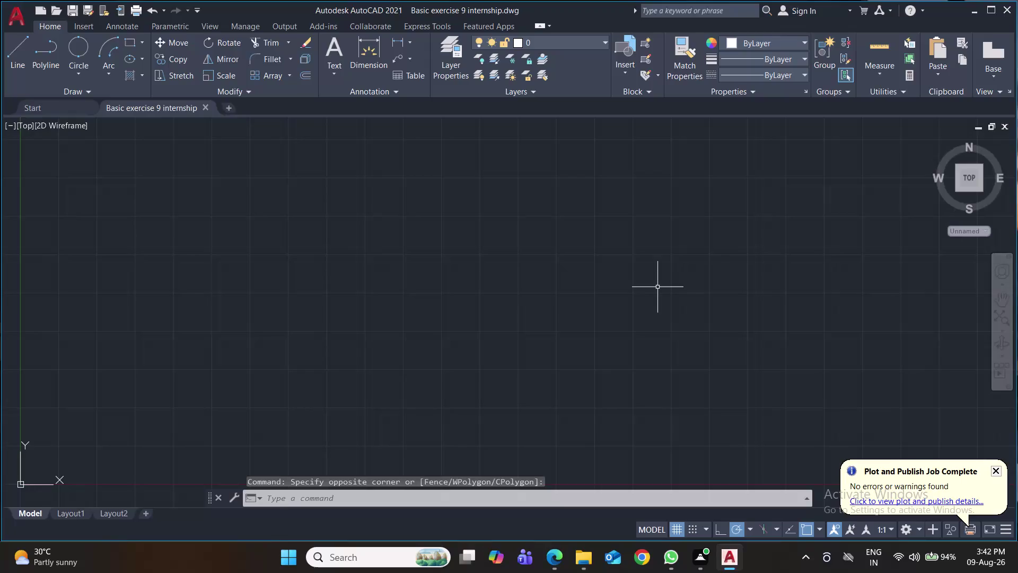
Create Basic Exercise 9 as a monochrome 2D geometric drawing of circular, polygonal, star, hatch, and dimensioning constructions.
Clear any pending command and save the drawing.
key(ctrl+s)
key(ctrl+s)
key(ctrl+s)
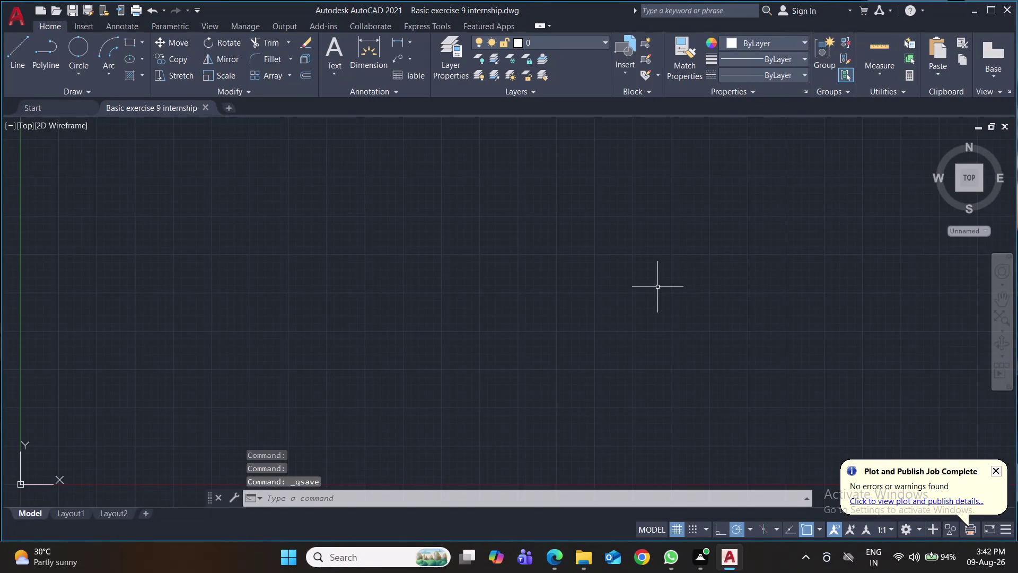
Set drawing units to 0.0 length precision and millimetre insertion scale.
text(un)
key(Return)
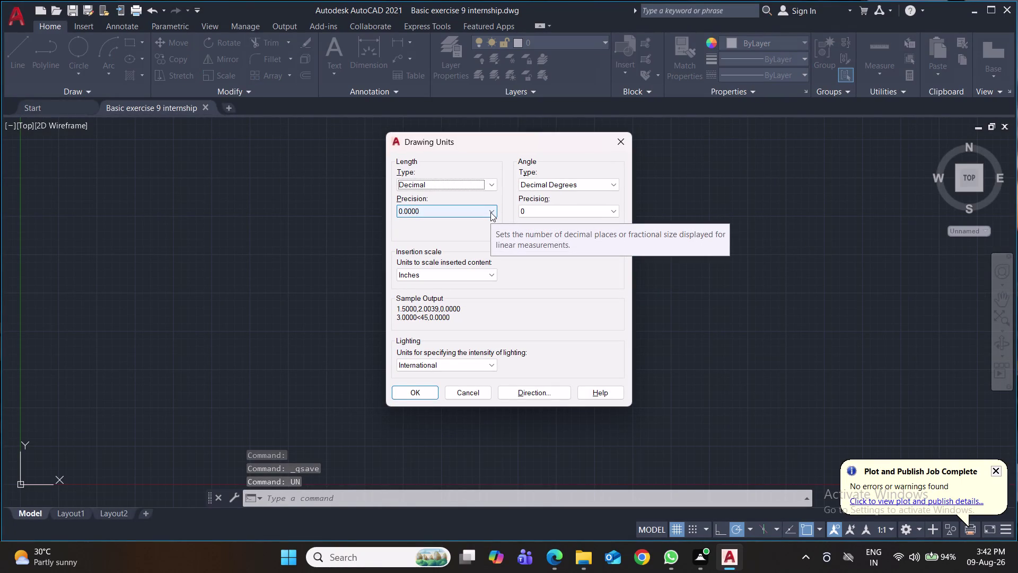
click(491, 212)
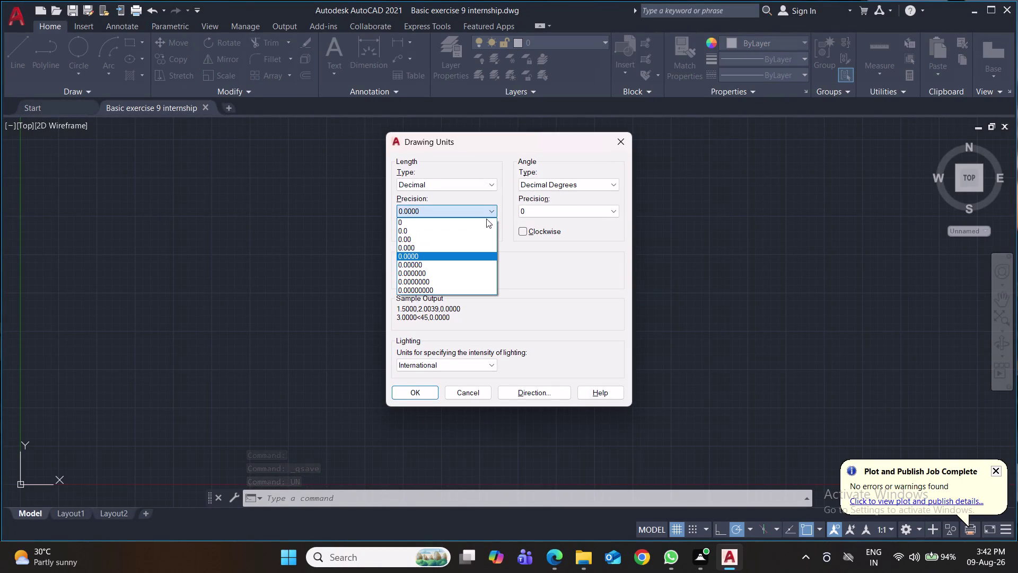
click(479, 235)
click(469, 276)
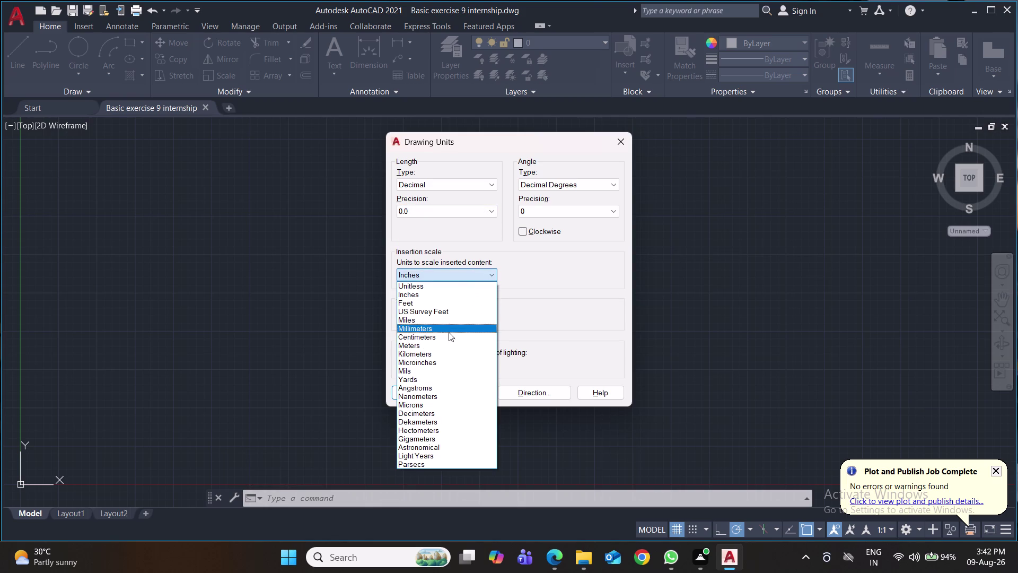
click(455, 329)
click(431, 392)
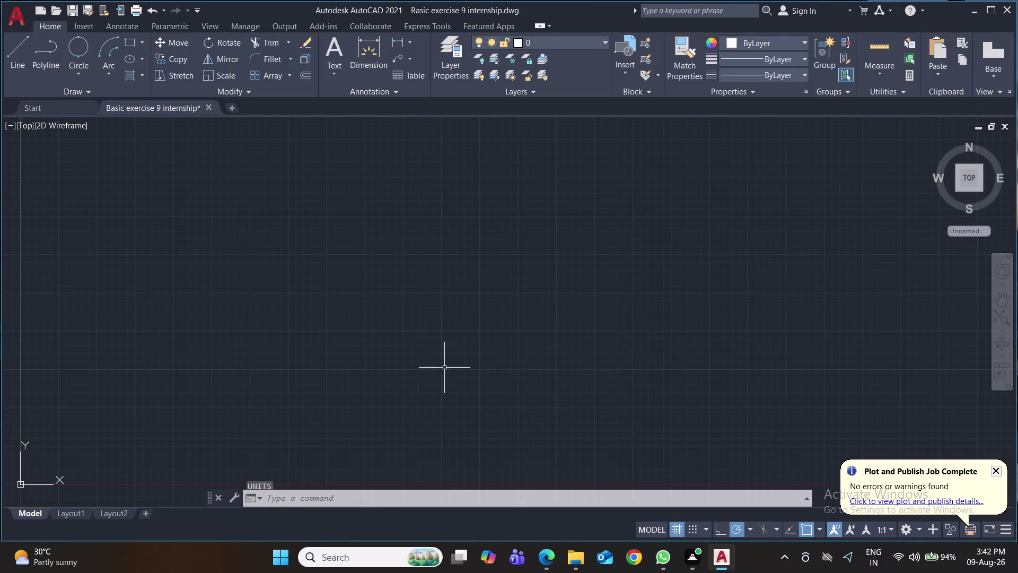
Give the Standard dimension style 0.0 precision and arrow size 2.
key(d)
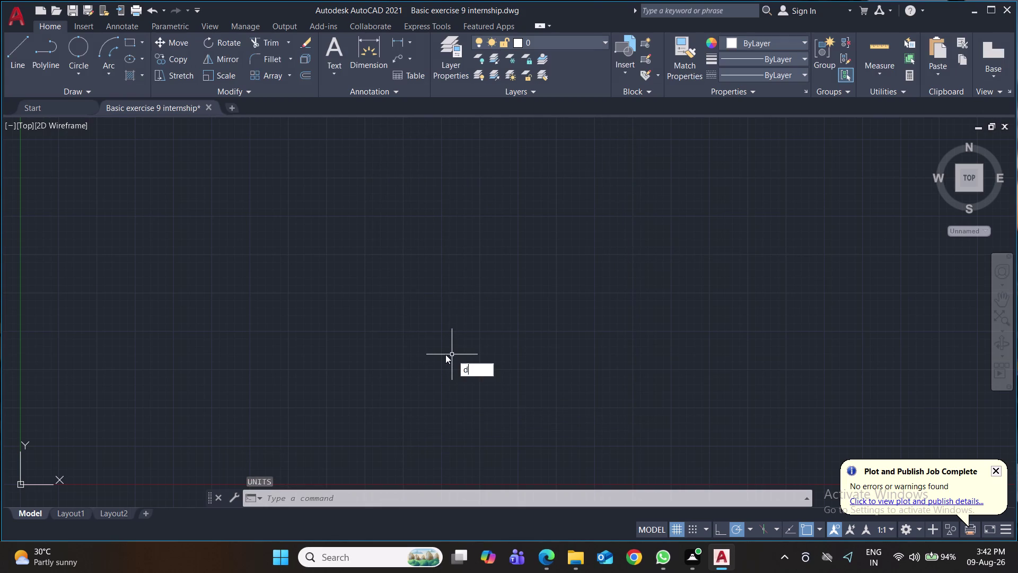
key(Return)
click(654, 251)
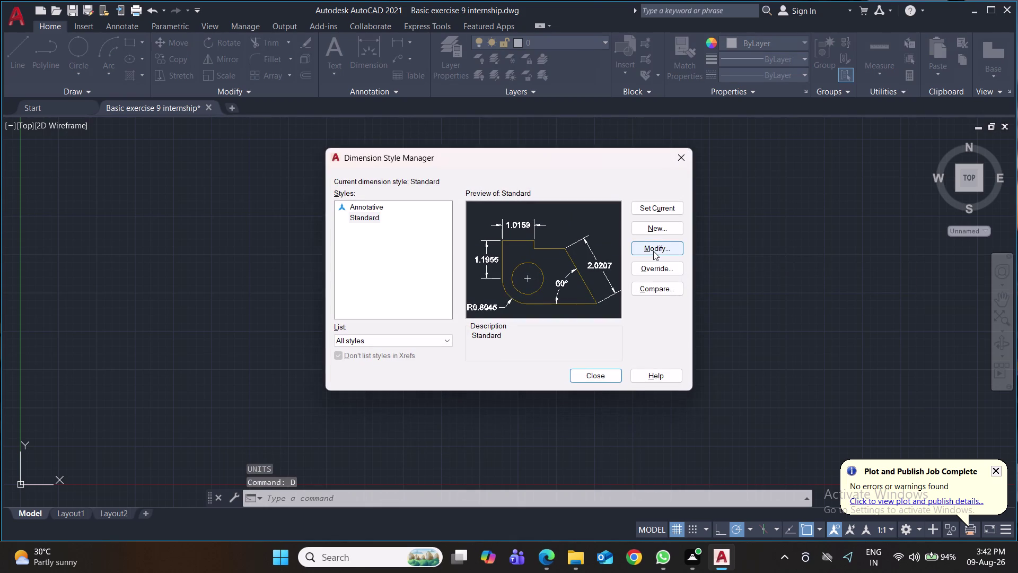
click(490, 179)
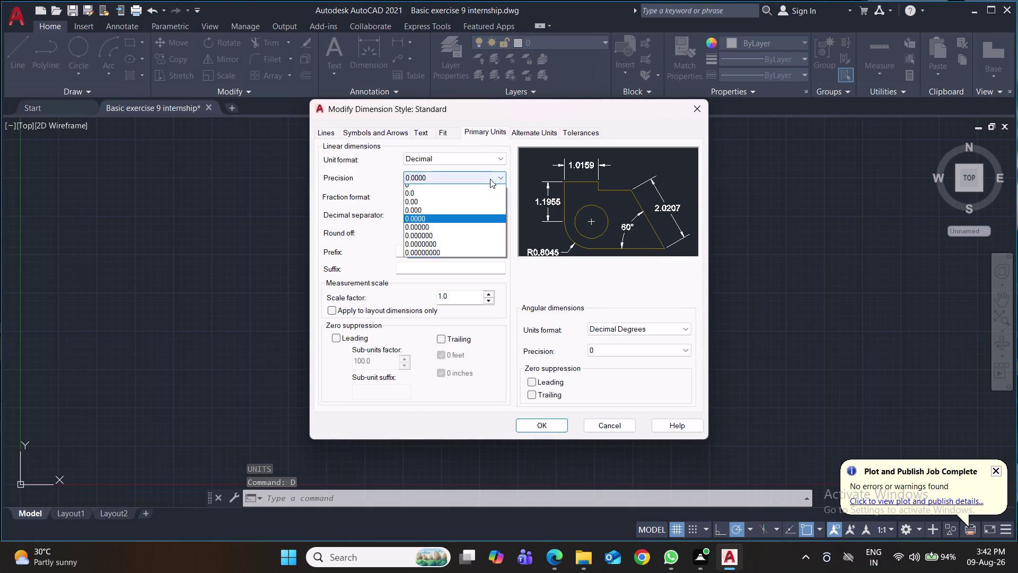
click(484, 200)
click(394, 135)
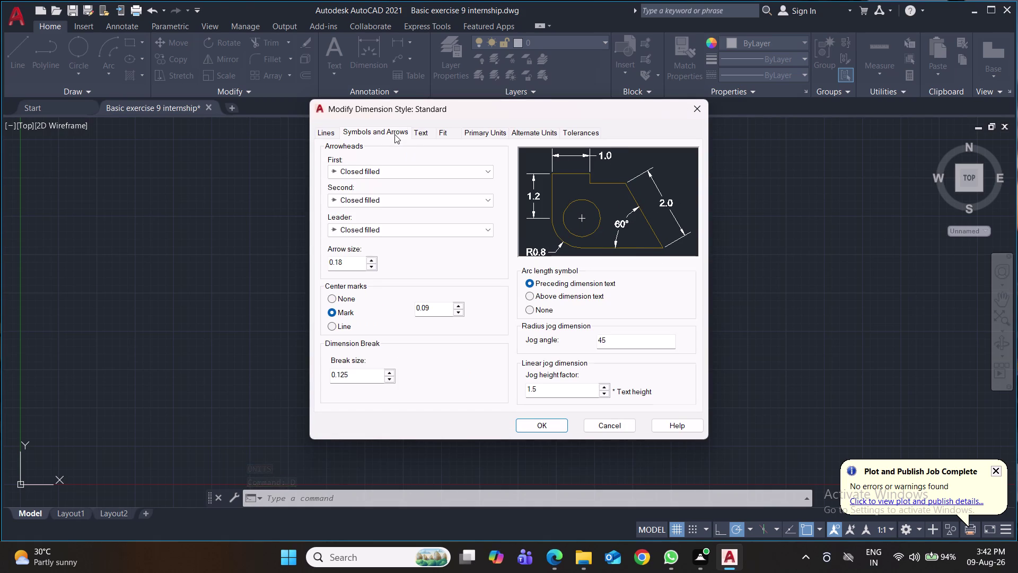
drag(355, 267, 283, 267)
key(2)
Set dimension text height to 4, make Standard current, and save.
click(428, 135)
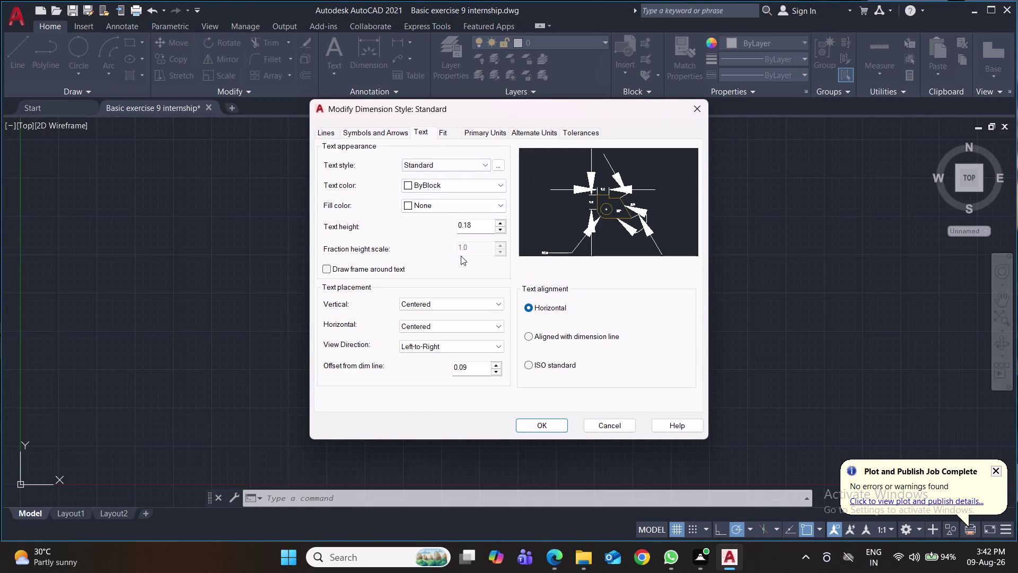
drag(481, 228, 451, 227)
key(4)
click(496, 134)
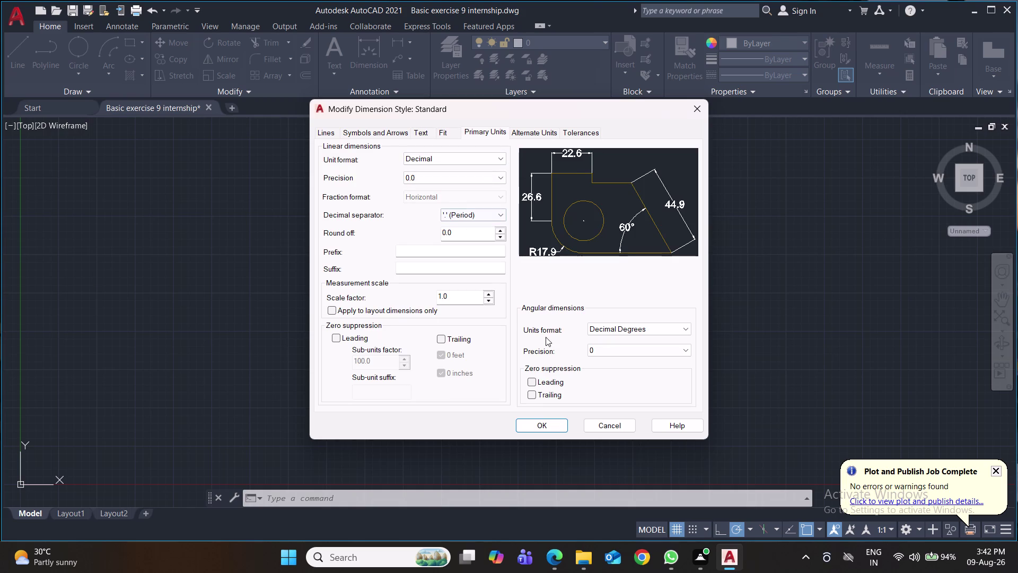
click(546, 425)
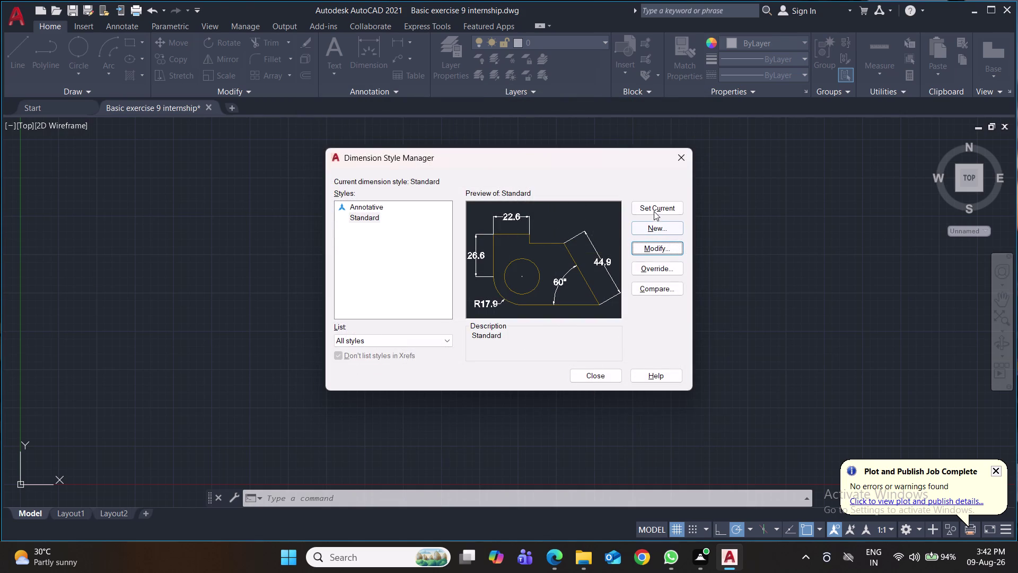
click(654, 212)
click(588, 376)
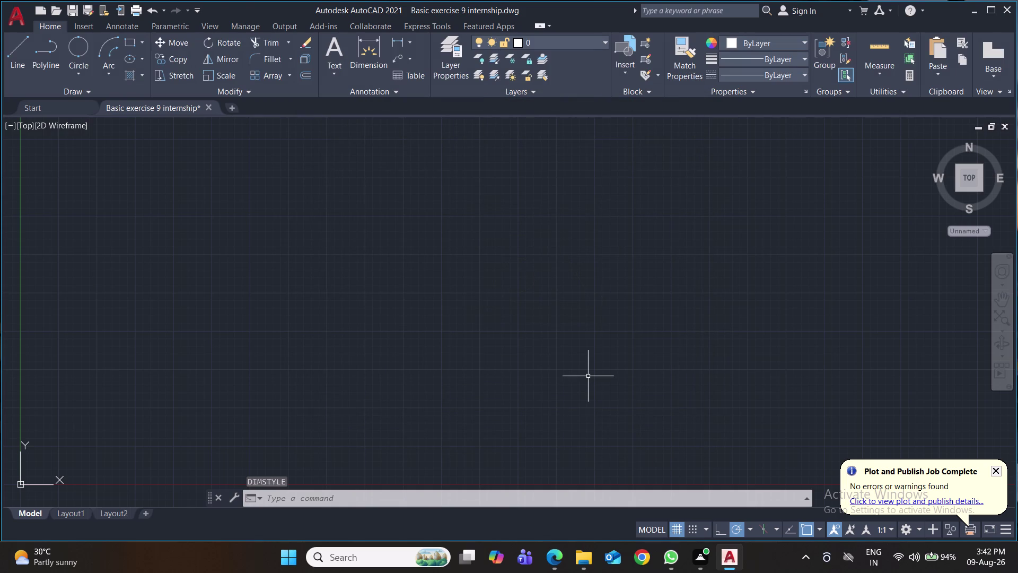
key(ctrl+s)
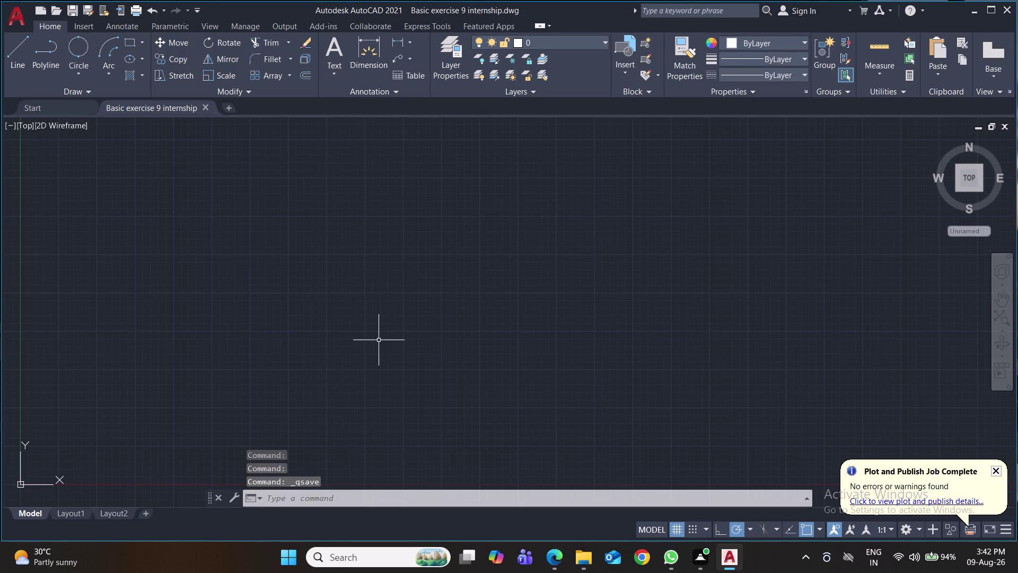
Draw a circle with diameter 120.
key(c)
key(Return)
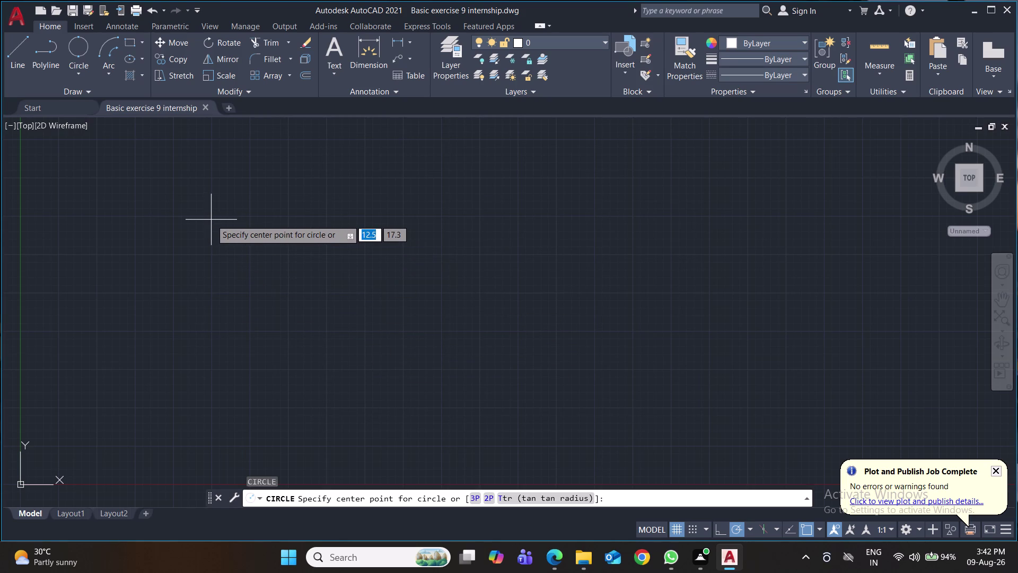
click(216, 234)
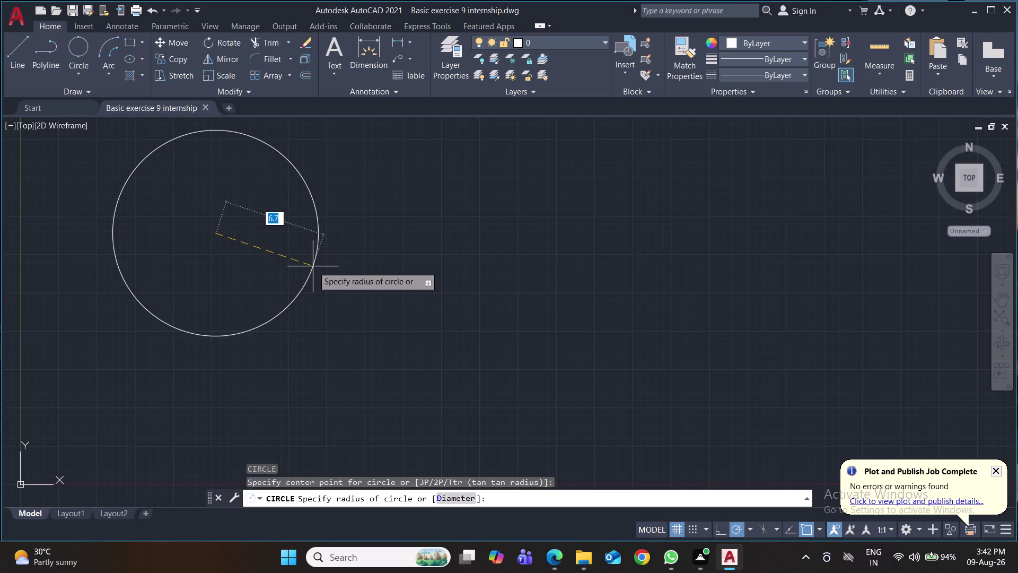
key(d)
key(Return)
text(120)
key(Return)
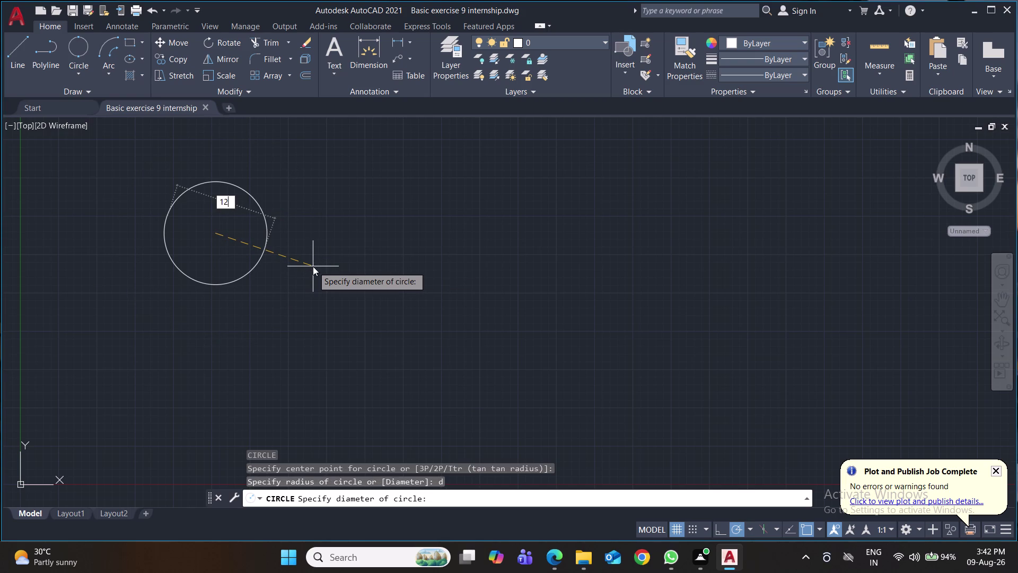
Reframe the view around the circle and adjust the coordinate system origin.
scroll(down, 3)
scroll(down, 3)
scroll(down, 3)
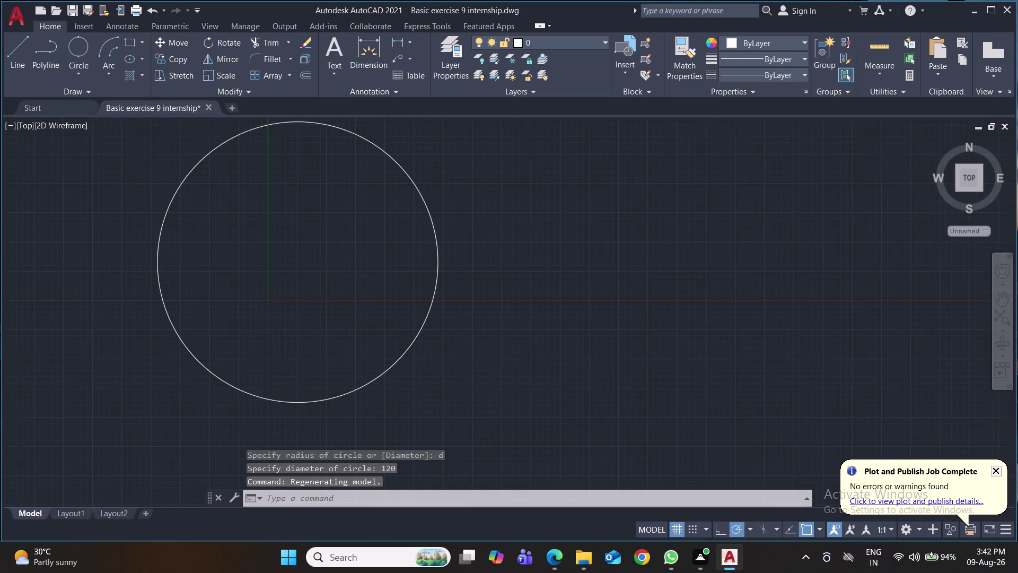
middle_drag(370, 276, 396, 226)
click(333, 239)
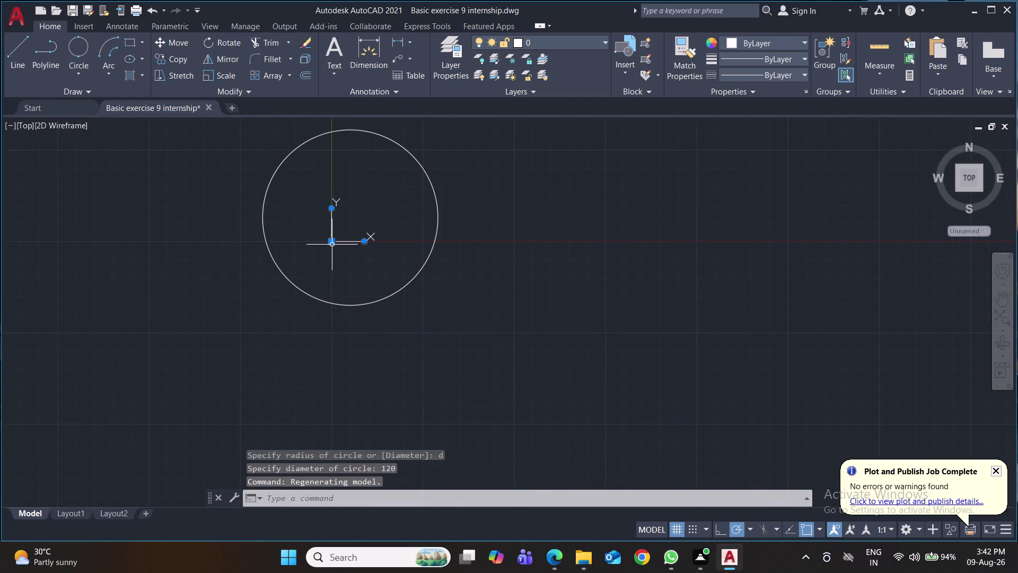
click(332, 239)
click(25, 493)
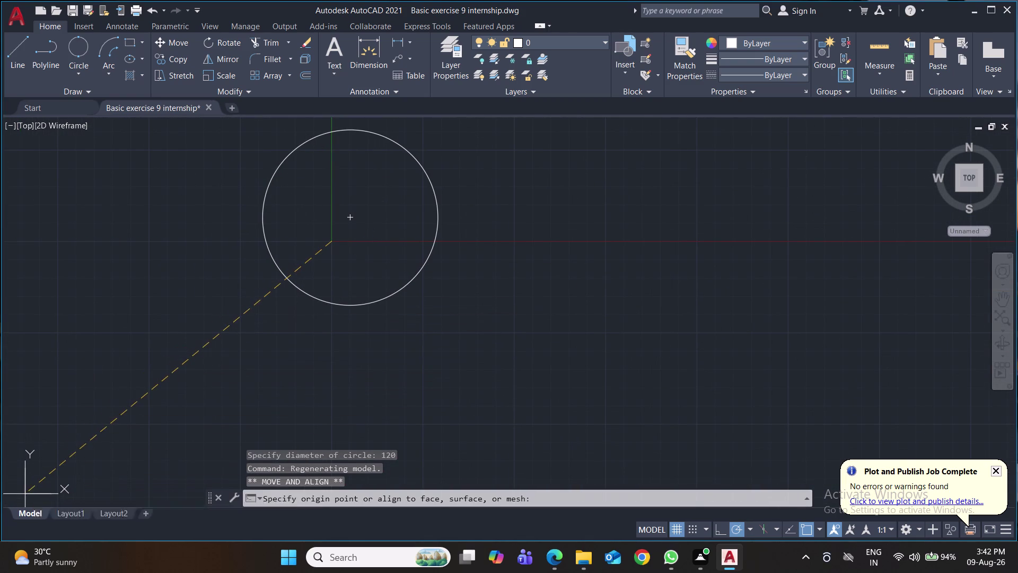
middle_drag(584, 302, 515, 335)
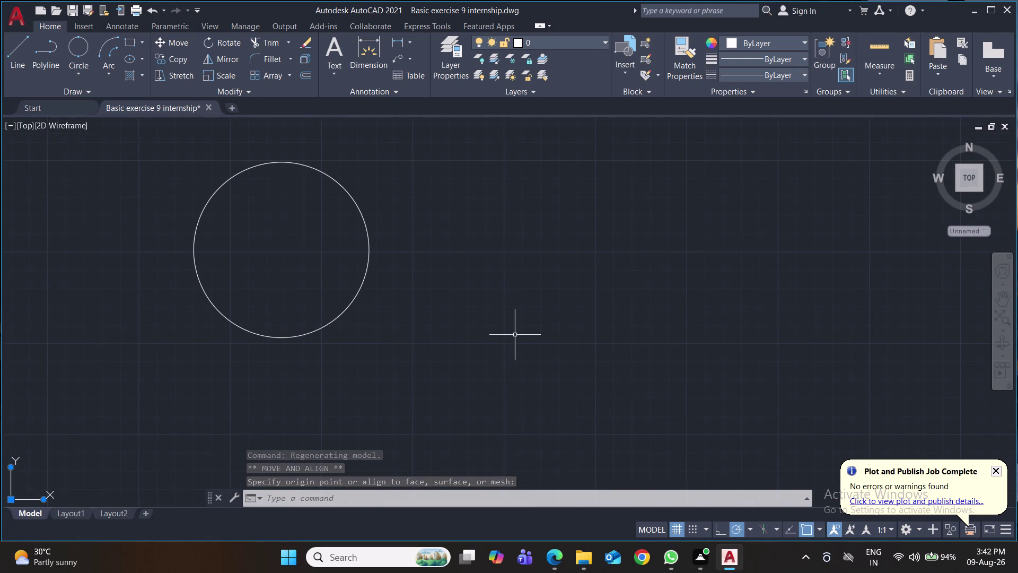
Draw a six-sided polygon inscribed at radius 60, centred on the circle.
text(pol)
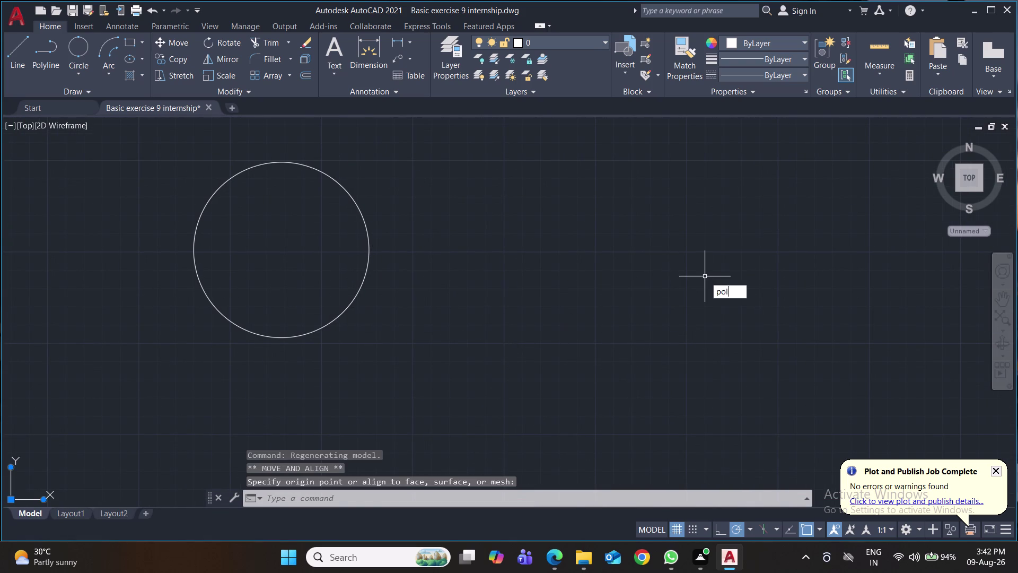
key(Return)
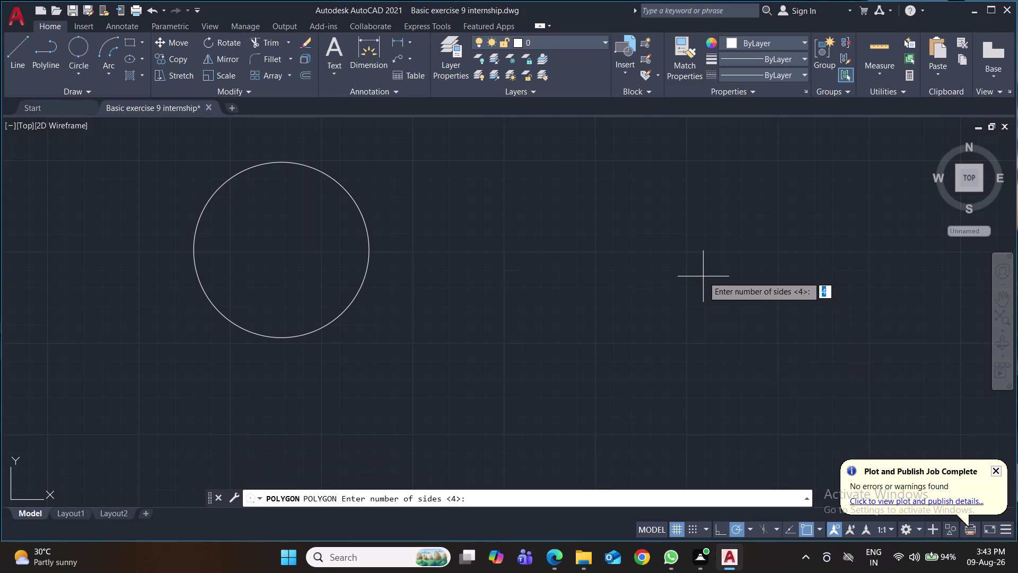
key(6)
key(Return)
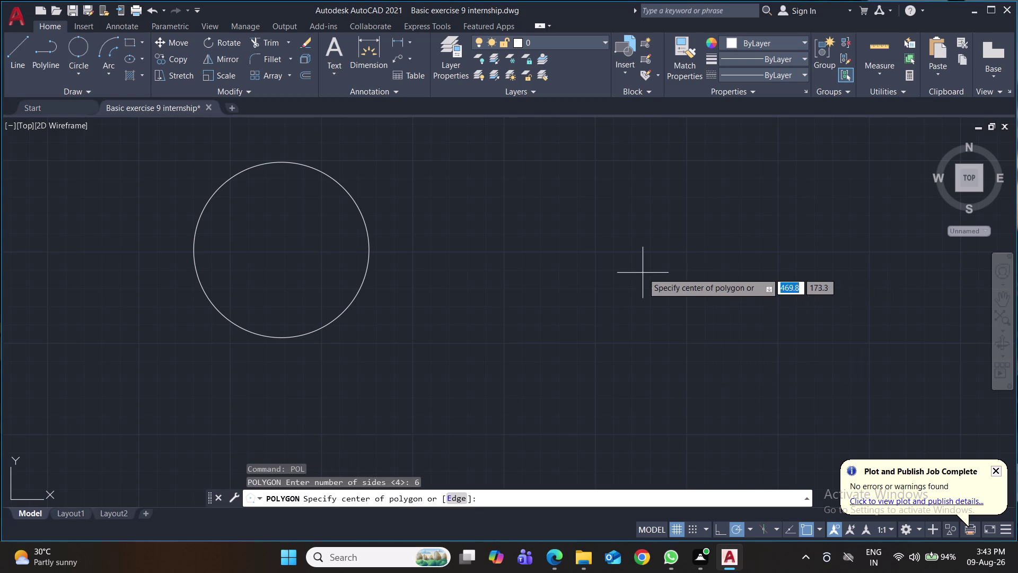
click(282, 248)
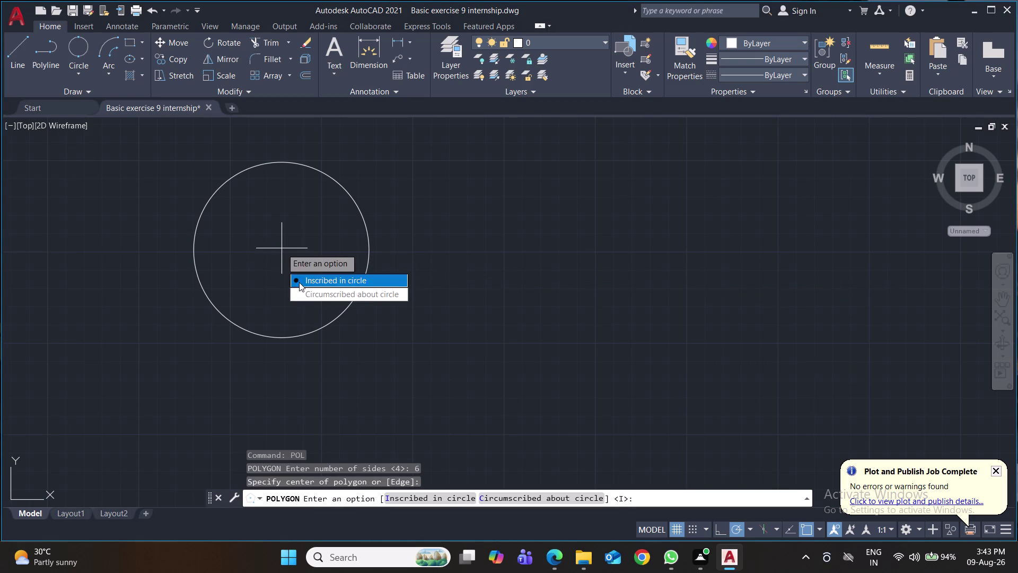
drag(307, 282, 282, 248)
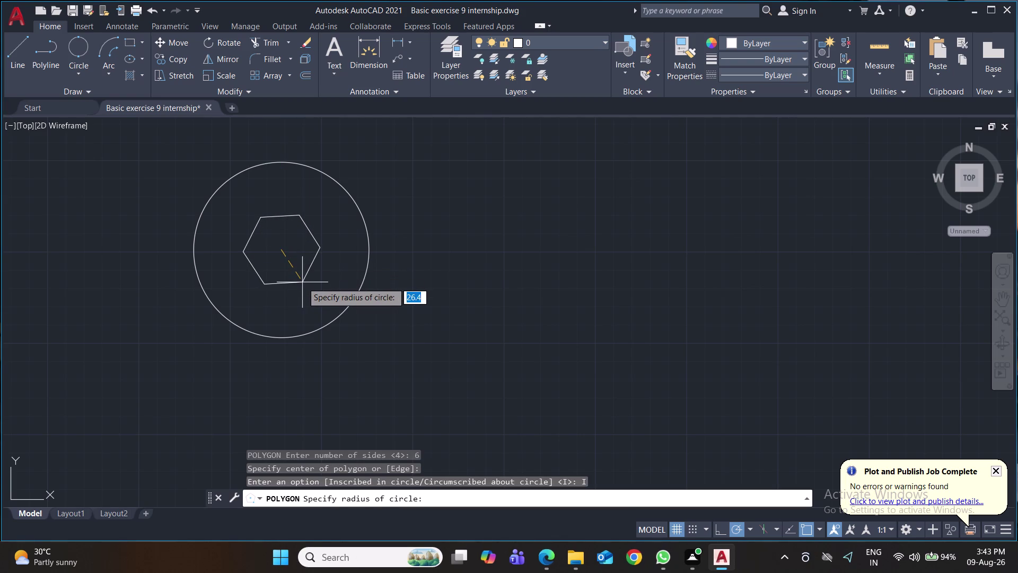
text(60)
key(Return)
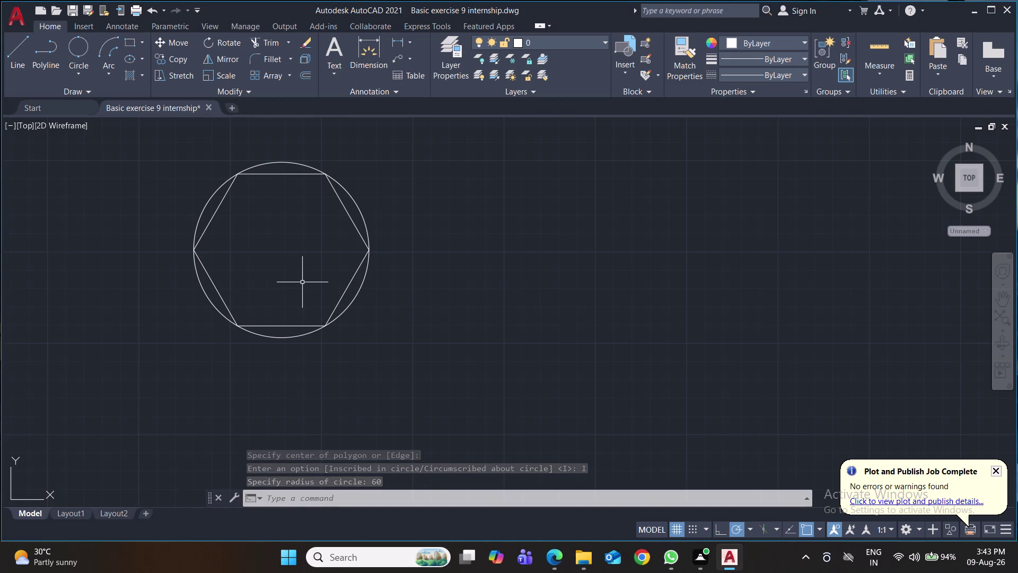
Draw a three-sided polygon centred on the circle, inscribed to its edge.
text(pol)
key(Return)
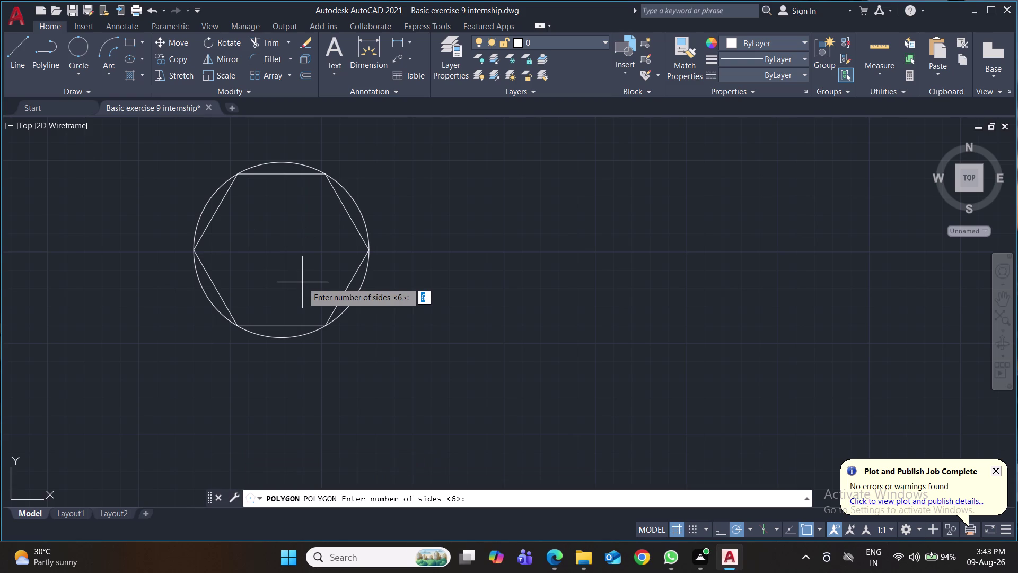
key(3)
key(Return)
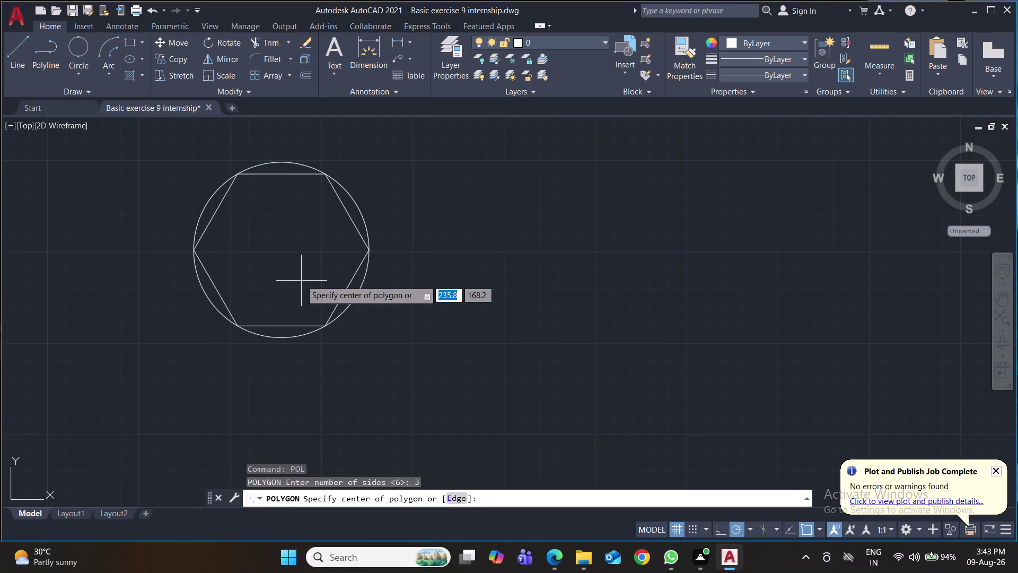
click(283, 252)
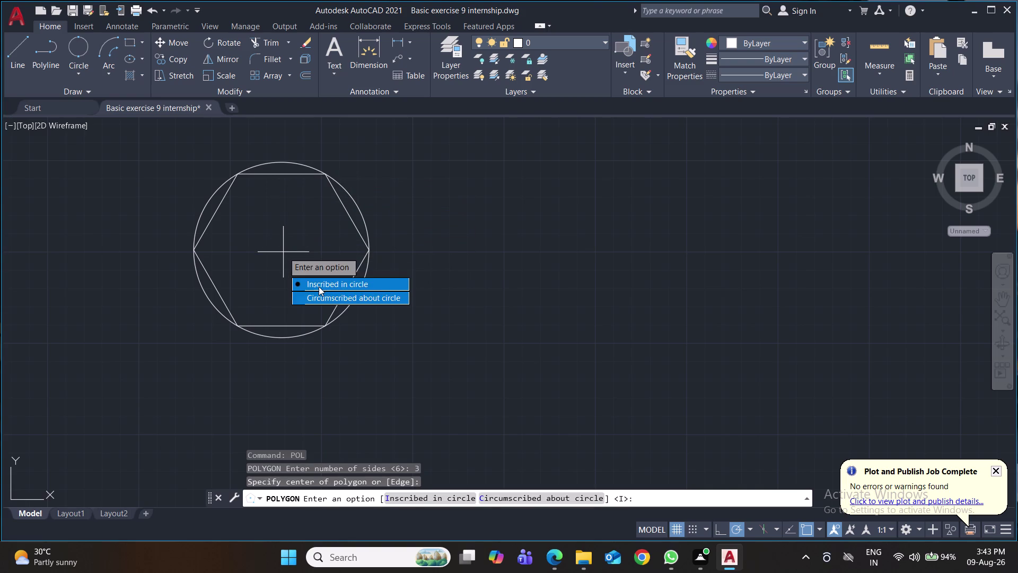
drag(319, 286, 284, 252)
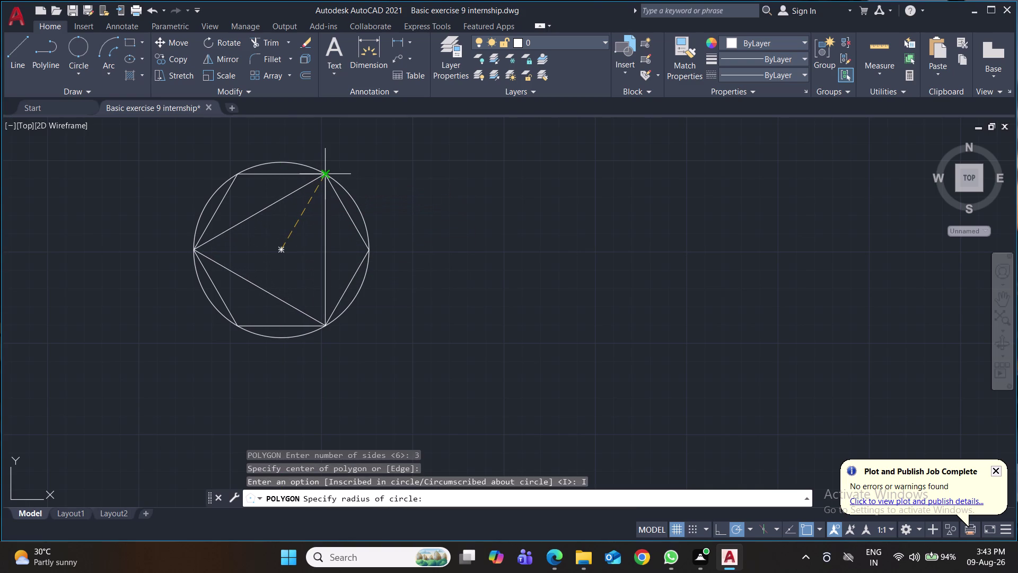
click(324, 176)
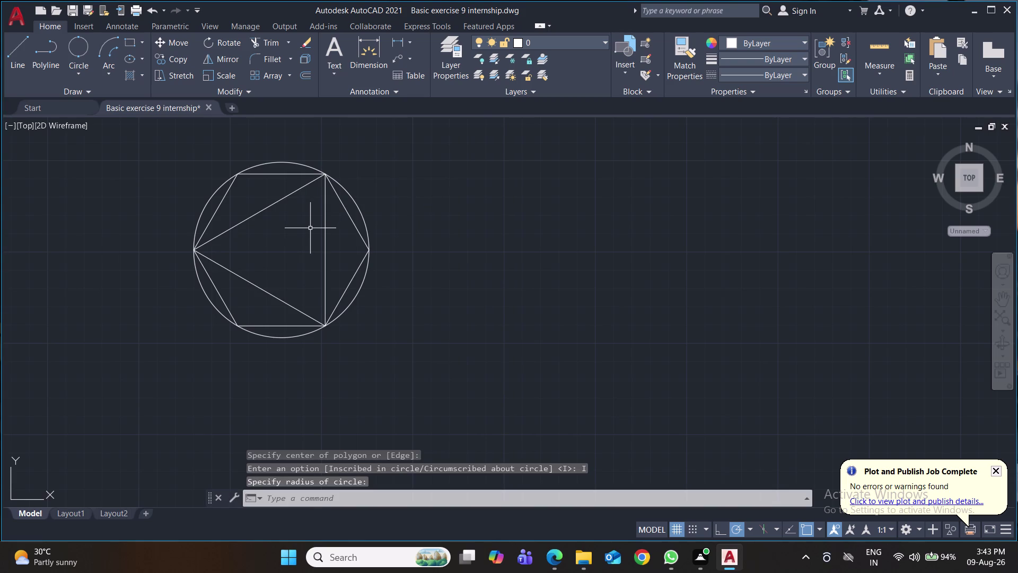
Start another three-sided polygon with POL.
text(pol)
key(Return)
key(Return)
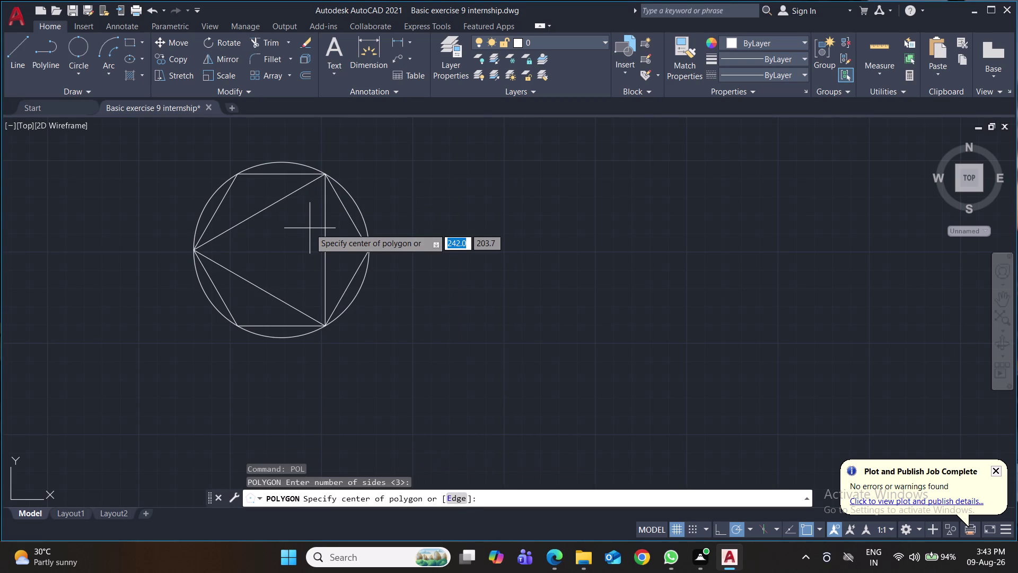
Inscribe the second triangle in the circle, centred on its centre.
click(283, 250)
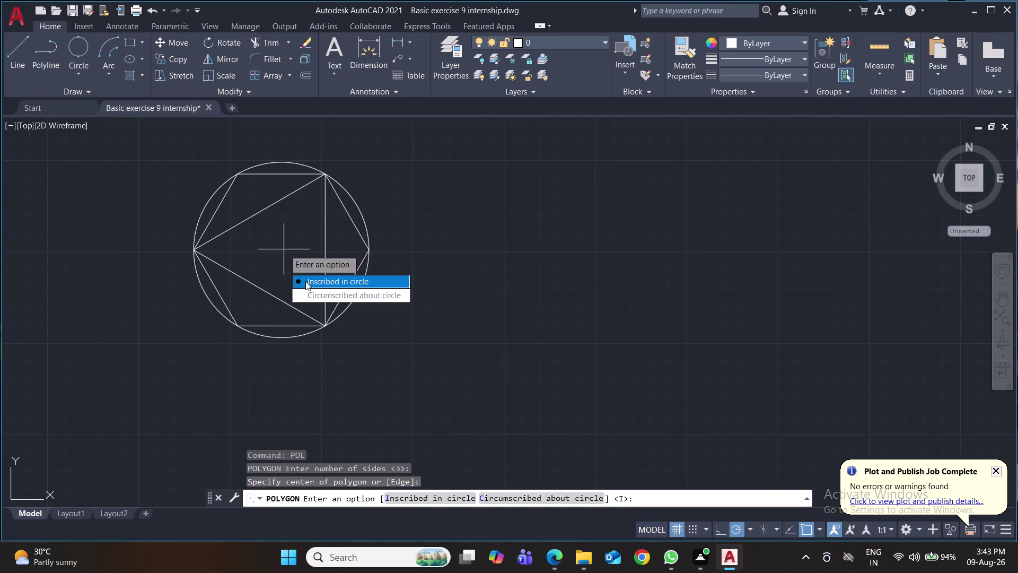
drag(305, 281, 283, 249)
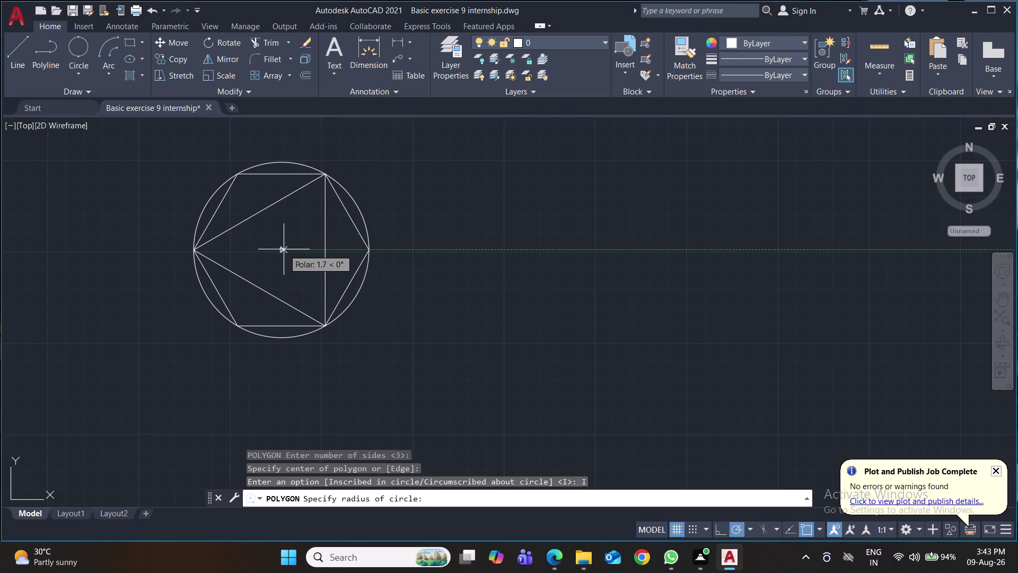
click(240, 174)
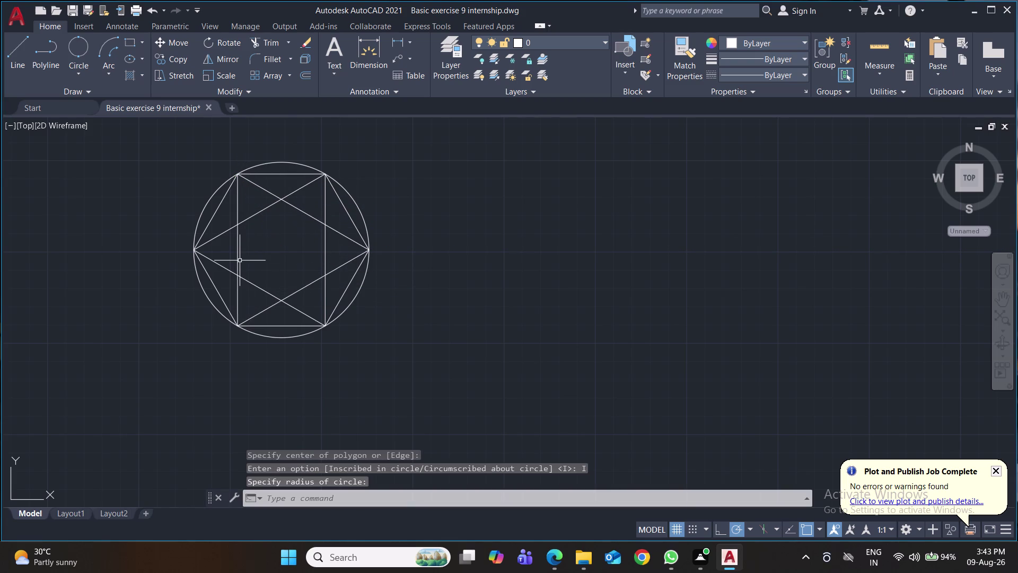
Save the drawing.
key(ctrl+s)
key(ctrl+s)
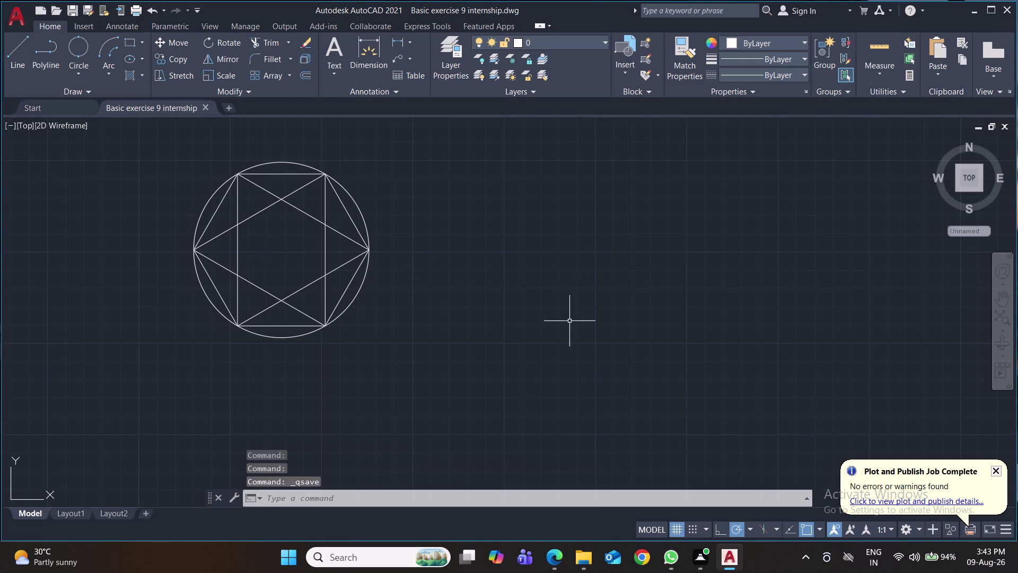
middle_drag(600, 322, 508, 331)
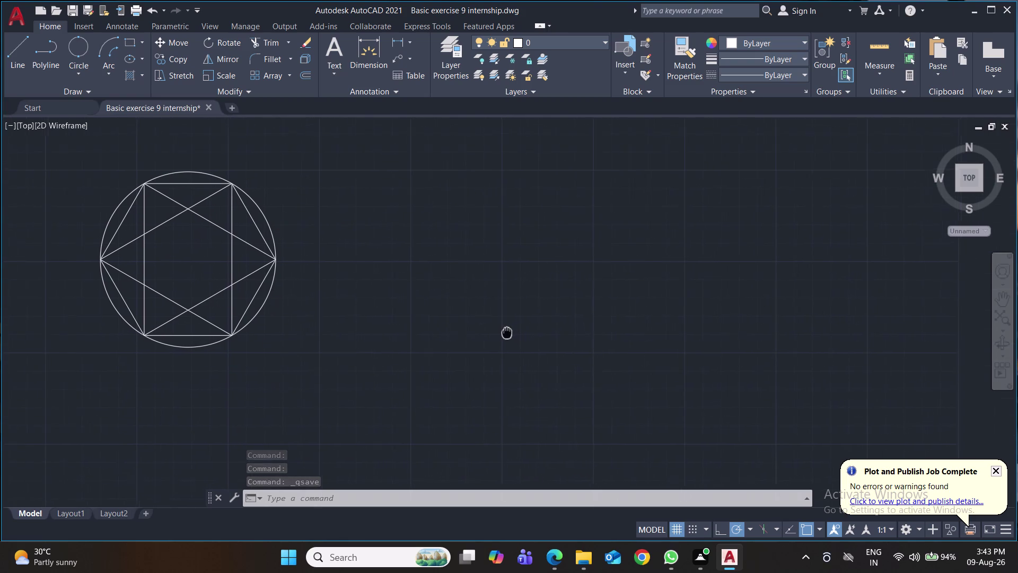
middle_drag(508, 331, 503, 333)
key(c)
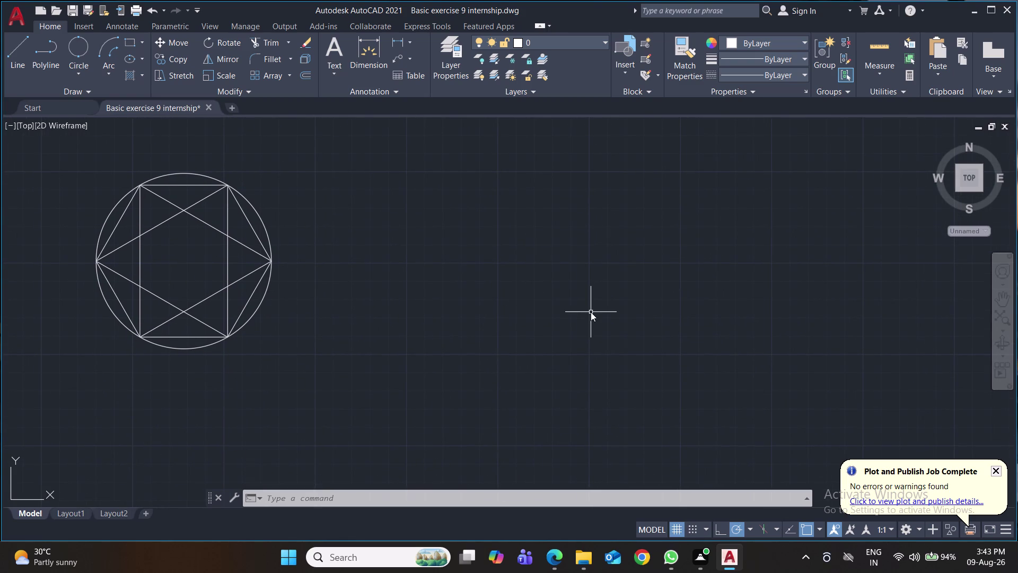
key(Return)
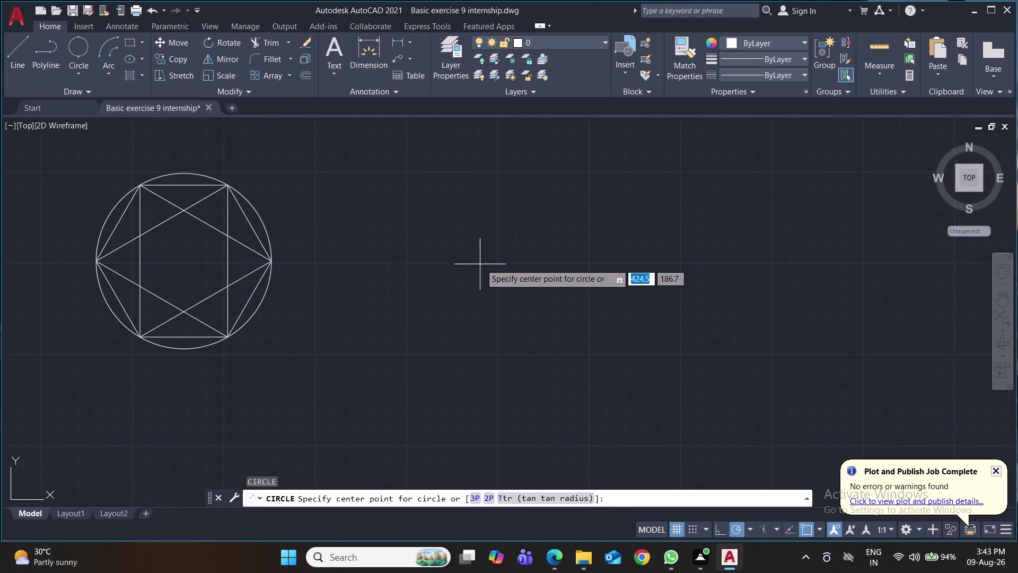
click(498, 265)
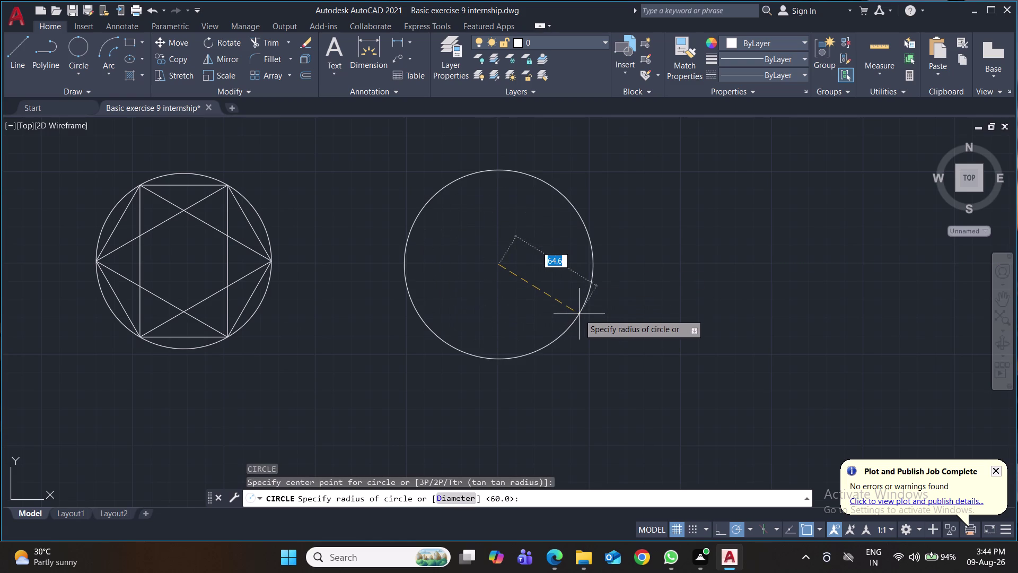
key(d)
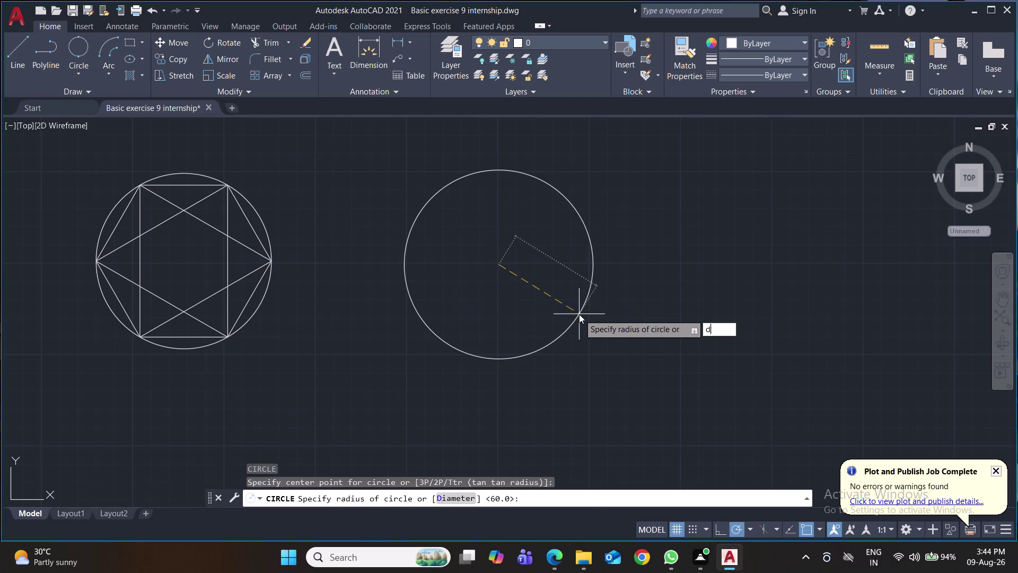
key(Return)
text(120)
key(Return)
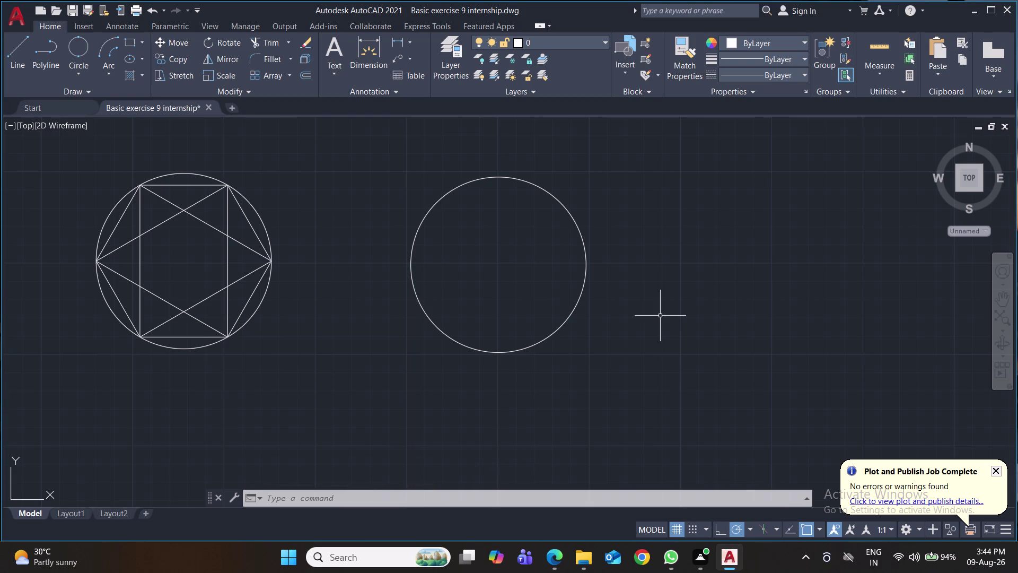
text(pol)
key(Return)
key(Return)
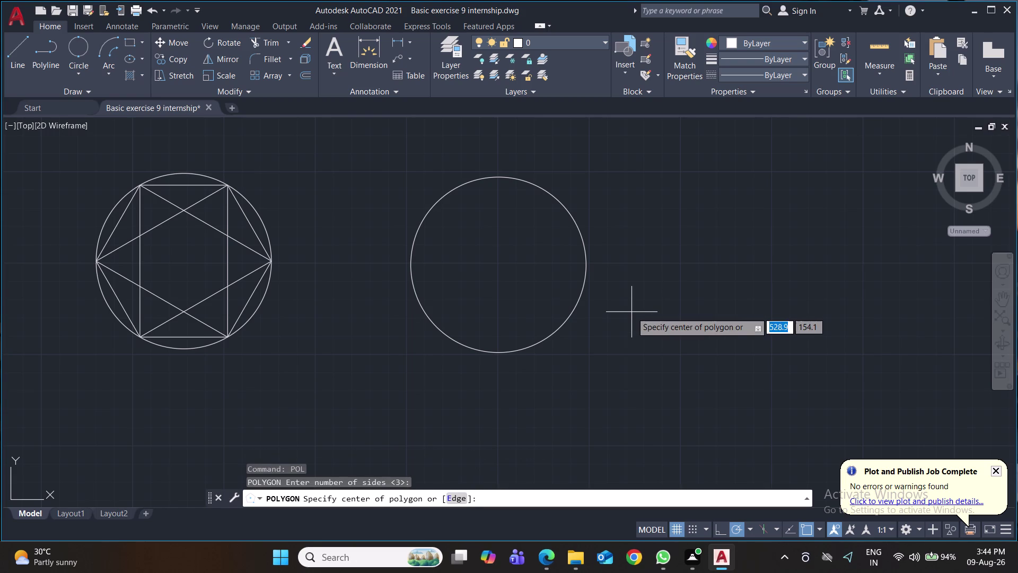
click(498, 267)
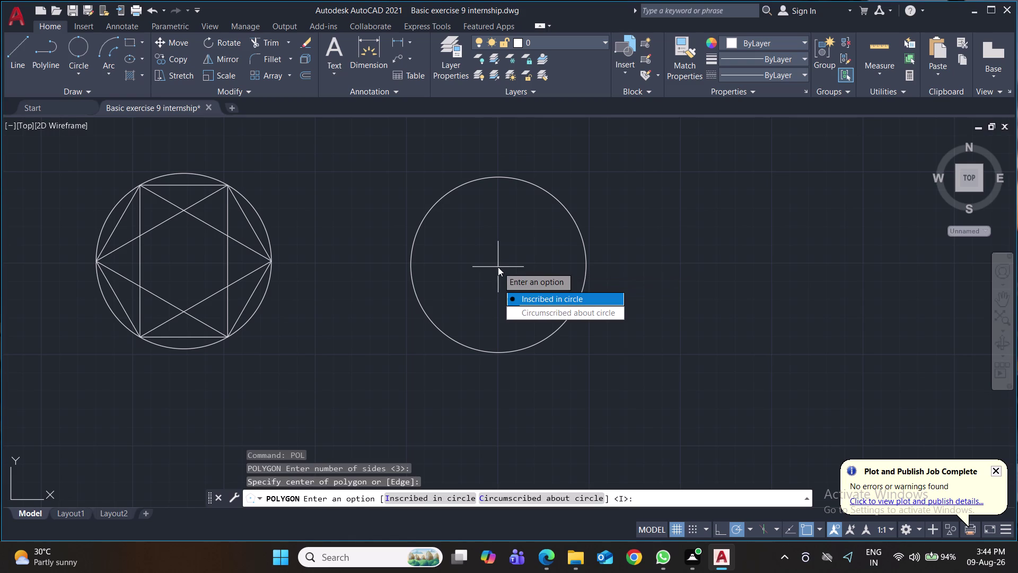
drag(534, 297, 498, 266)
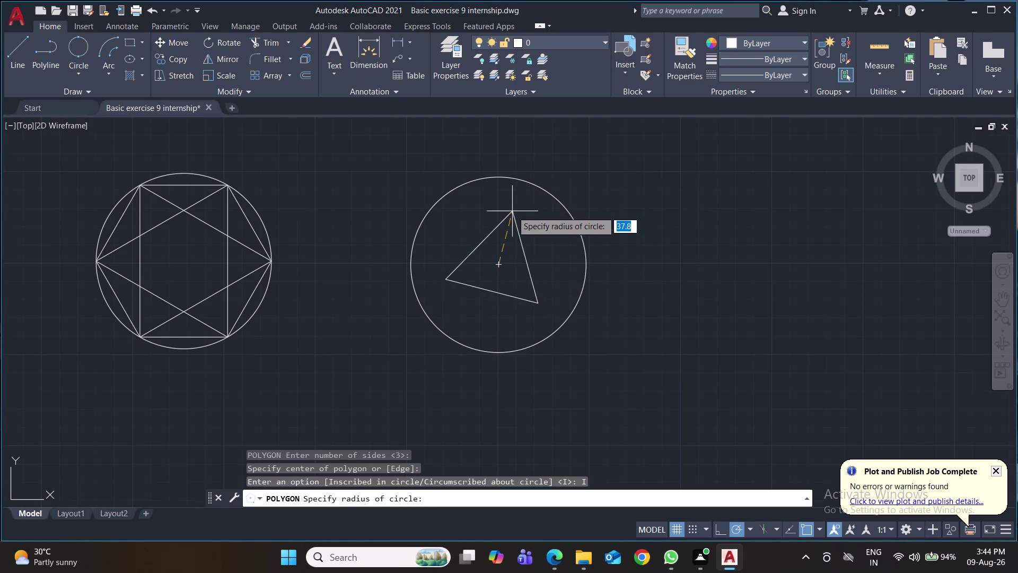
key(Escape)
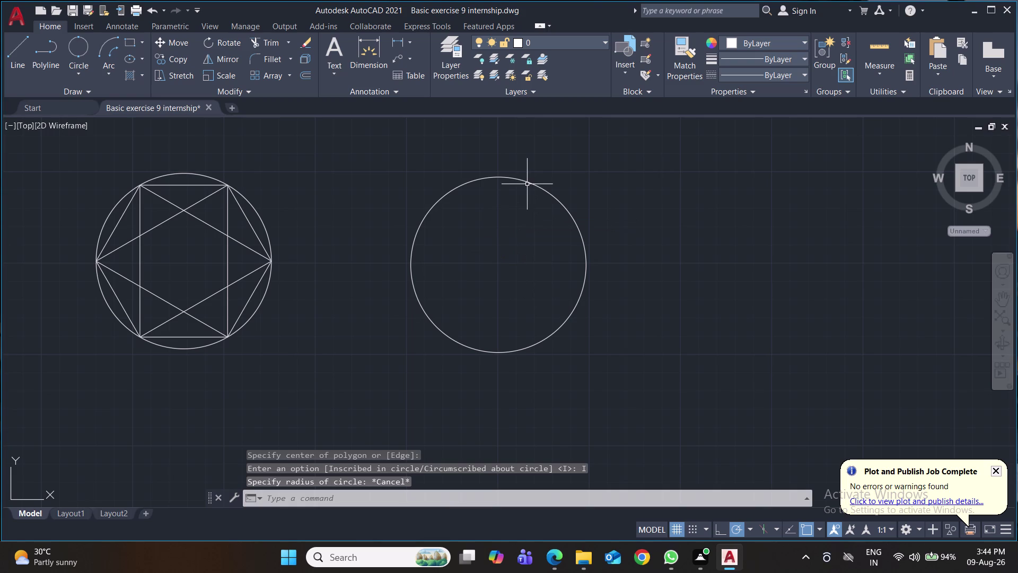
click(528, 180)
Delete the empty circle and window-select the star-in-circle drawing.
key(Delete)
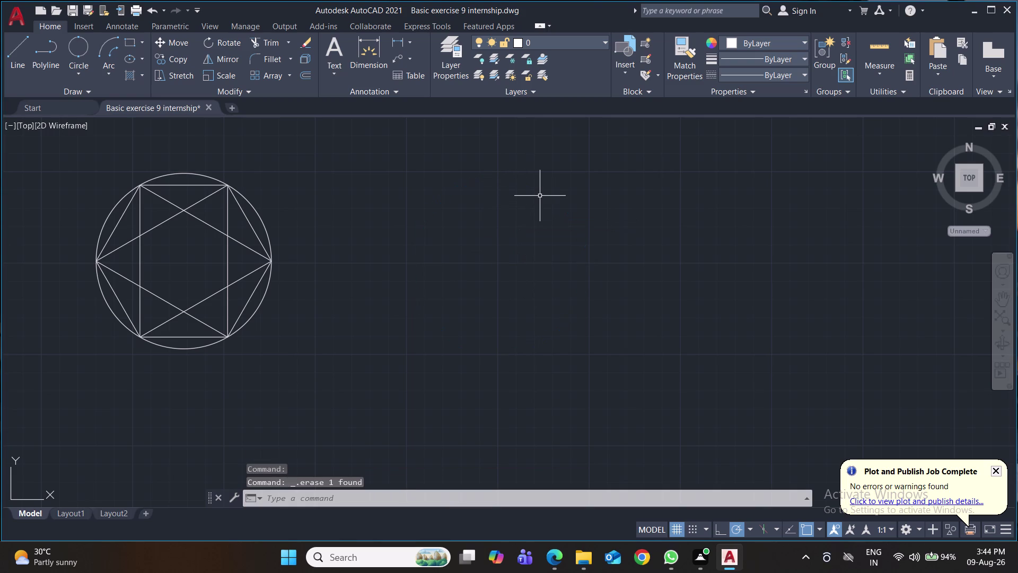
click(324, 175)
click(75, 357)
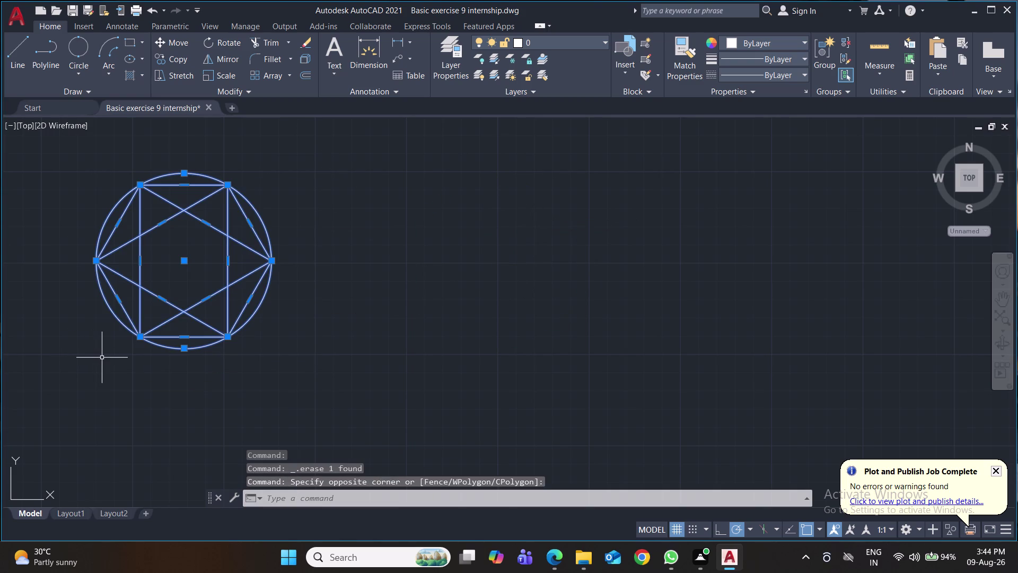
Copy the drawing to two positions on its right and save.
key(ctrl+c)
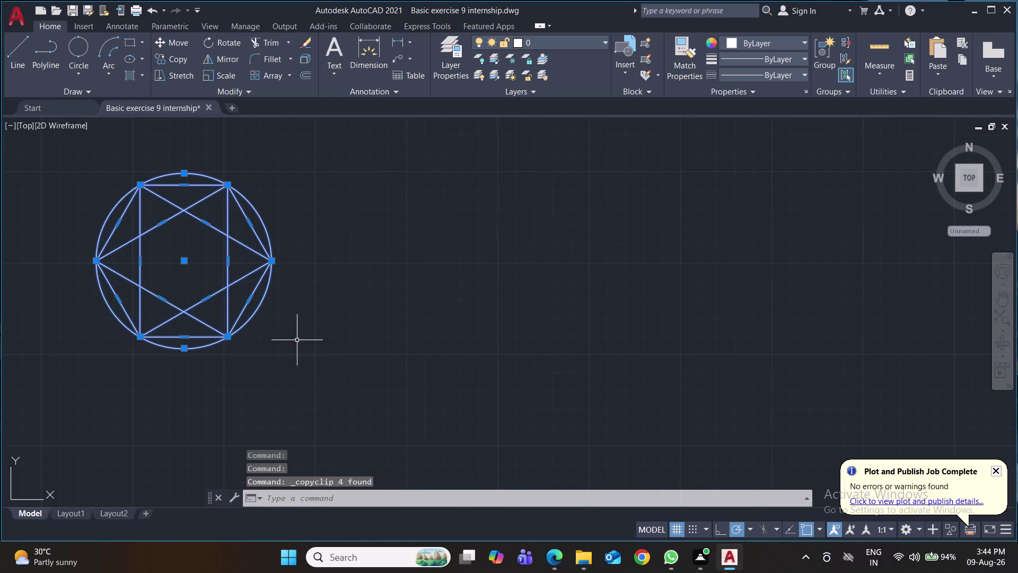
text(c)
text(o)
key(Return)
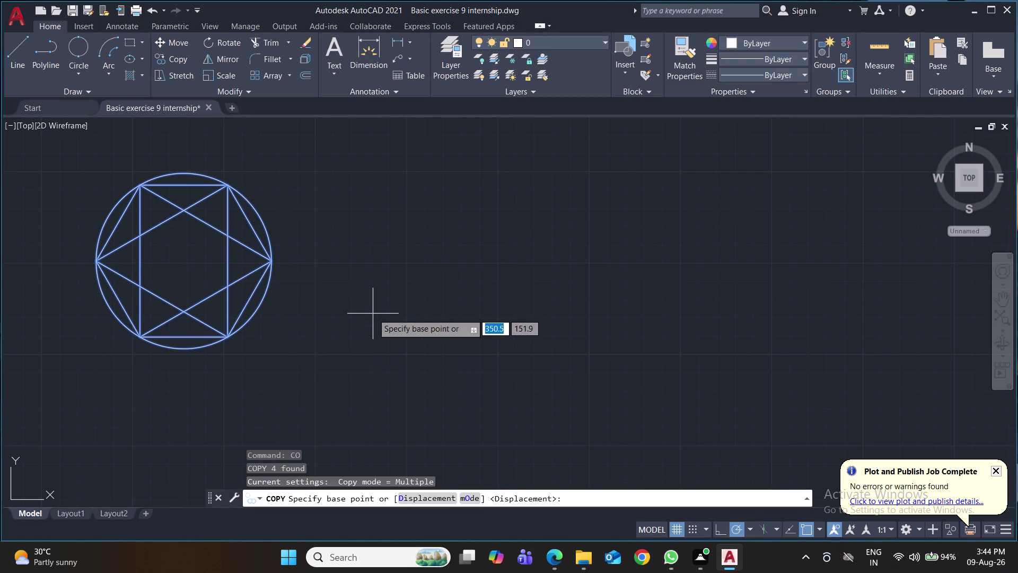
click(378, 275)
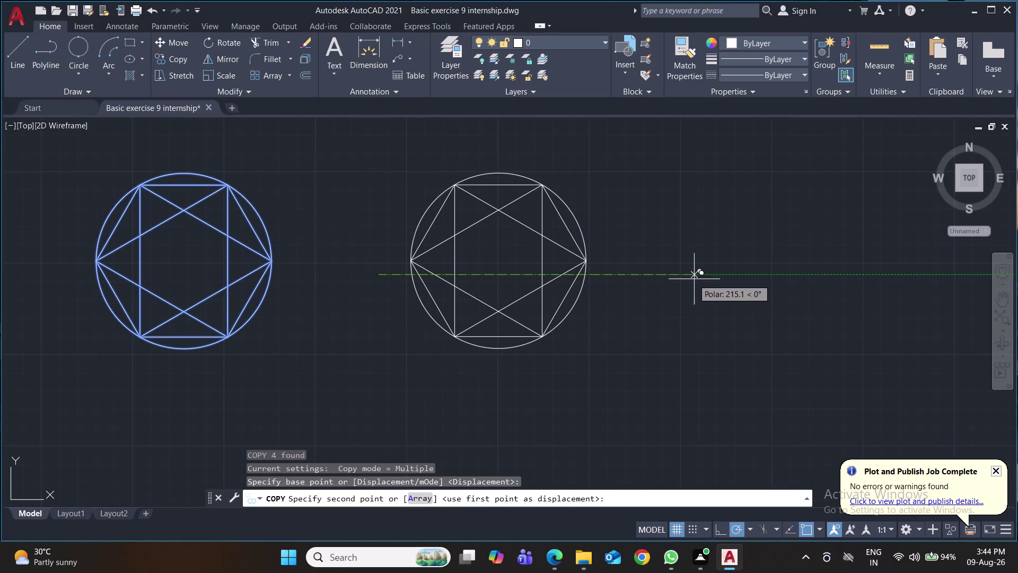
click(696, 280)
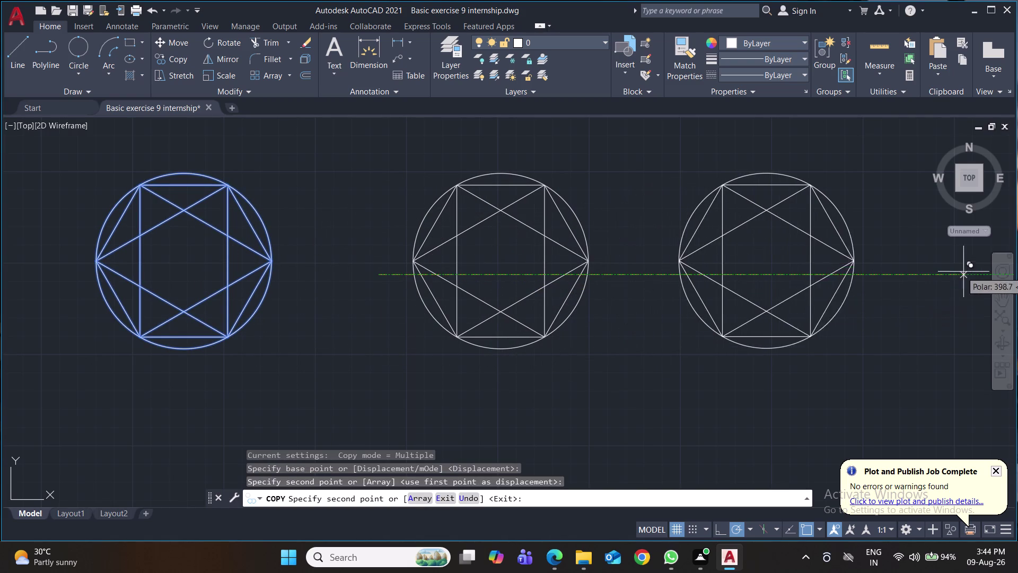
click(985, 276)
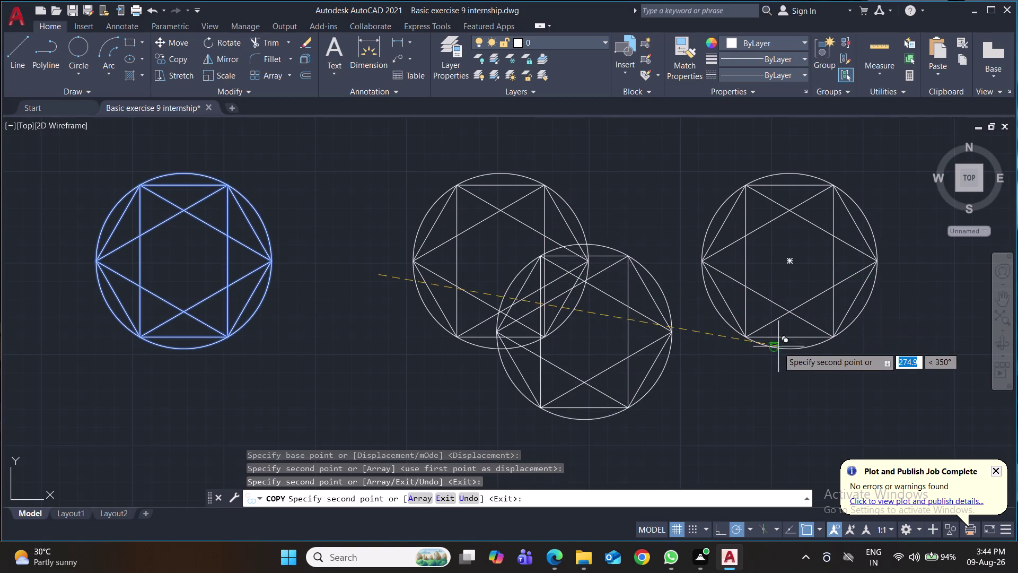
key(Return)
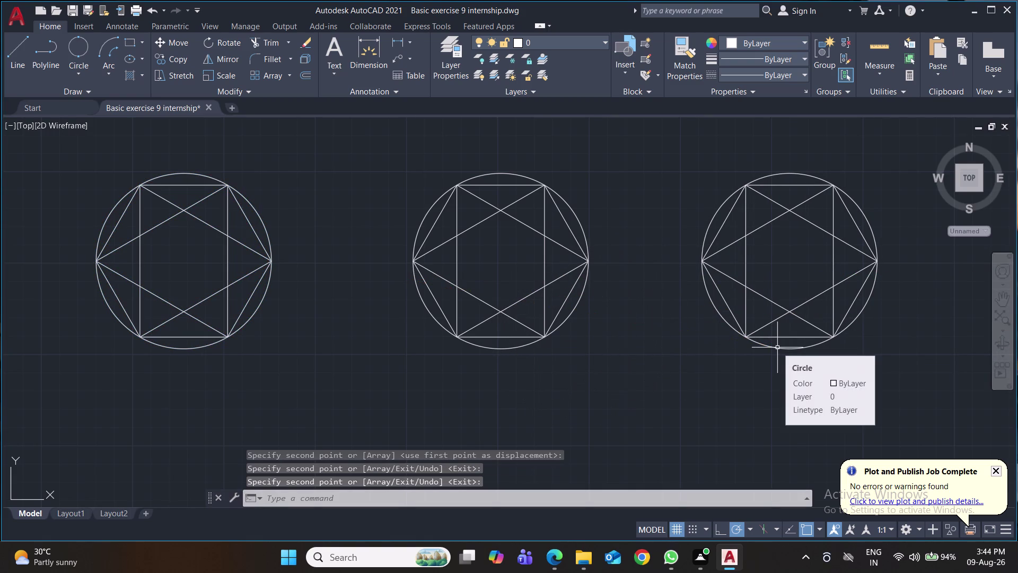
key(ctrl+s)
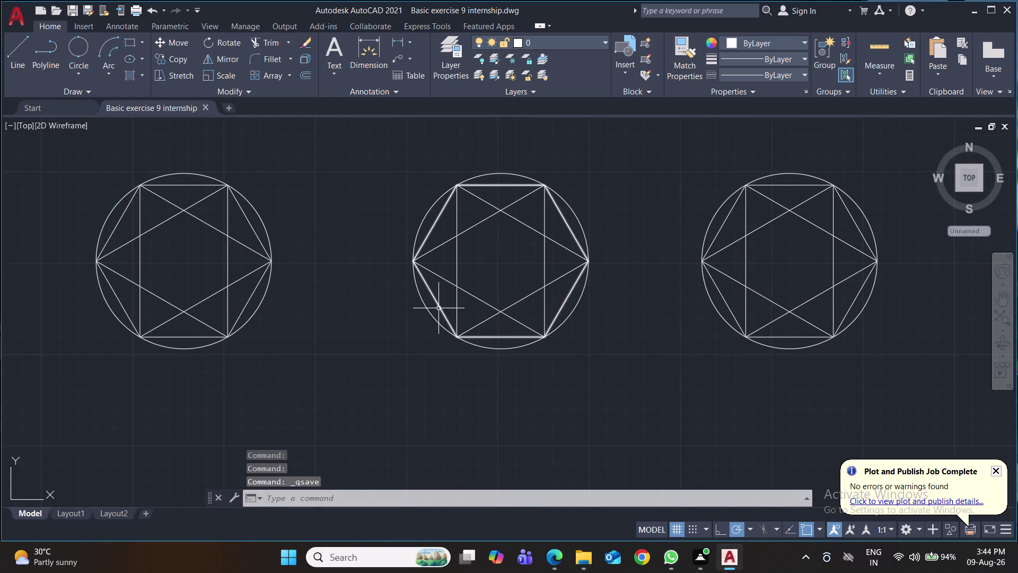
click(438, 308)
Erase the middle copy's hexagon and the right copy's circle and hexagon.
key(Delete)
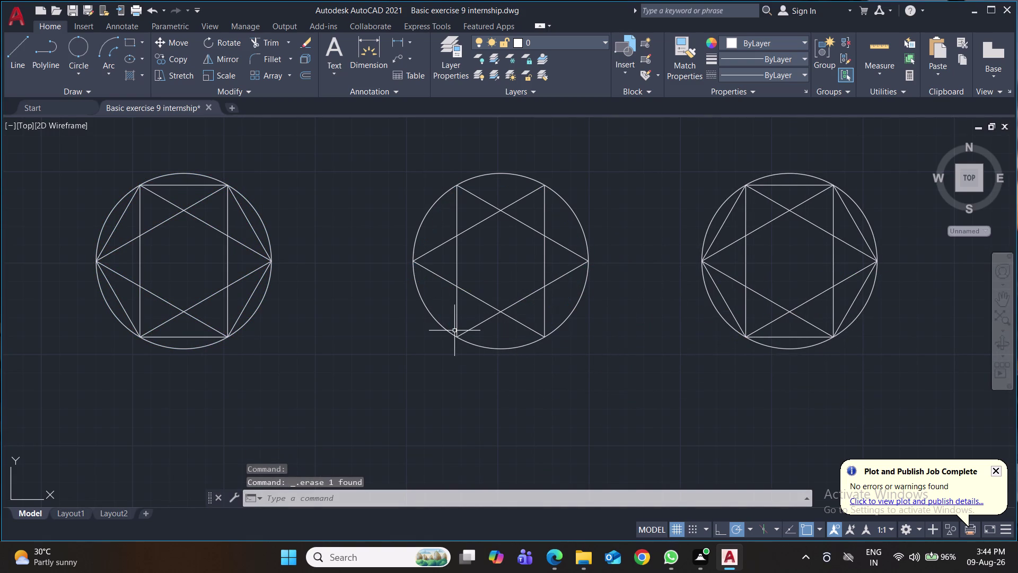
click(713, 305)
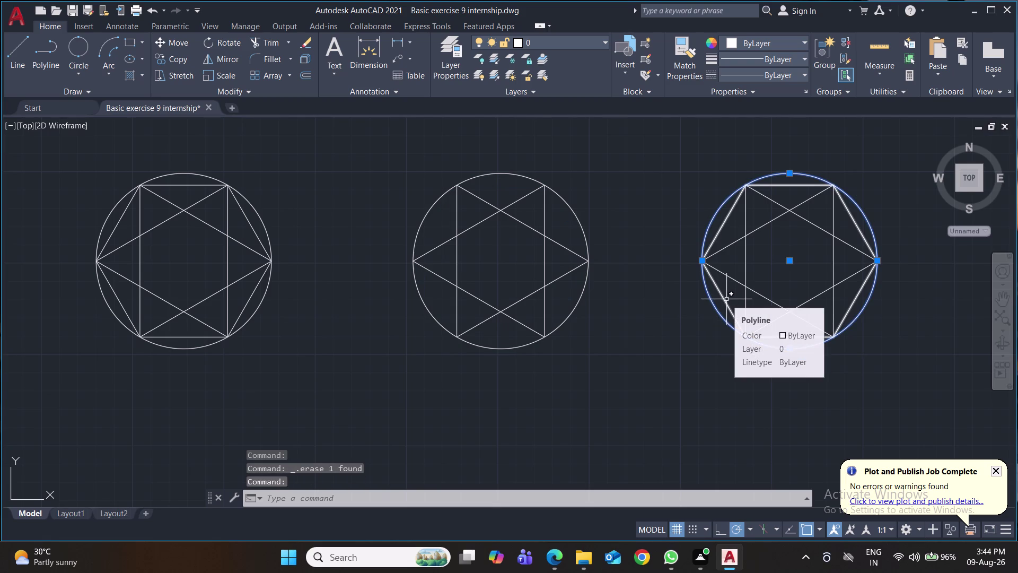
click(726, 299)
key(Delete)
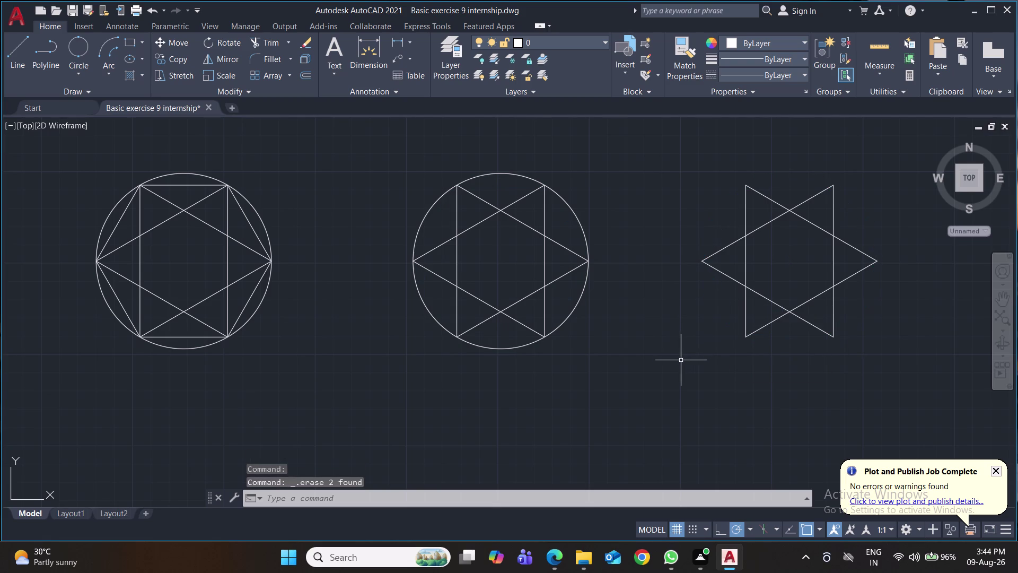
text(tr)
key(Return)
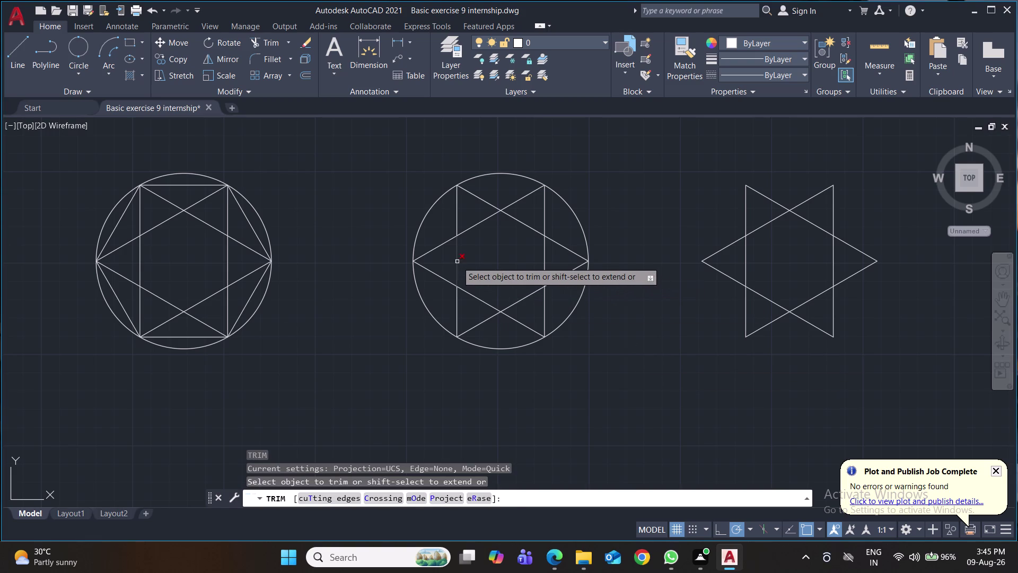
Trim the six inner line segments of the middle star.
click(458, 262)
click(482, 222)
click(522, 222)
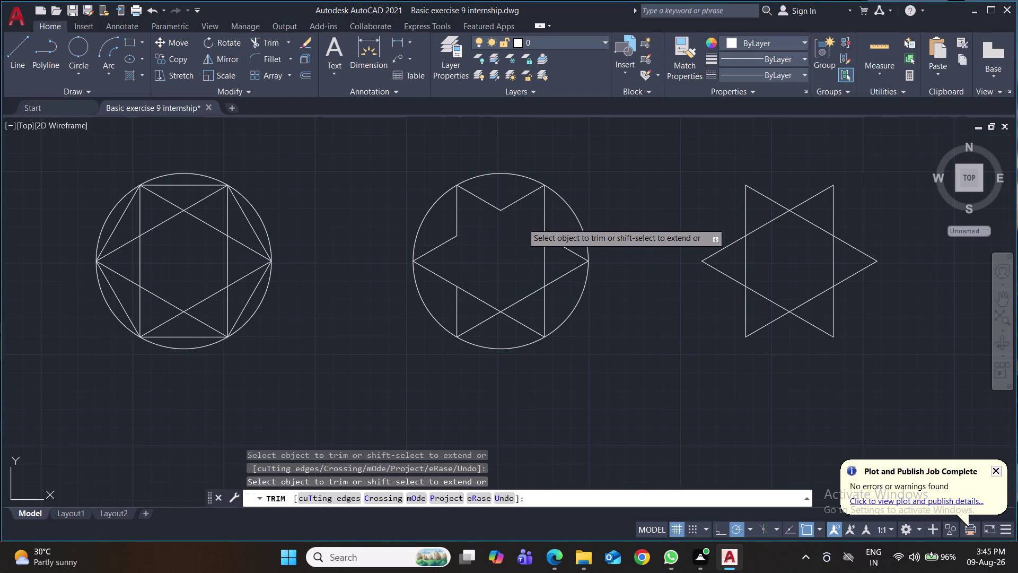
click(544, 253)
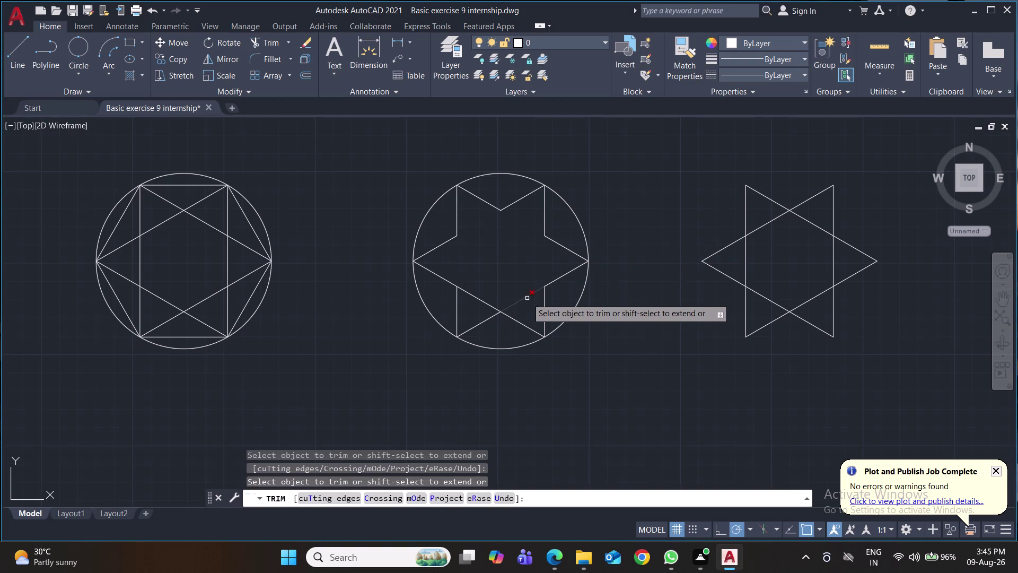
click(527, 298)
click(486, 304)
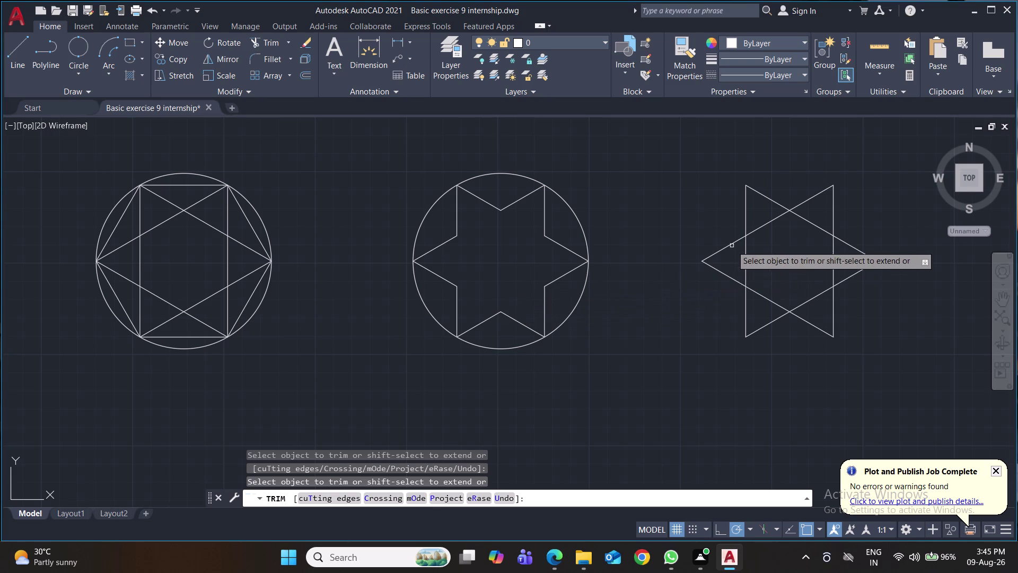
Trim the six leftover inner segments of the right star.
click(746, 256)
click(759, 225)
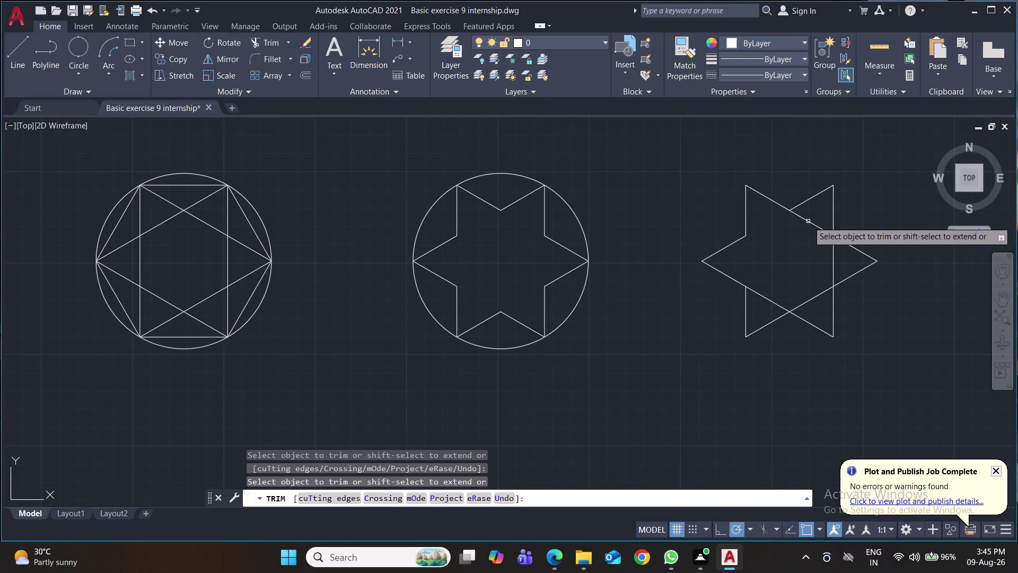
click(810, 219)
click(835, 255)
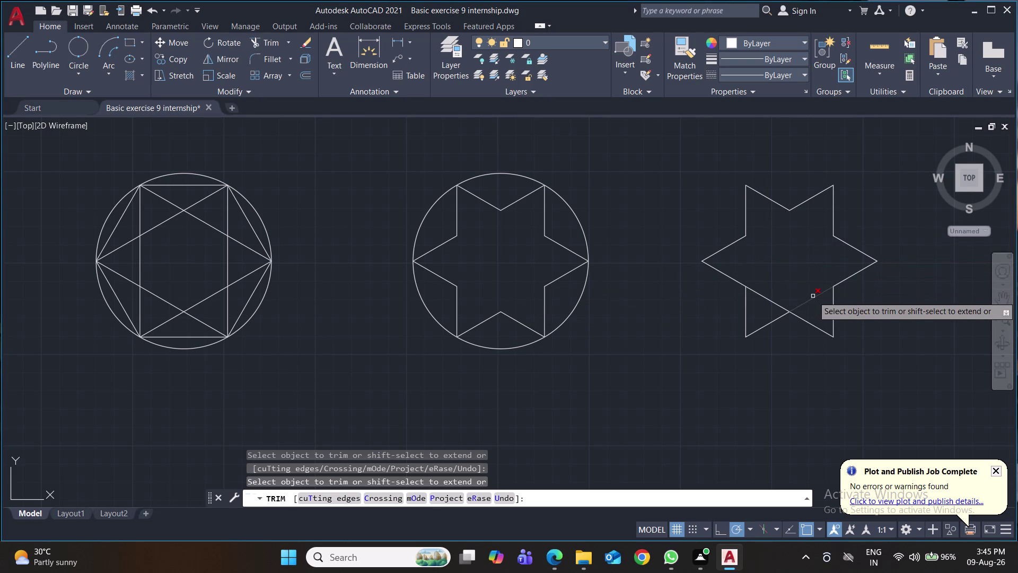
click(813, 296)
click(779, 307)
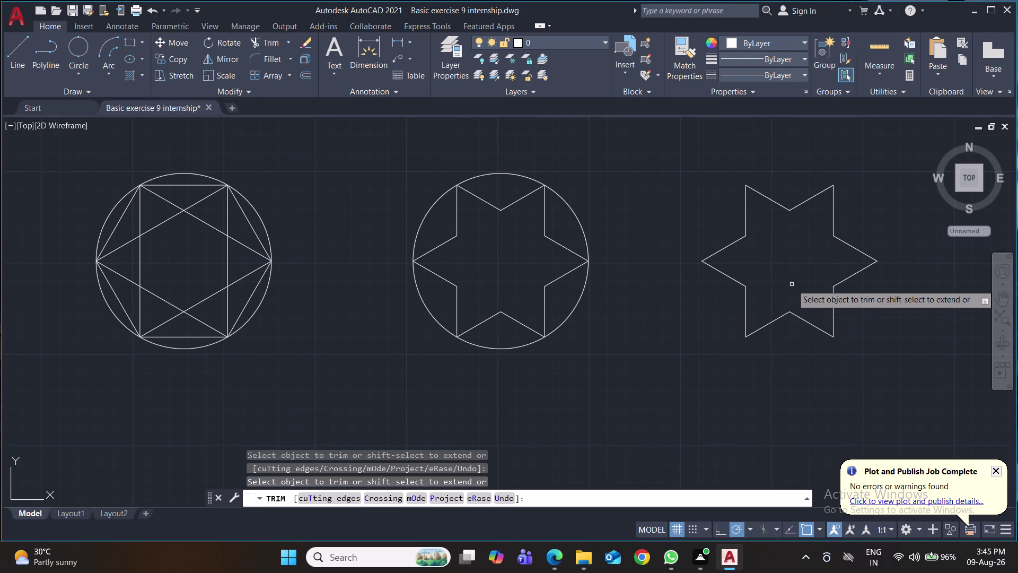
End trimming and save the drawing.
key(ctrl+s)
key(ctrl+s)
key(ctrl+s)
key(ctrl+s)
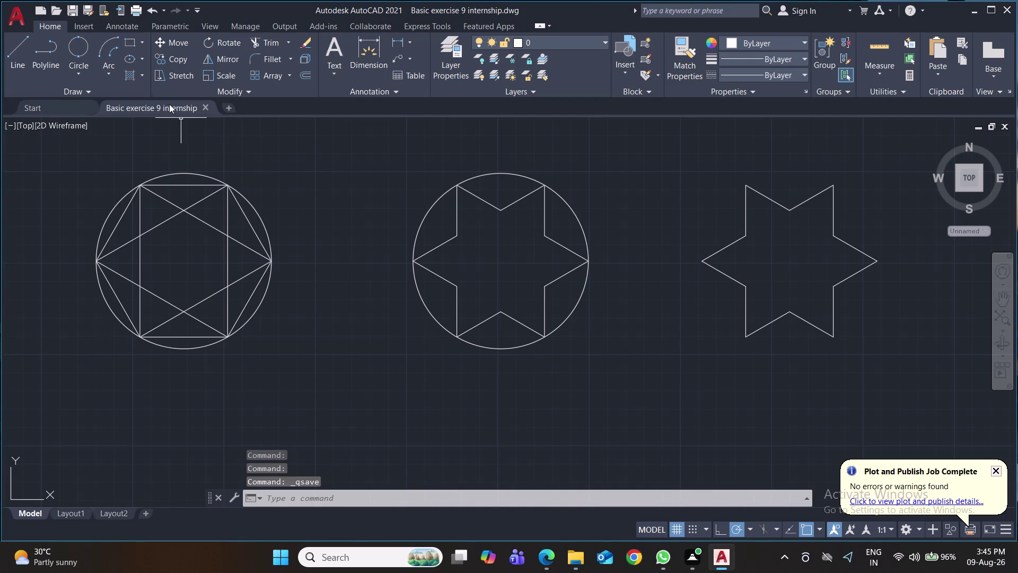
click(140, 73)
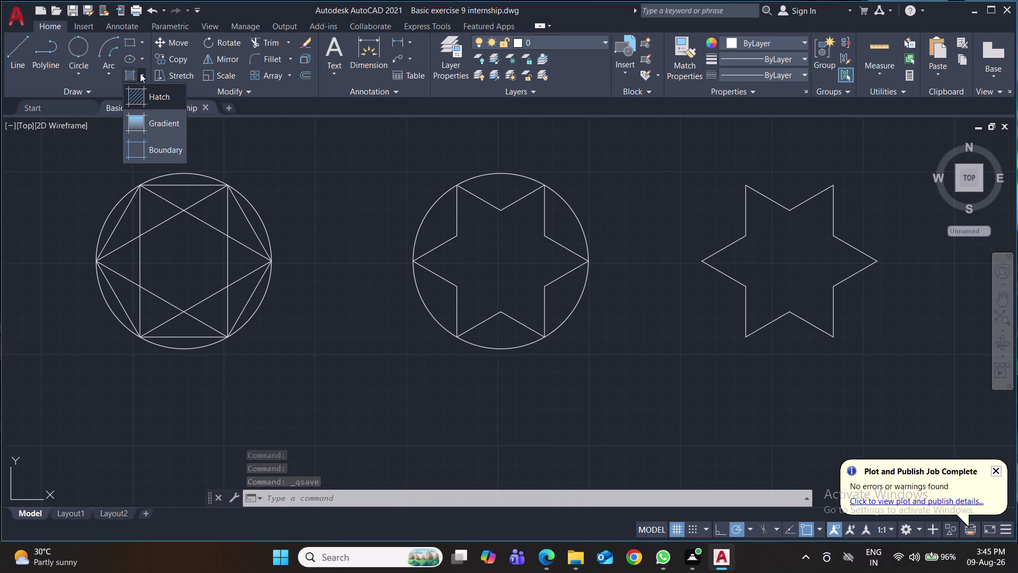
click(150, 92)
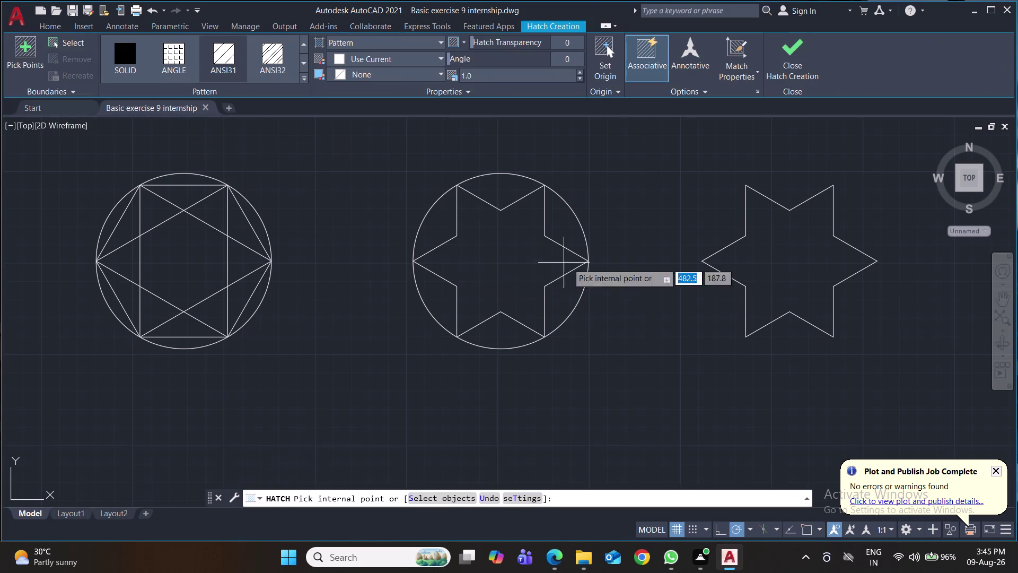
click(440, 222)
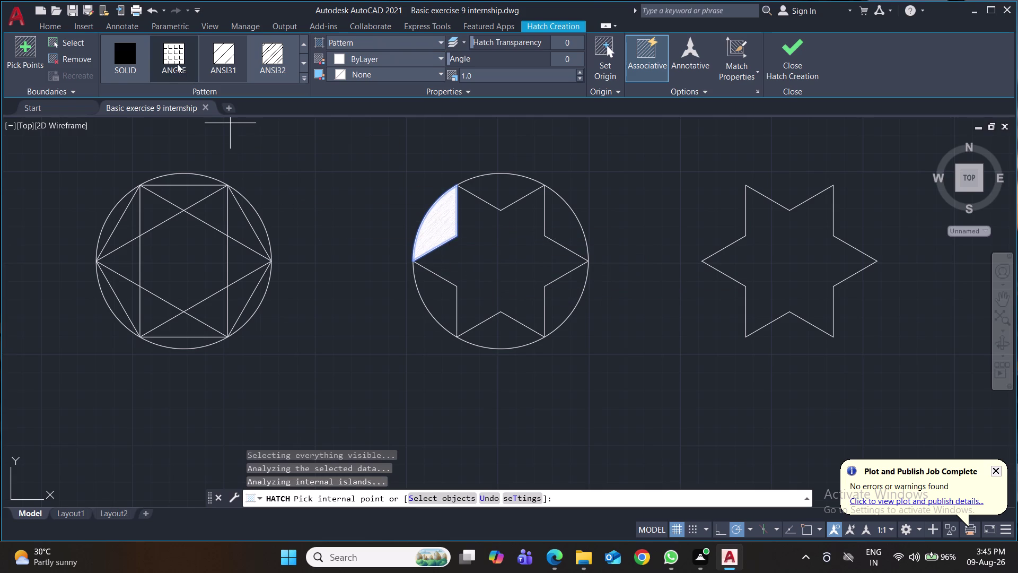
click(210, 92)
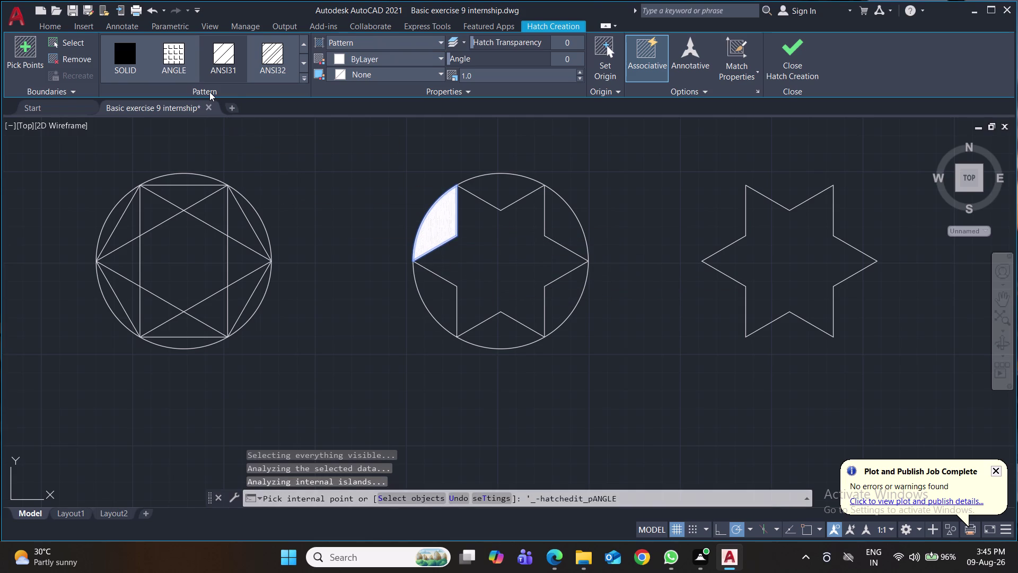
click(281, 90)
click(302, 79)
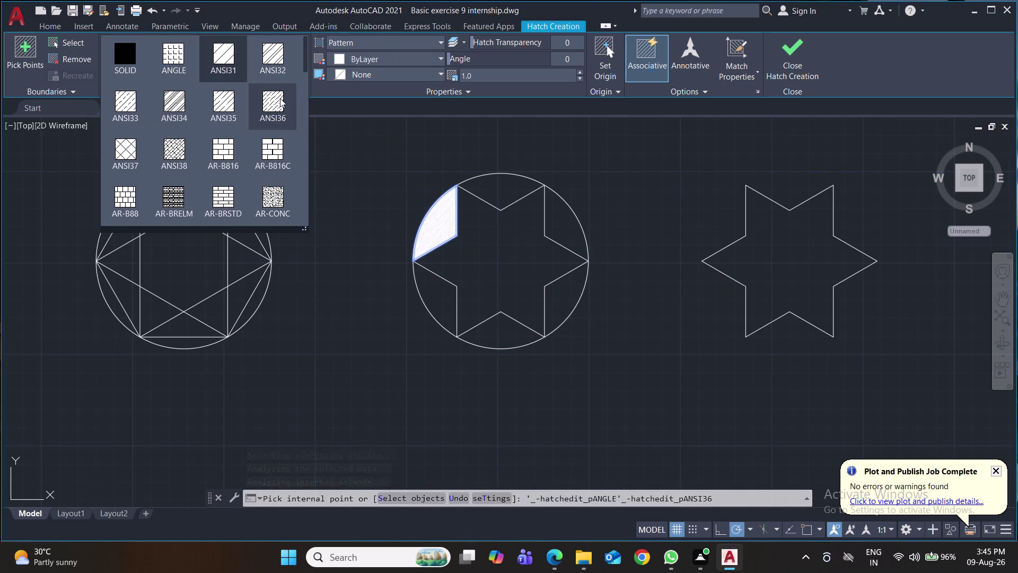
click(269, 55)
click(438, 231)
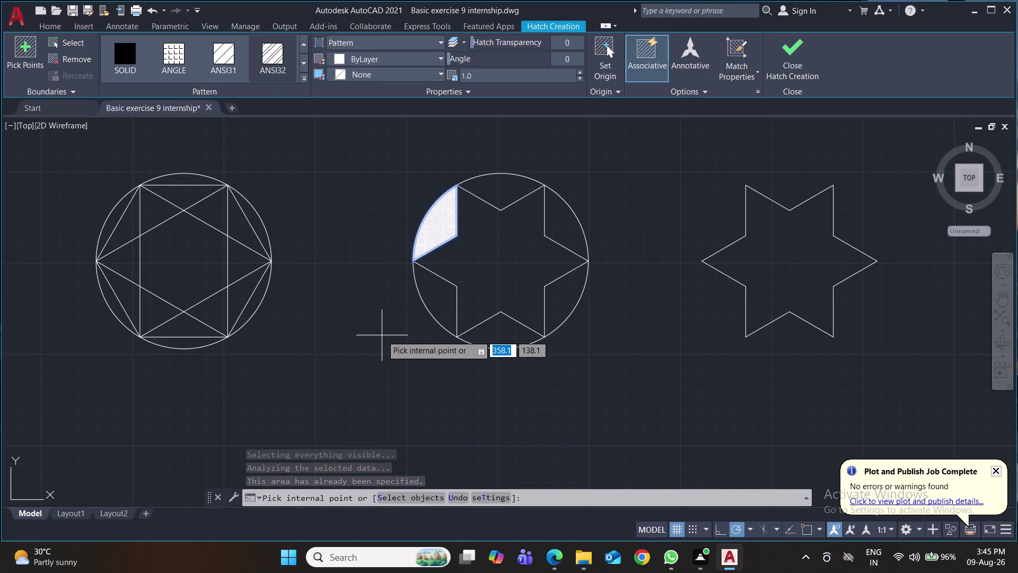
key(ctrl+s)
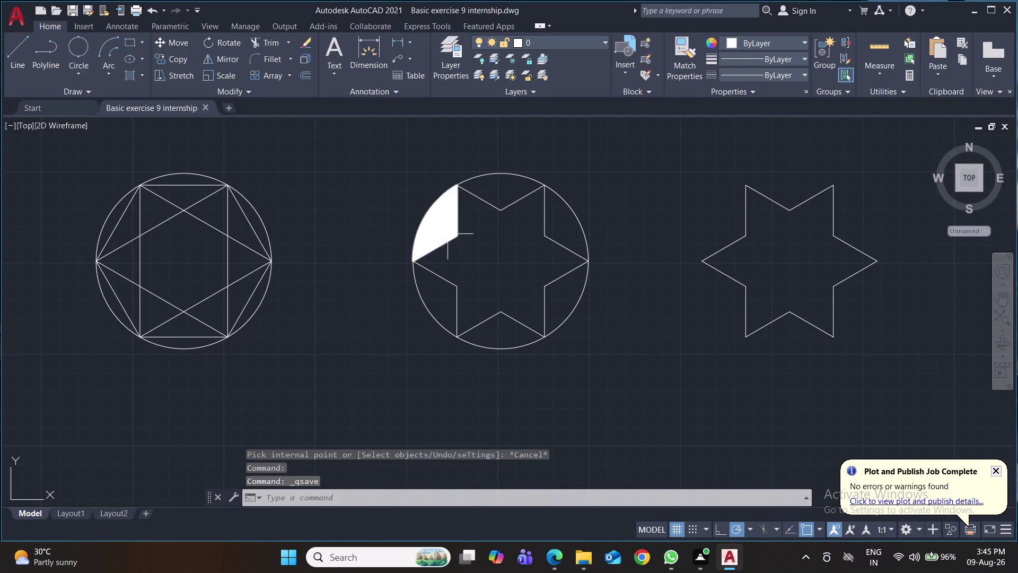
click(442, 222)
key(Delete)
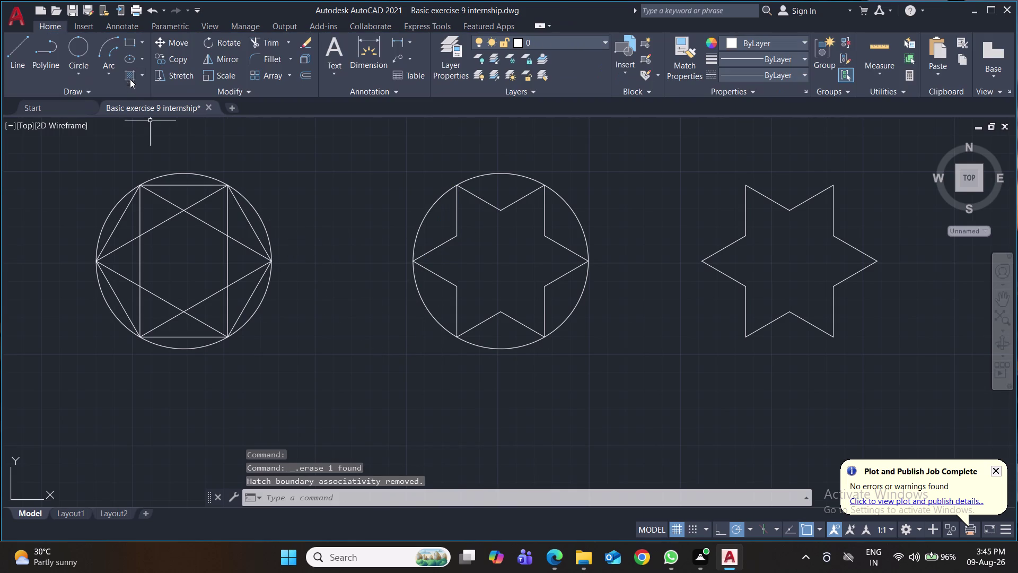
Start a new hatch fill, try the solid fill, and toggle interface display options.
click(132, 75)
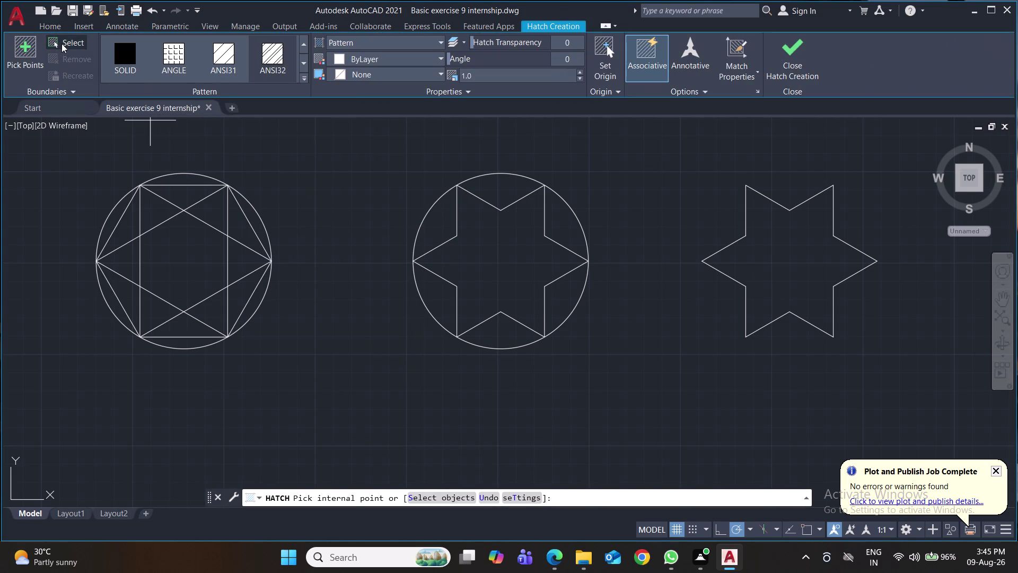
click(137, 69)
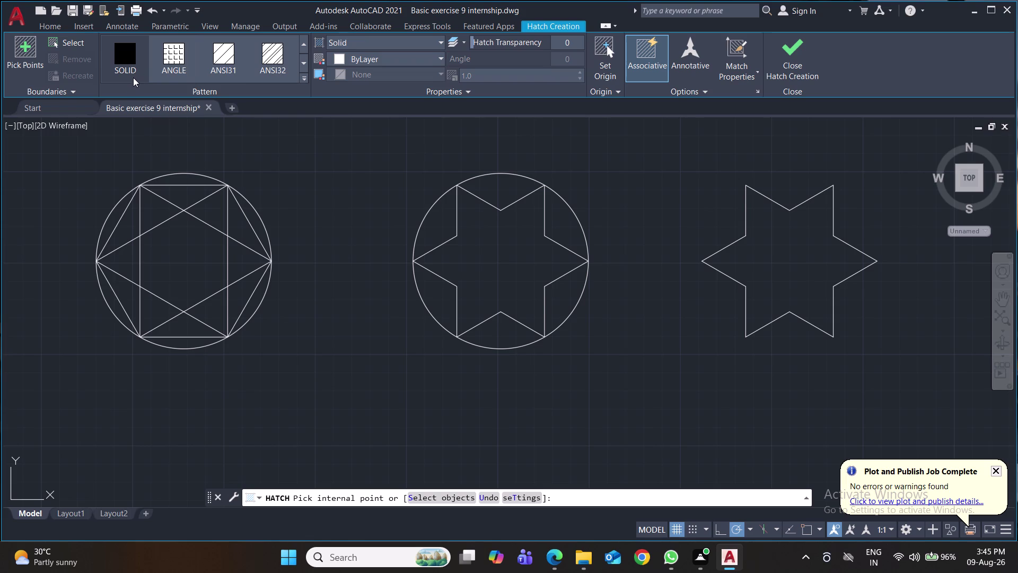
click(130, 82)
right_click(130, 76)
click(130, 75)
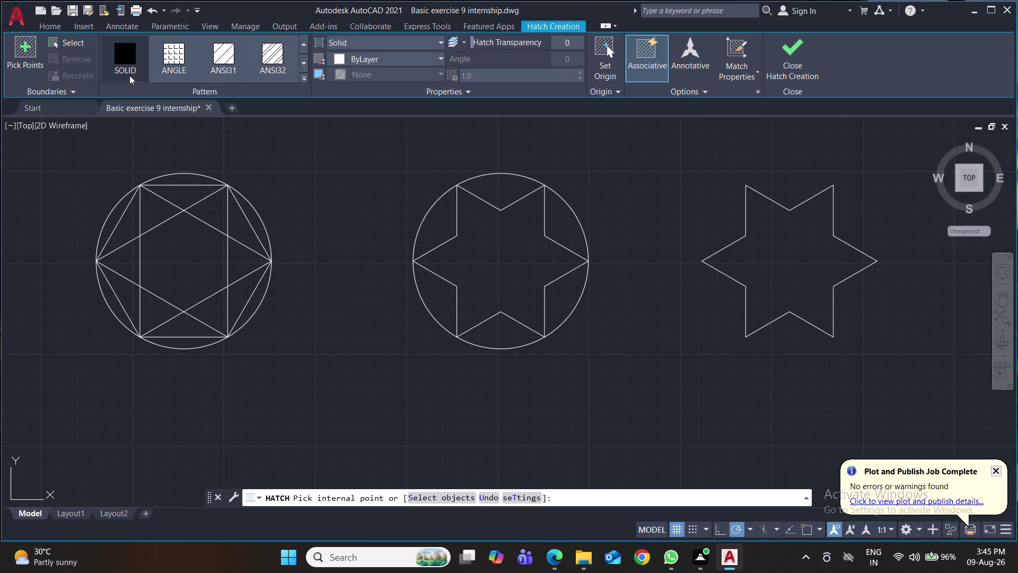
right_click(129, 76)
click(141, 88)
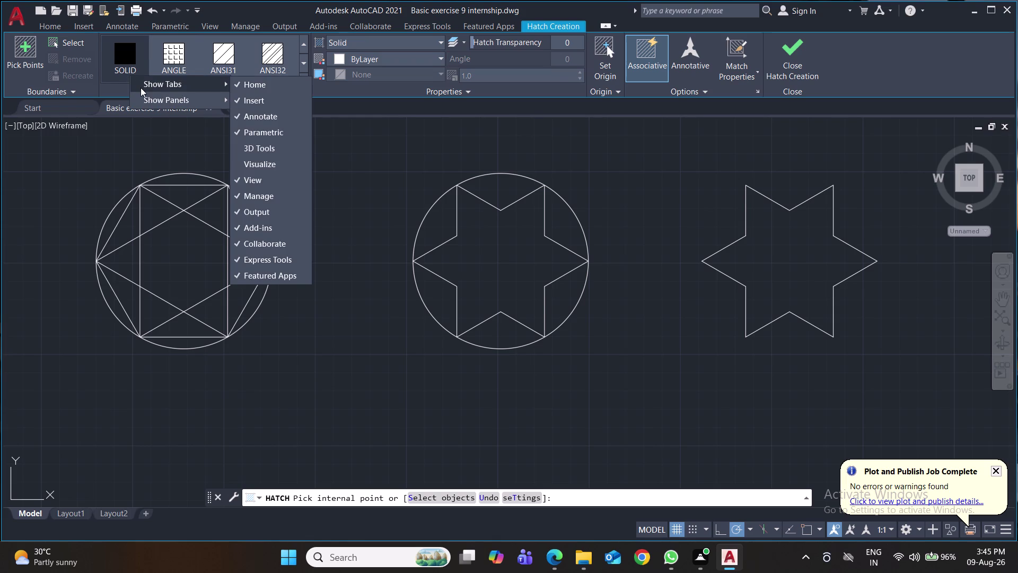
click(144, 98)
click(108, 86)
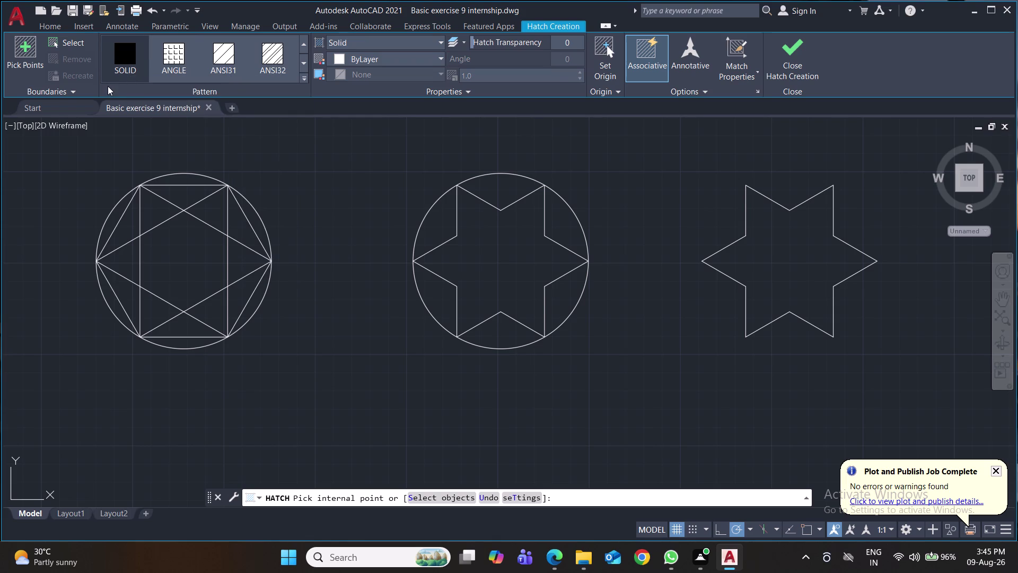
click(191, 90)
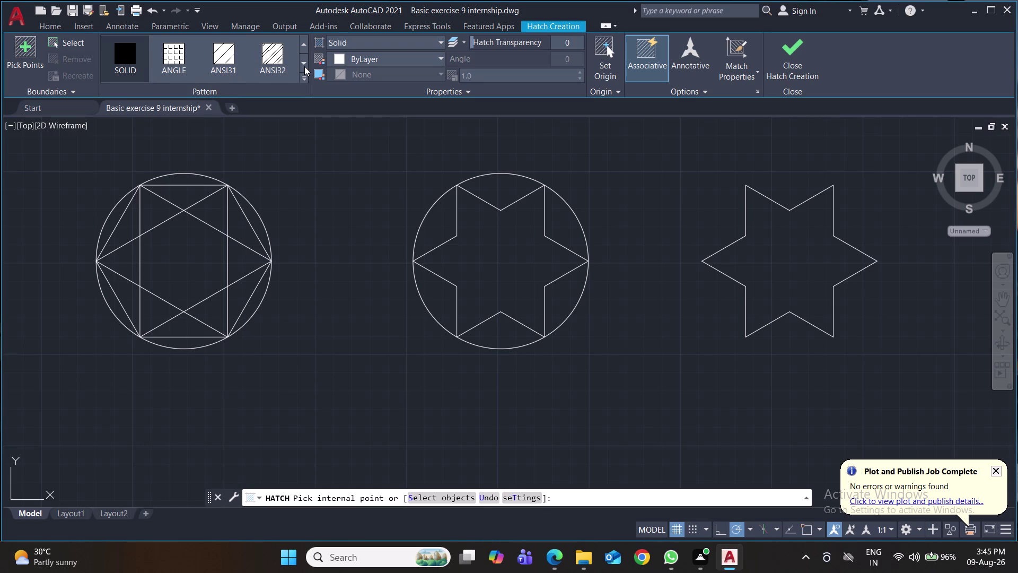
Page forward and back through the hatch pattern gallery.
click(304, 67)
click(305, 66)
click(305, 66)
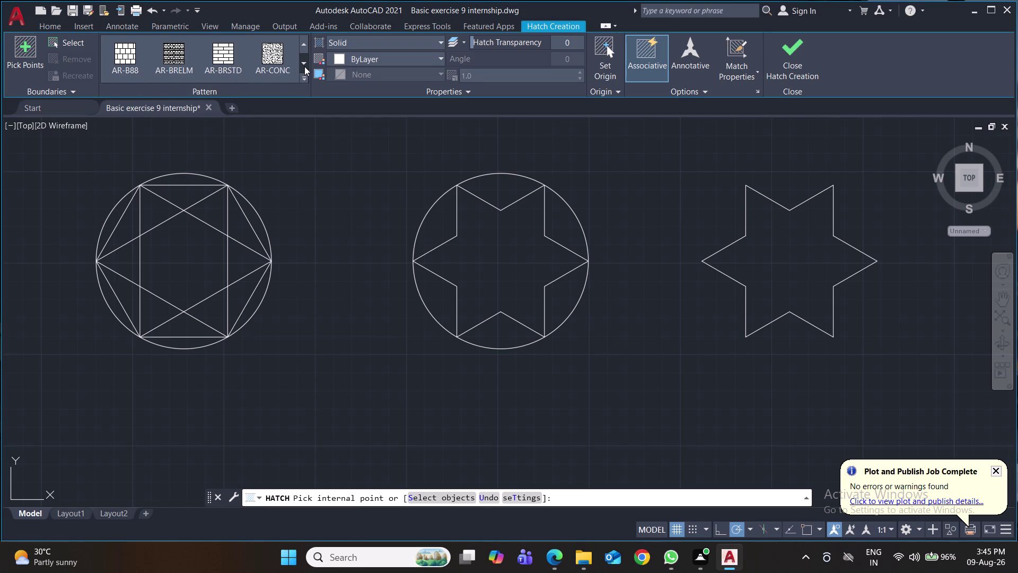
click(304, 66)
click(305, 67)
click(305, 66)
click(304, 66)
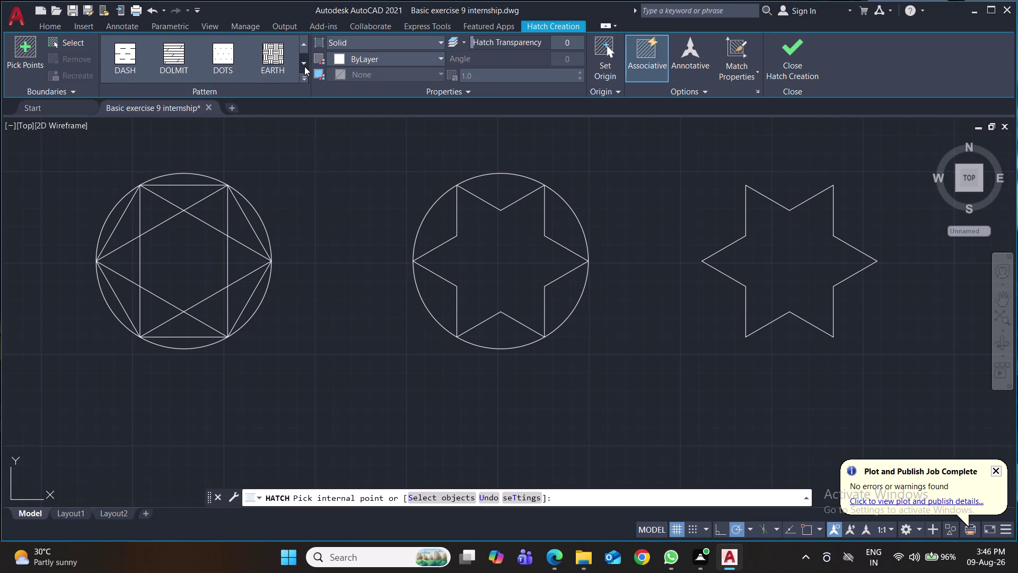
click(305, 66)
triple_click(305, 66)
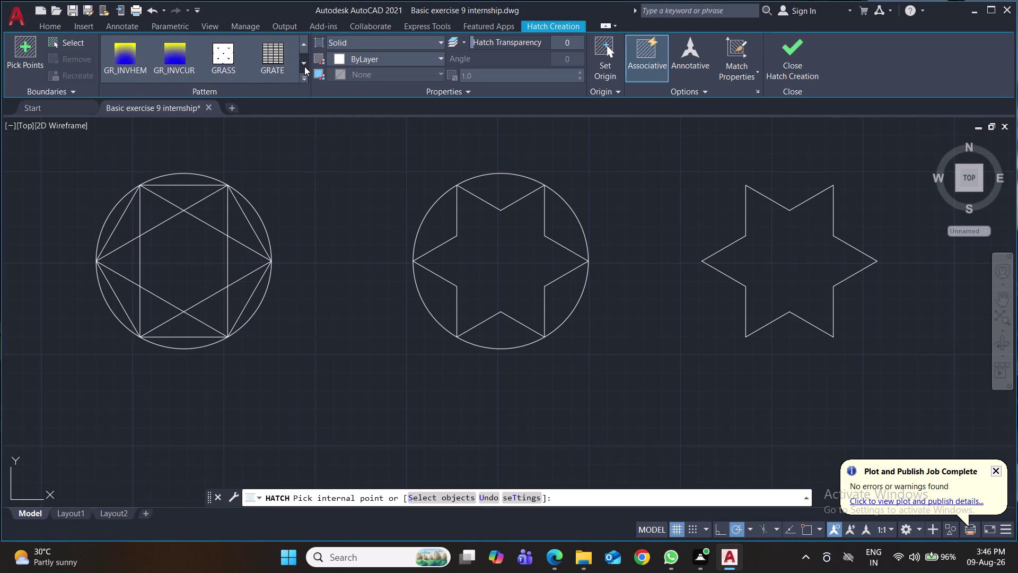
double_click(304, 66)
click(301, 47)
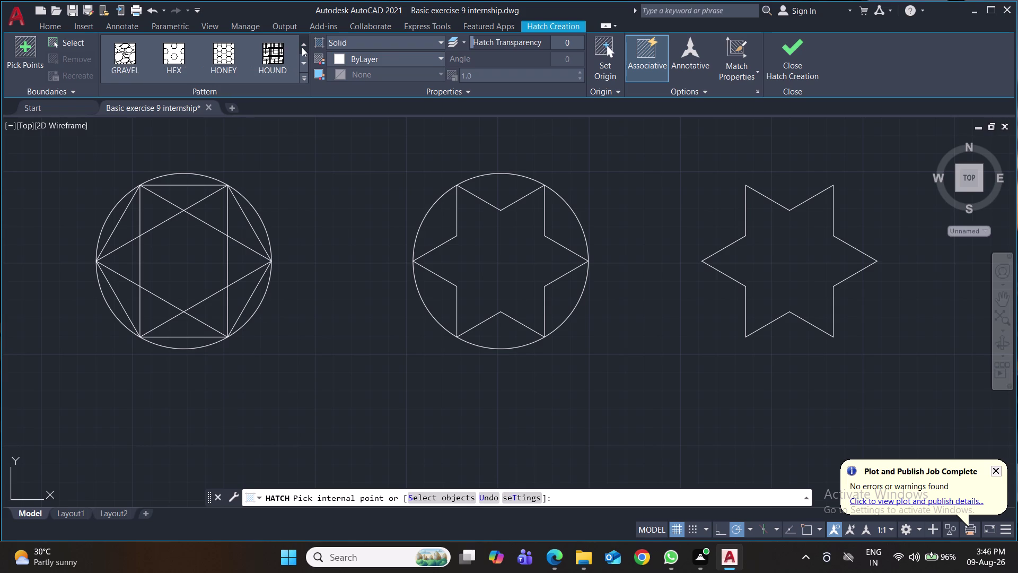
click(302, 47)
click(303, 61)
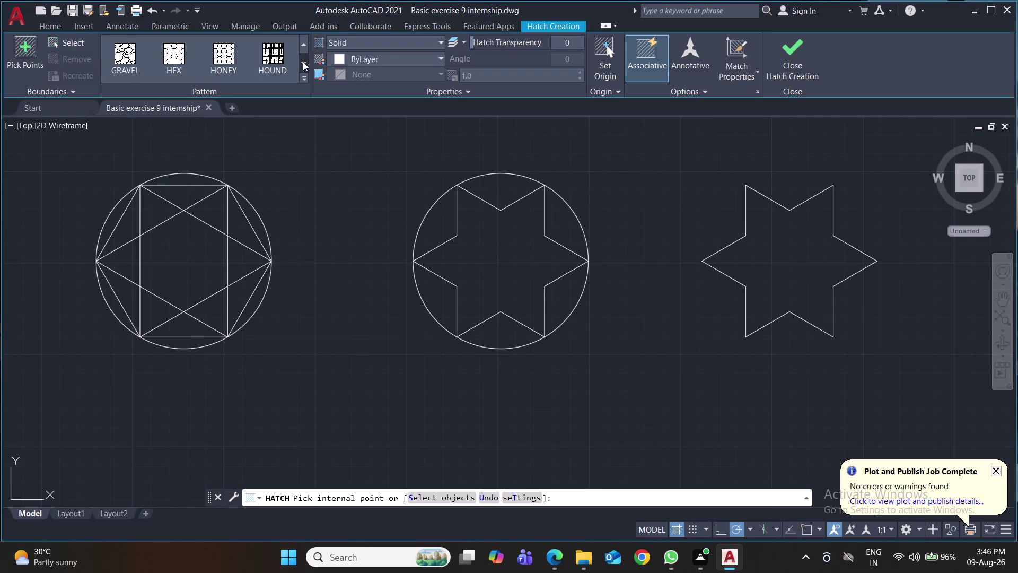
click(303, 62)
click(303, 61)
triple_click(303, 62)
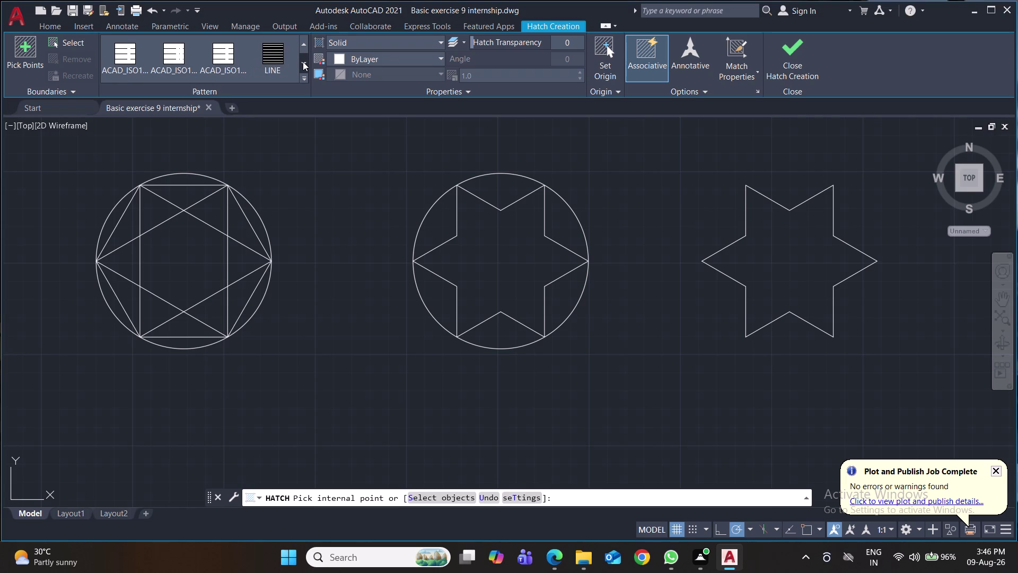
click(303, 61)
click(303, 62)
click(303, 61)
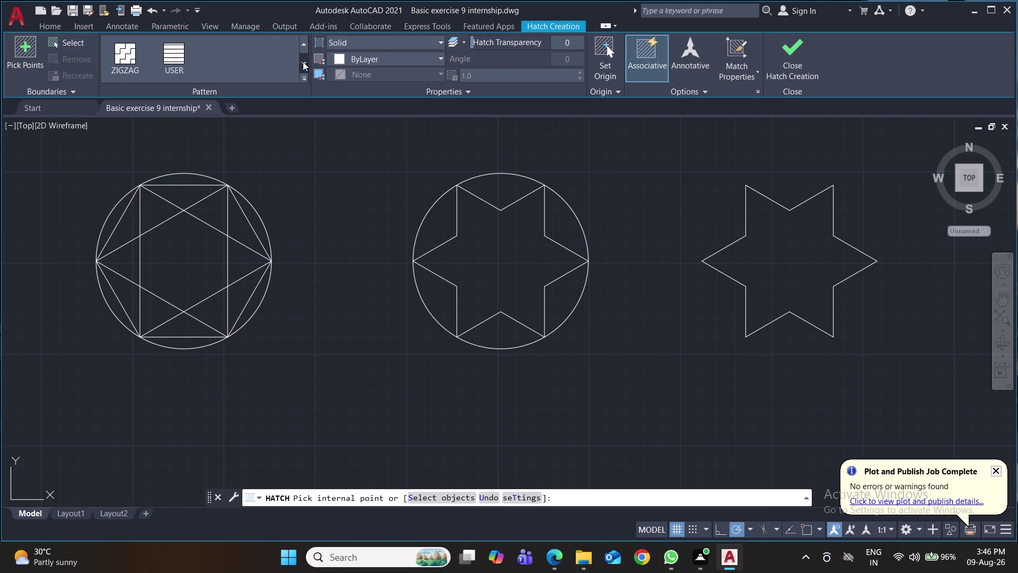
click(303, 48)
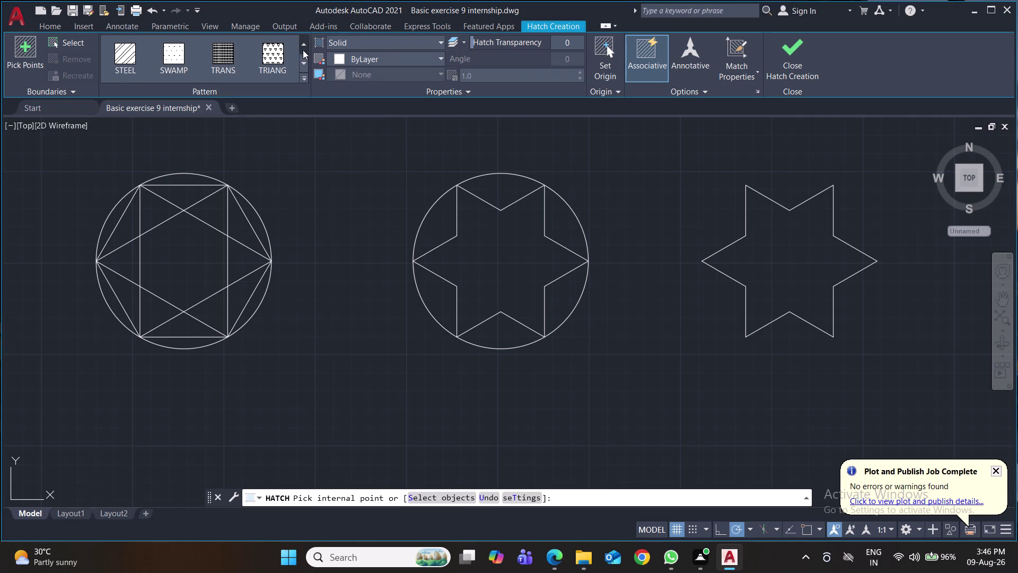
Expand the full hatch pattern list, scroll down and back up, then collapse it.
click(306, 74)
scroll(down, 3)
scroll(down, 3)
scroll(down, 3)
scroll(down, 3)
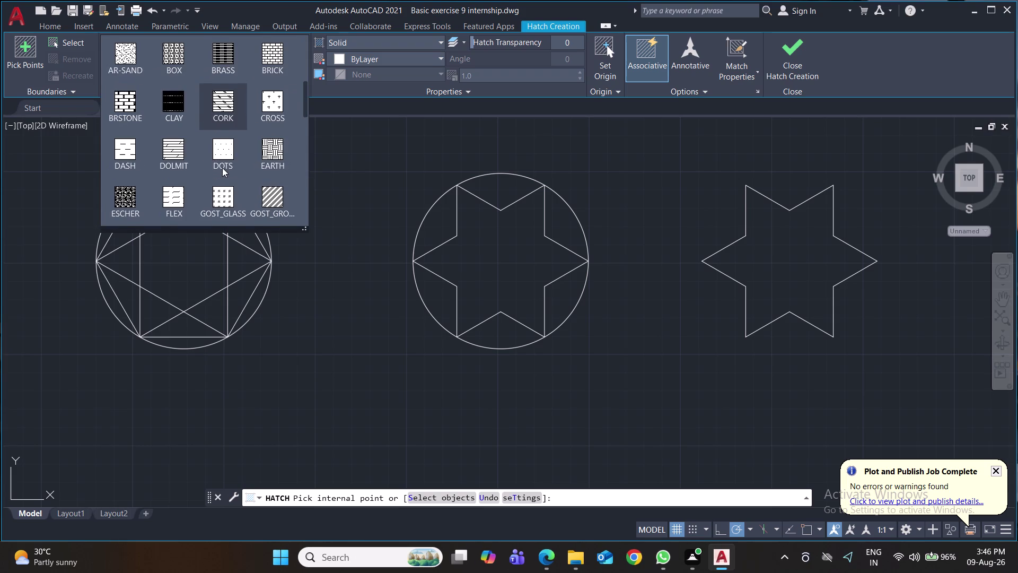
scroll(down, 3)
scroll(down, 3)
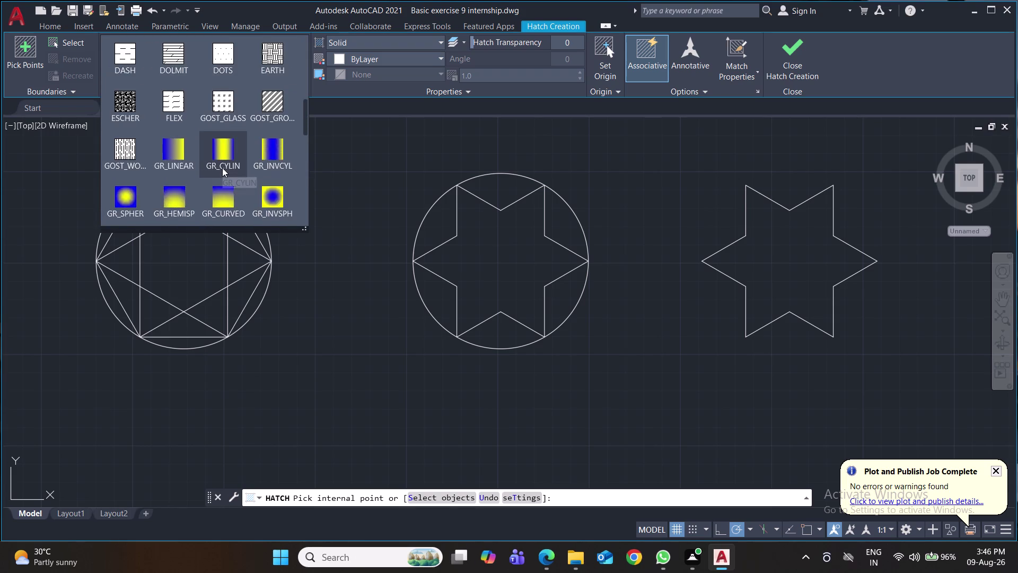
scroll(down, 3)
scroll(down, 3)
scroll(down, 3)
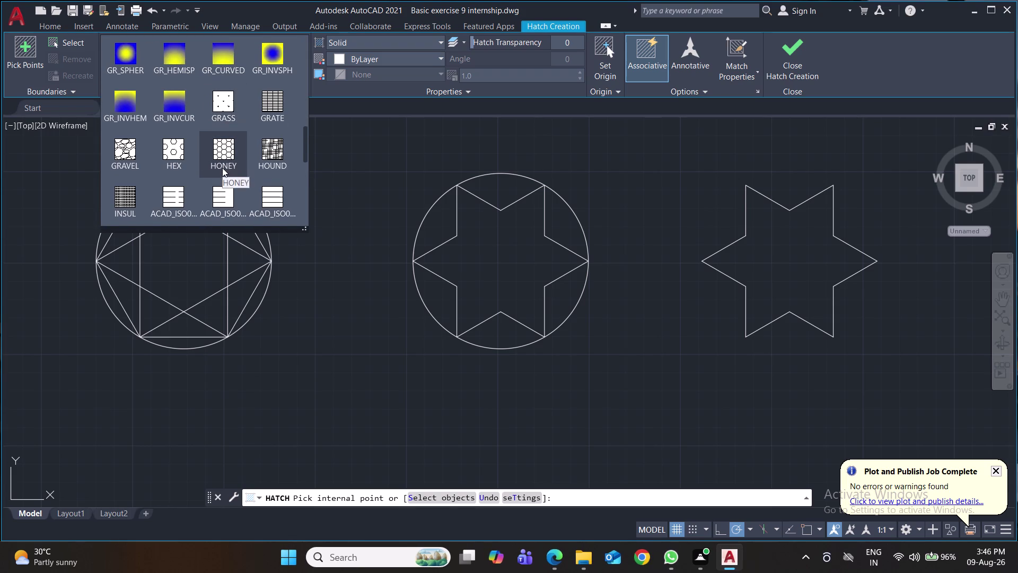
scroll(down, 3)
scroll(down, 3)
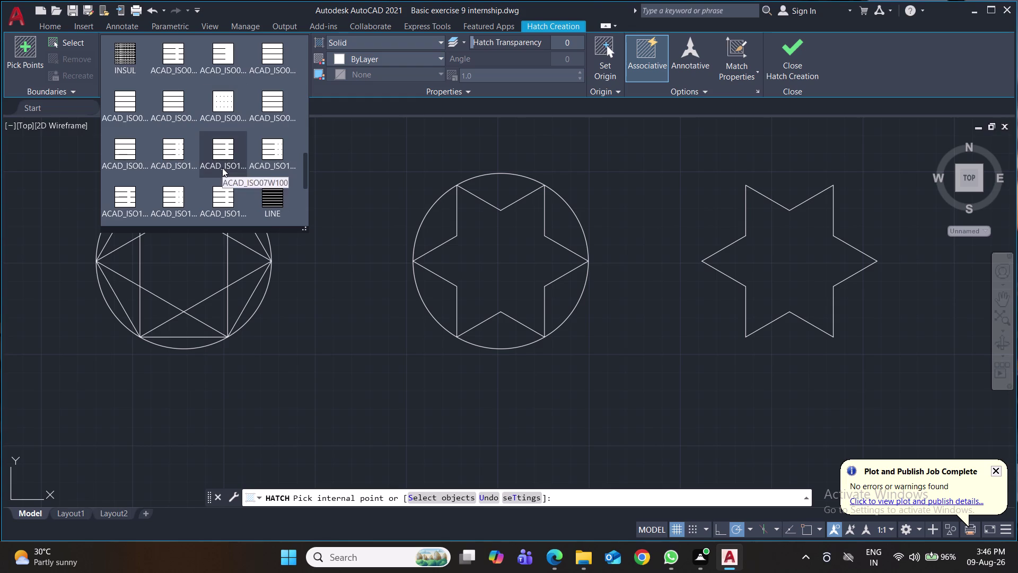
scroll(down, 3)
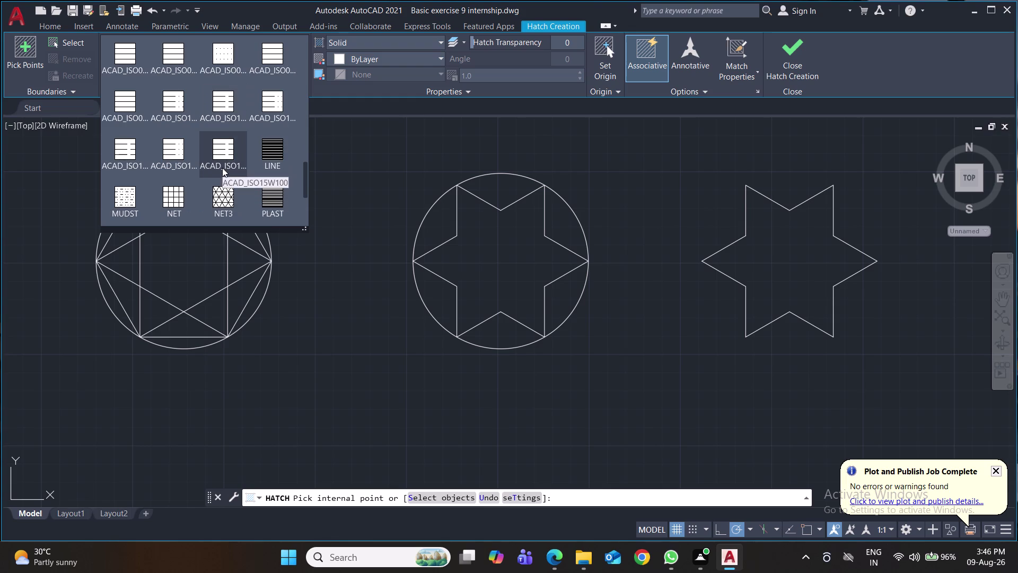
scroll(down, 3)
scroll(down, 3)
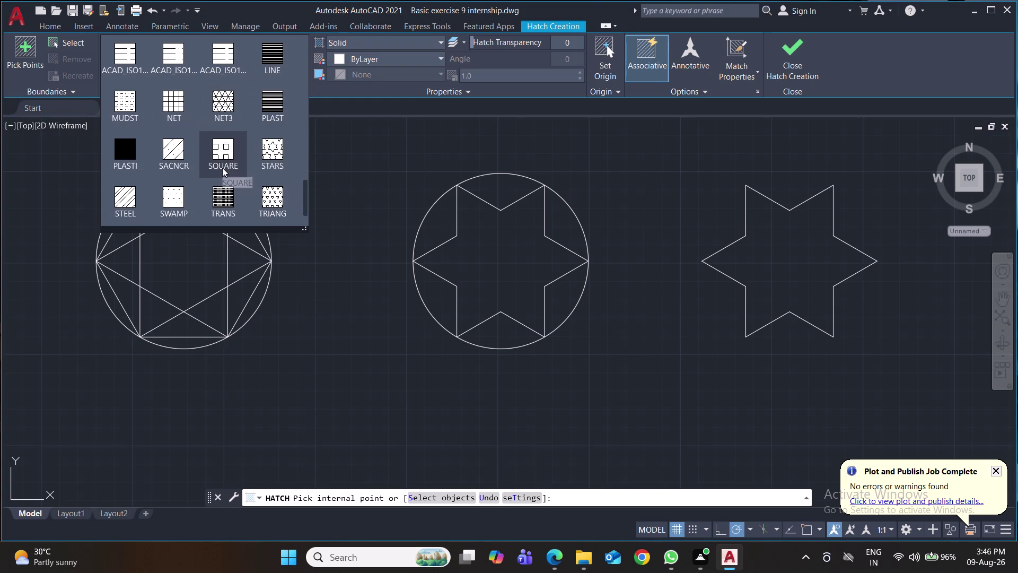
scroll(down, 3)
scroll(down, 3)
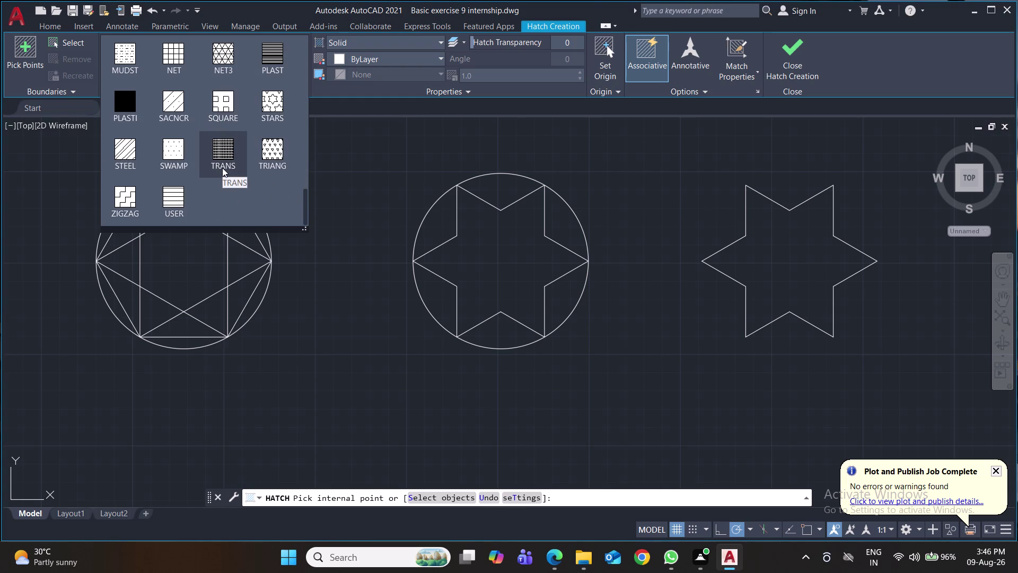
scroll(up, 3)
scroll(up, 3)
scroll(up, 3)
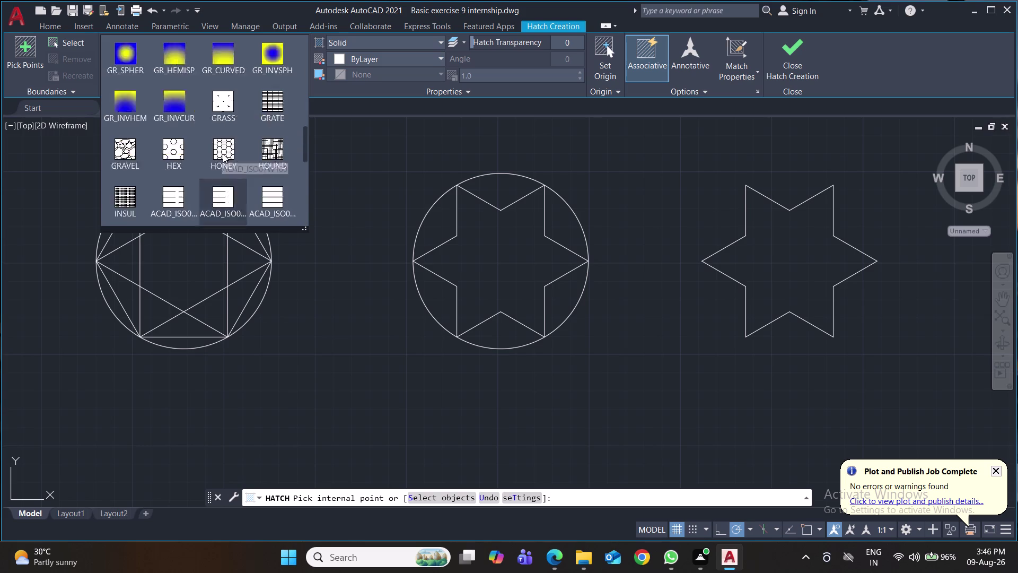
scroll(up, 3)
scroll(up, 3)
scroll(up, 3)
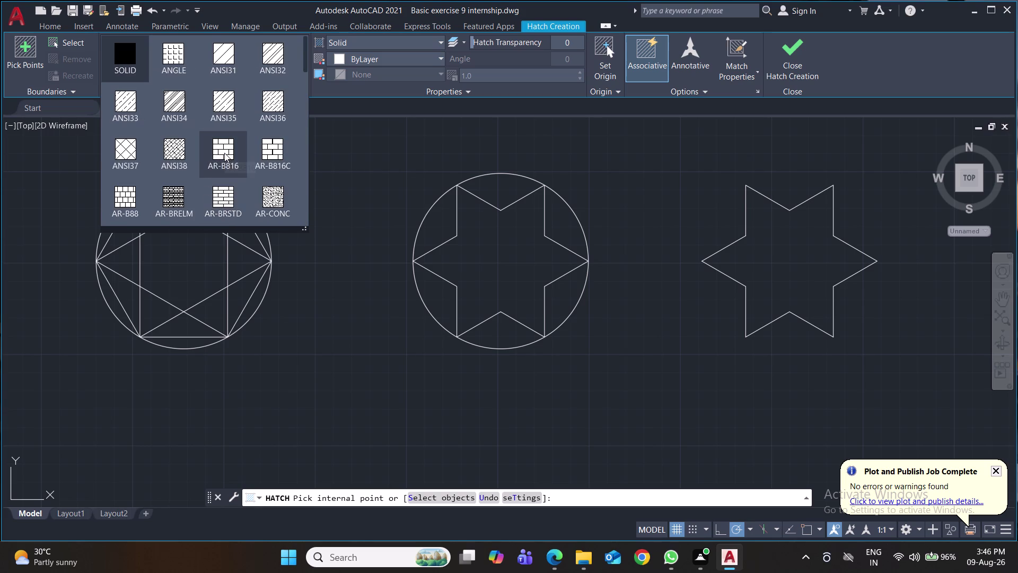
scroll(up, 3)
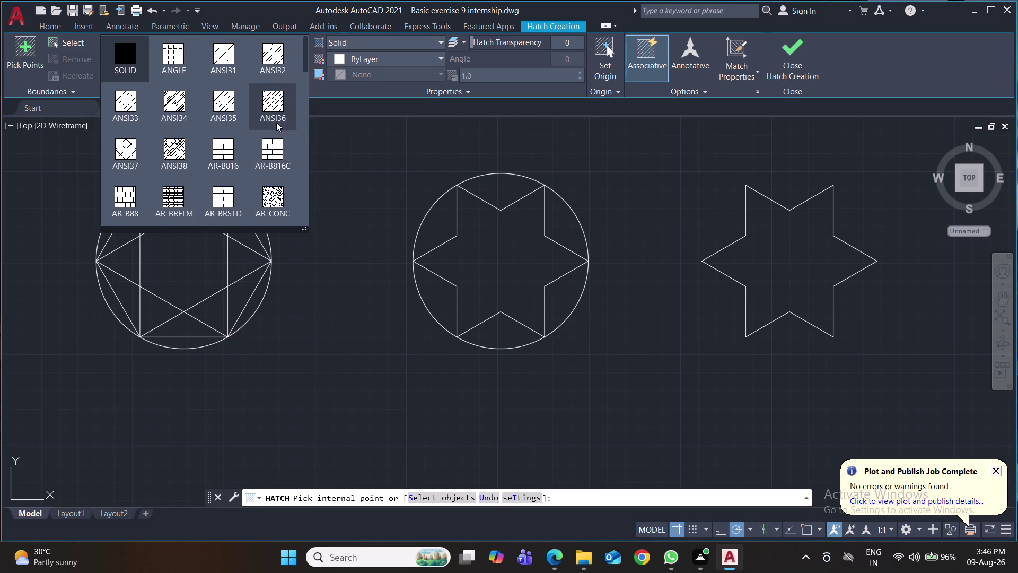
click(338, 155)
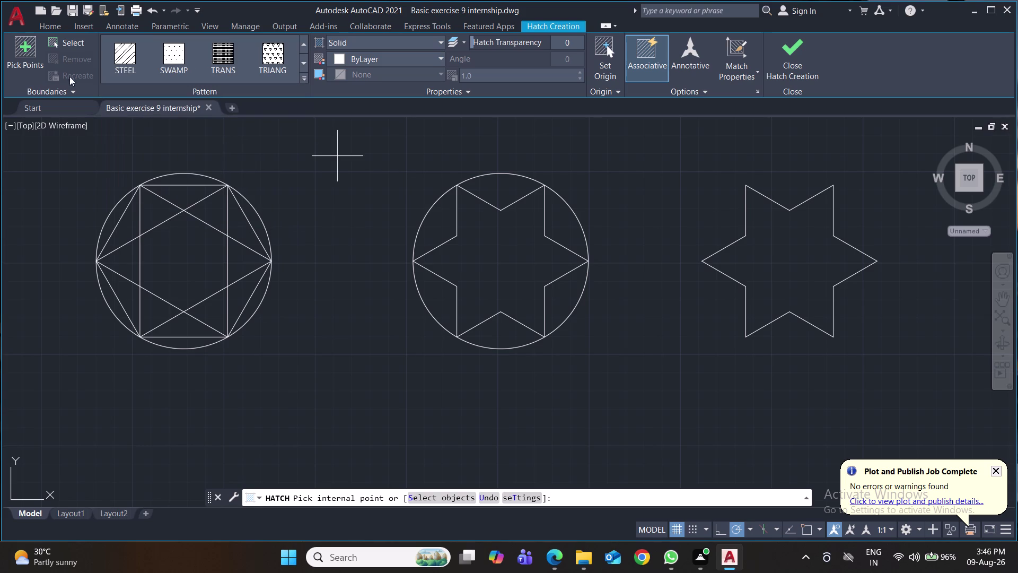
click(76, 45)
click(432, 233)
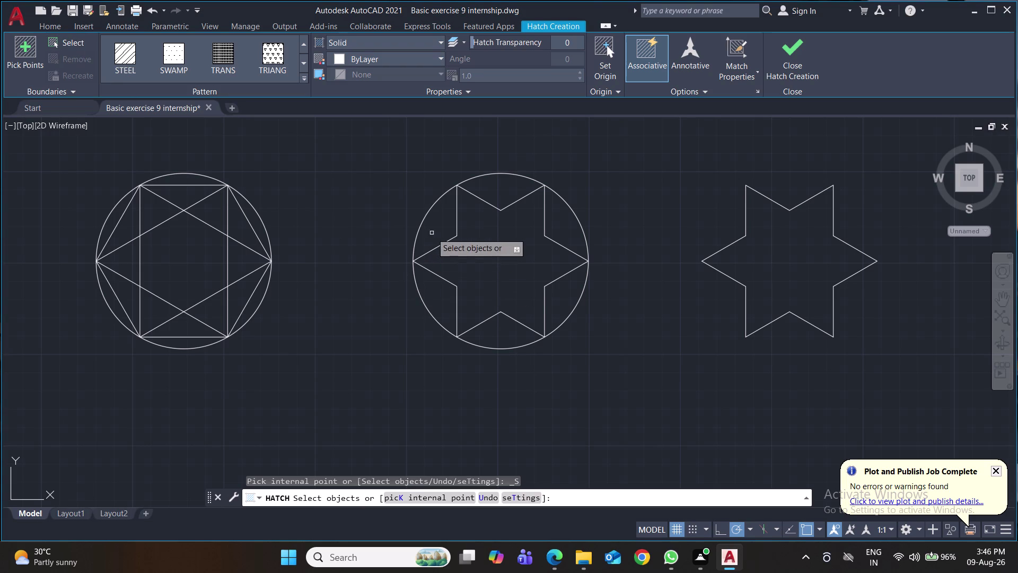
click(444, 224)
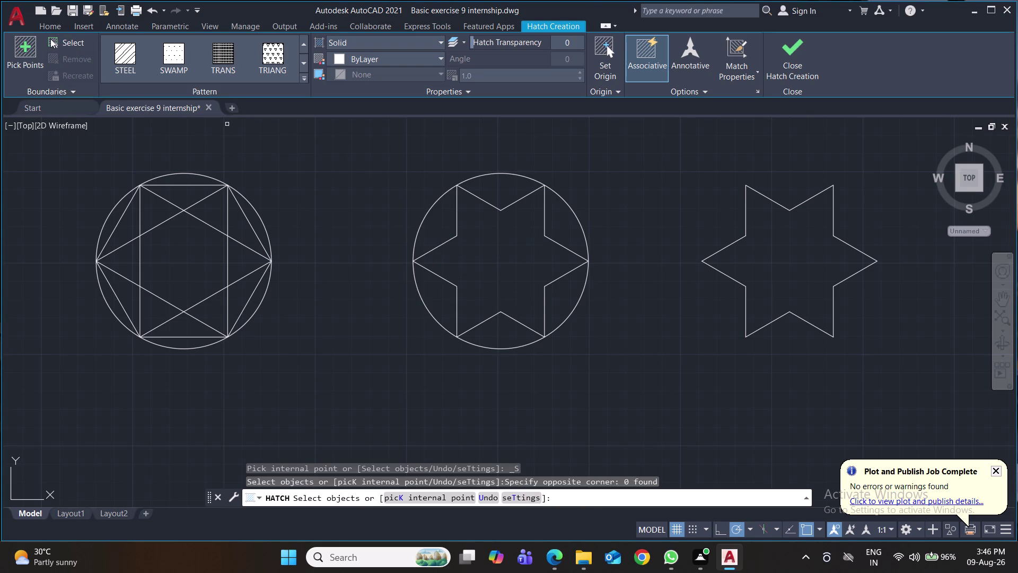
double_click(50, 38)
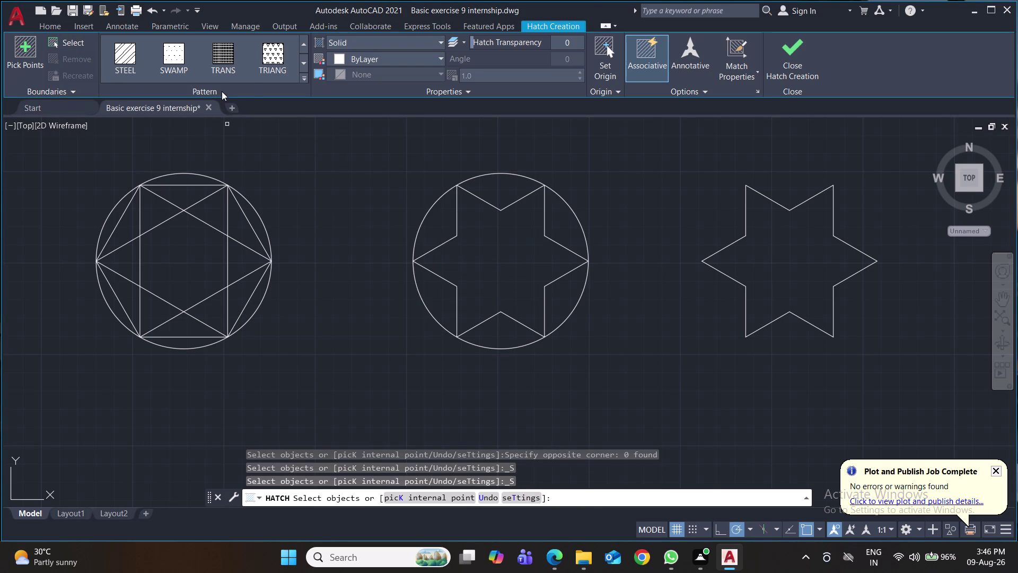
click(318, 56)
click(362, 57)
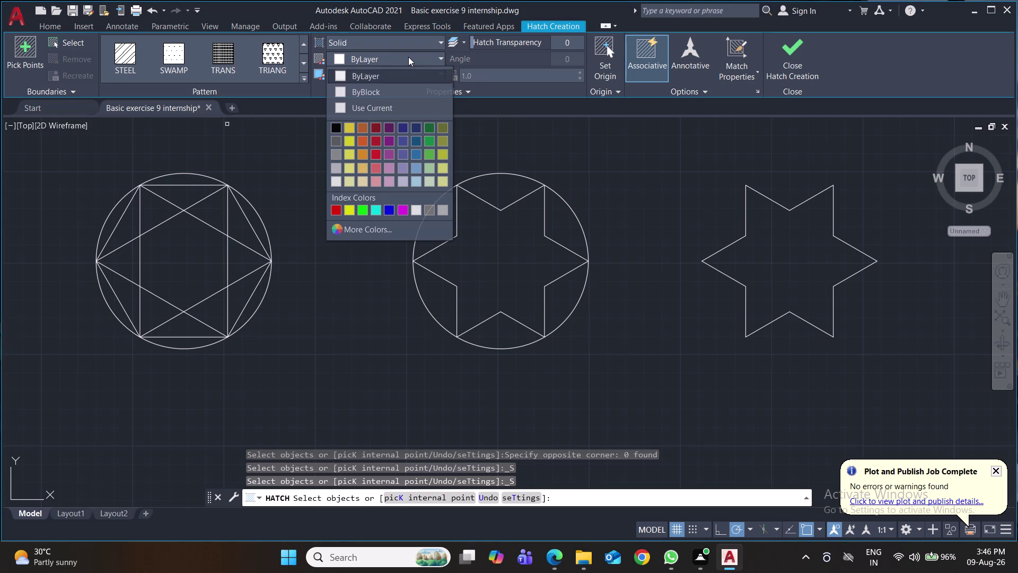
click(413, 43)
click(413, 43)
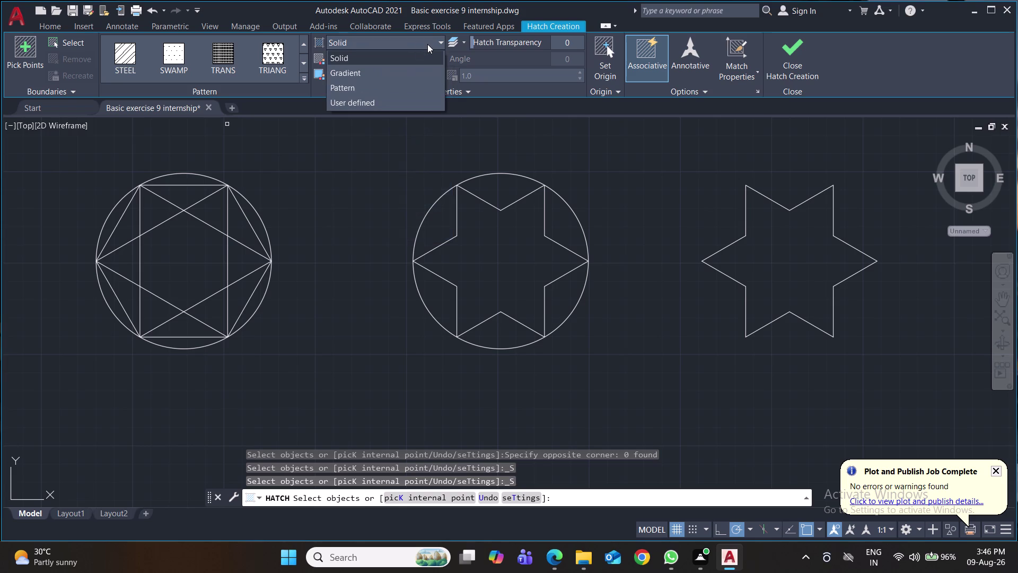
click(410, 77)
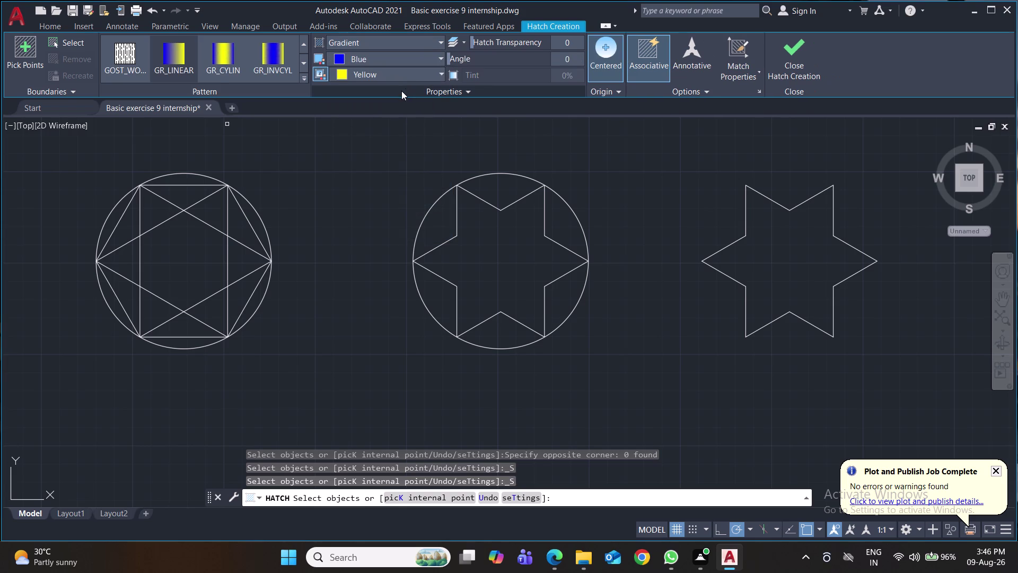
click(439, 41)
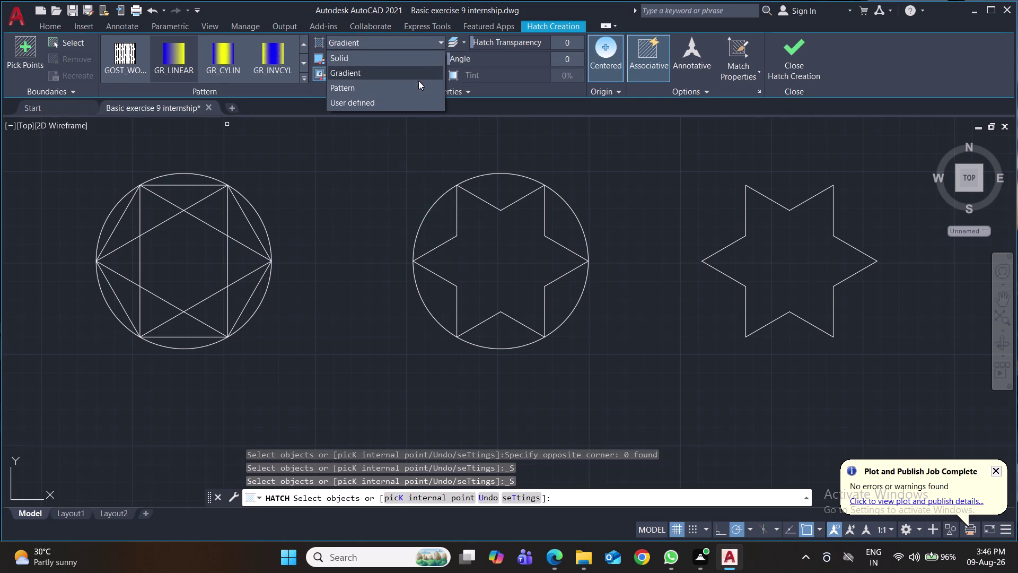
click(395, 89)
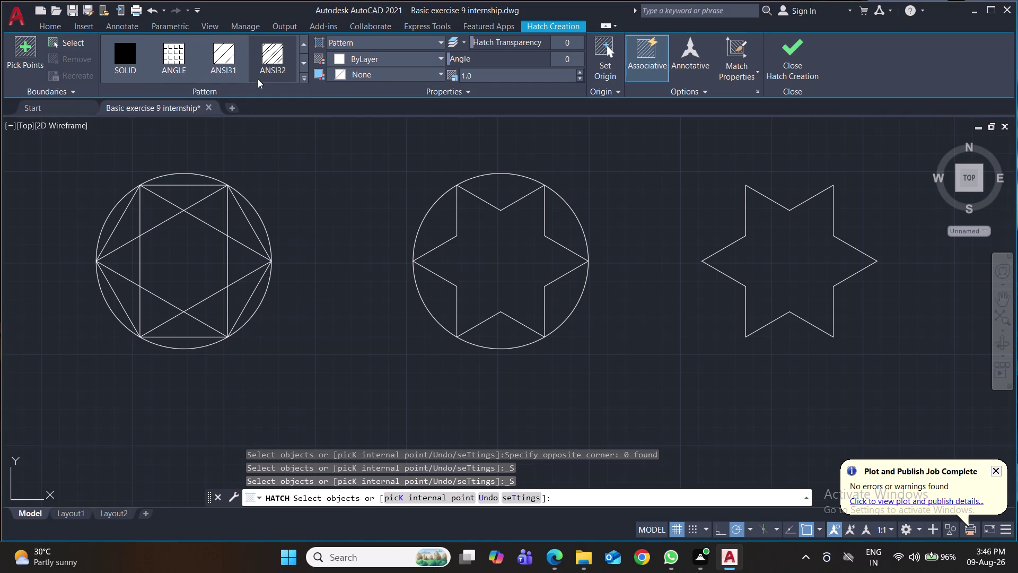
click(301, 76)
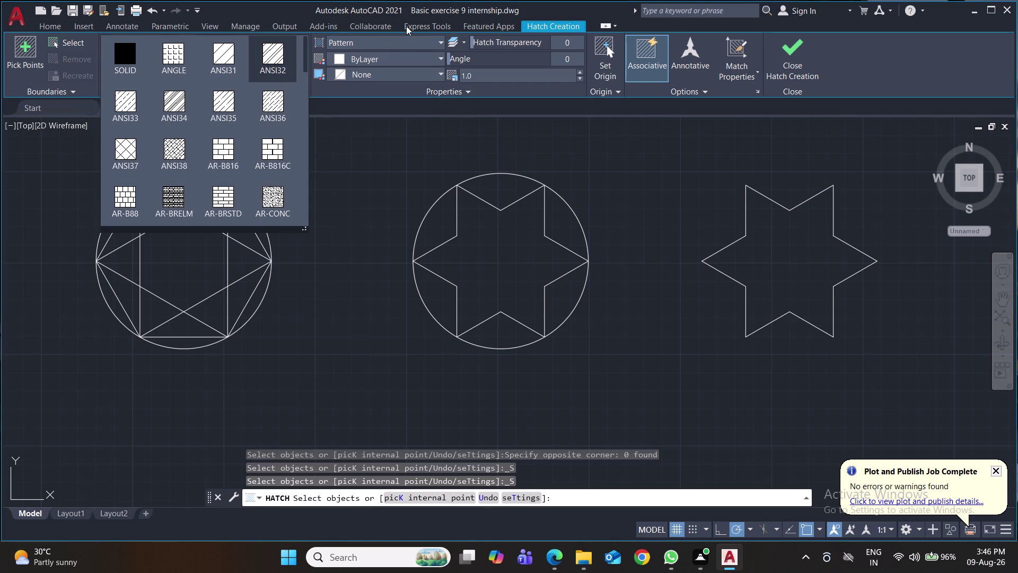
click(396, 41)
click(388, 62)
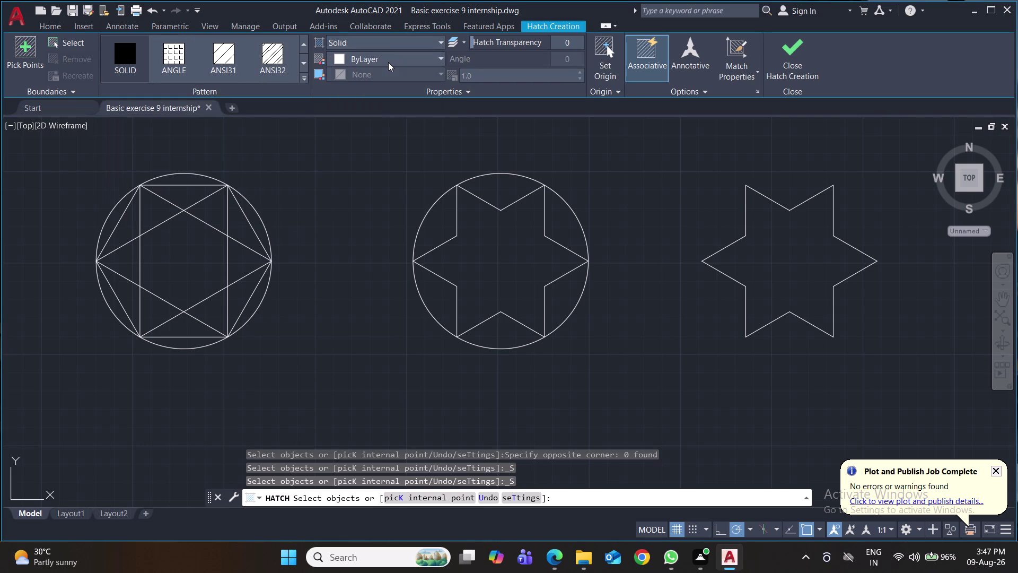
Try the User defined and Pattern fill types with empty selection windows on the circle.
click(389, 47)
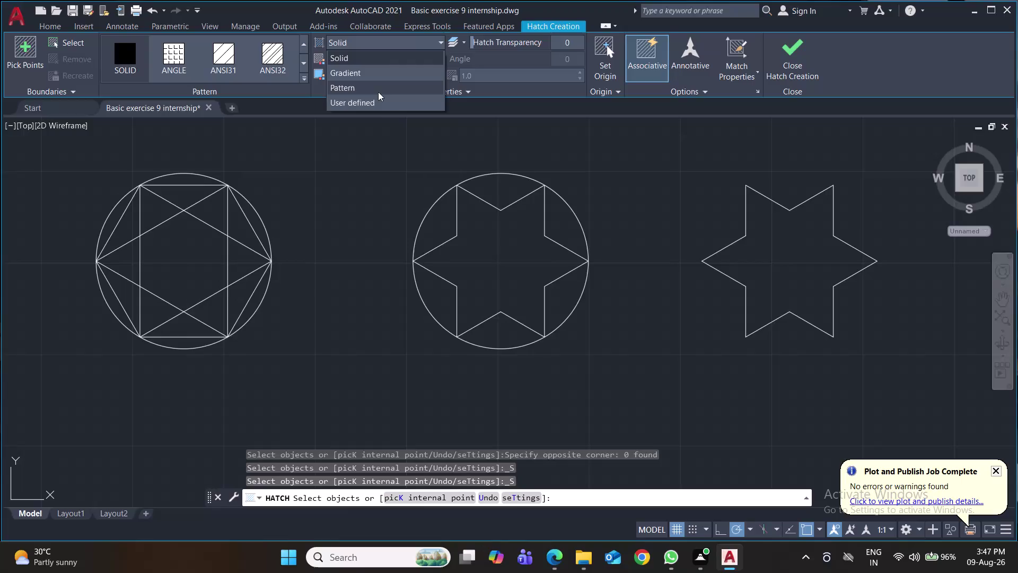
click(375, 105)
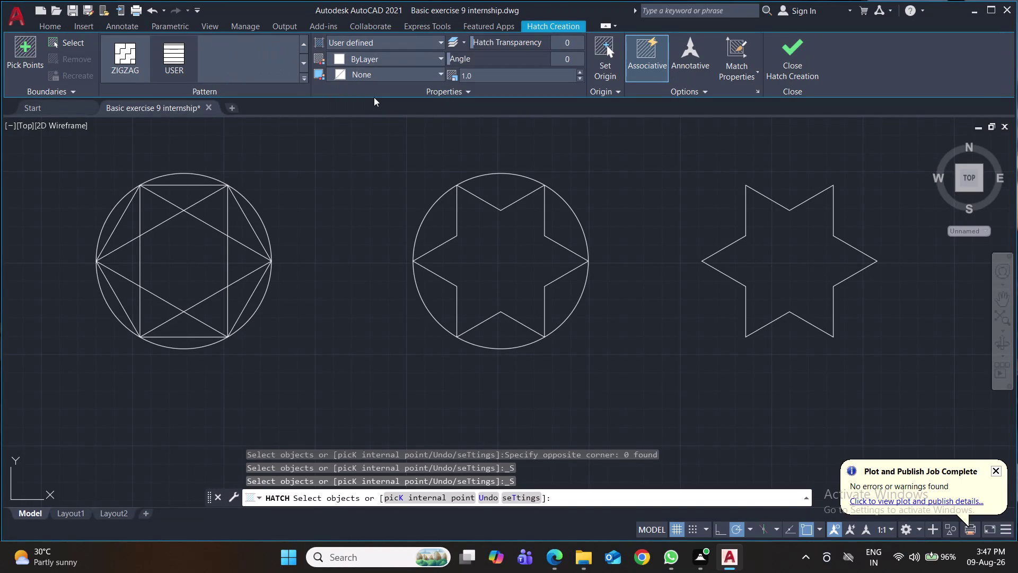
click(431, 226)
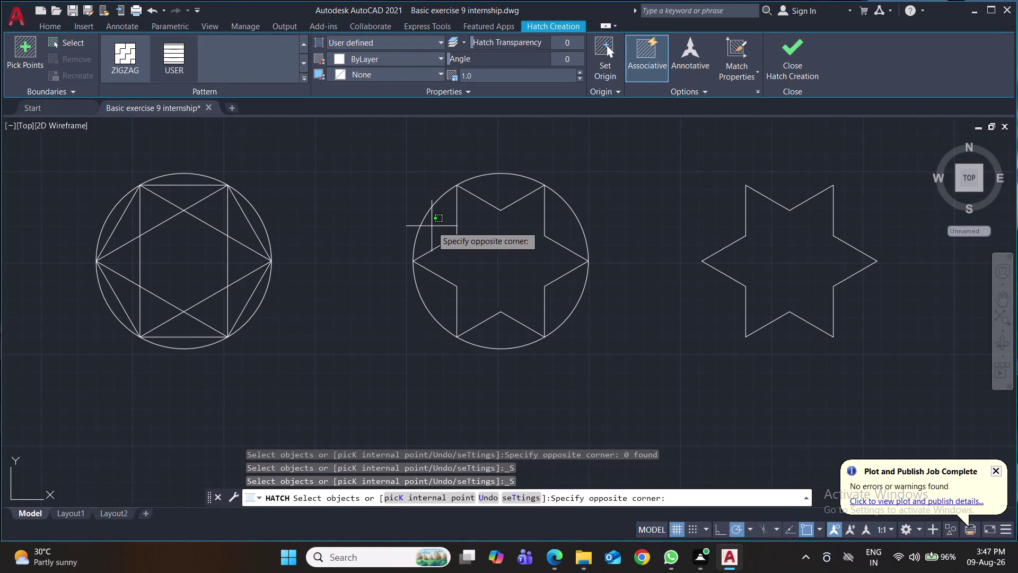
click(445, 228)
click(392, 45)
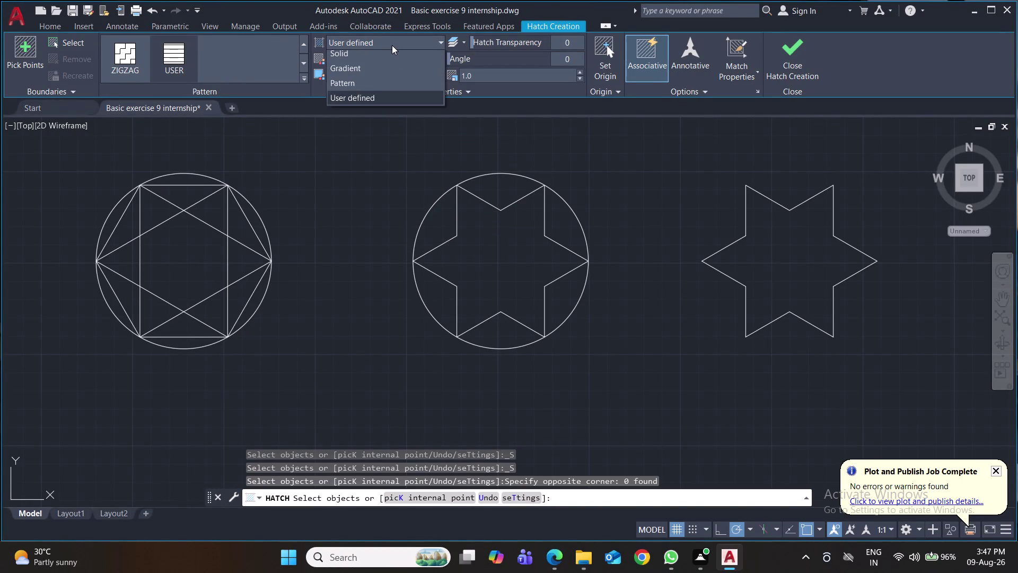
click(384, 83)
click(447, 229)
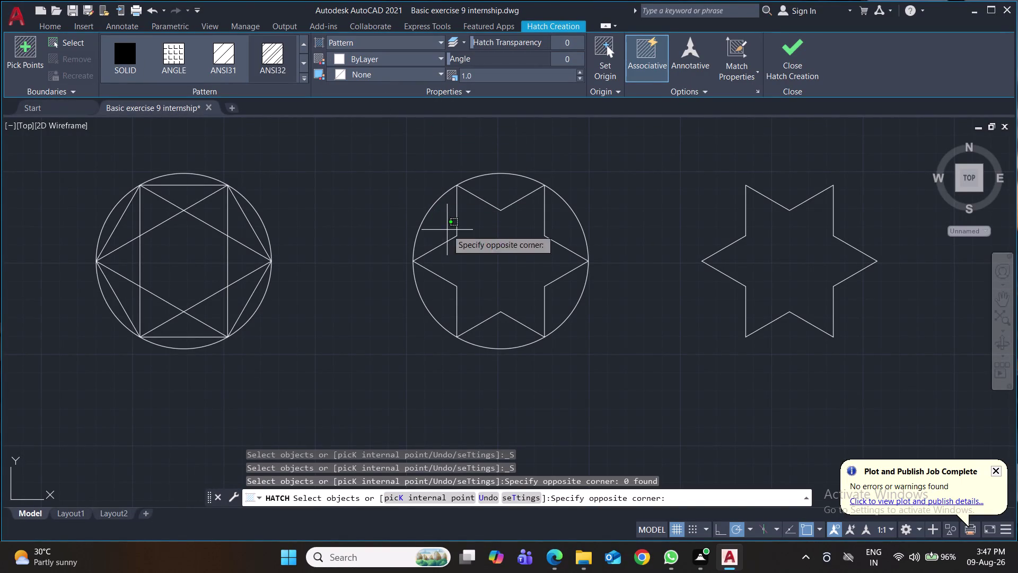
click(426, 234)
Browse the pattern gallery and choose an ANSI hatch pattern.
click(232, 89)
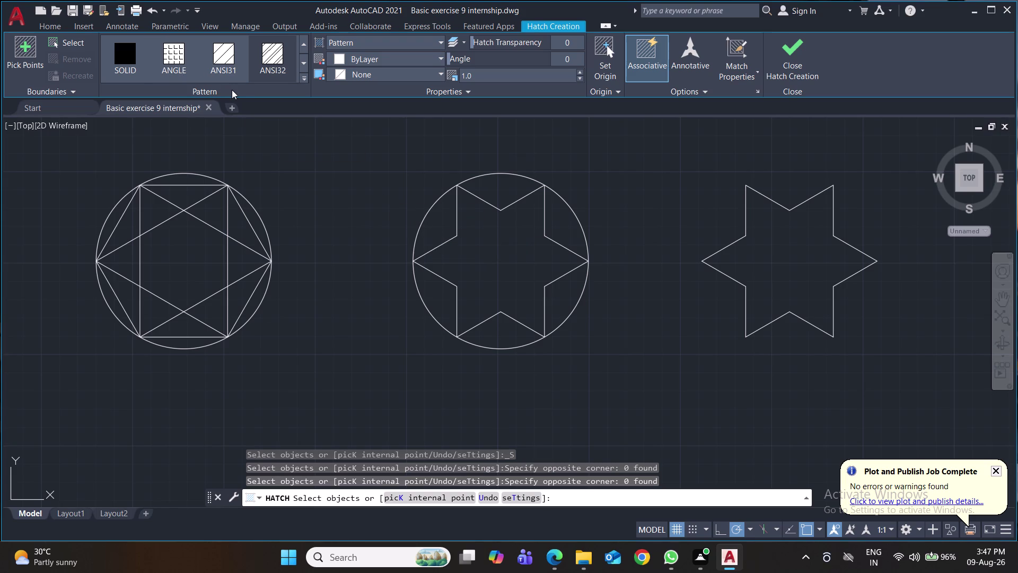
click(271, 53)
triple_click(279, 64)
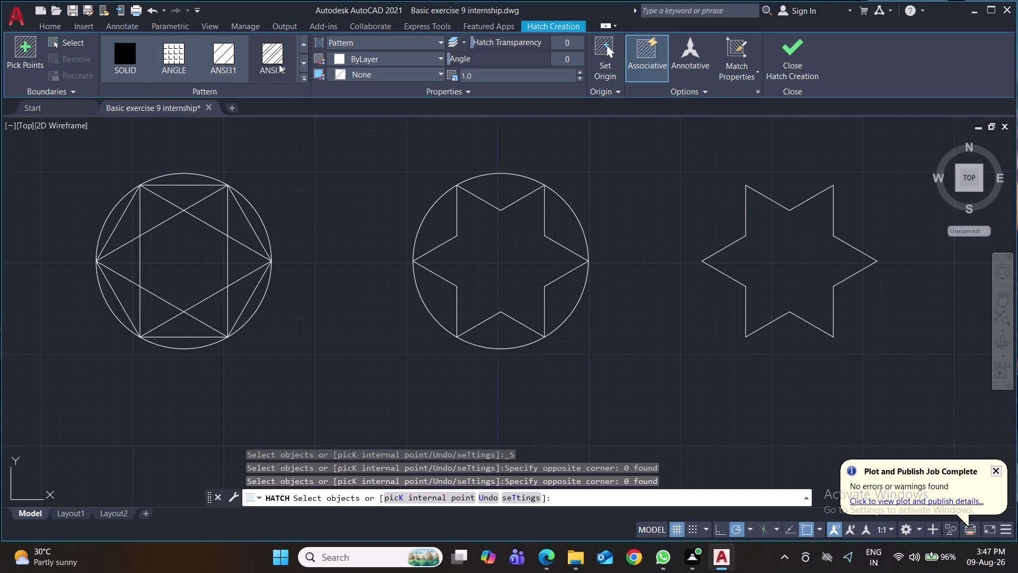
click(436, 229)
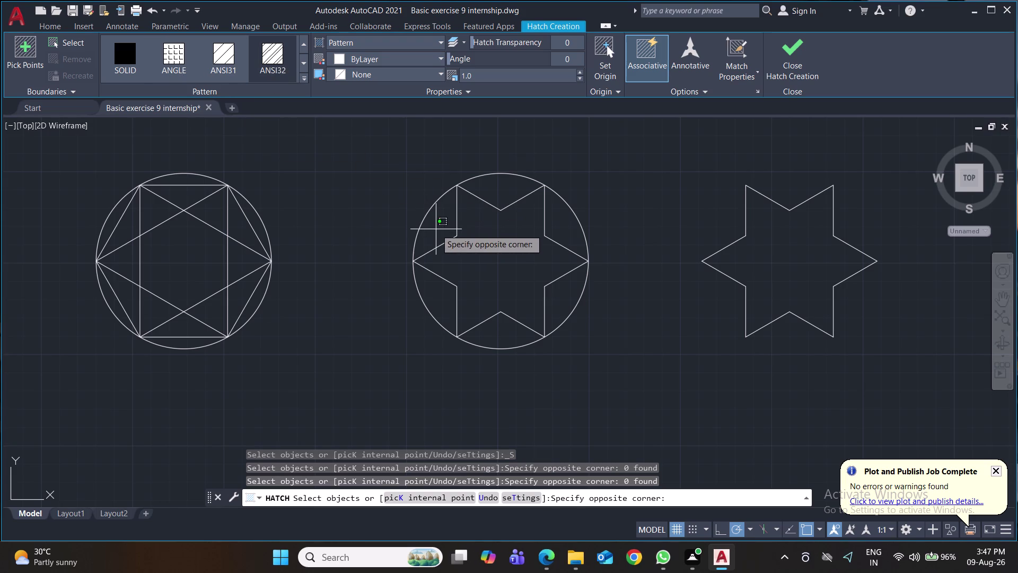
click(439, 225)
click(293, 78)
click(300, 78)
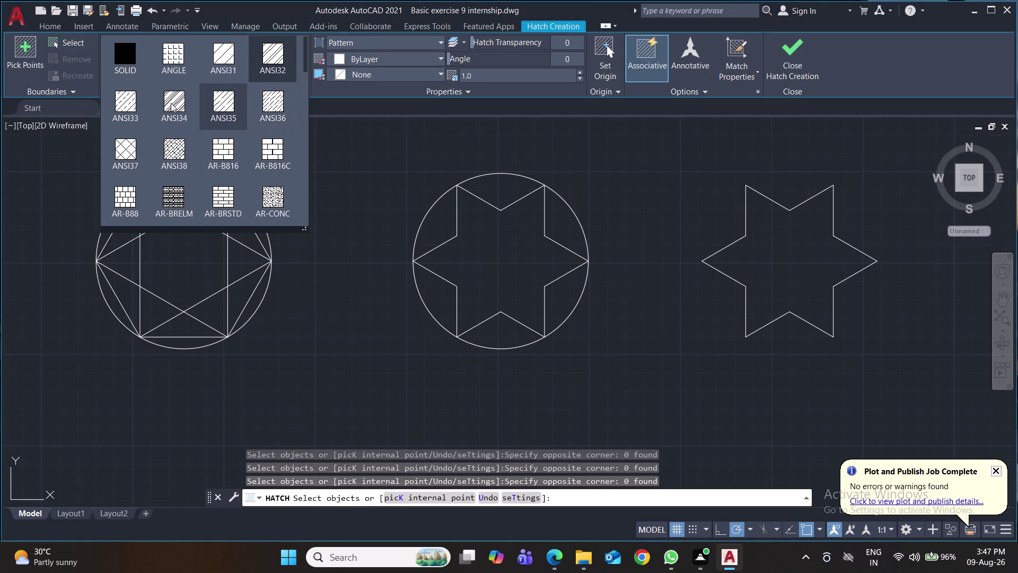
click(124, 104)
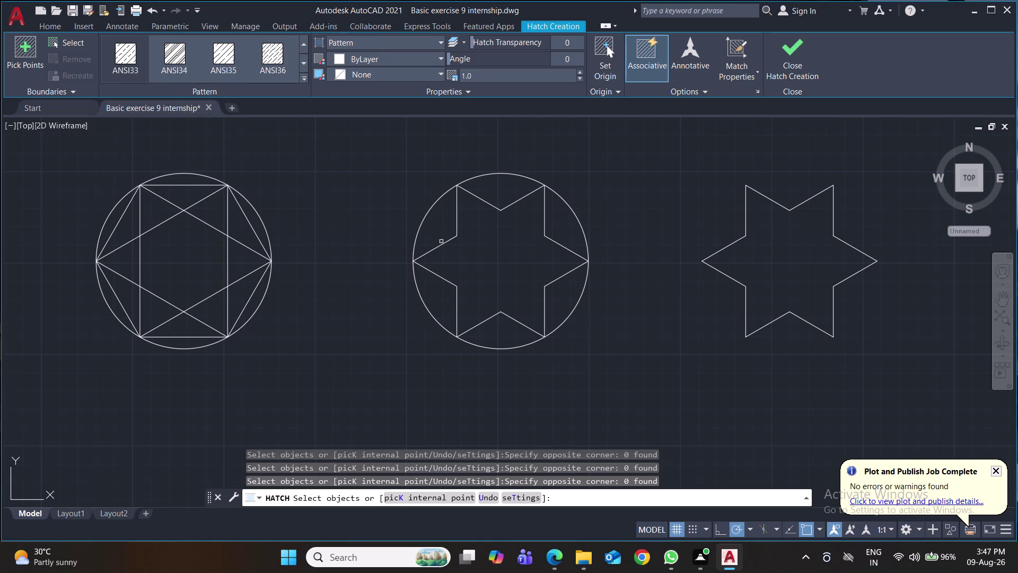
Select the star circle as the hatch boundary.
click(431, 222)
double_click(440, 227)
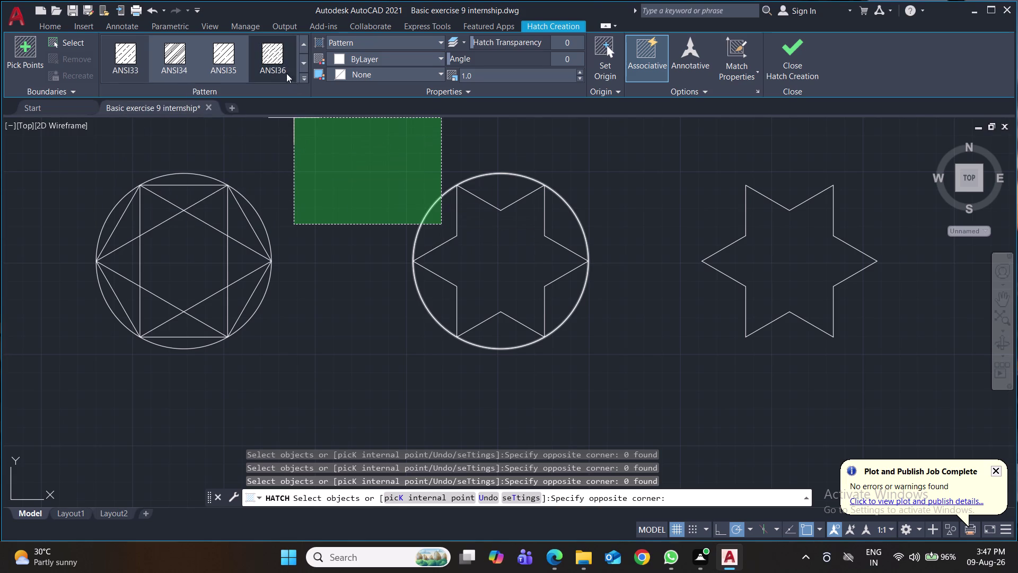
click(280, 66)
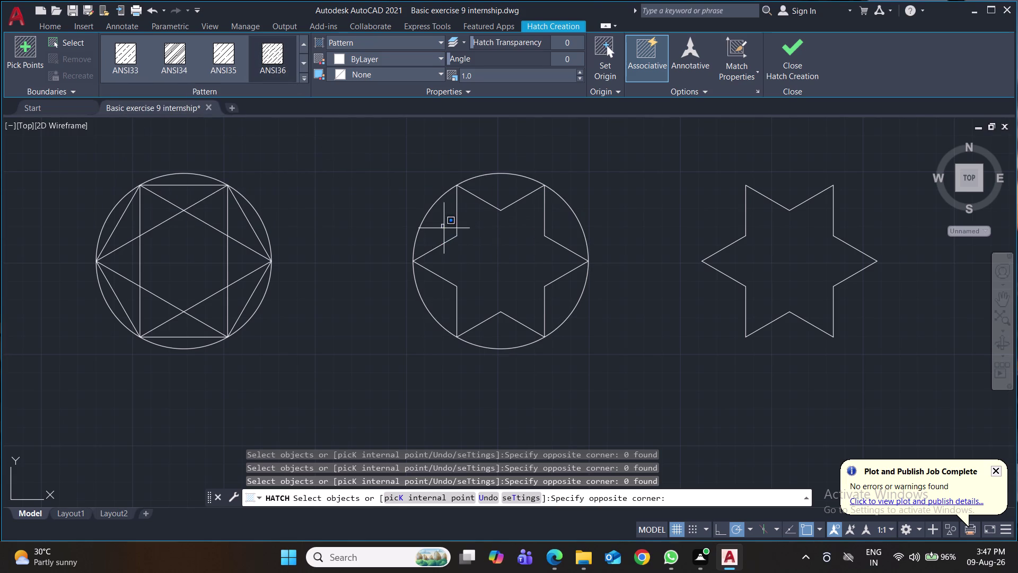
click(443, 228)
click(445, 222)
click(443, 228)
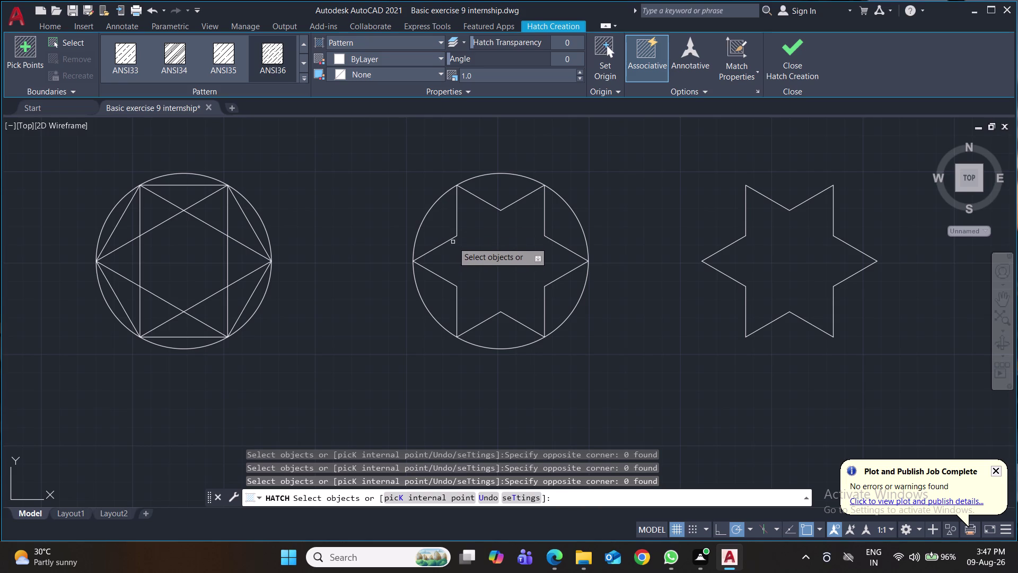
click(434, 207)
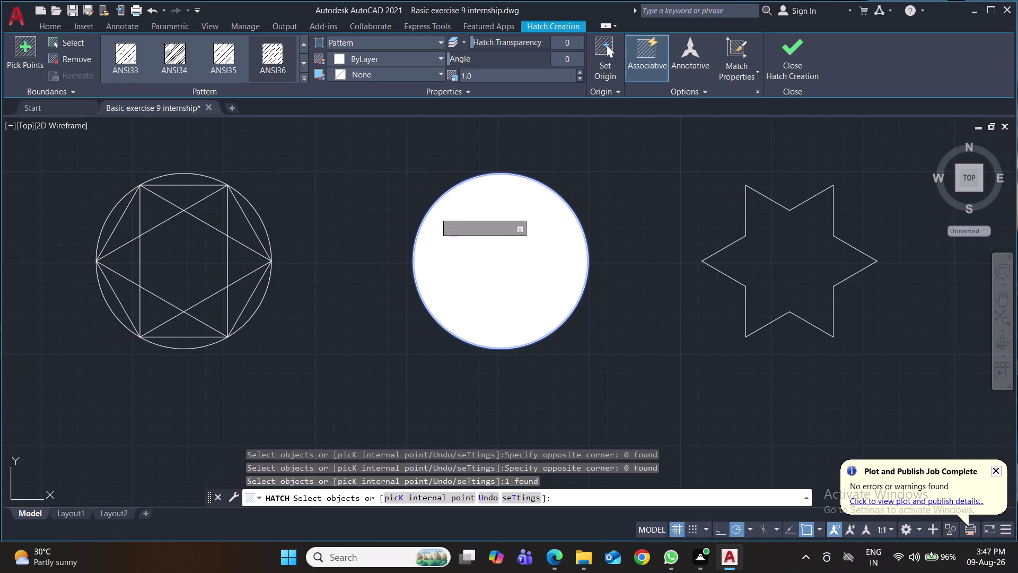
Undo the circle selection, end the hatch without a fill, and save.
key(ctrl+z)
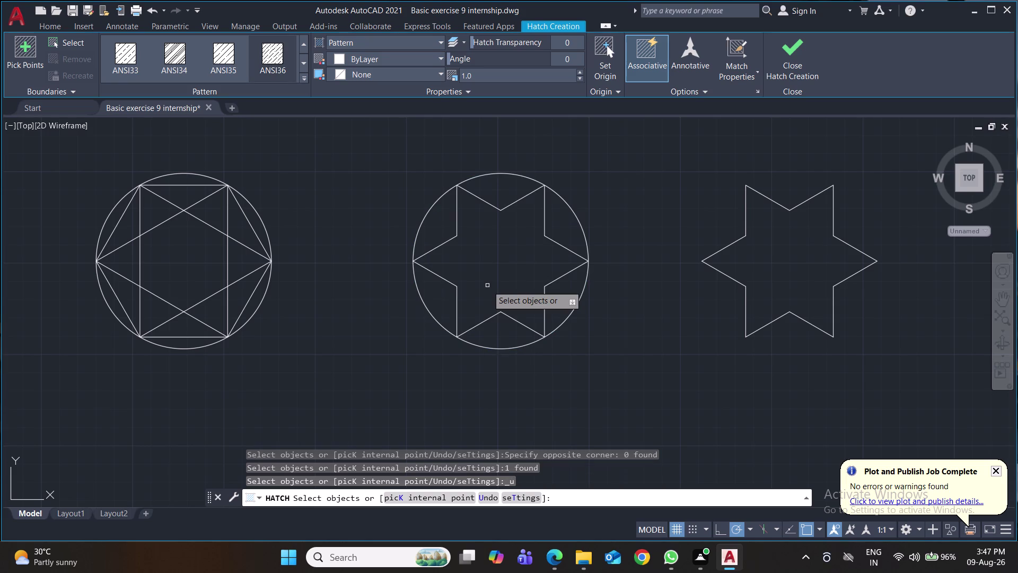
key(ctrl+s)
key(ctrl+s)
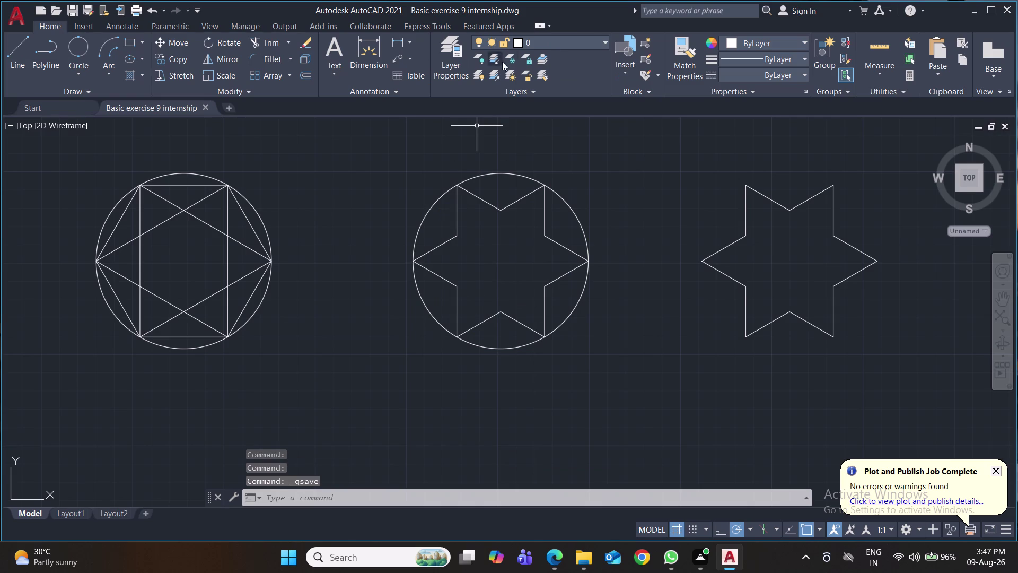
Start a new hatch from the ribbon's hatch and gradient choices.
click(714, 77)
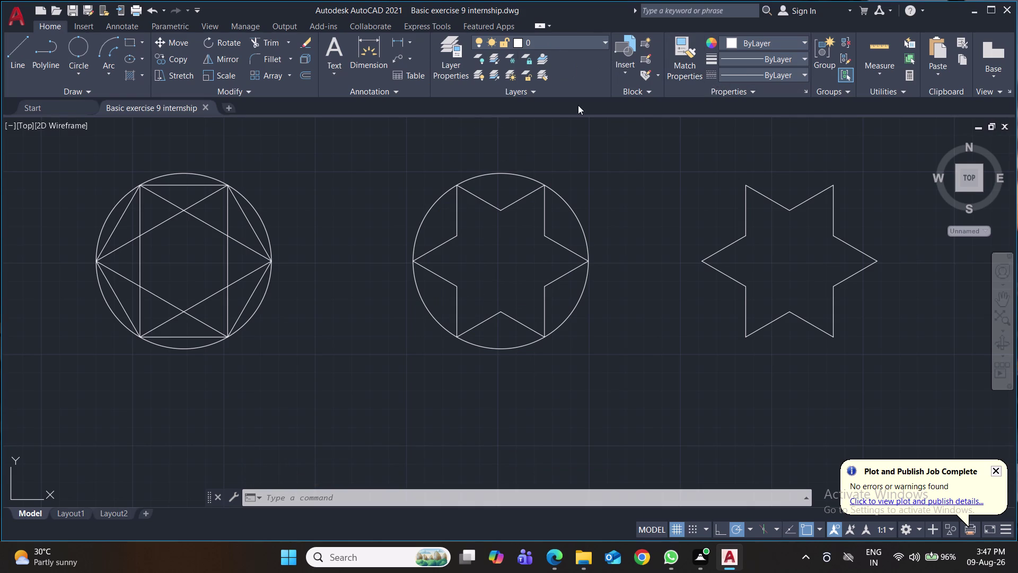
click(143, 74)
click(159, 97)
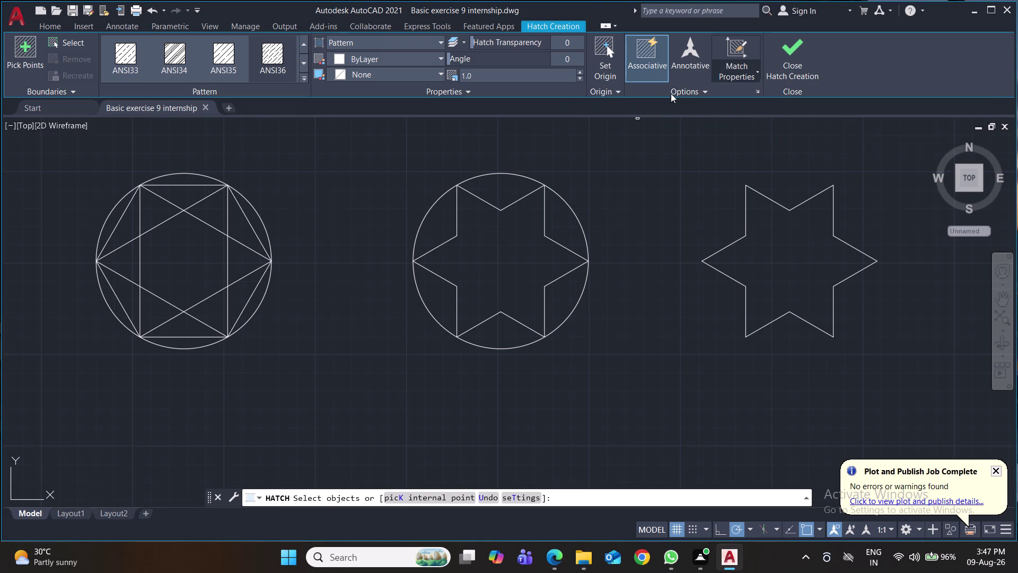
Lower Hatch Pattern Scale from 1.0 to 0.9 and pick the AR-BRELM pattern.
click(612, 90)
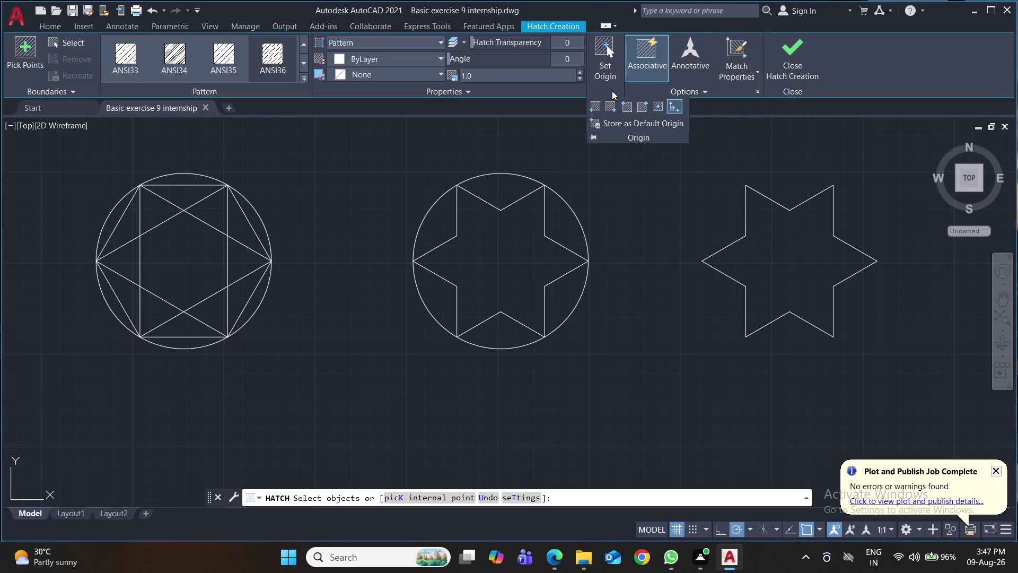
click(612, 91)
click(489, 75)
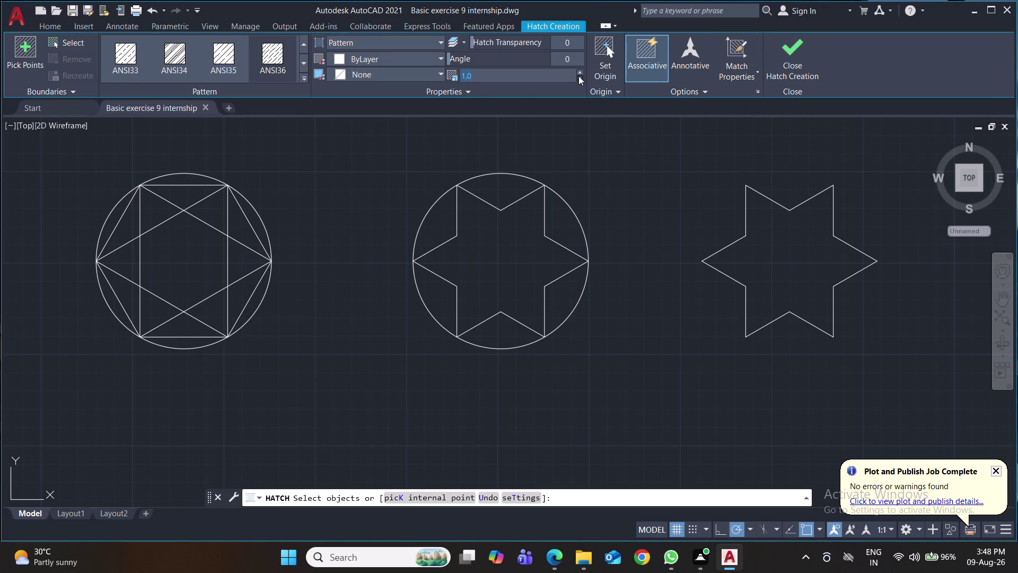
click(579, 76)
click(581, 71)
click(306, 68)
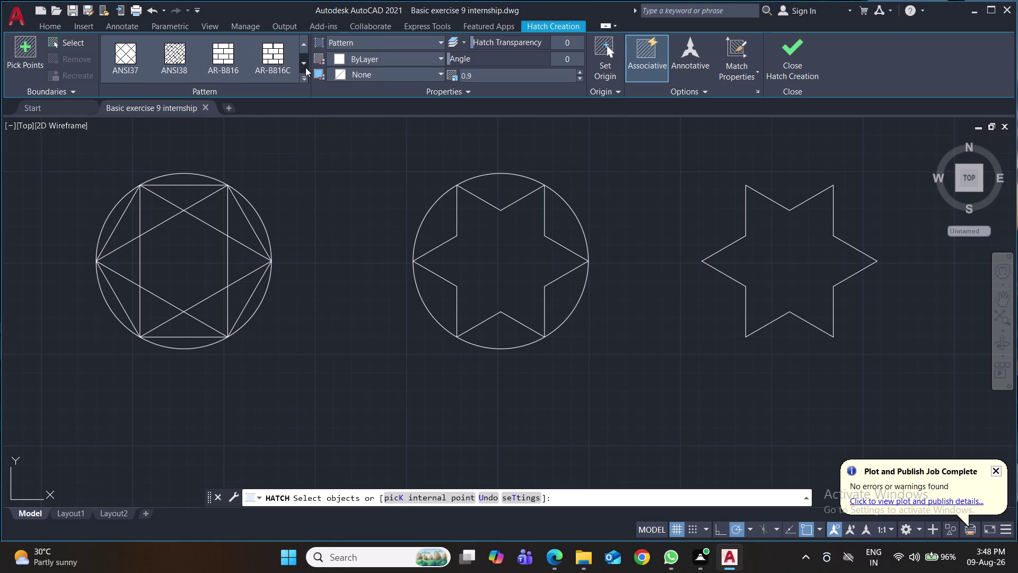
click(305, 67)
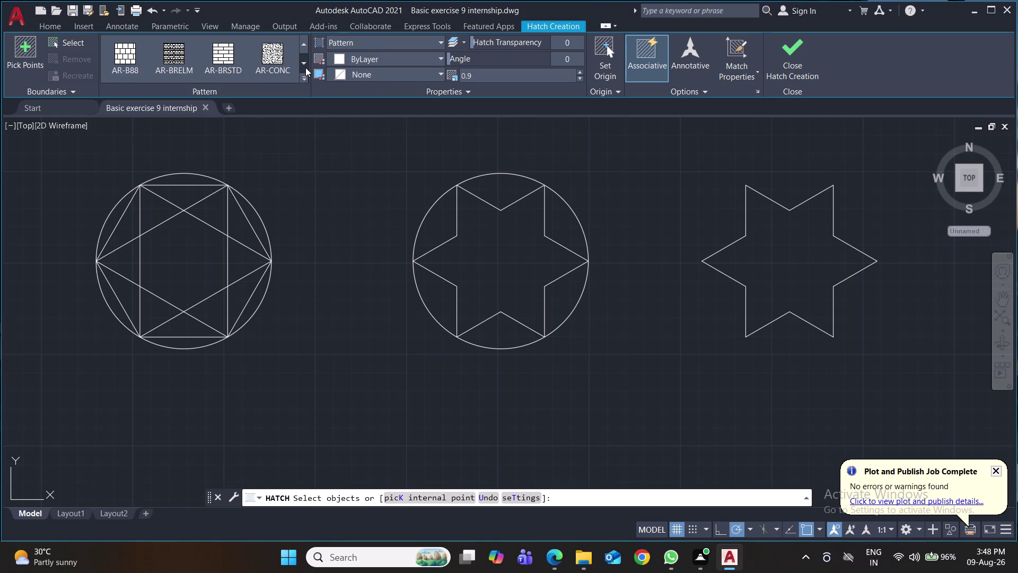
click(122, 50)
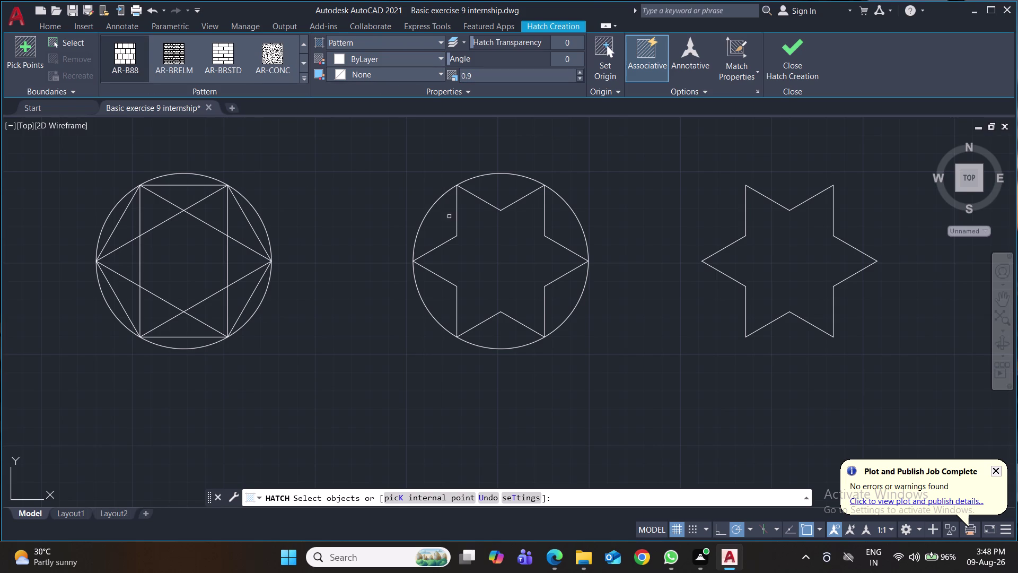
Choose the AR-CONC concrete hatch pattern.
click(450, 216)
click(434, 222)
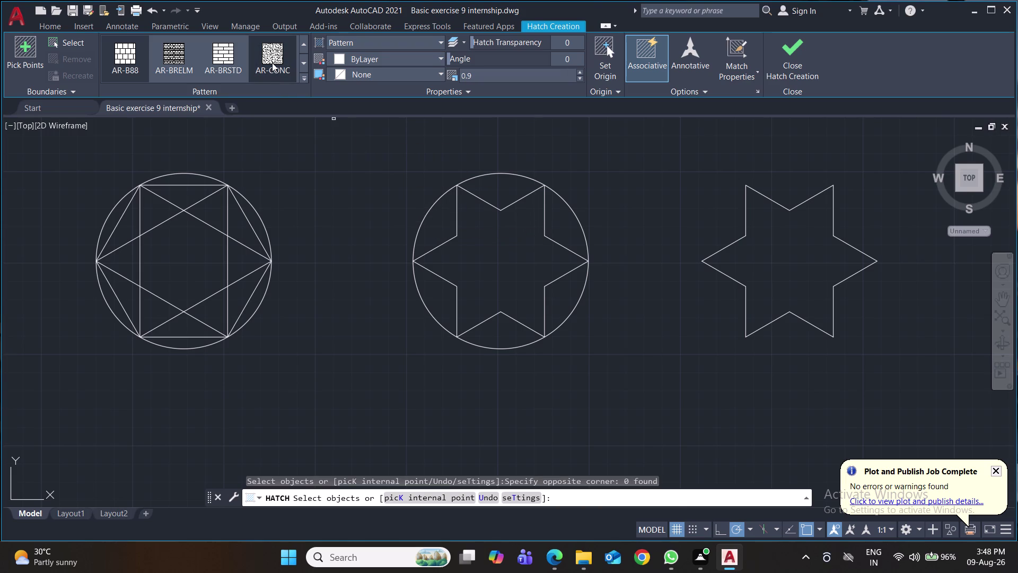
click(272, 63)
double_click(430, 227)
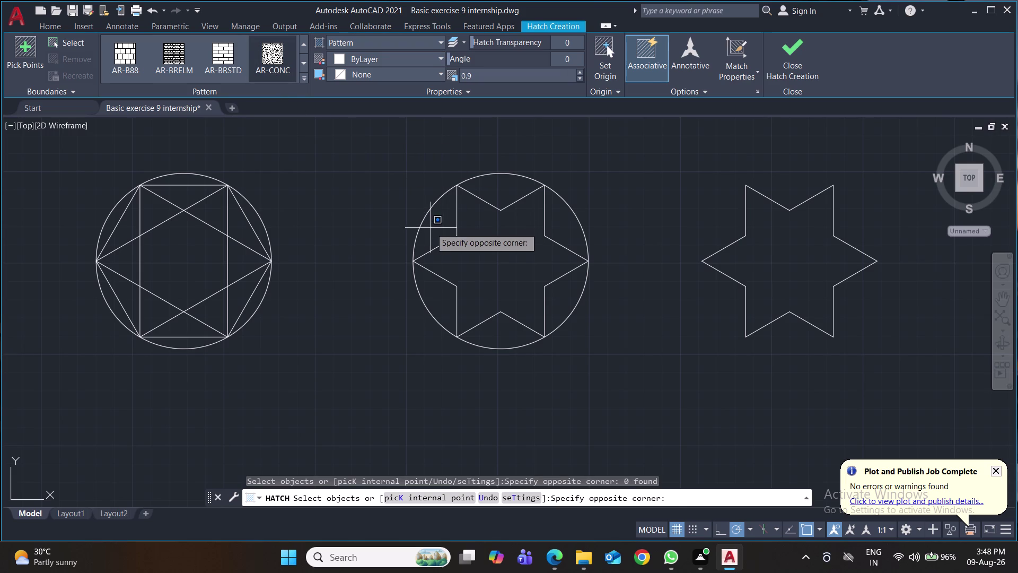
click(434, 234)
Fill the star by picking its six edges as hatch boundaries.
click(463, 190)
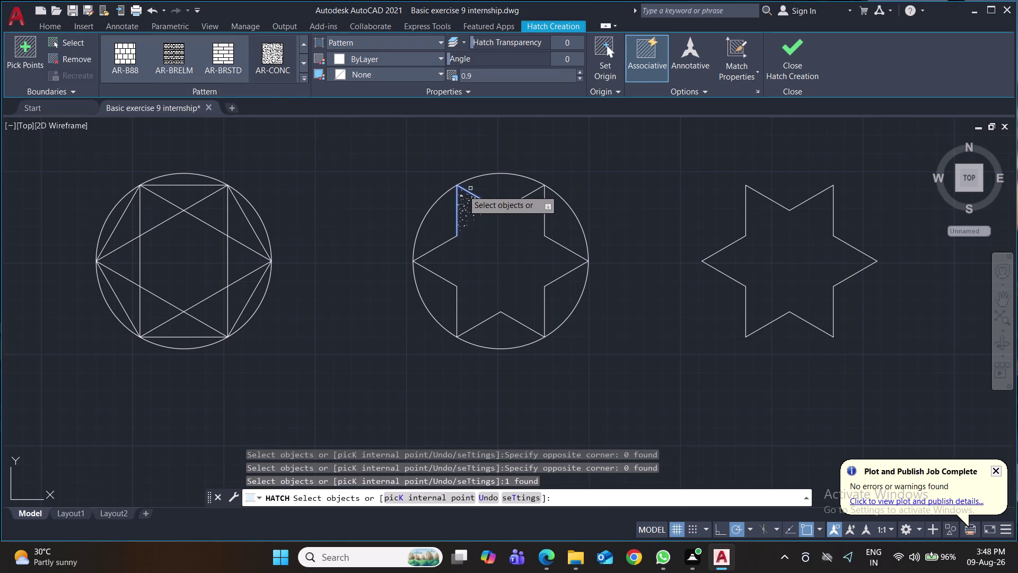
click(434, 249)
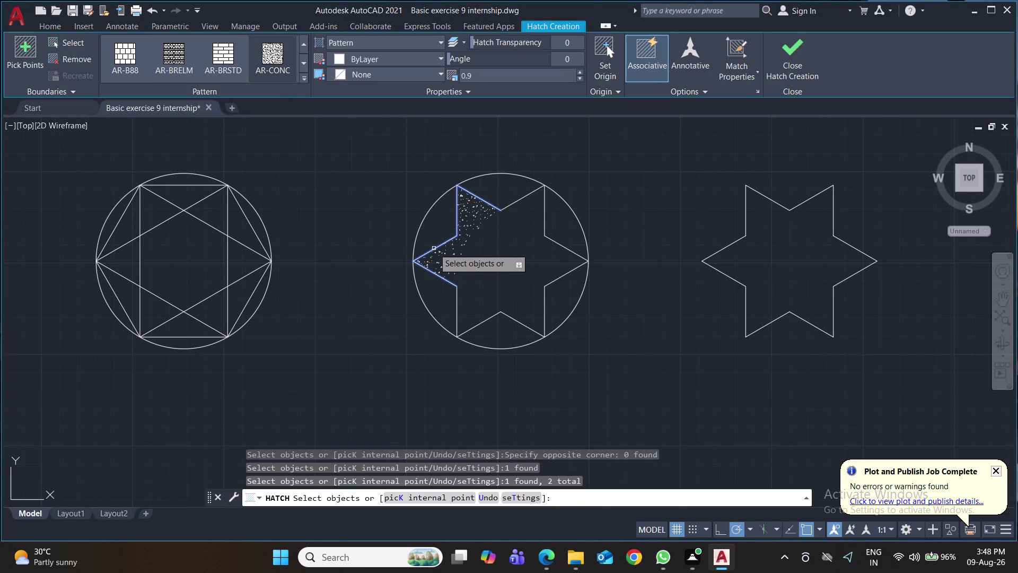
click(510, 207)
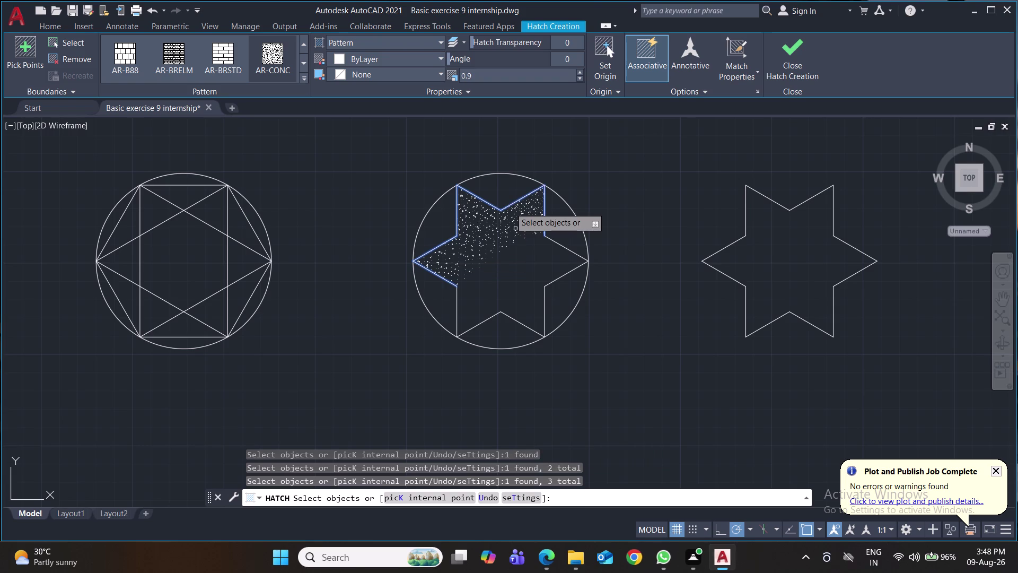
click(545, 238)
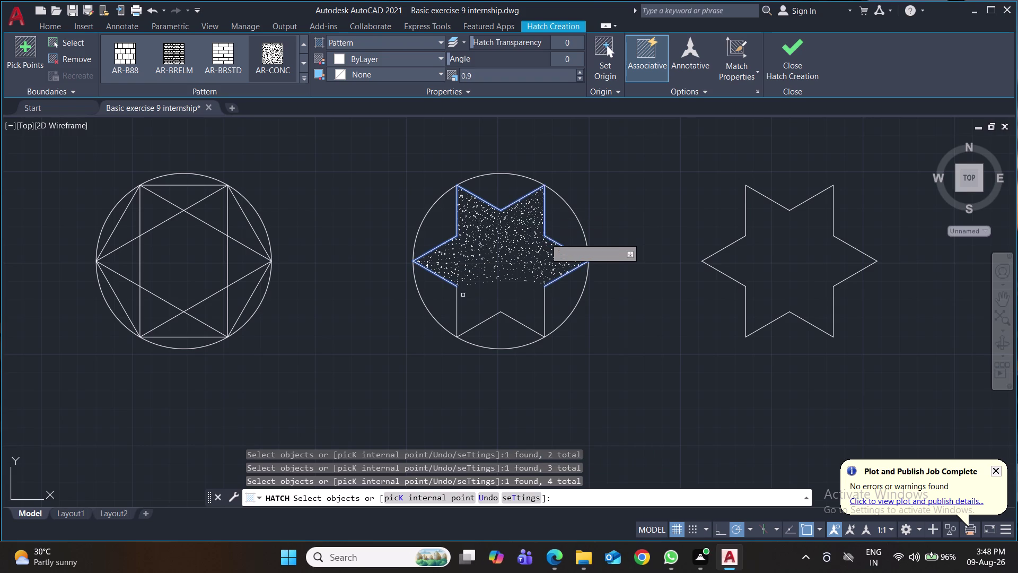
click(458, 289)
click(544, 296)
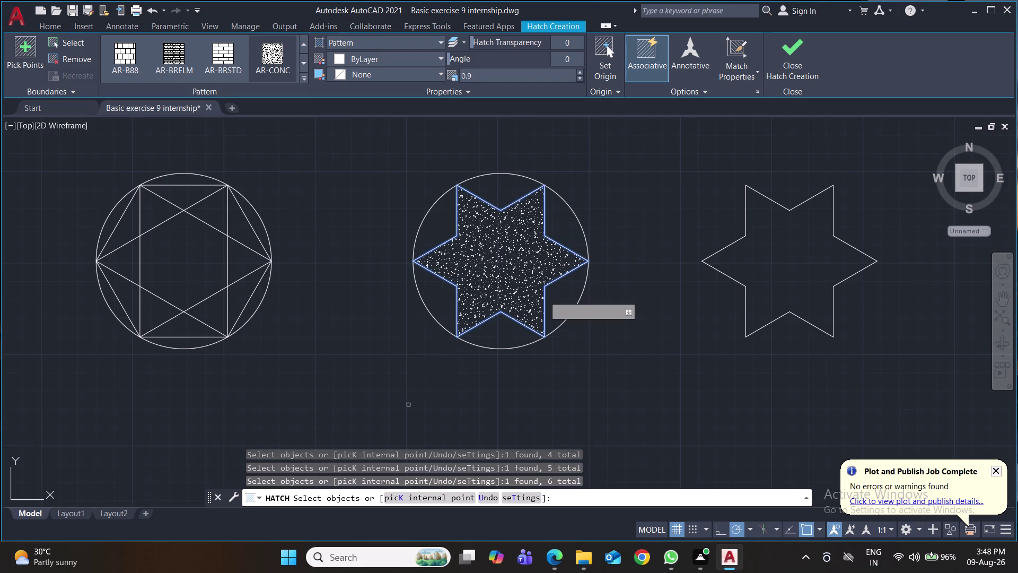
Undo the star fill, trial-fill the whole circle, undo it, and cancel the hatch.
key(ctrl+z)
key(ctrl+z)
key(ctrl+z)
key(ctrl+z)
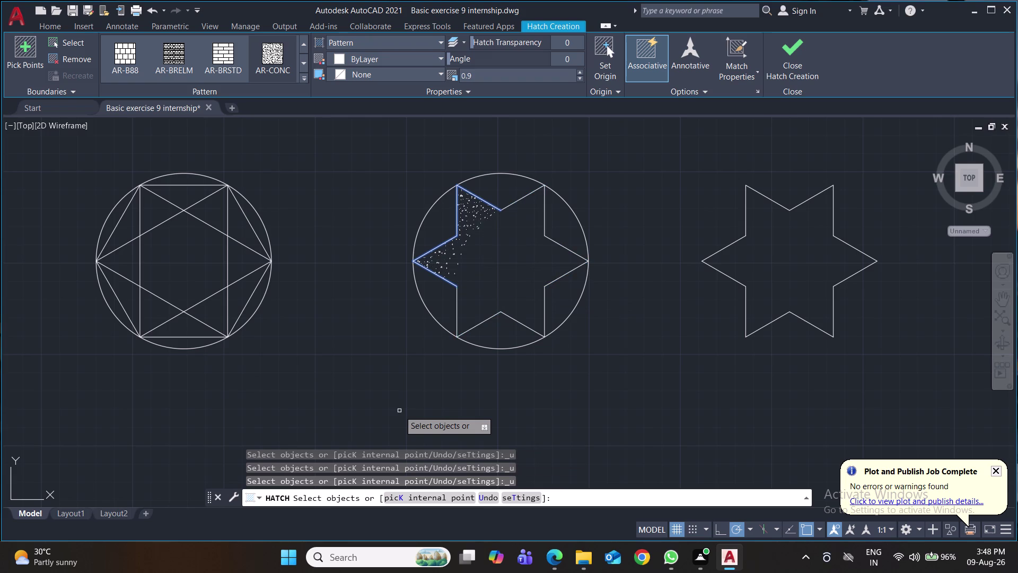
key(ctrl+z)
key(ctrl+z)
click(420, 226)
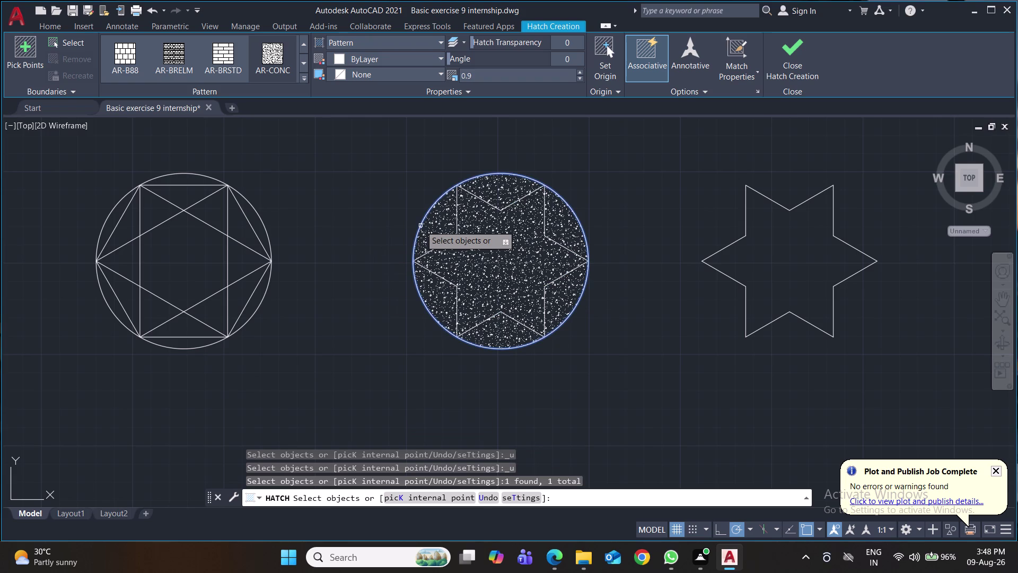
key(ctrl+z)
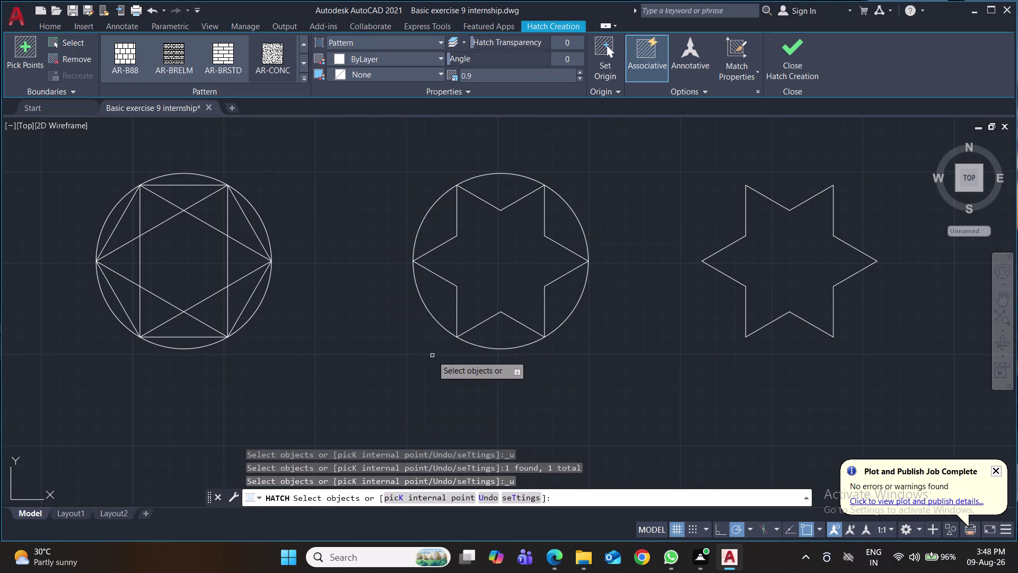
key(ctrl+s)
key(ctrl+s)
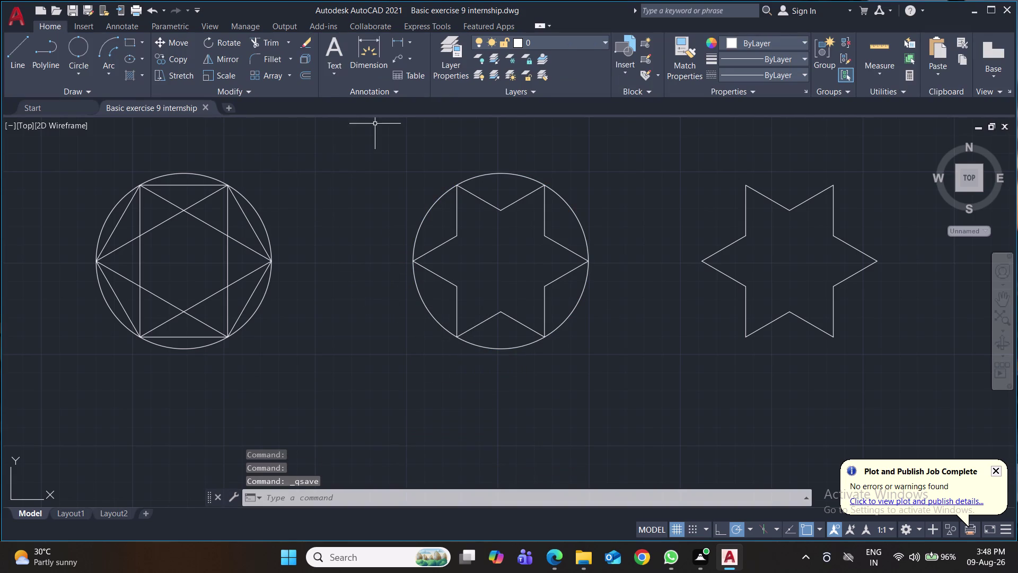
click(145, 80)
click(160, 94)
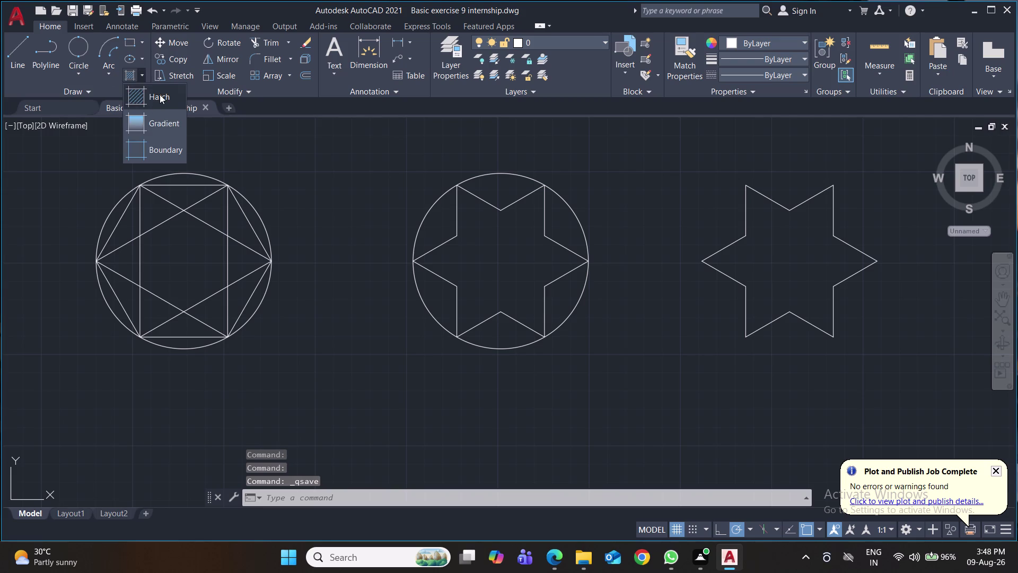
click(180, 72)
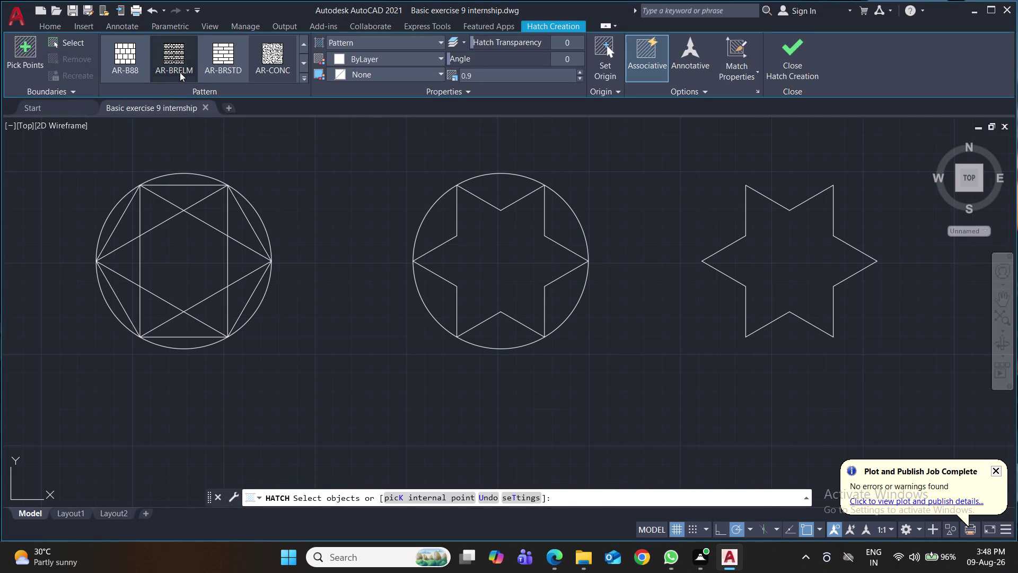
click(416, 245)
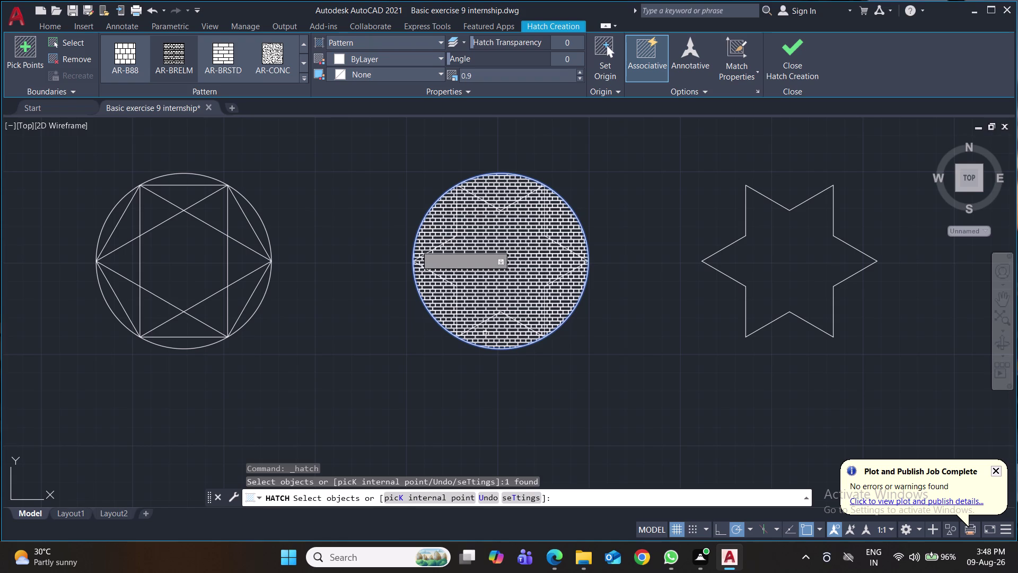
key(ctrl+z)
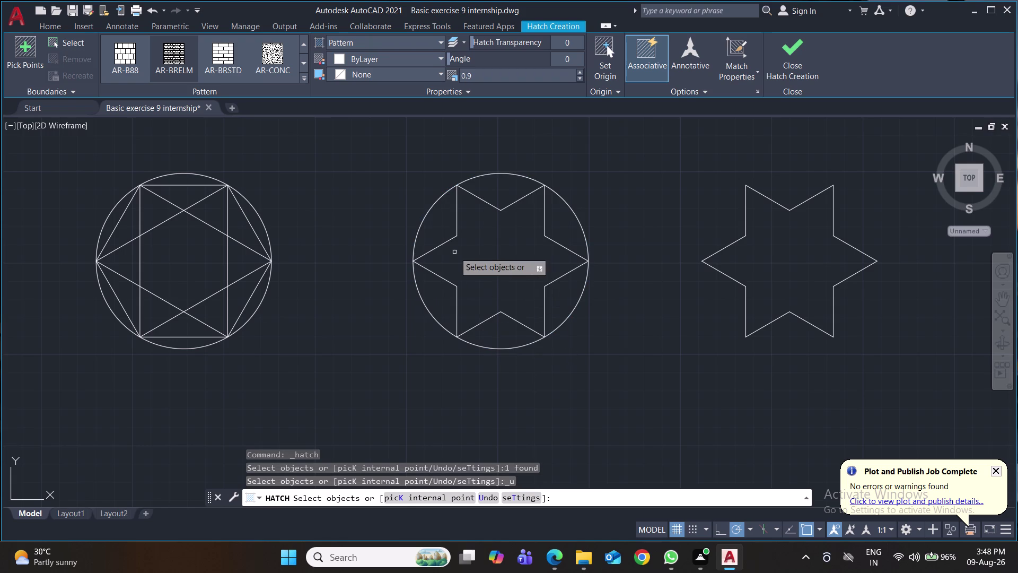
click(447, 239)
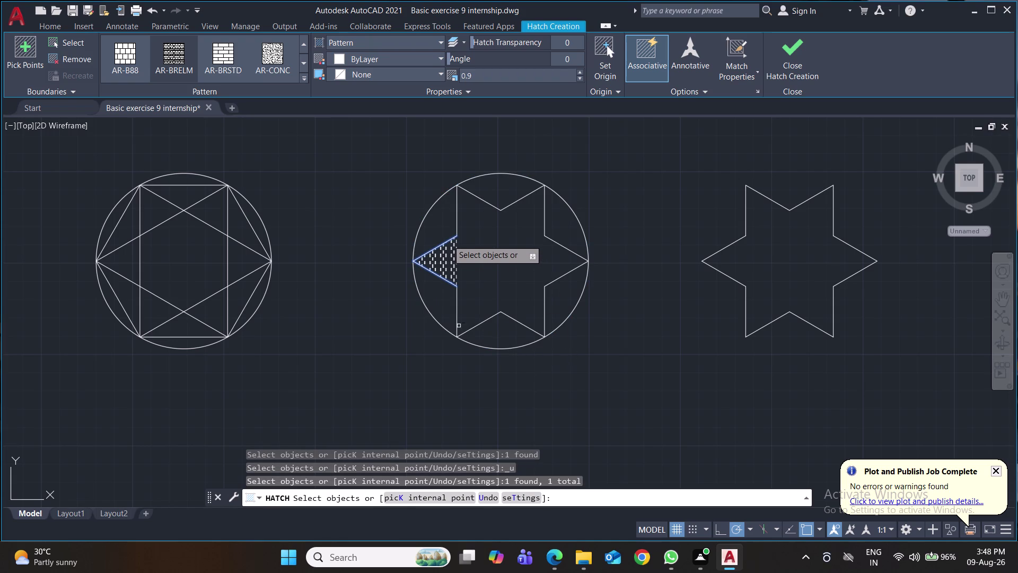
click(431, 315)
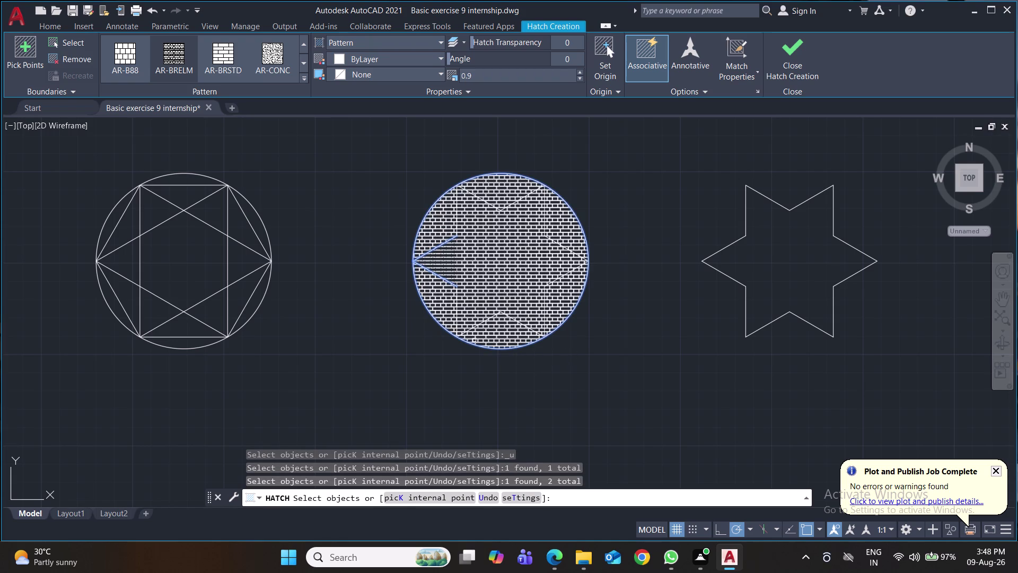
key(ctrl+z)
key(ctrl+z)
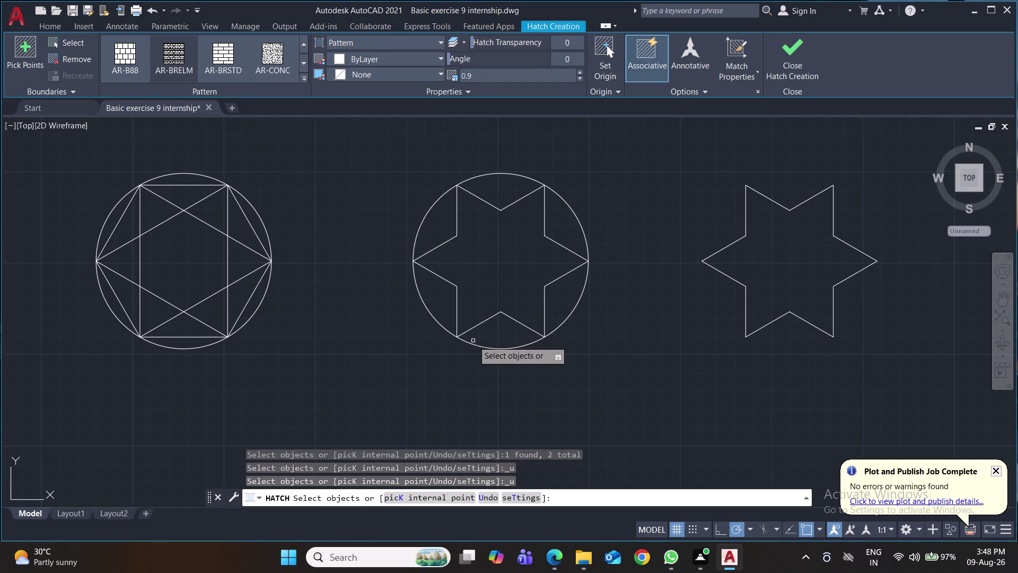
key(ctrl+s)
key(ctrl+s)
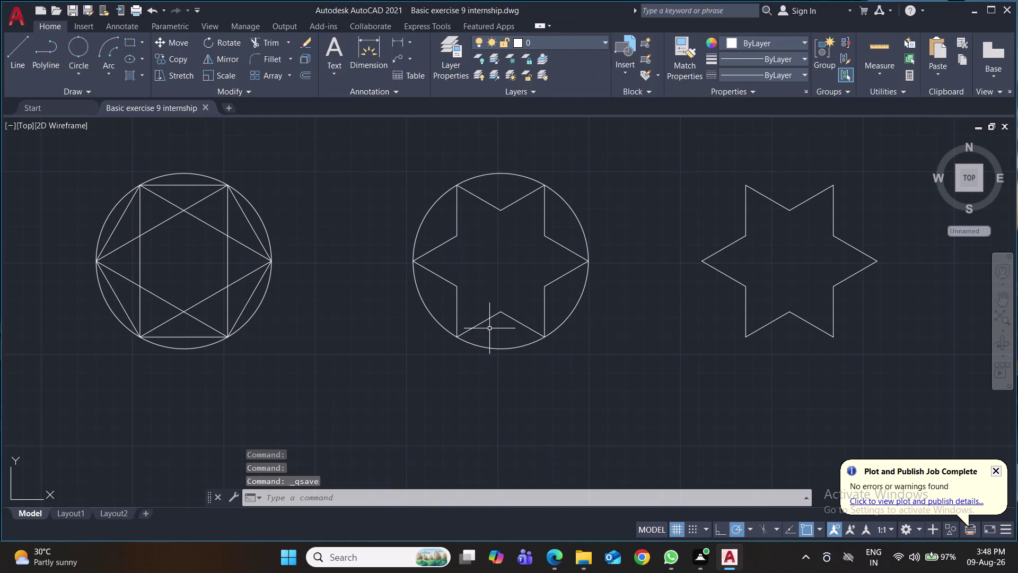
Convert the star-in-circle outlines into regions with REG.
text(reg)
key(Return)
drag(621, 160, 620, 164)
click(404, 364)
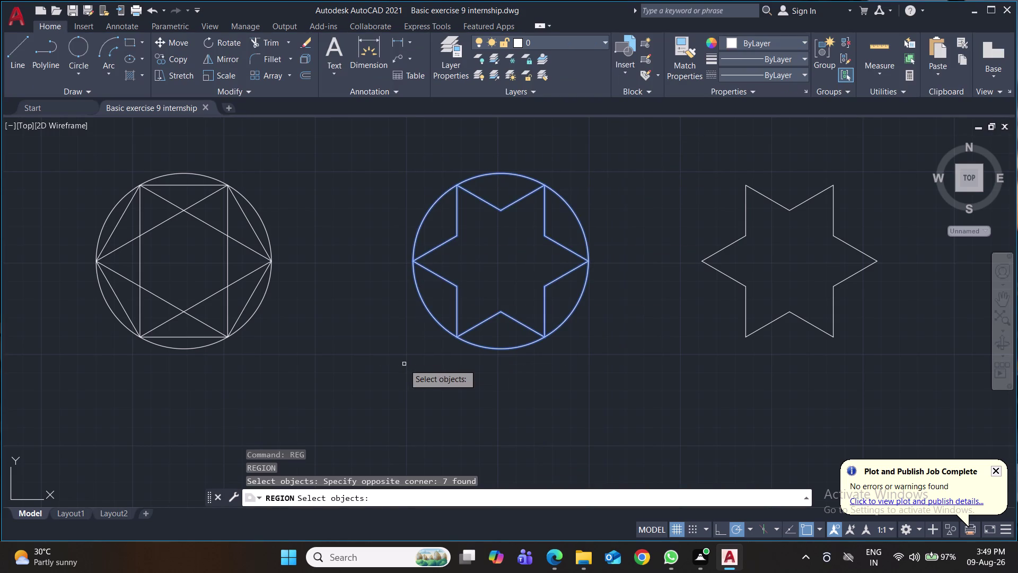
key(Return)
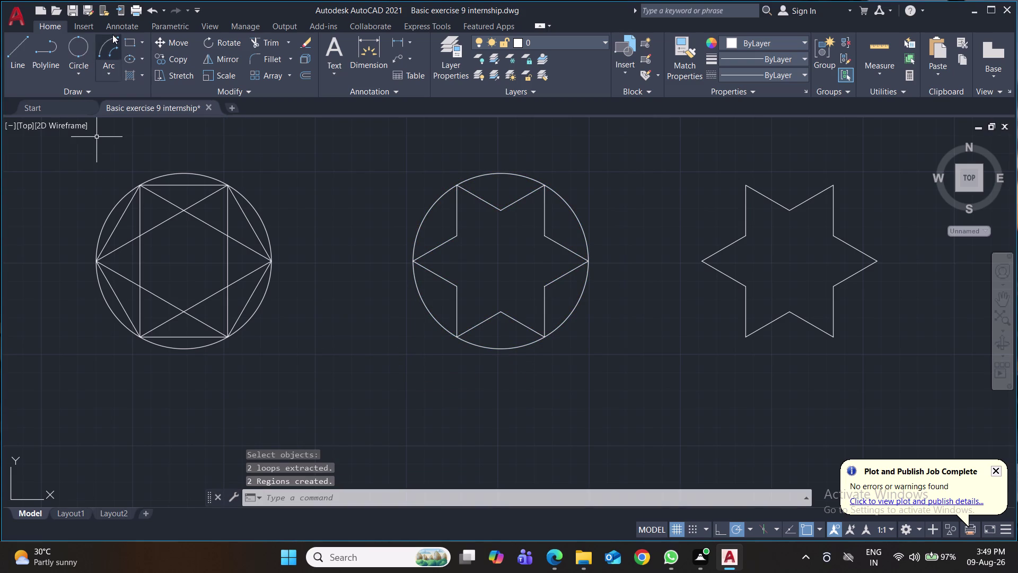
Start an AR-CONC hatch, fill the circle region, then undo the fill.
click(142, 79)
click(164, 99)
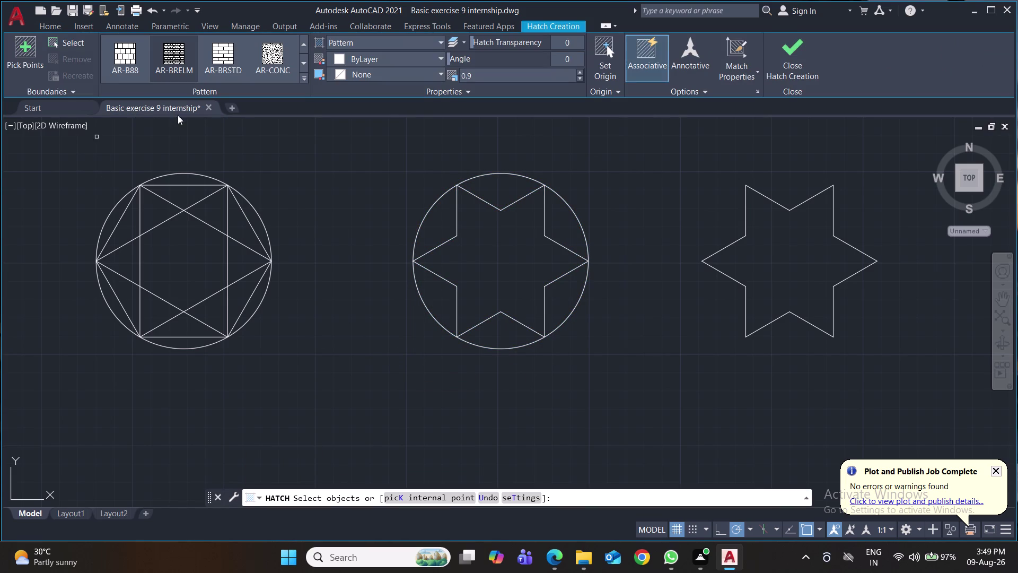
click(267, 52)
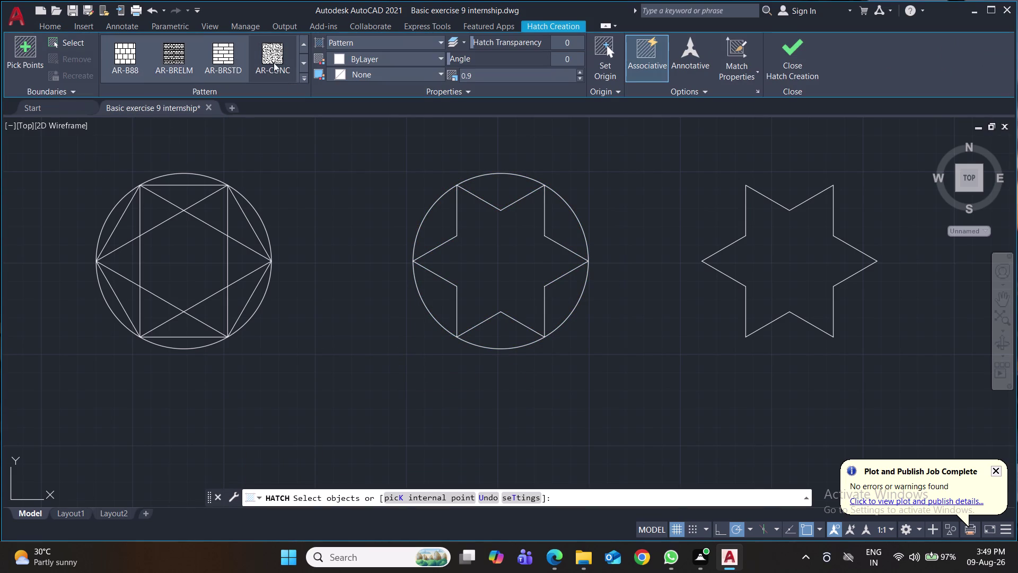
click(449, 229)
click(433, 239)
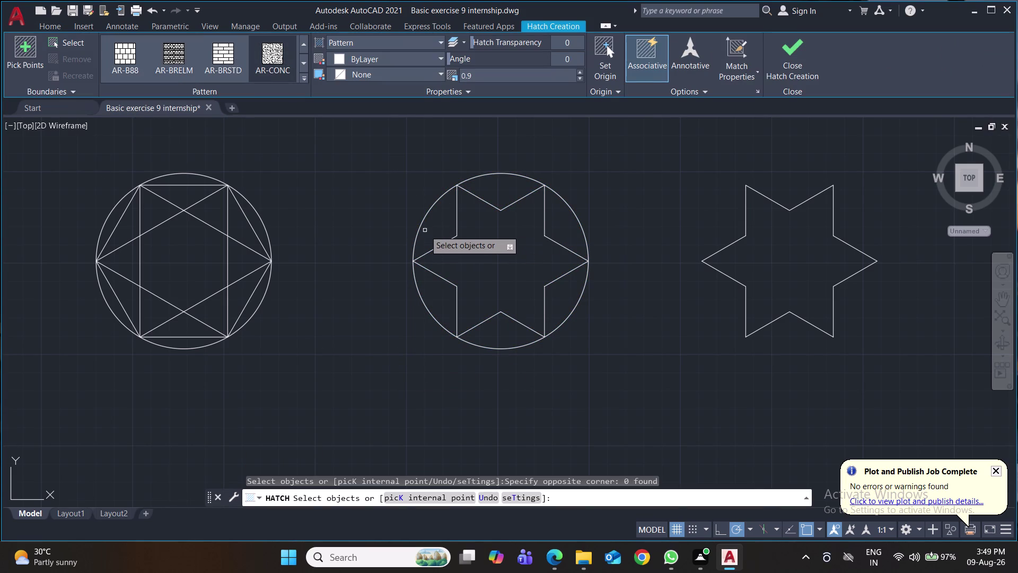
click(421, 221)
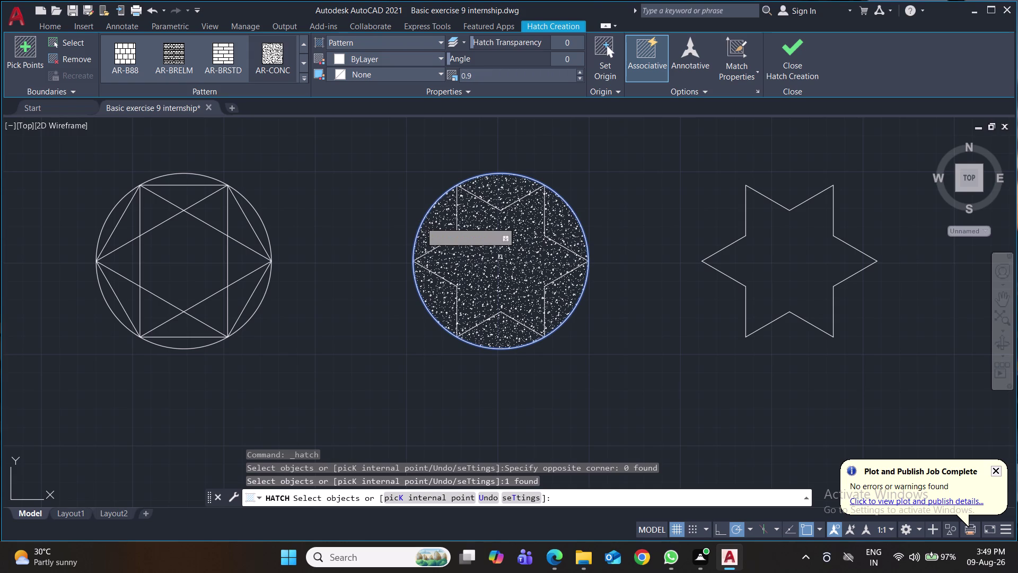
key(ctrl+z)
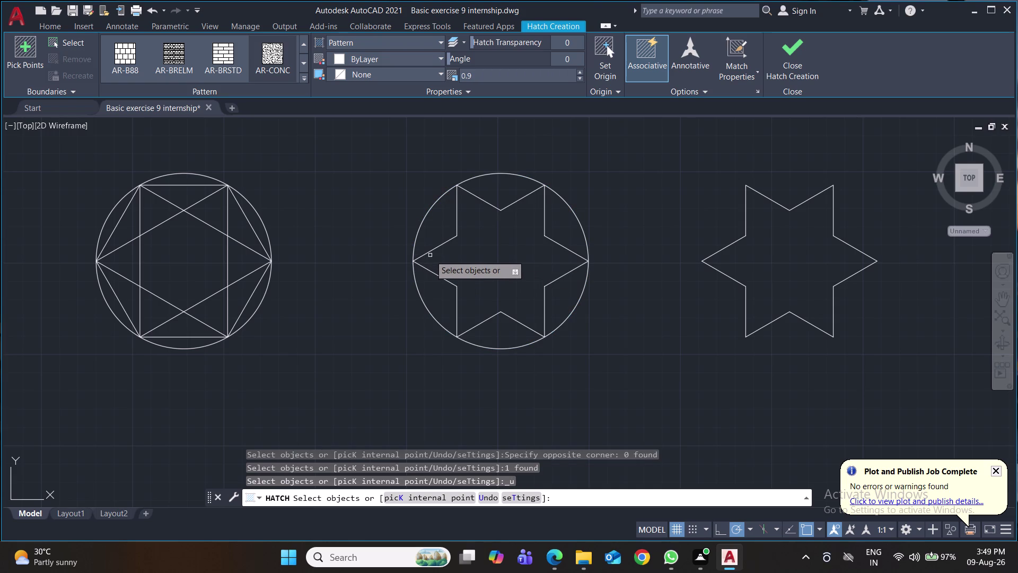
Pick the middle star as boundary, undo it, and save the drawing.
click(430, 255)
click(434, 251)
click(435, 250)
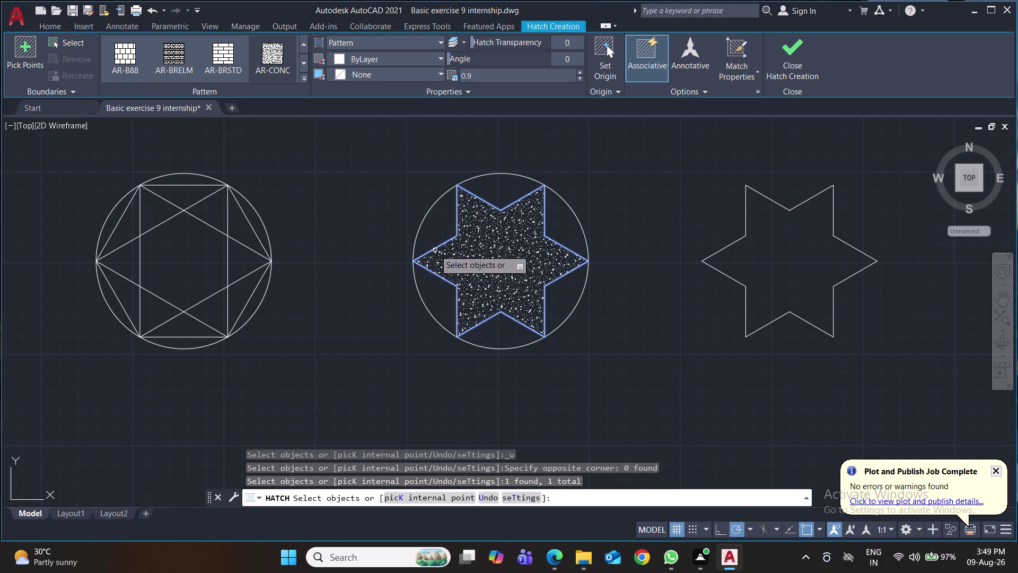
key(ctrl+z)
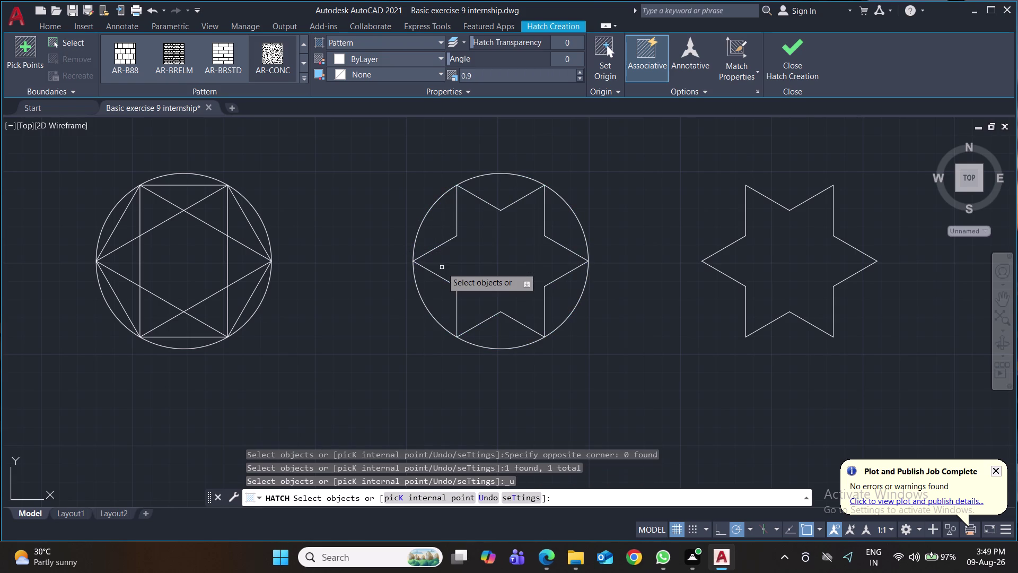
key(ctrl+s)
Explode the middle star and circle with EX into separate objects.
text(ex)
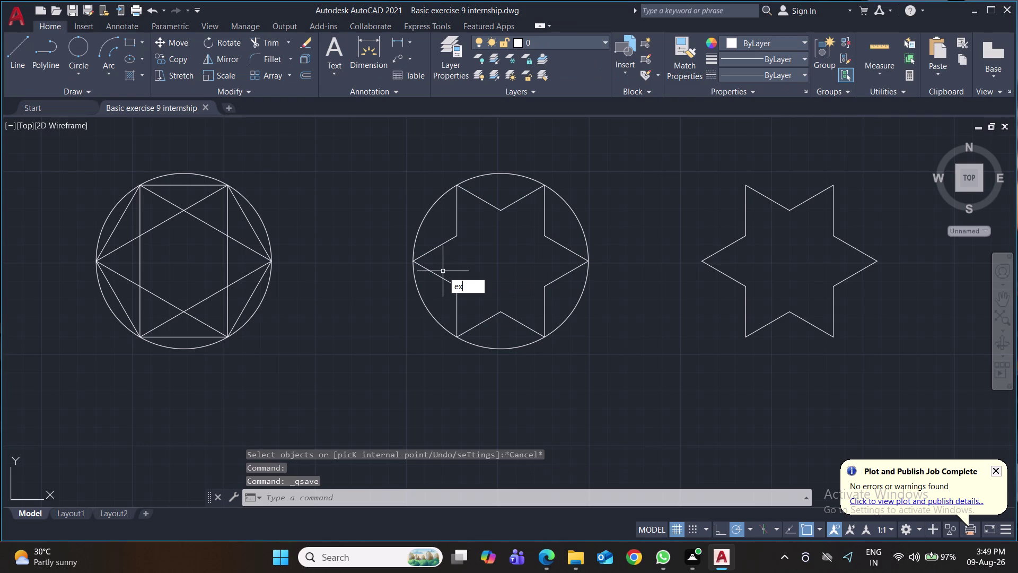
click(489, 311)
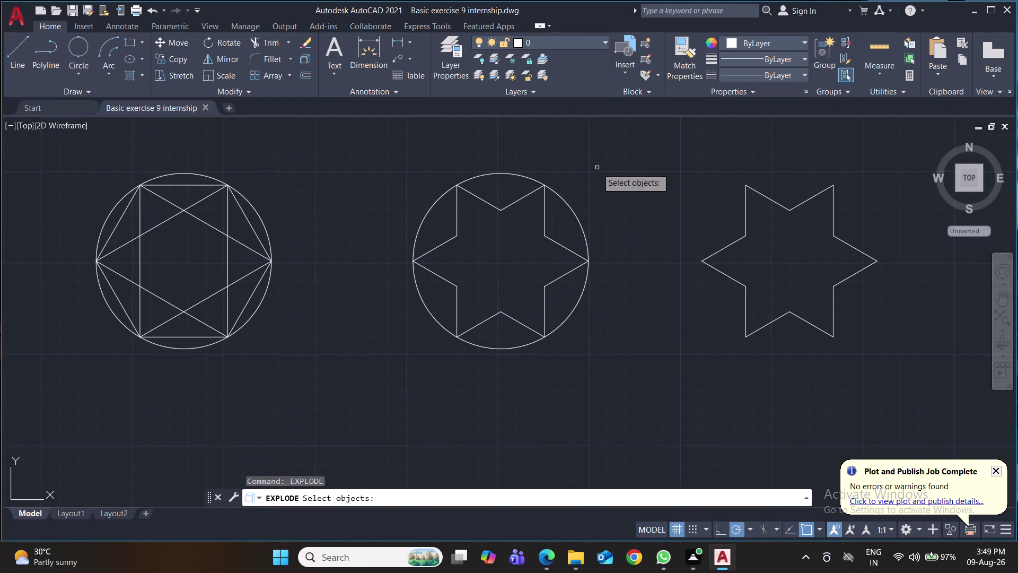
click(597, 167)
click(370, 387)
key(Return)
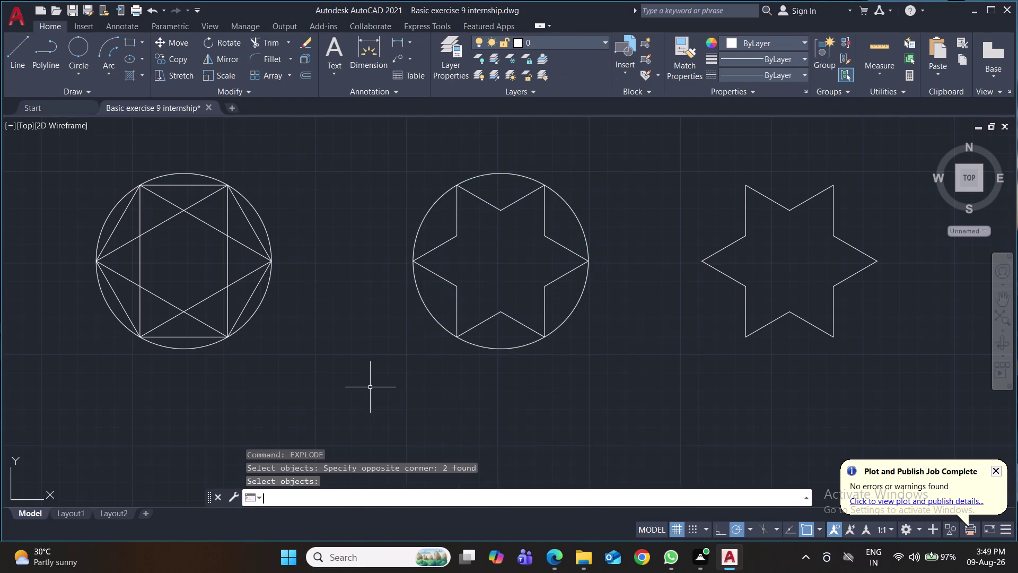
Start a hatch with a diagonal line pattern previewed inside the middle circle.
click(143, 69)
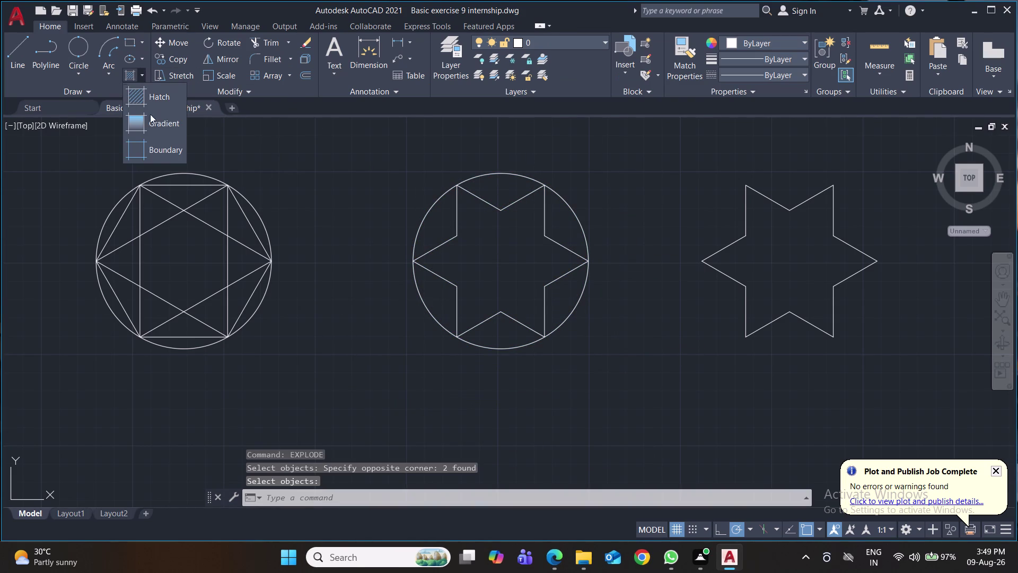
click(160, 103)
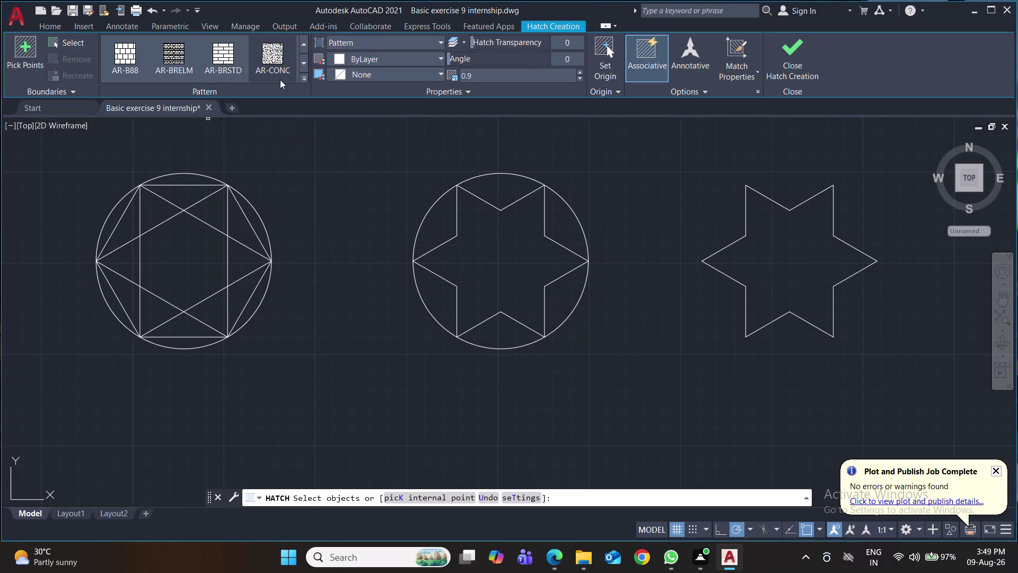
click(302, 79)
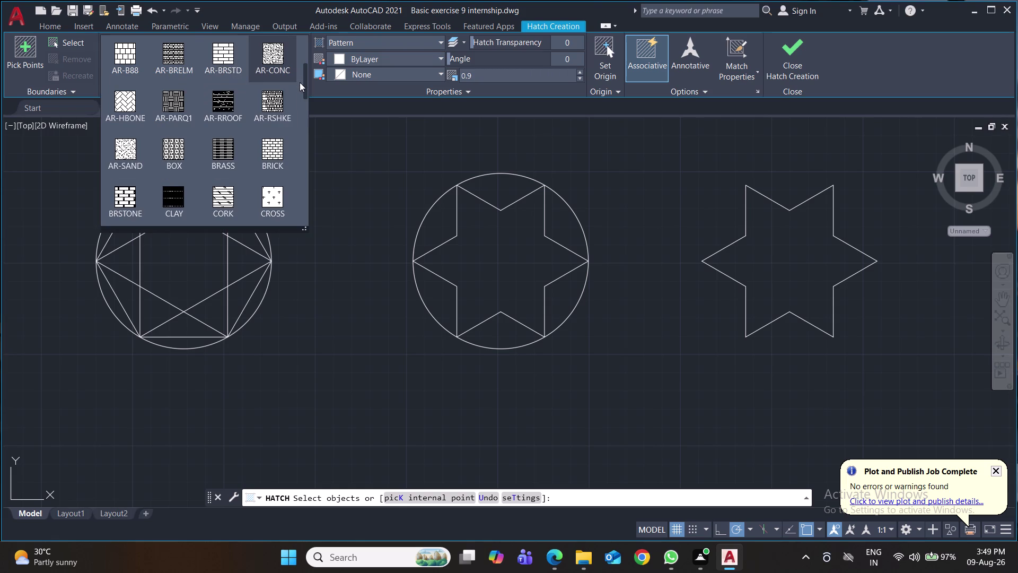
scroll(down, 3)
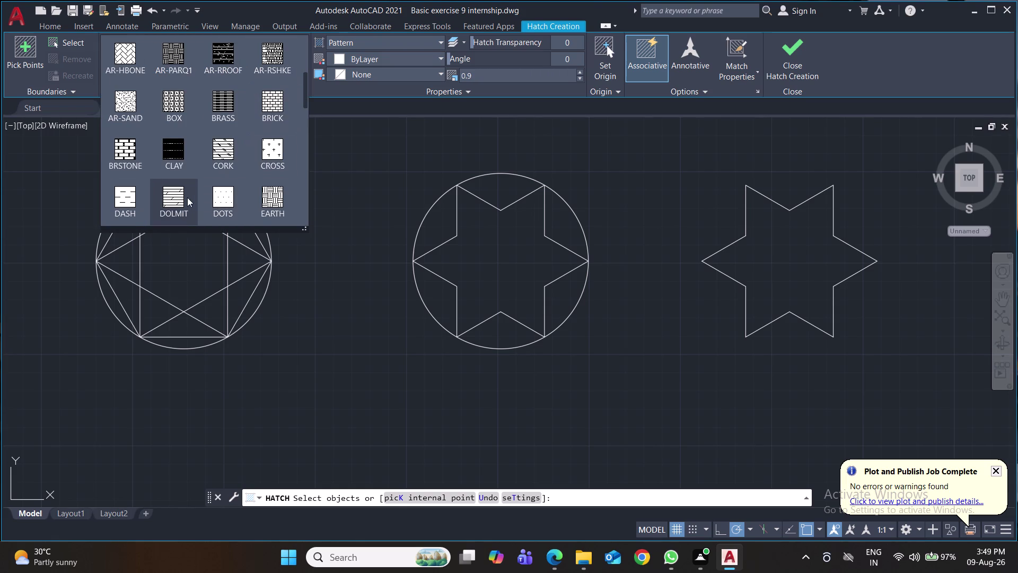
scroll(down, 3)
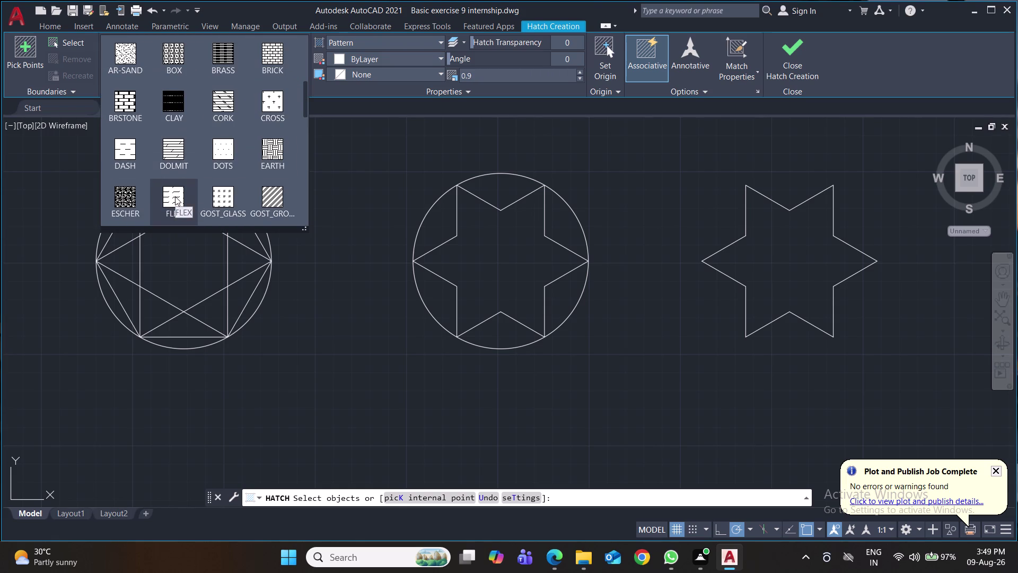
click(275, 194)
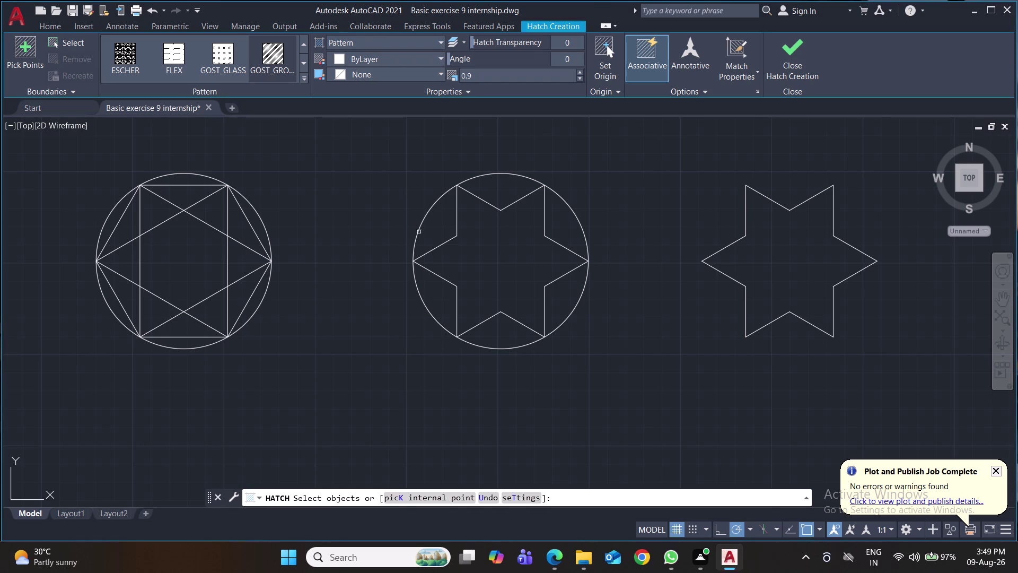
click(425, 221)
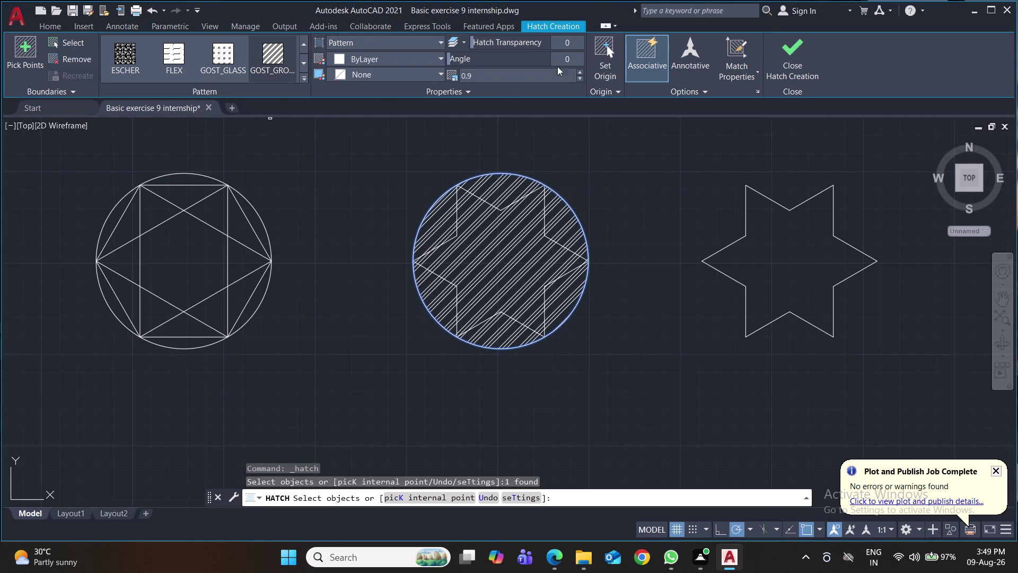
Try a hatch scale of 10.0 on the middle circle's line fill.
click(509, 77)
triple_click(580, 70)
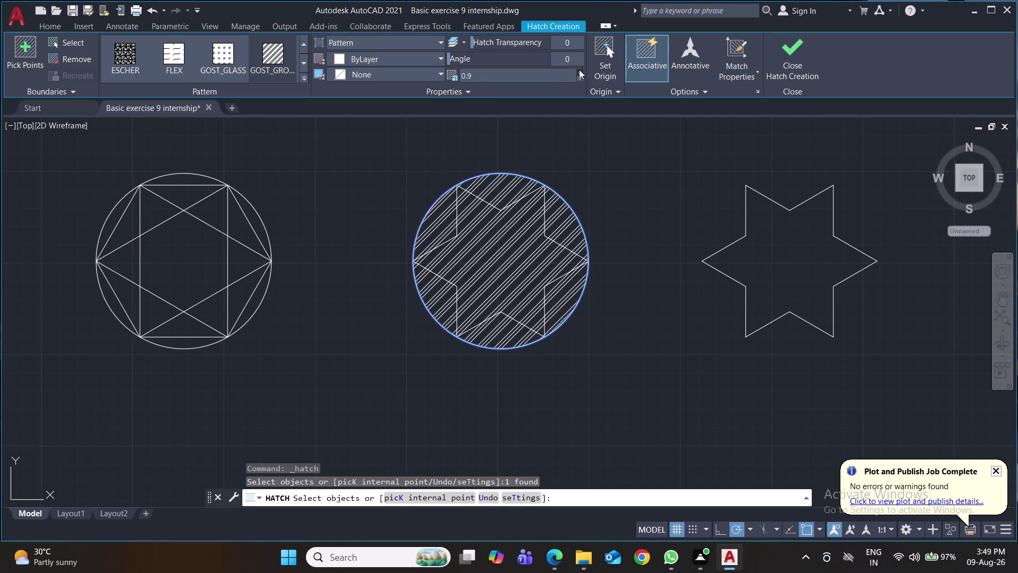
triple_click(582, 73)
click(582, 73)
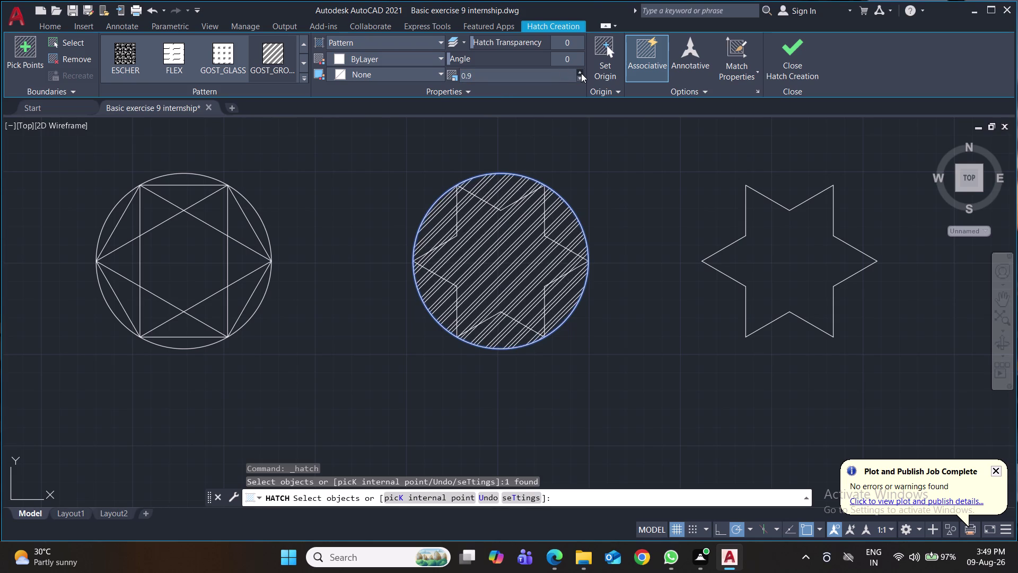
drag(536, 78, 515, 81)
click(516, 80)
drag(515, 80, 460, 86)
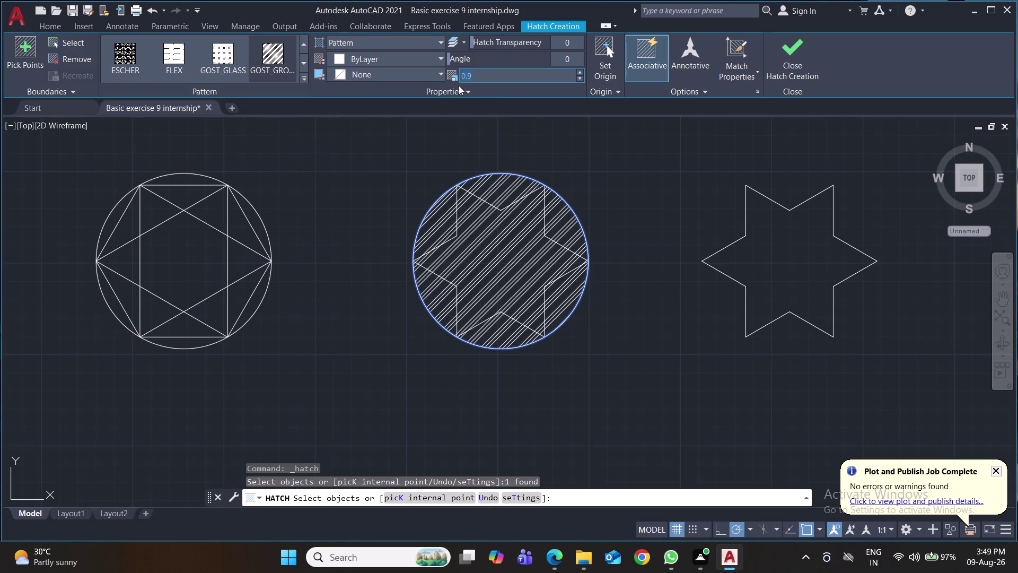
drag(460, 86, 457, 85)
key(1)
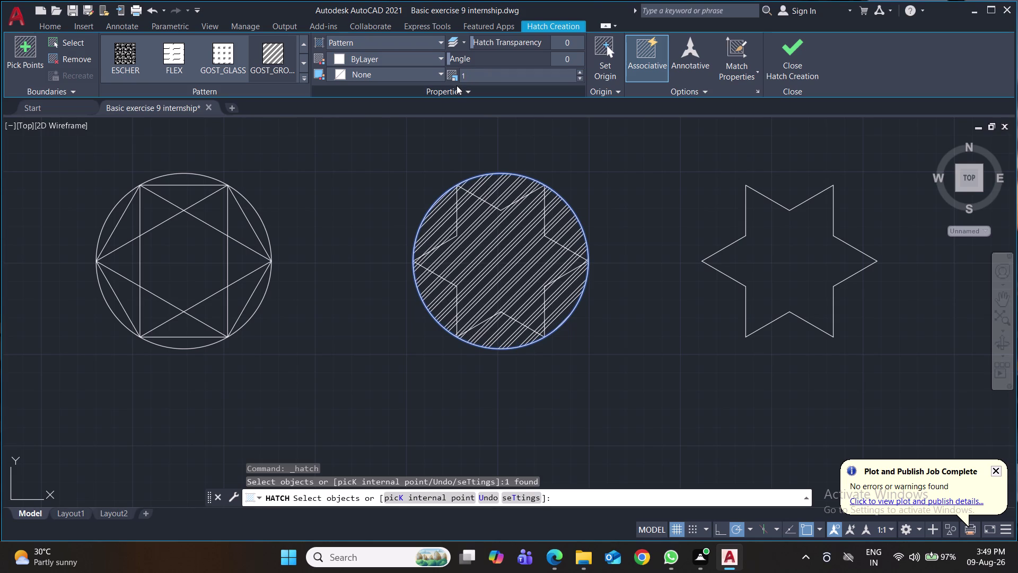
text(0.0)
key(Return)
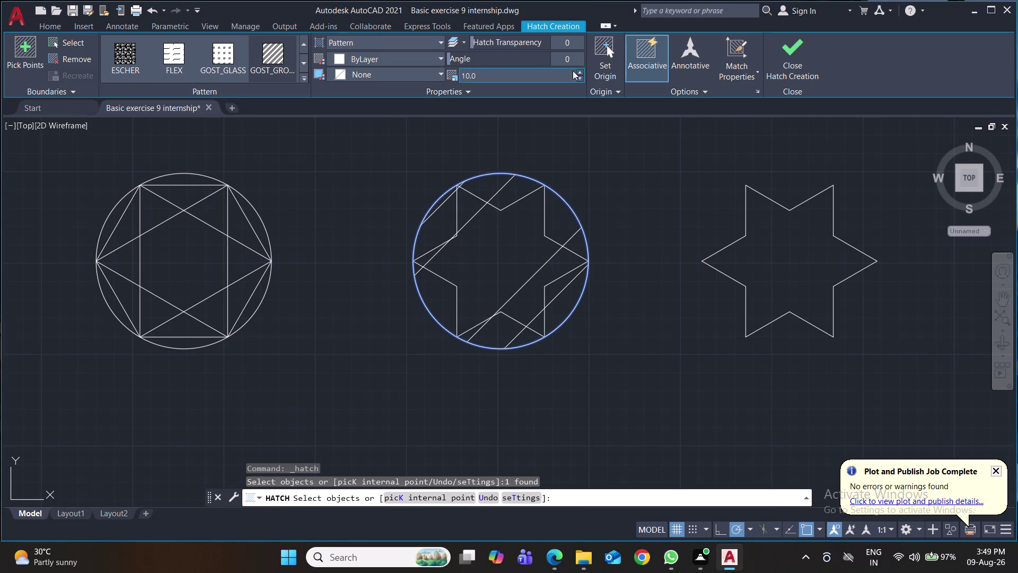
Step the hatch scale down and set it to 0.8.
triple_click(581, 76)
triple_click(582, 76)
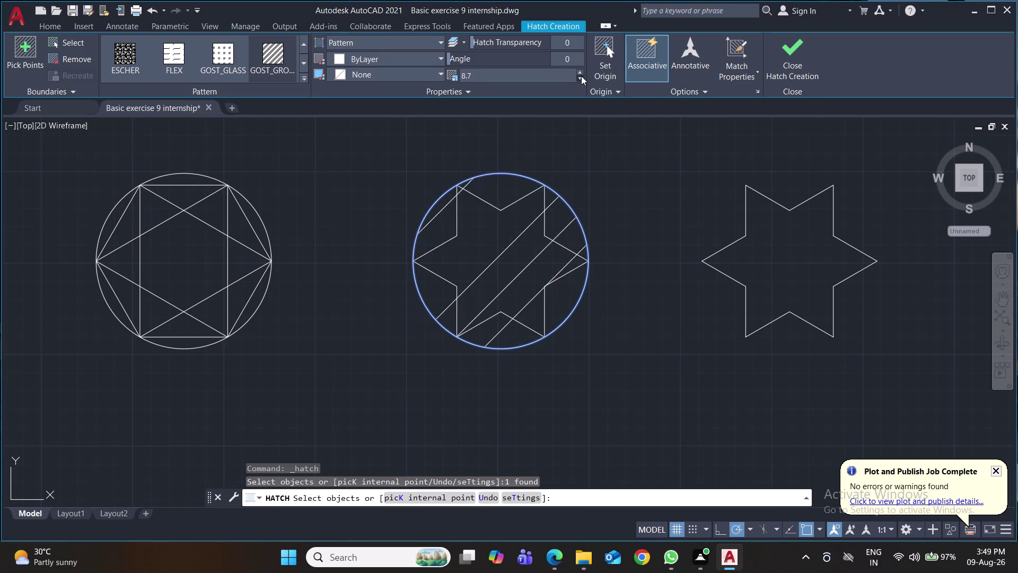
triple_click(581, 76)
triple_click(582, 76)
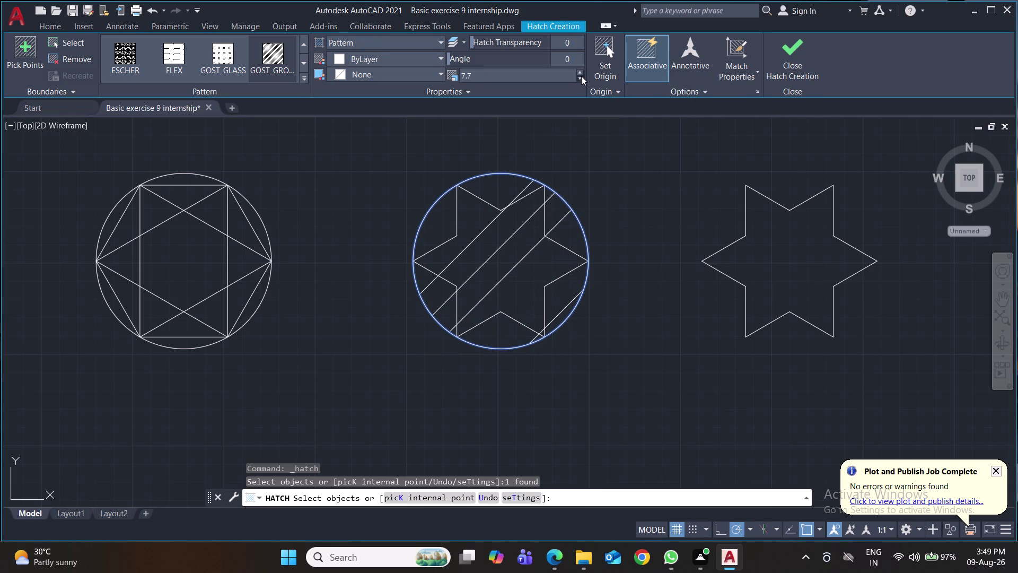
triple_click(581, 76)
triple_click(581, 76)
triple_click(581, 76)
triple_click(581, 76)
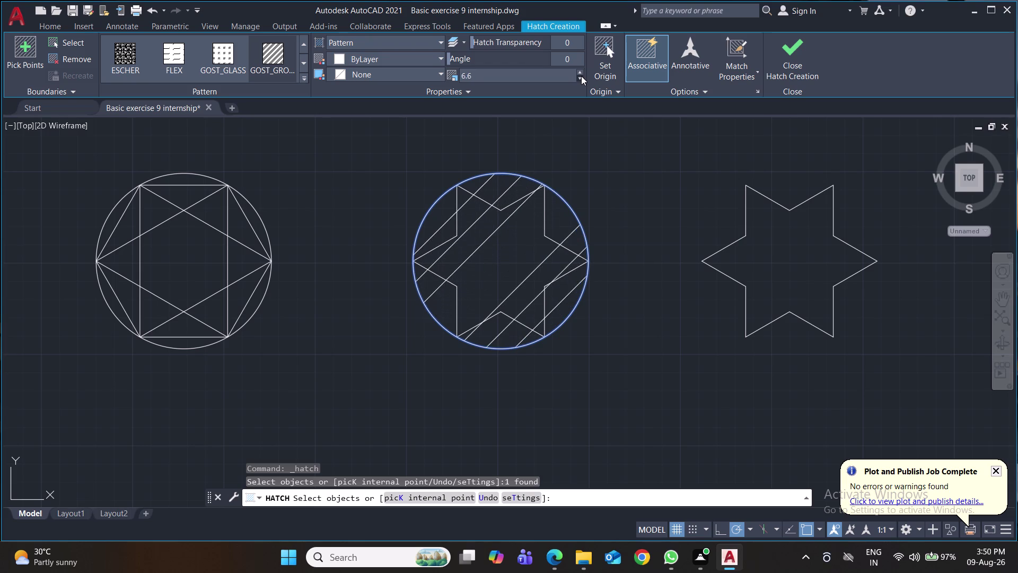
triple_click(581, 76)
triple_click(582, 76)
click(581, 76)
drag(534, 75, 450, 74)
text(0)
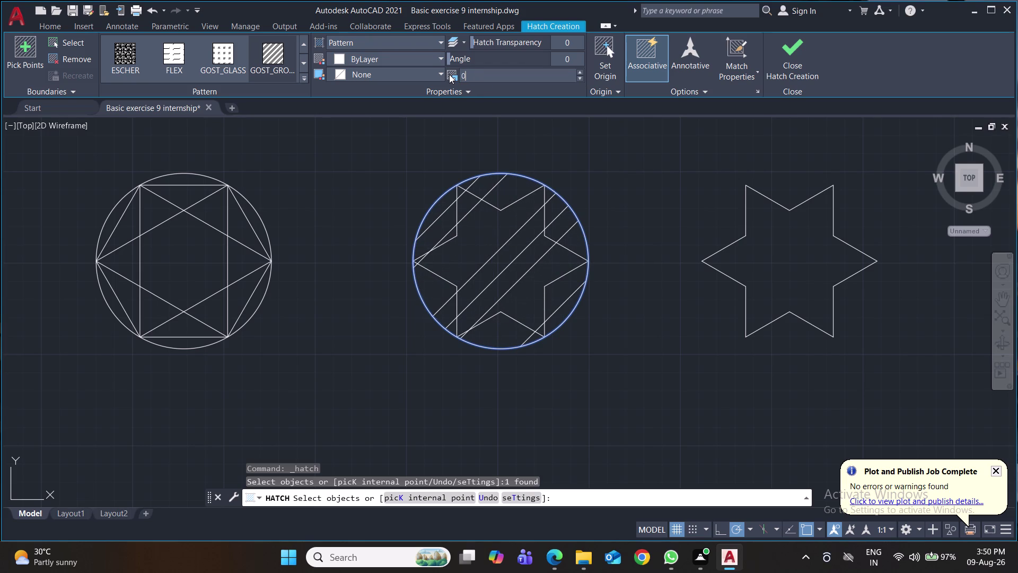
text(.8)
key(Return)
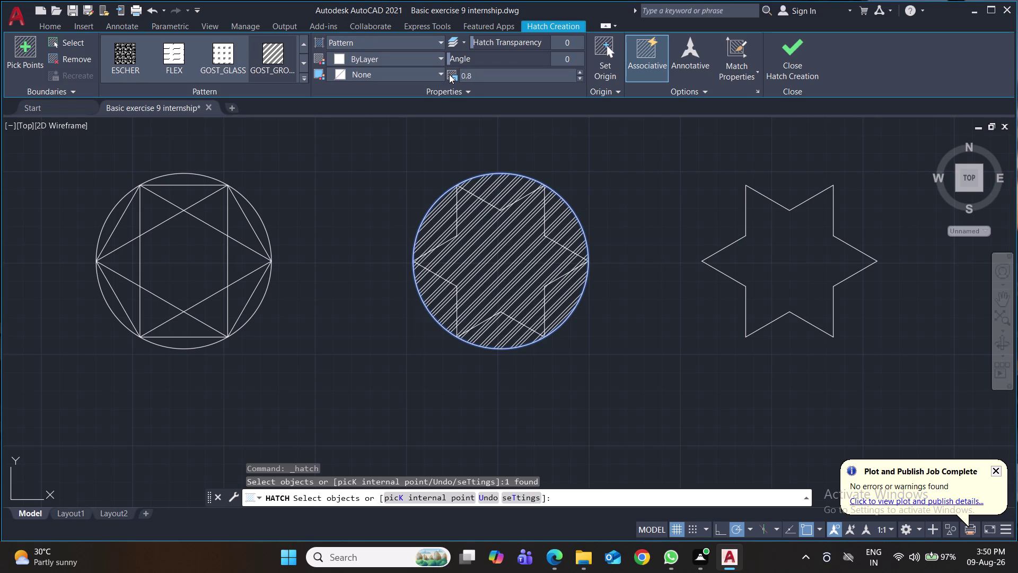
Try smaller hatch scales of 04 and .01.
triple_click(579, 79)
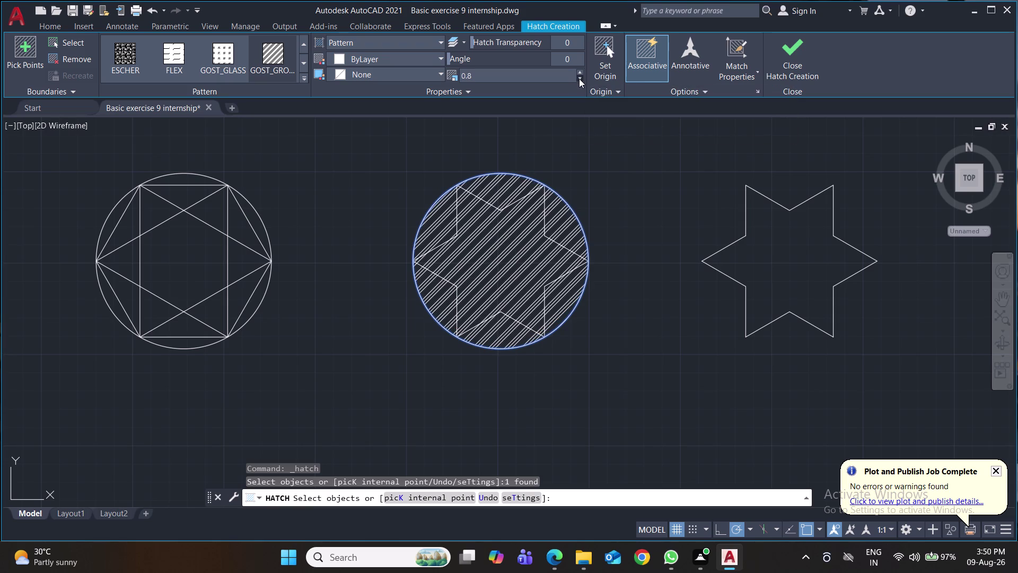
triple_click(579, 78)
drag(558, 74, 435, 78)
text(04)
key(Return)
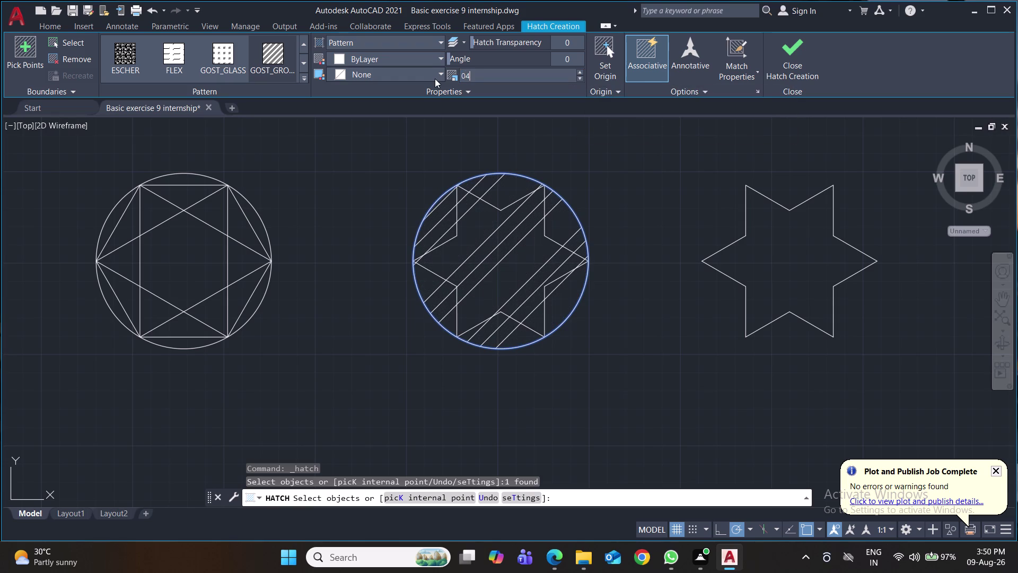
double_click(488, 75)
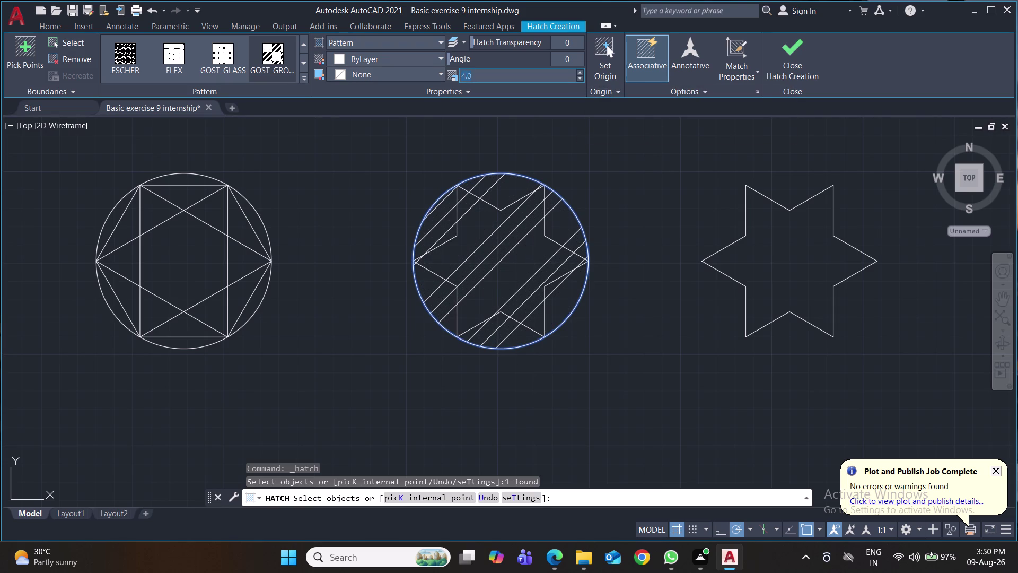
key(period)
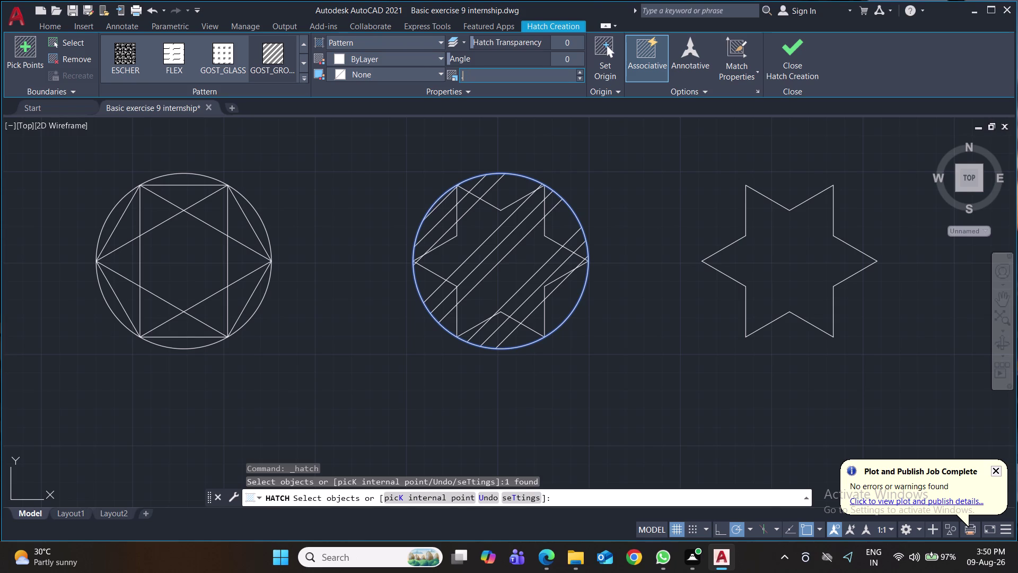
key(0)
key(1)
key(Return)
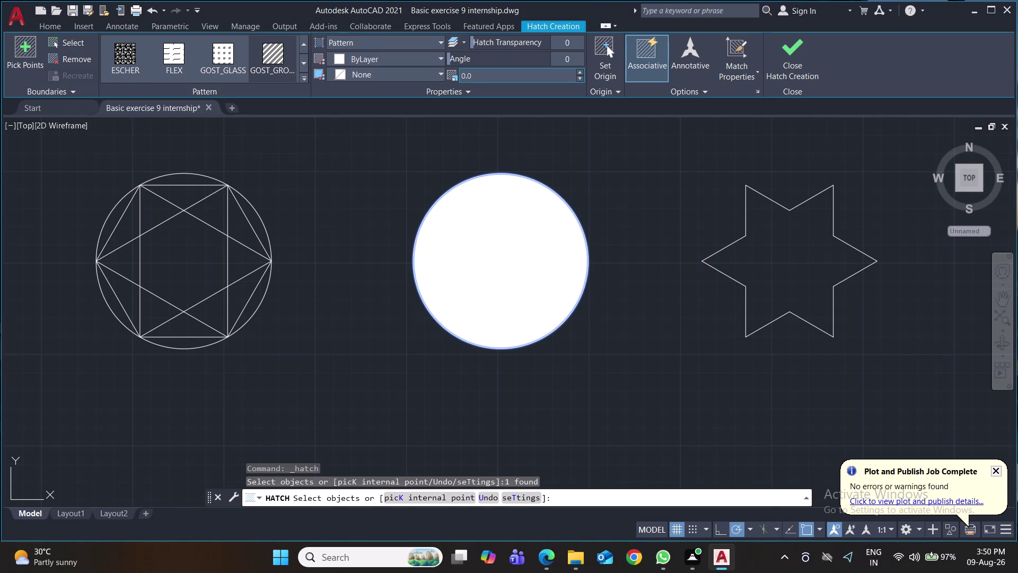
Try a hatch scale of .05, then settle on 0.5.
click(497, 76)
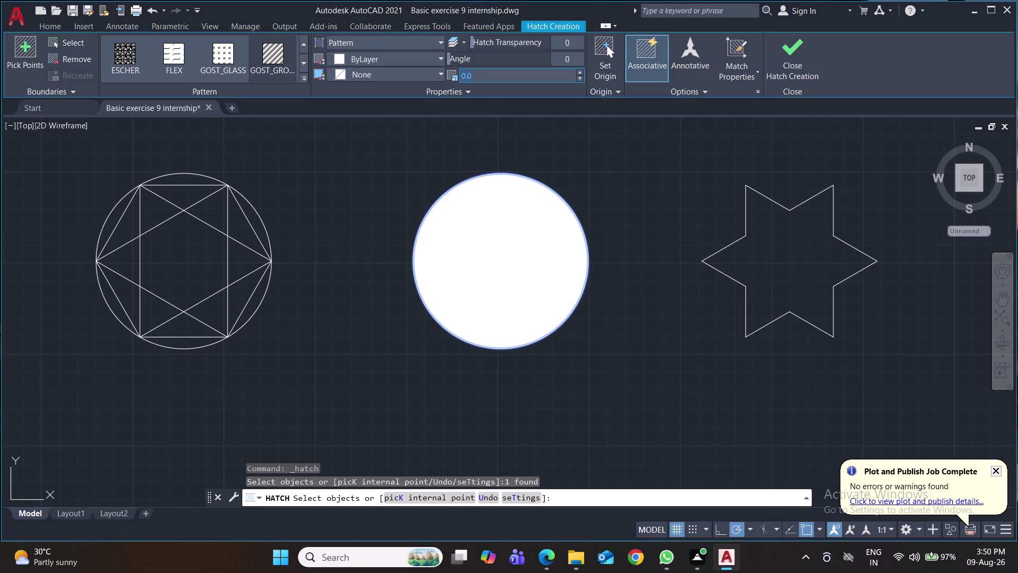
text(.05)
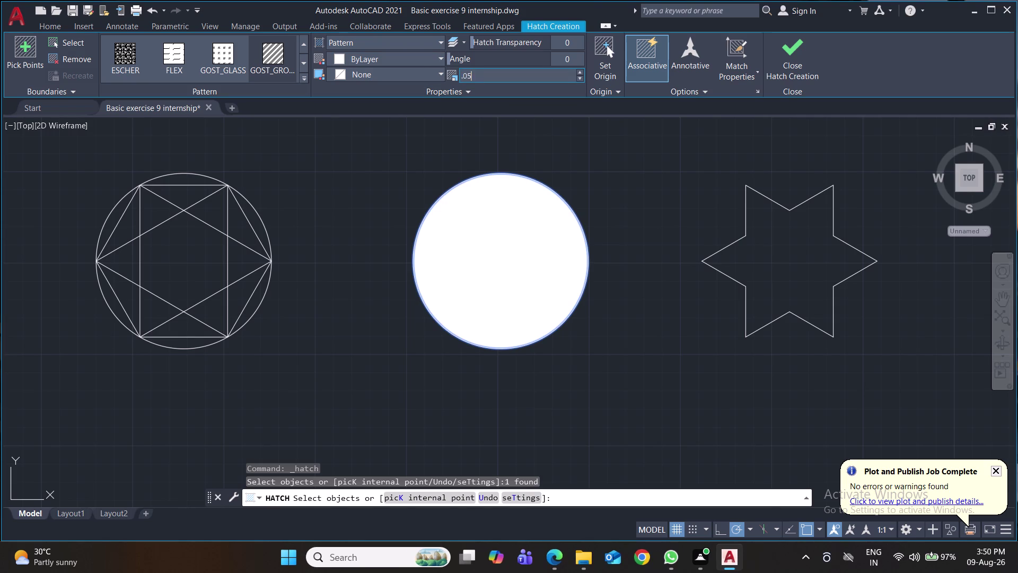
key(Return)
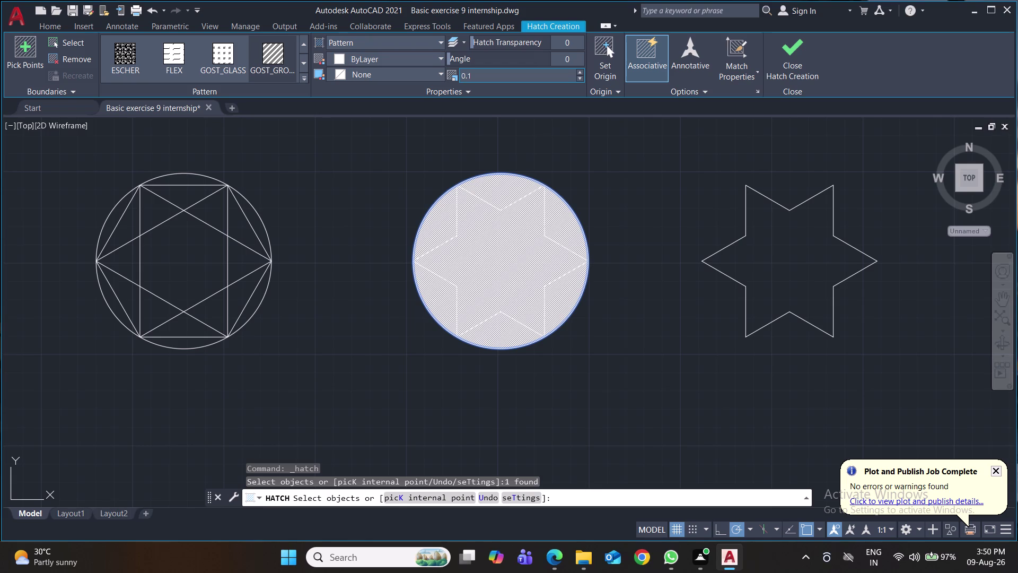
click(497, 76)
key(period)
key(5)
key(Return)
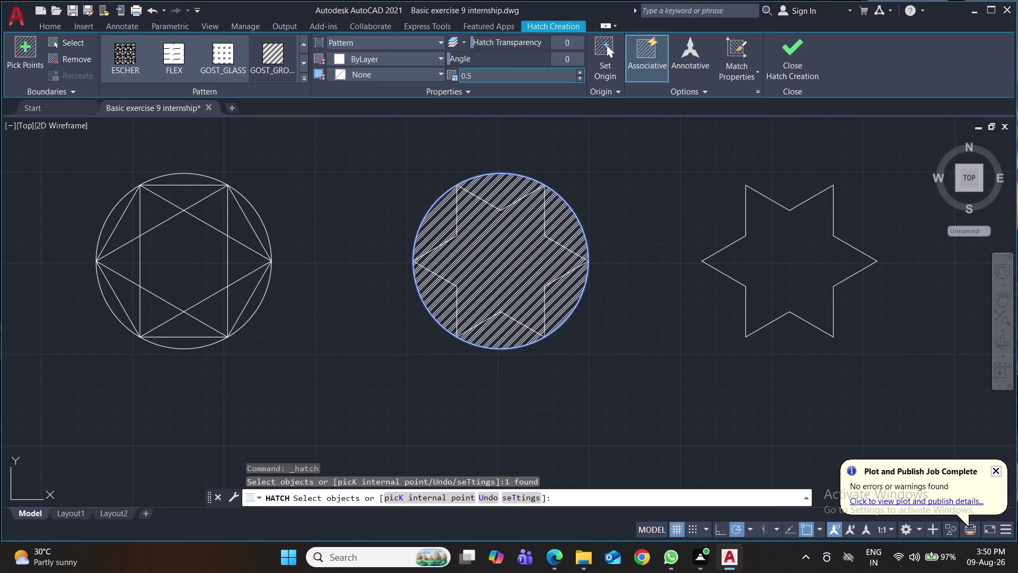
Browse the pattern gallery and choose the USER user-defined line pattern.
click(303, 79)
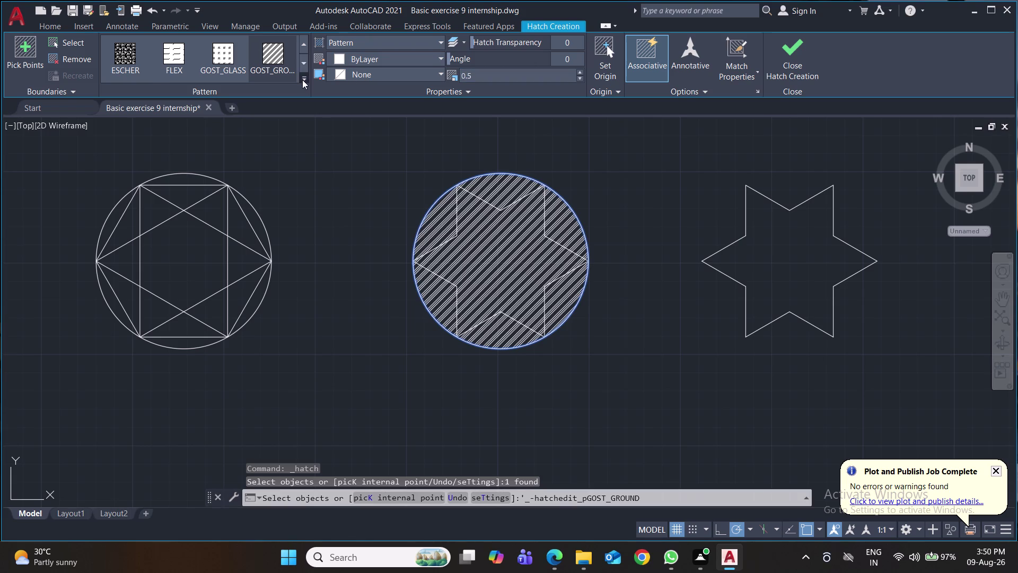
scroll(down, 3)
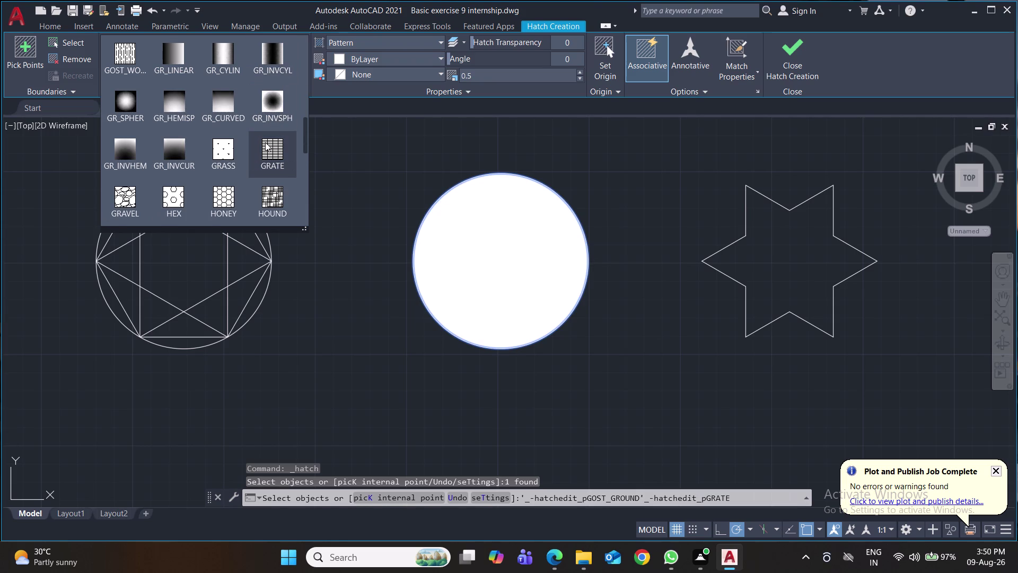
scroll(down, 3)
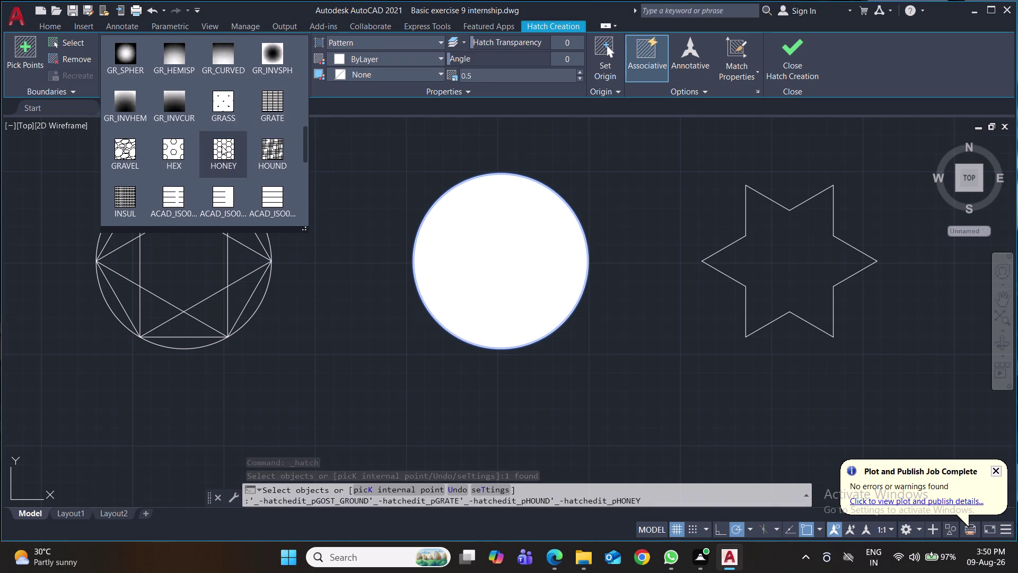
scroll(down, 3)
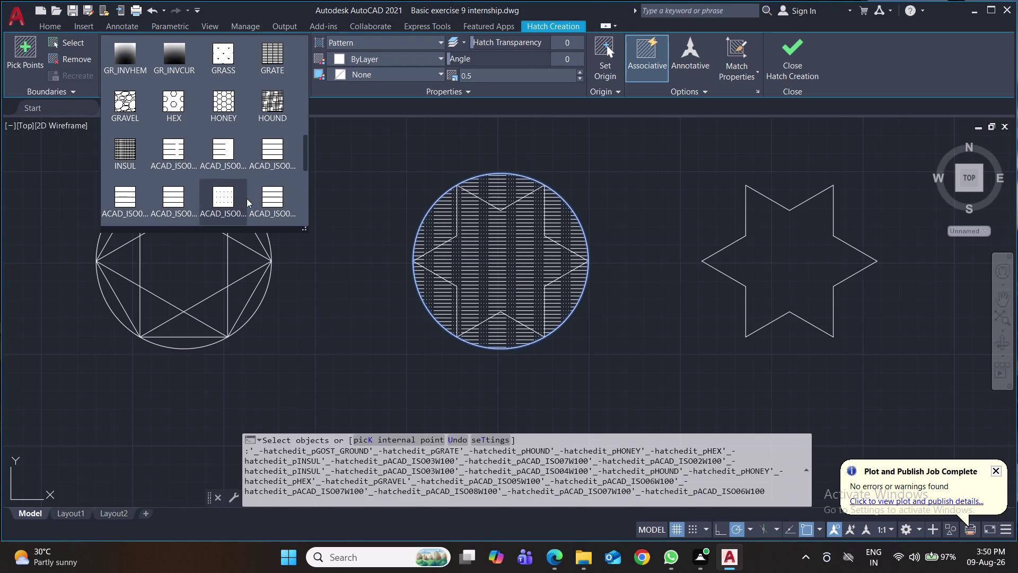
scroll(down, 3)
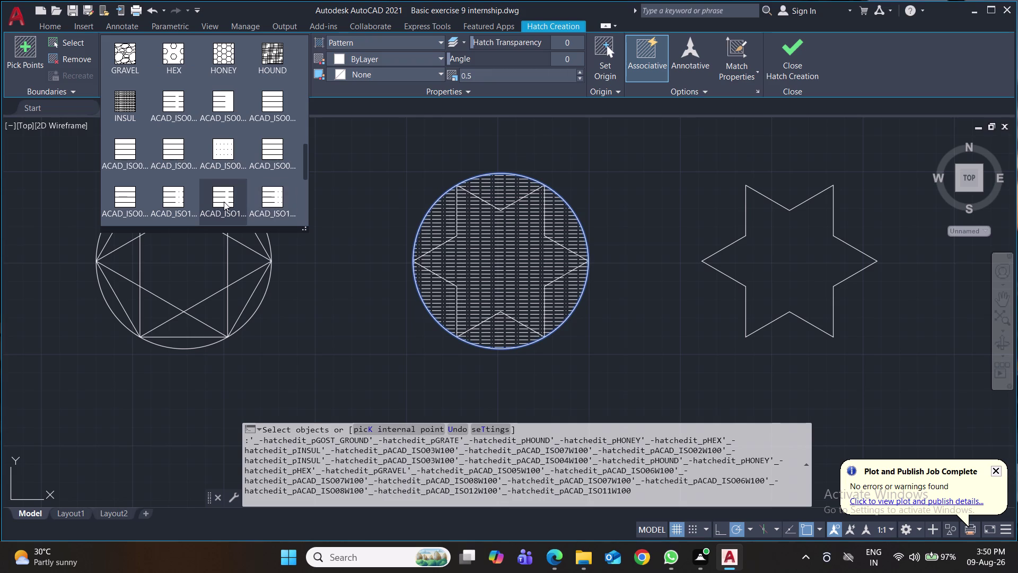
scroll(down, 3)
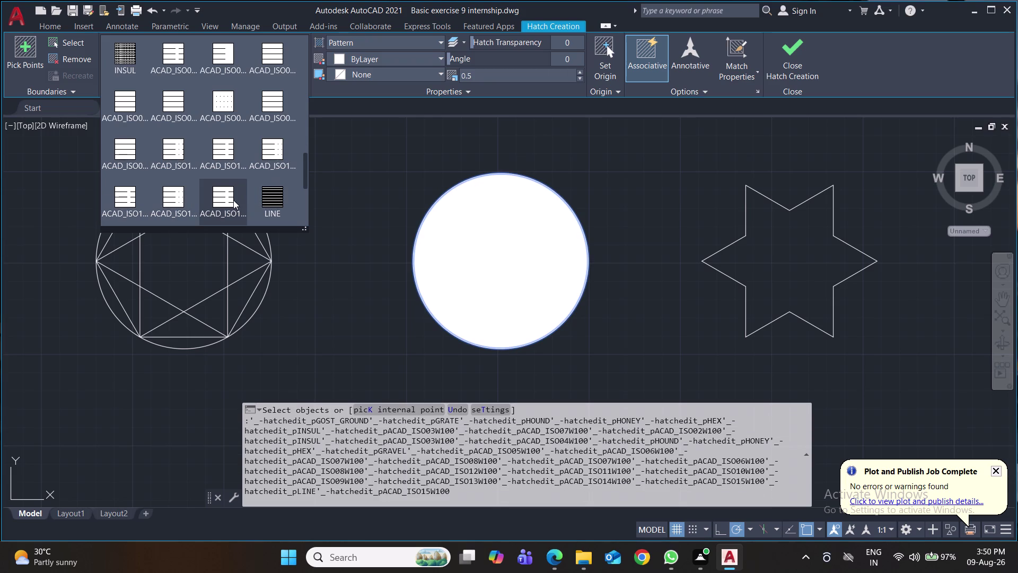
scroll(down, 3)
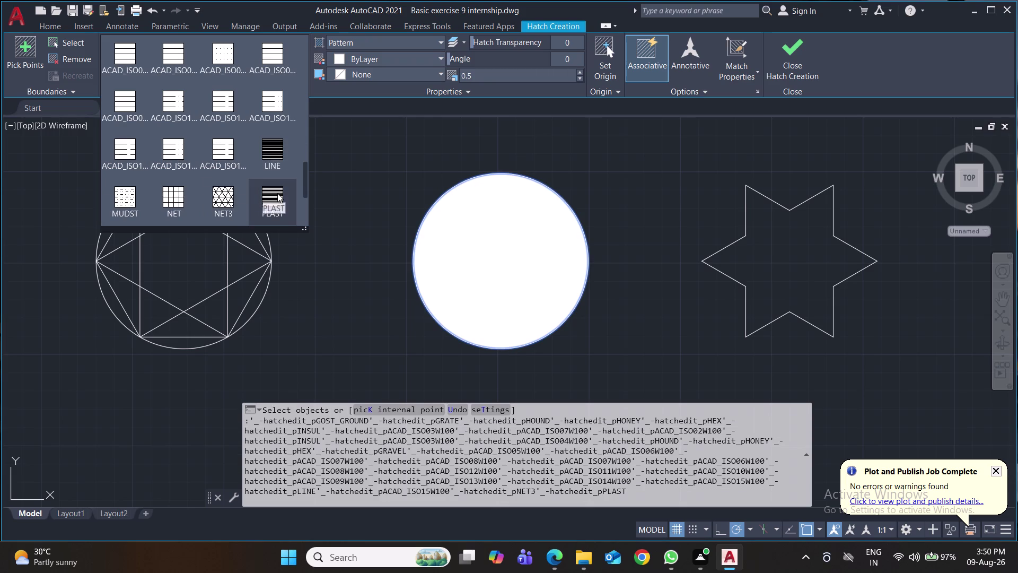
scroll(down, 3)
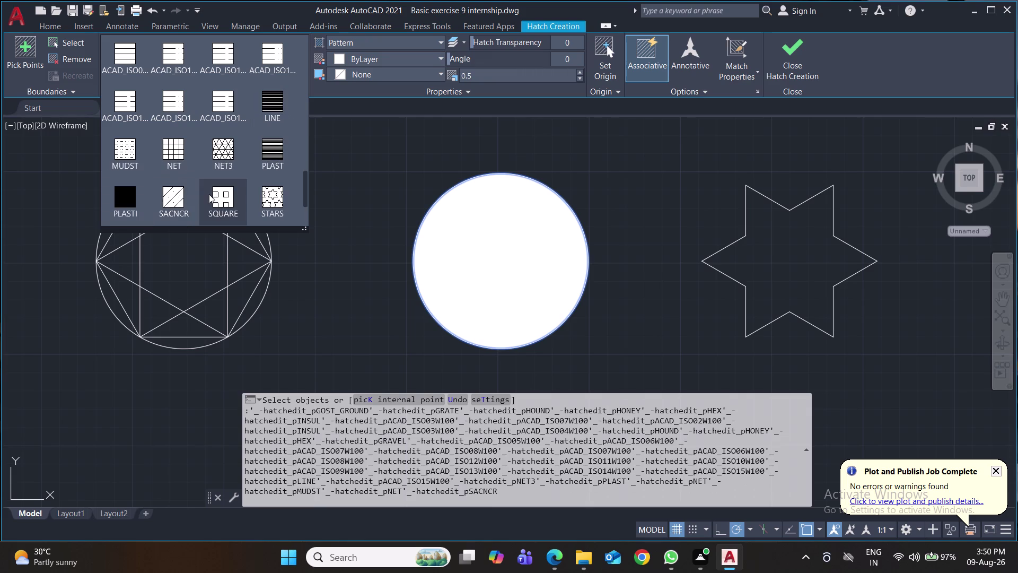
scroll(down, 3)
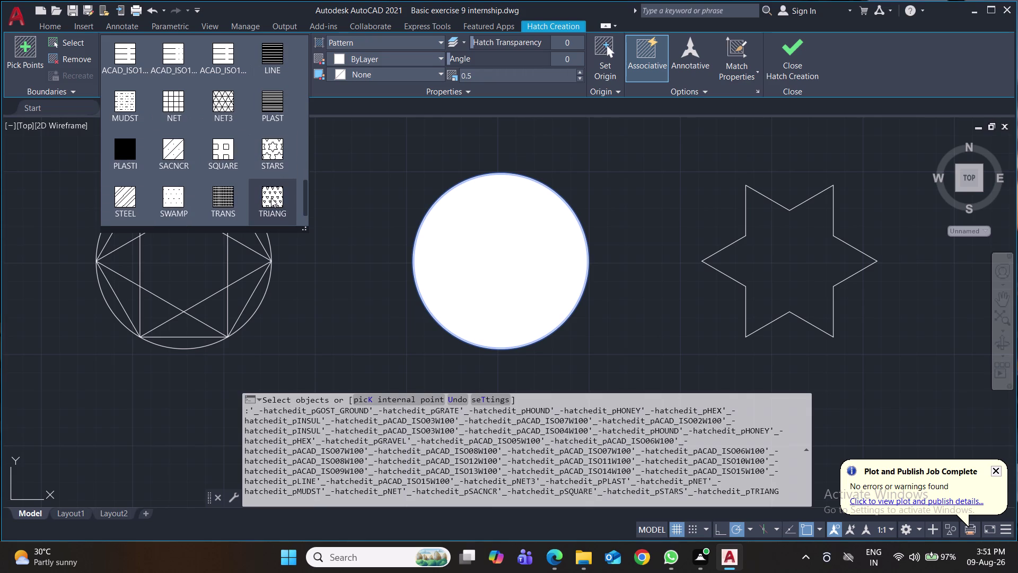
scroll(down, 3)
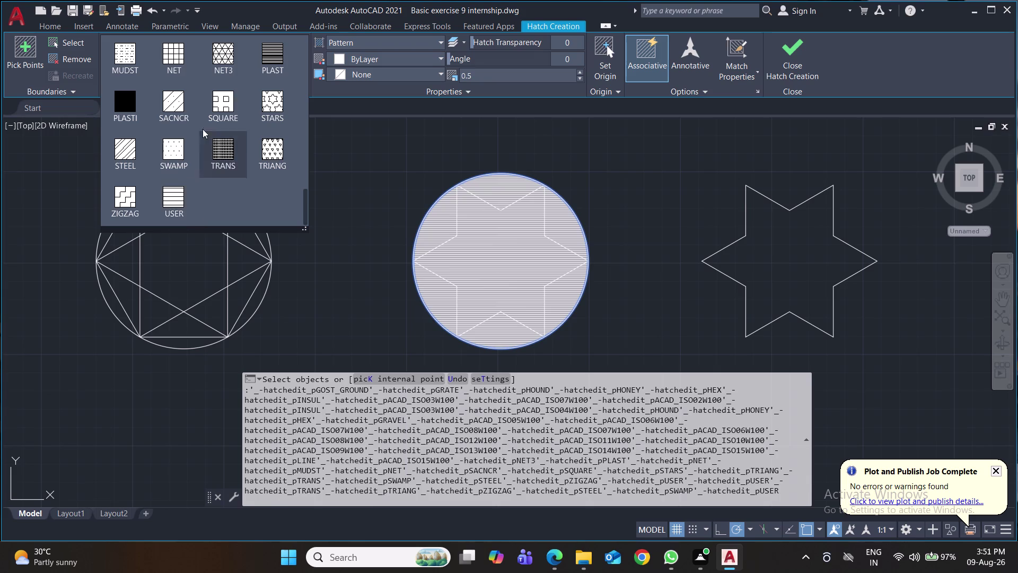
click(178, 199)
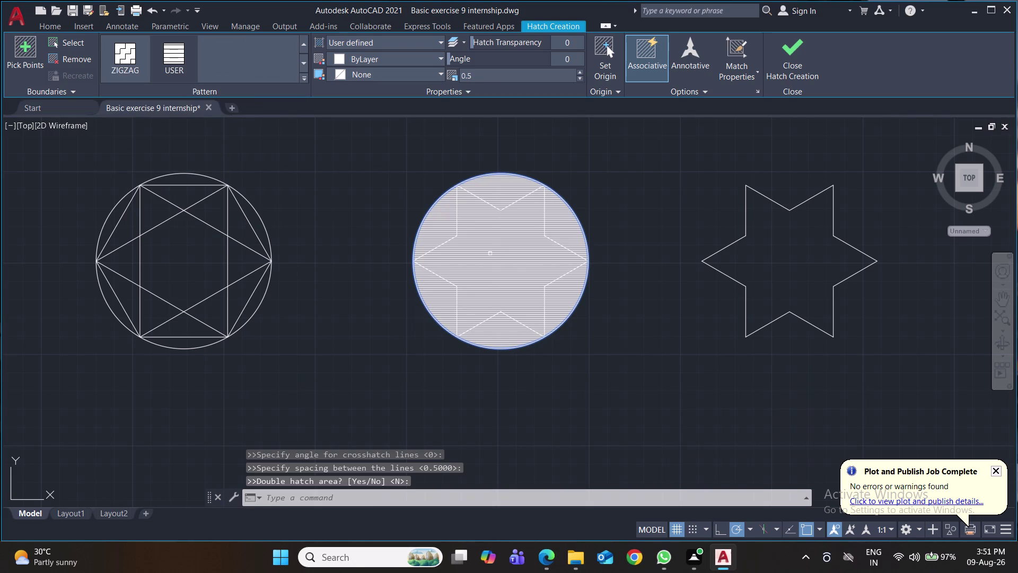
Attempt trimming the middle hatch with TR, then cancel and undo the trim.
key(ctrl+s)
key(t)
key(r)
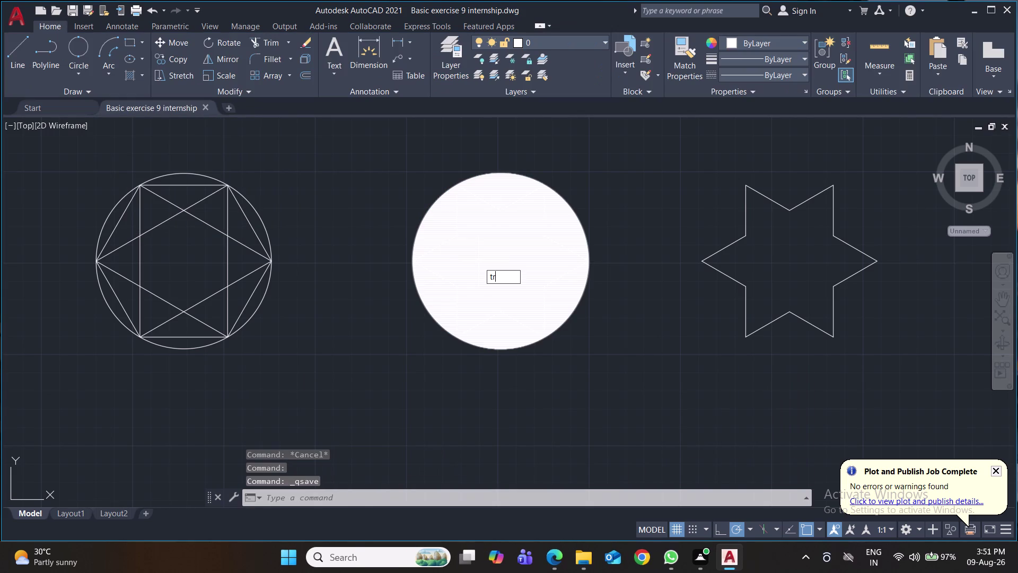
key(Return)
click(475, 253)
click(490, 252)
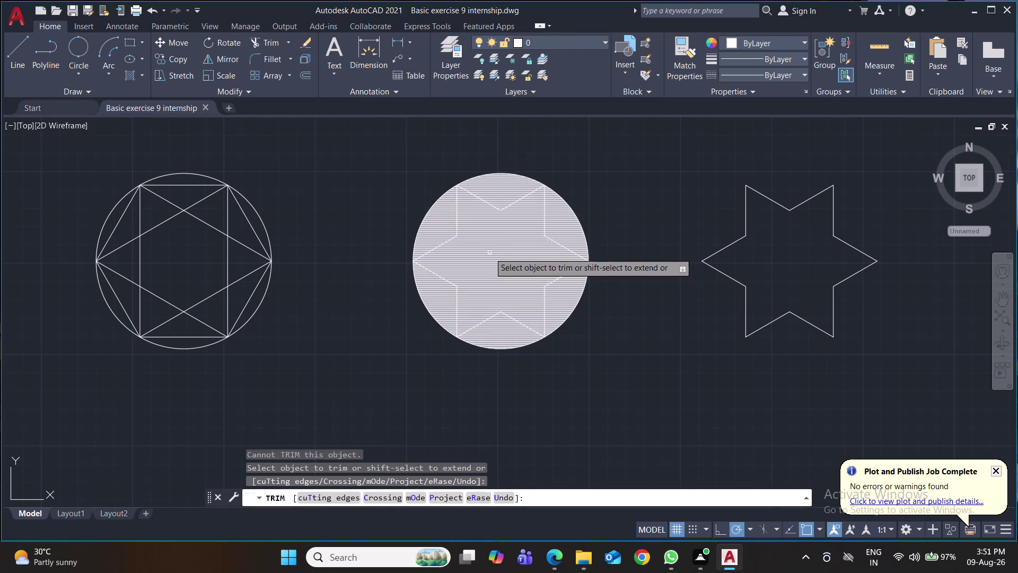
click(492, 255)
double_click(496, 264)
drag(506, 243, 494, 267)
double_click(494, 267)
key(ctrl+z)
key(ctrl+z)
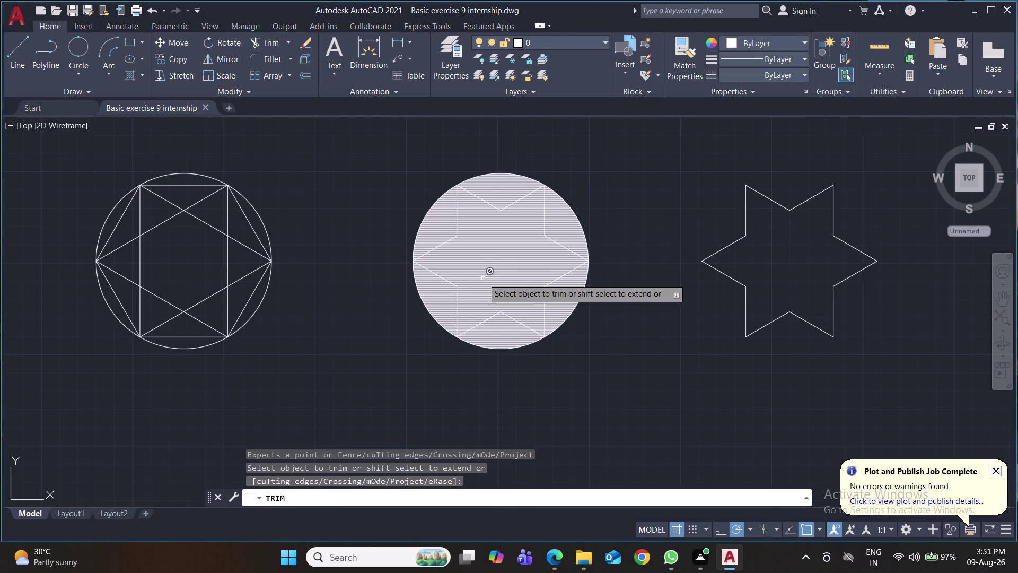
key(Escape)
key(ctrl+z)
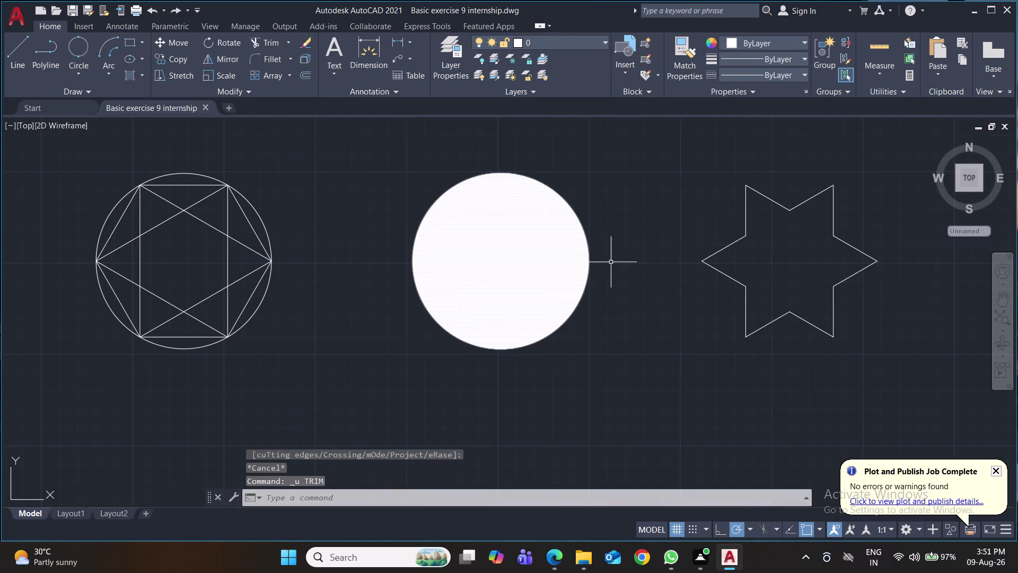
key(Escape)
Delete the middle circle's line hatch and save the drawing.
click(537, 270)
key(ctrl+z)
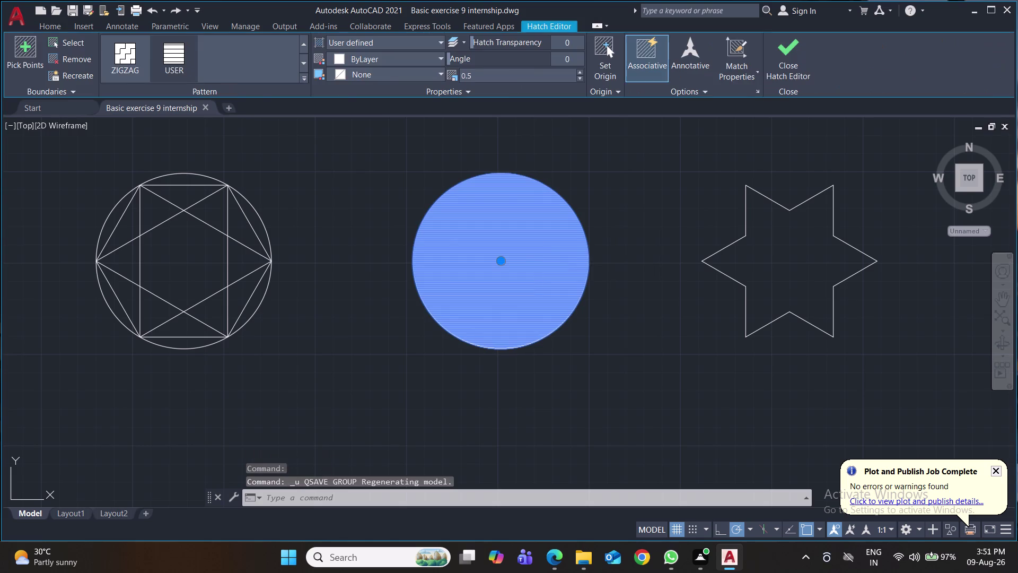
click(538, 269)
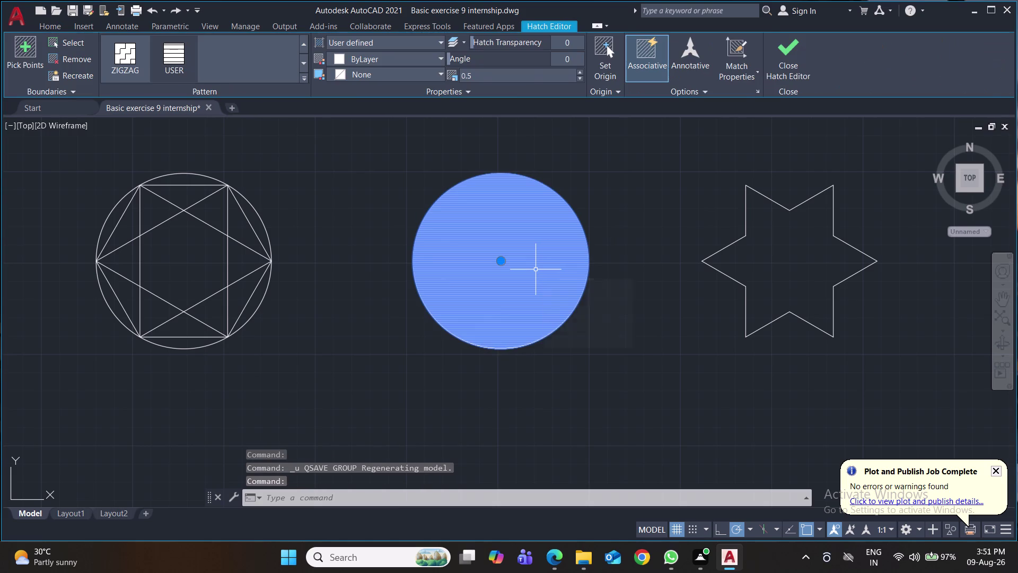
key(Delete)
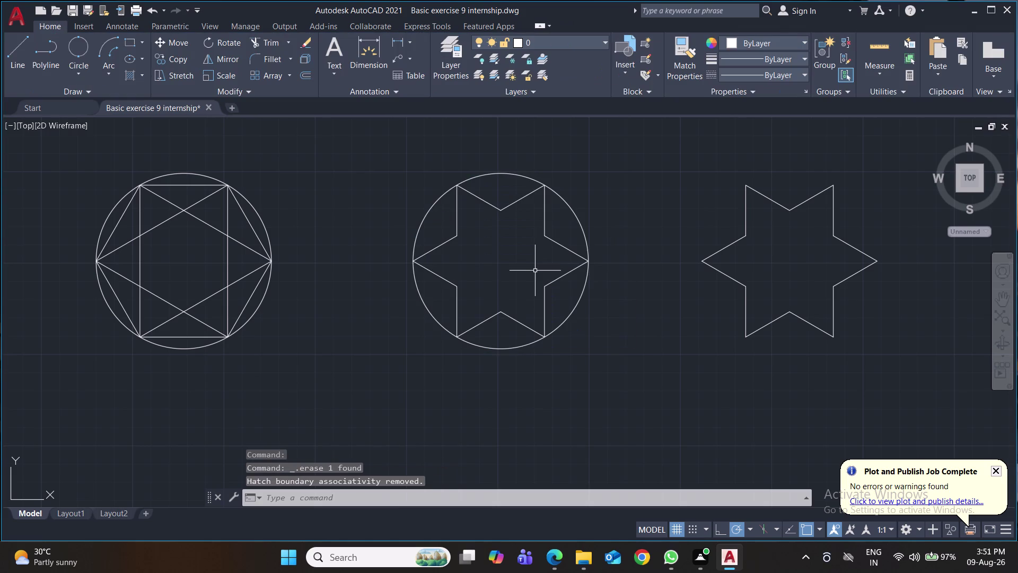
key(ctrl+s)
key(ctrl+s)
key(ctrl+s)
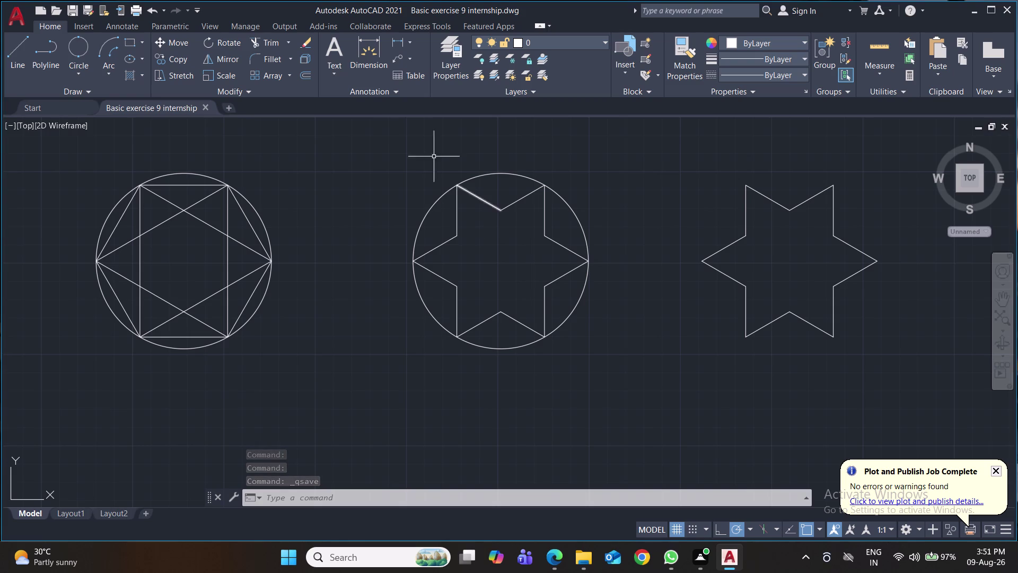
click(141, 74)
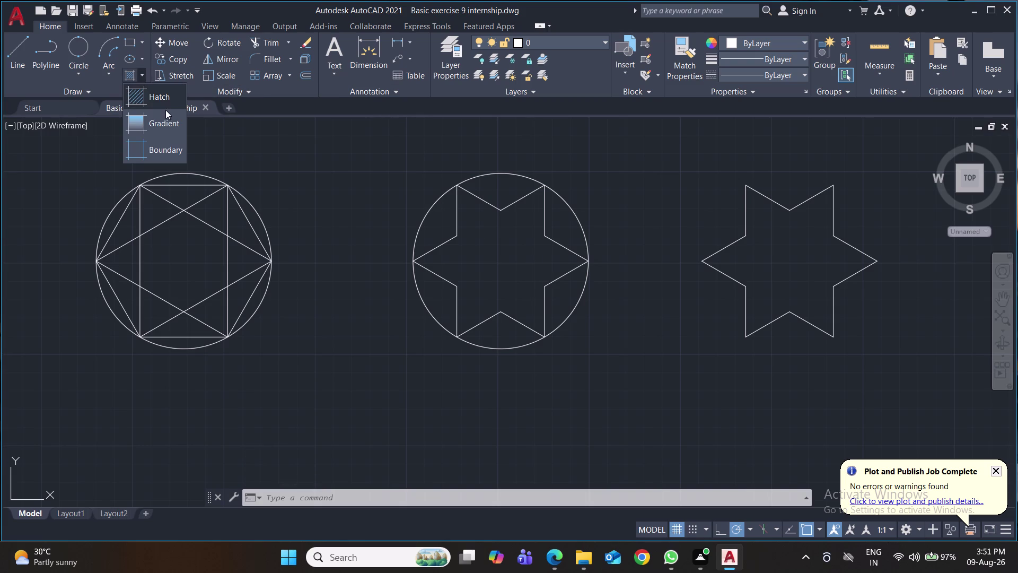
Start a new hatch and check the boundary retention options, leaving them unchanged.
click(173, 96)
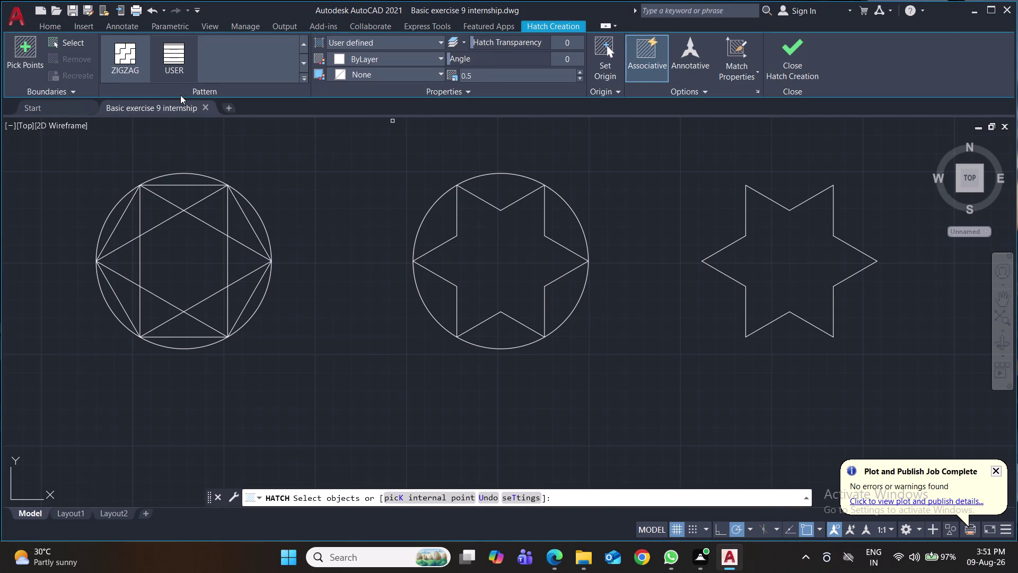
click(66, 88)
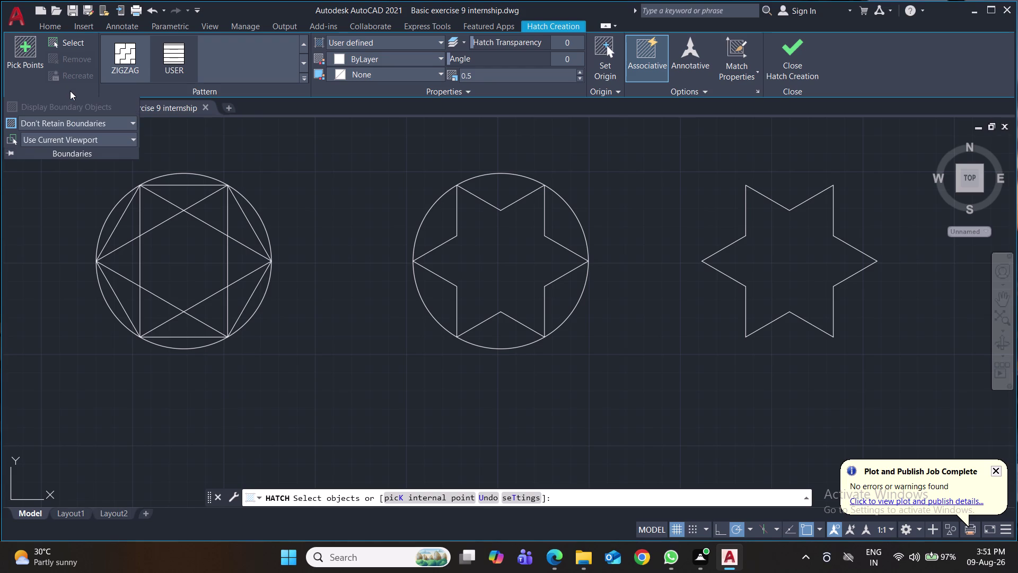
click(125, 121)
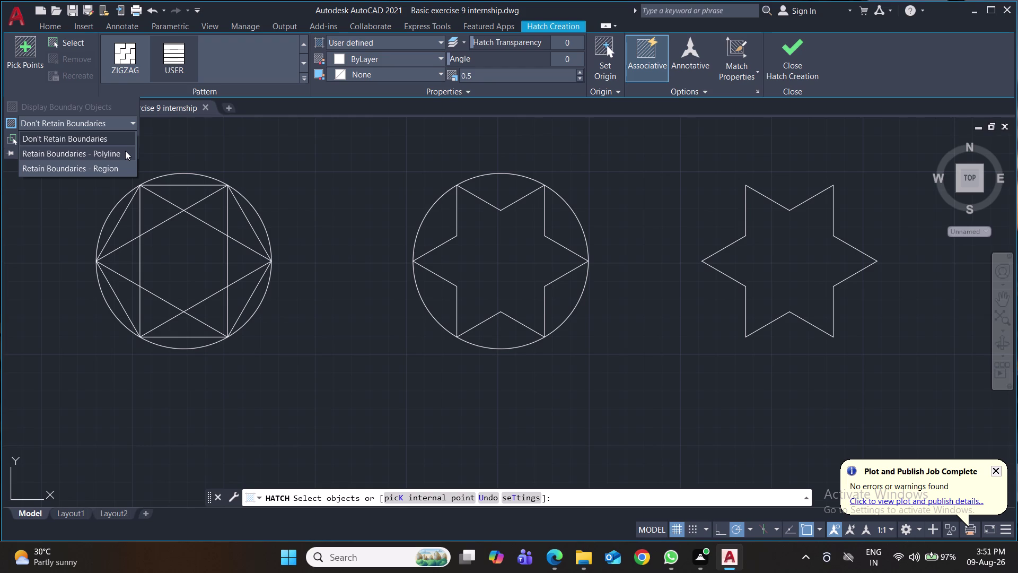
click(135, 58)
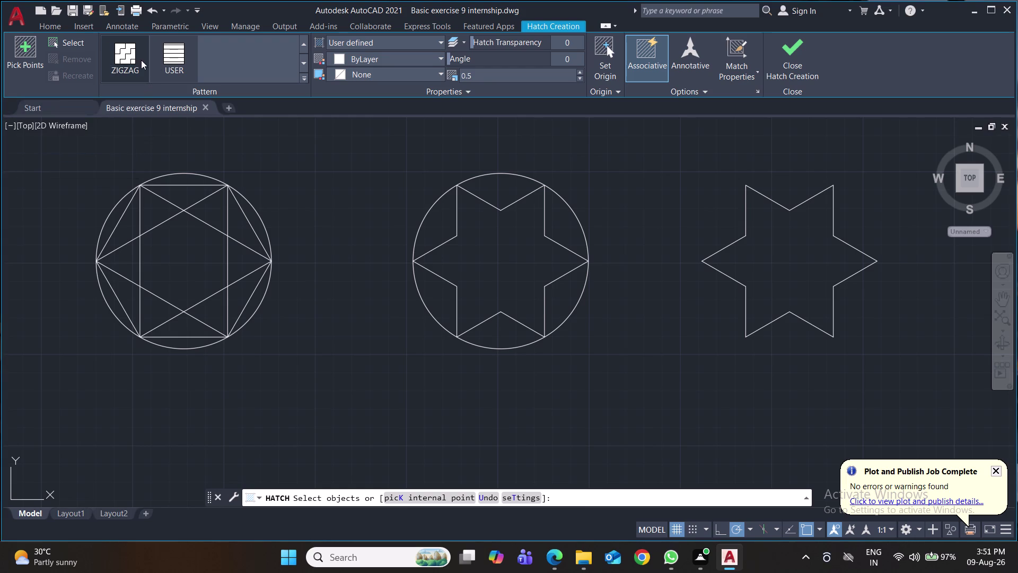
Choose the SOLID pattern and pick the middle circle as its boundary.
click(175, 62)
click(304, 78)
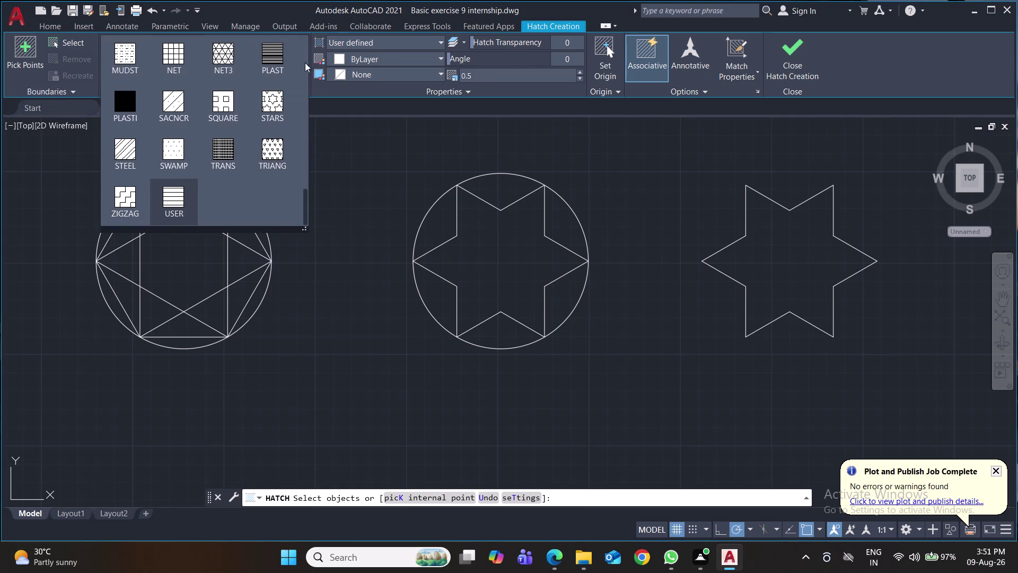
scroll(up, 3)
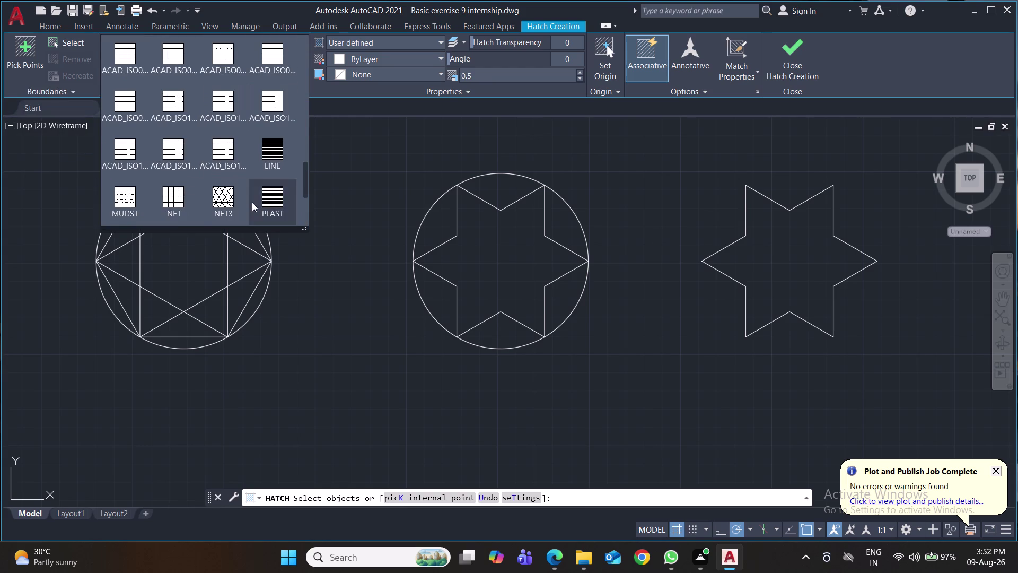
scroll(up, 3)
scroll(up, 3)
scroll(up, 3)
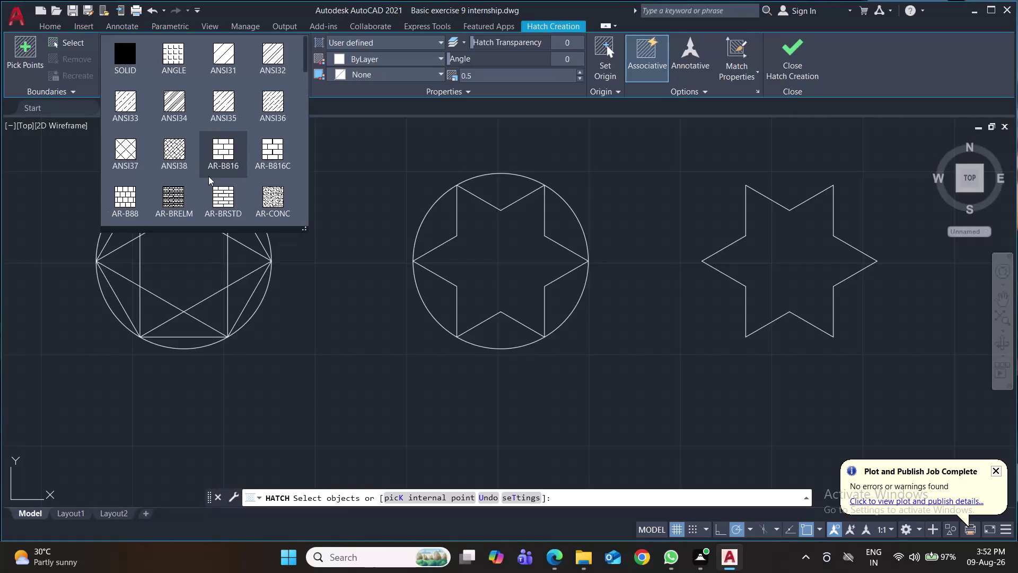
scroll(up, 3)
click(272, 65)
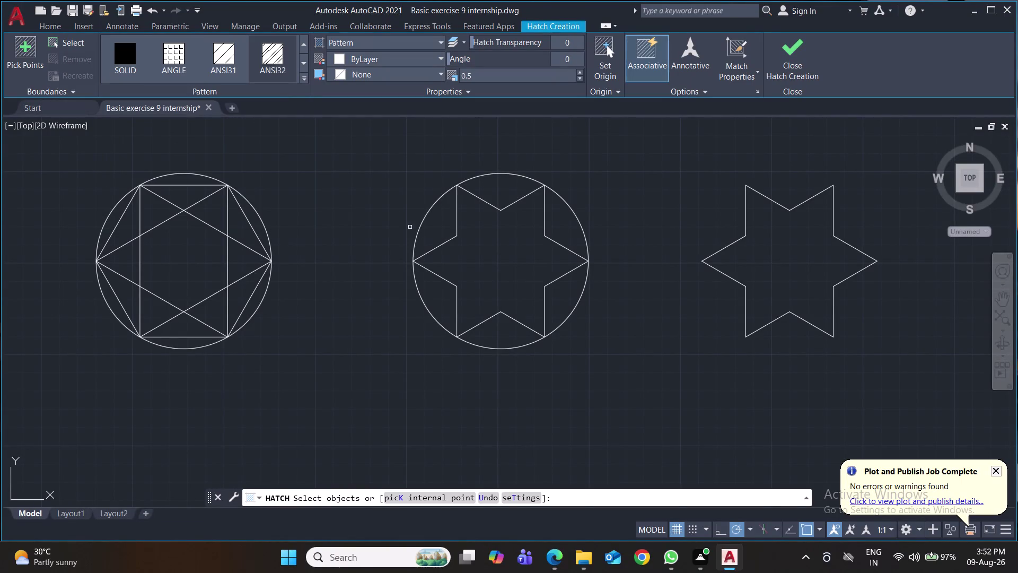
click(425, 221)
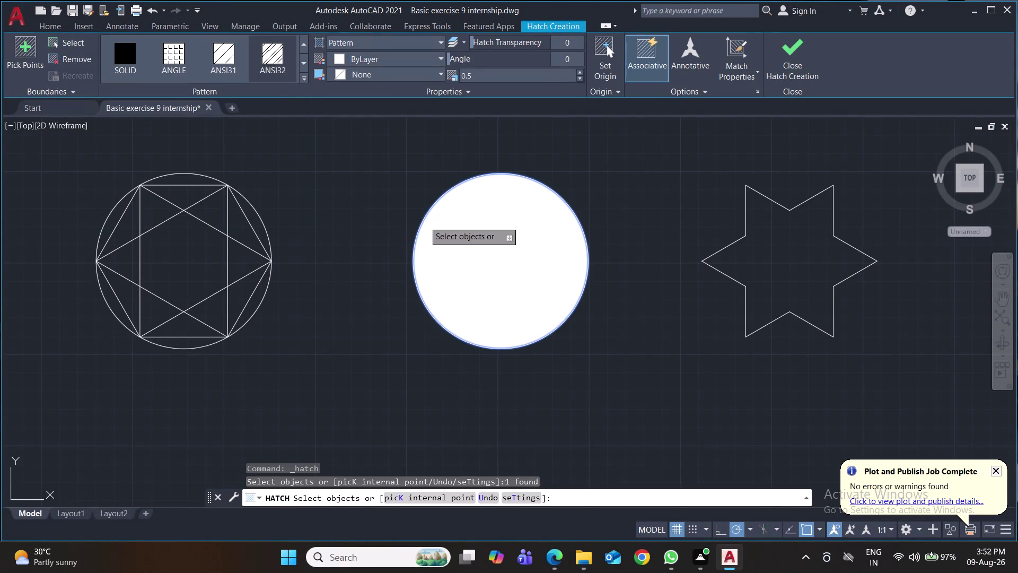
Undo the circle pick and select the middle star's upper edges as hatch boundaries.
key(ctrl+z)
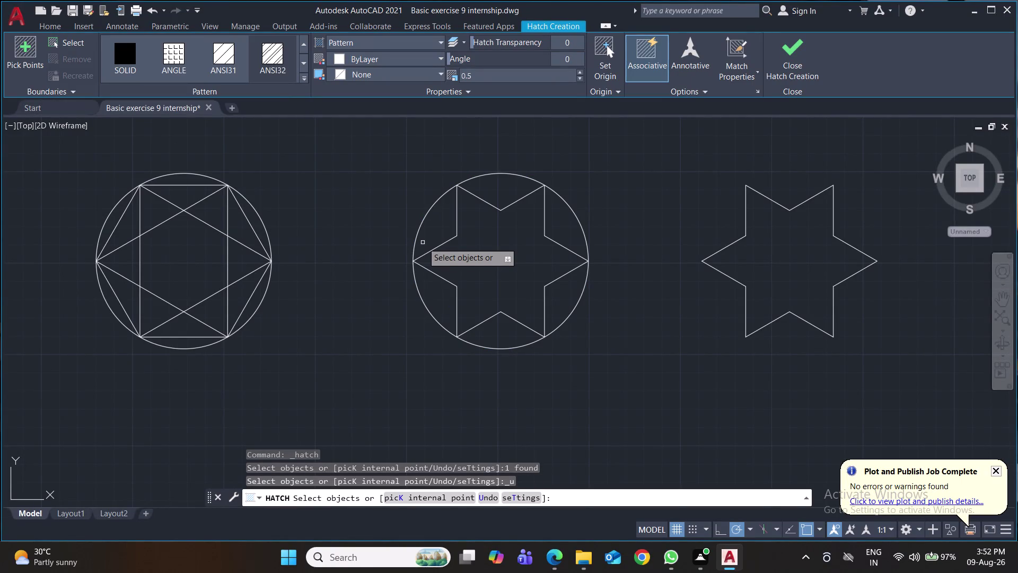
click(433, 248)
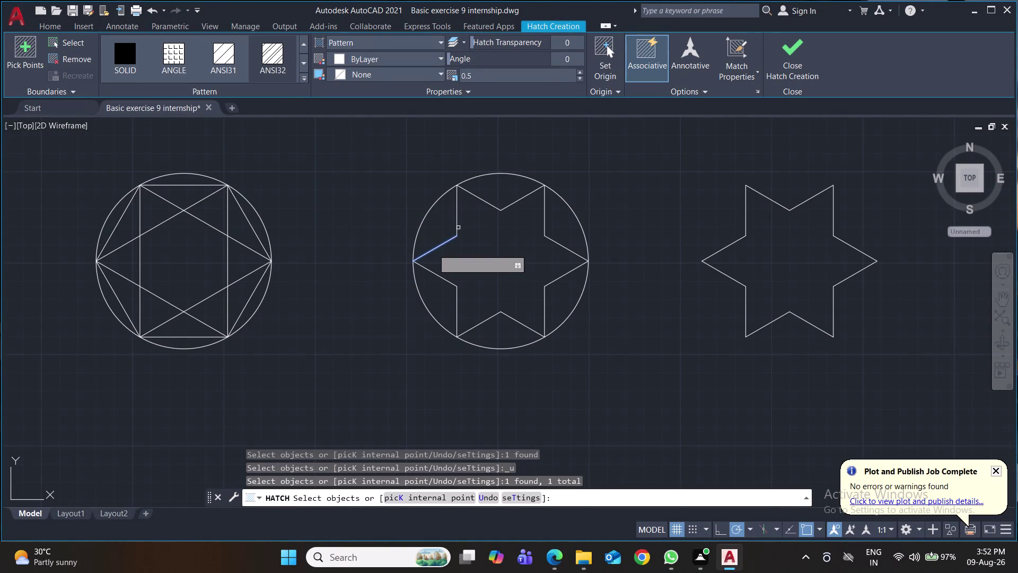
click(456, 226)
click(456, 210)
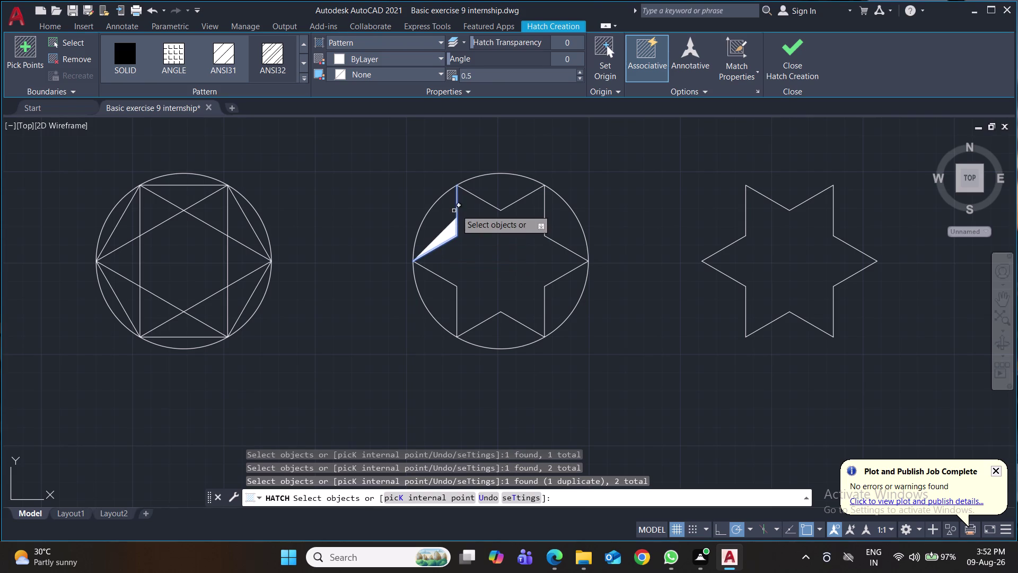
click(455, 200)
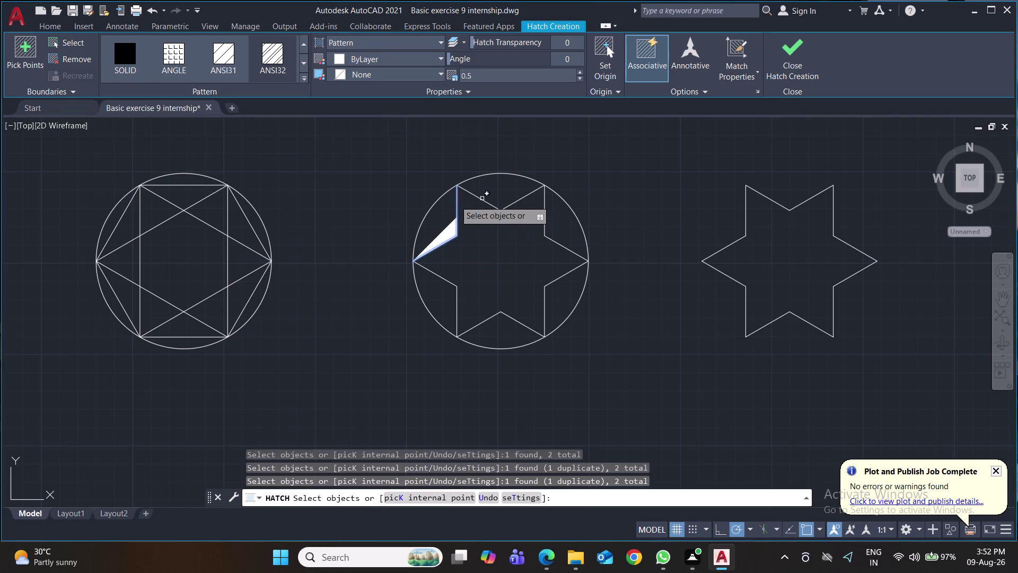
click(483, 199)
click(520, 200)
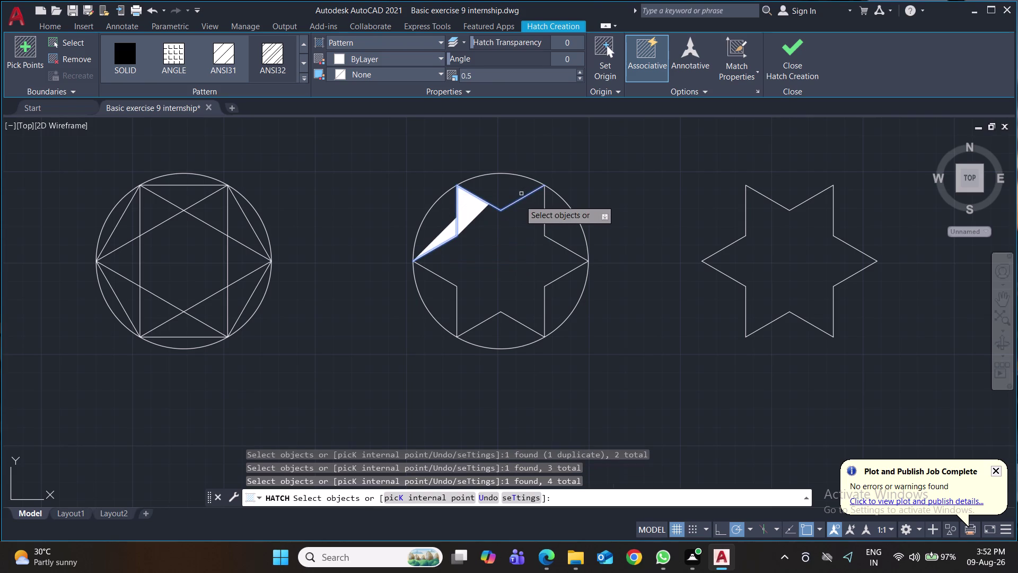
click(524, 189)
click(495, 195)
click(504, 207)
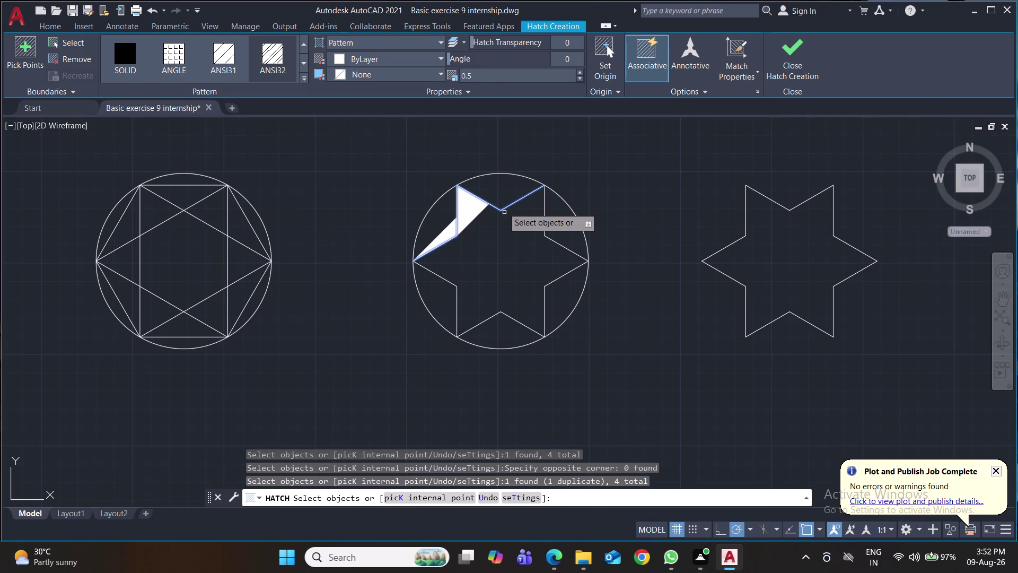
click(505, 212)
Select the remaining right-side and lower star edges as hatch boundaries.
click(528, 215)
click(519, 217)
click(520, 205)
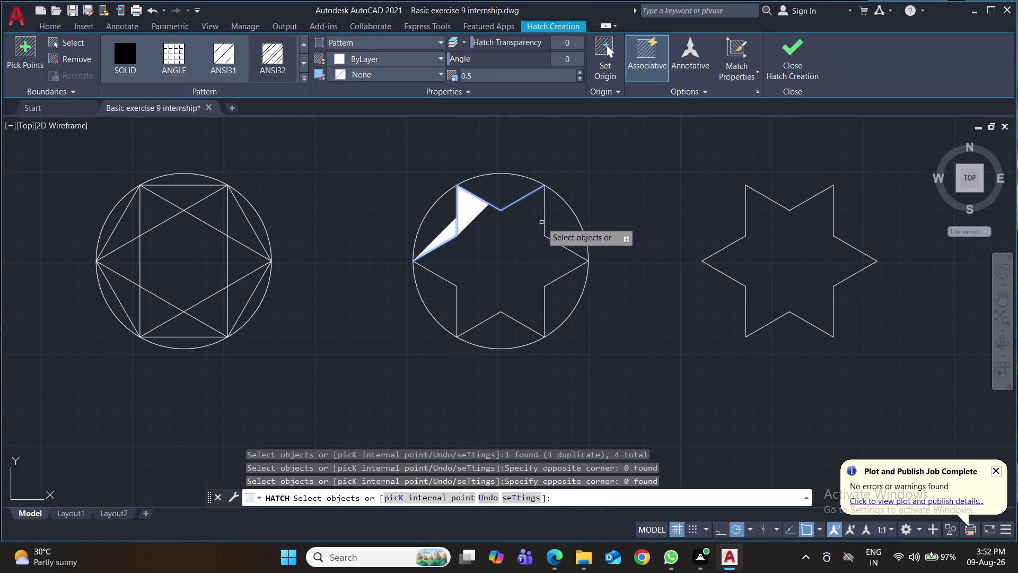
click(544, 220)
click(547, 237)
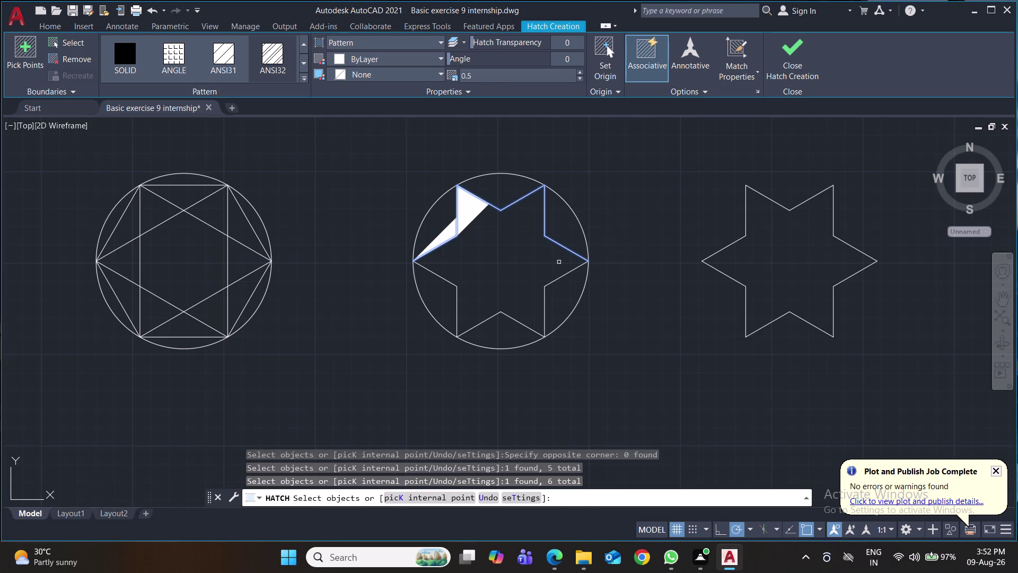
click(561, 278)
click(546, 305)
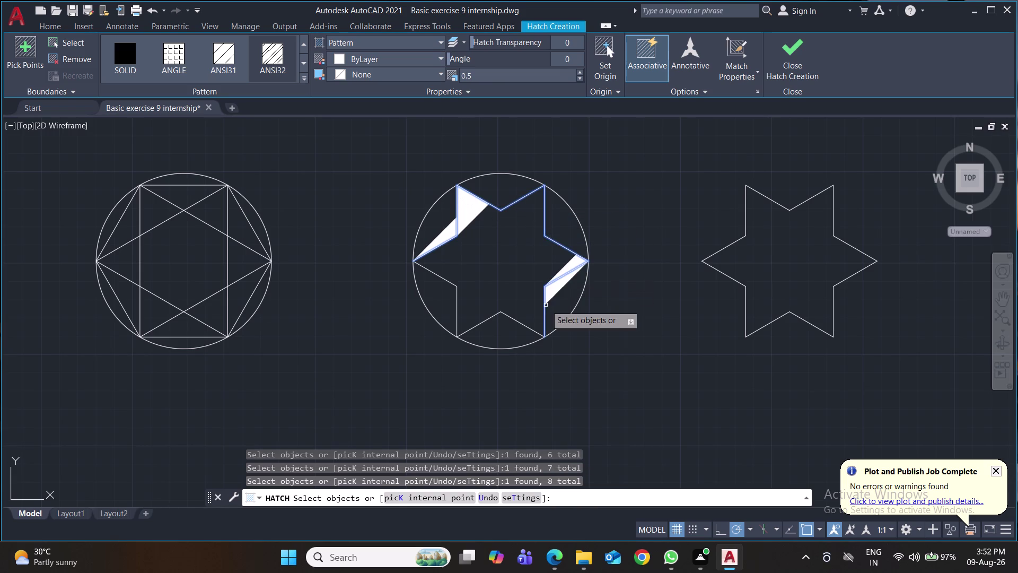
click(520, 324)
click(474, 328)
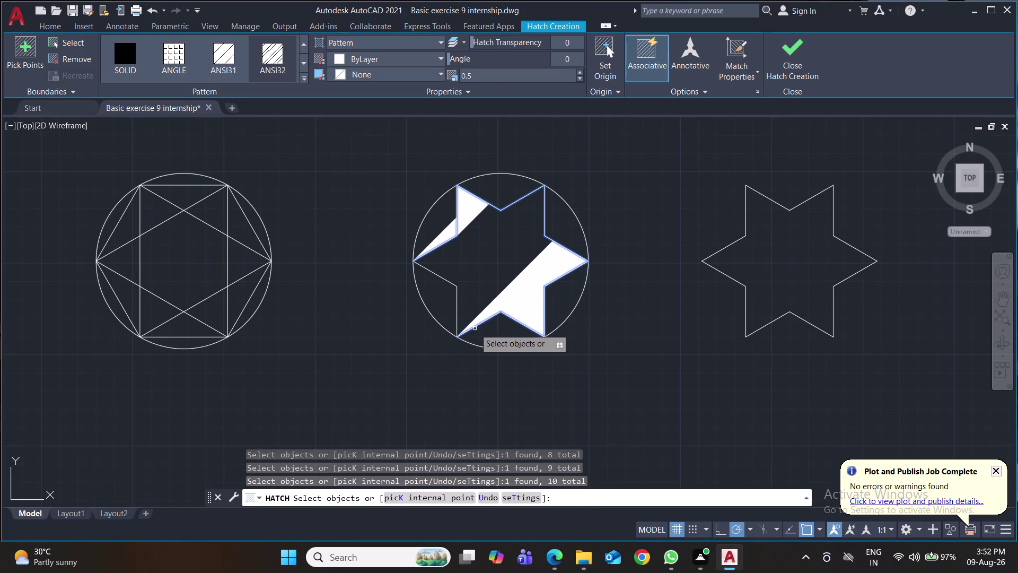
click(456, 313)
click(448, 281)
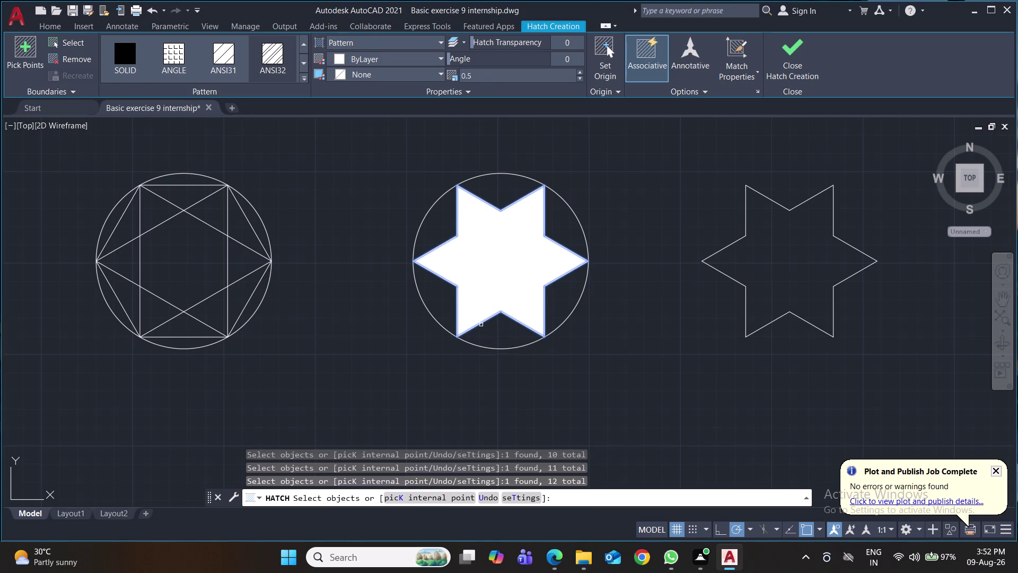
Undo every boundary pick, end the hatch without a fill, and save the drawing.
key(ctrl+z)
key(ctrl+z)
key(ctrl+z)
key(ctrl+z)
key(ctrl+z)
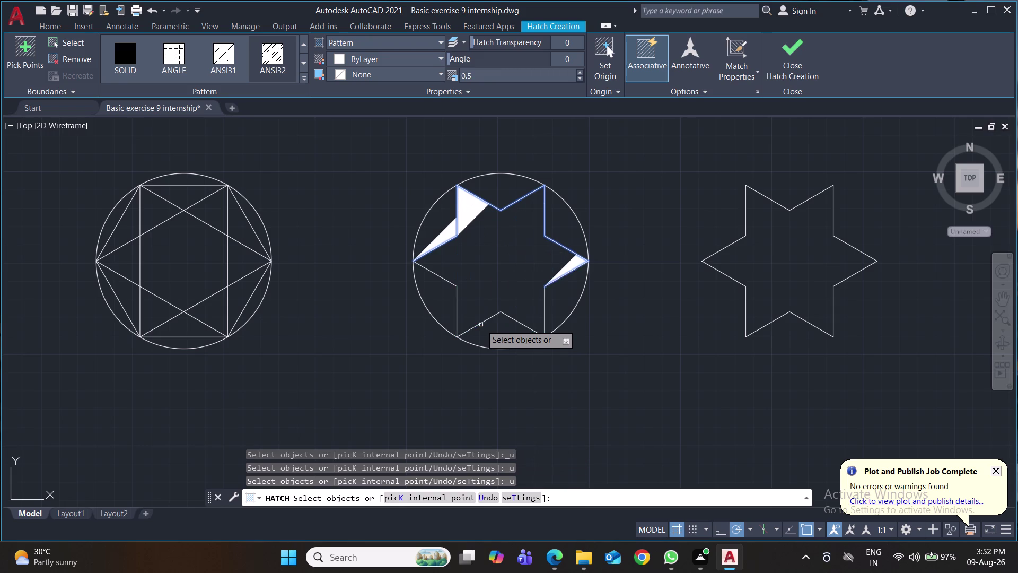
key(ctrl+z)
key(ctrl+z)
key(ctrl+z)
key(ctrl+z)
key(ctrl+z)
key(ctrl+z)
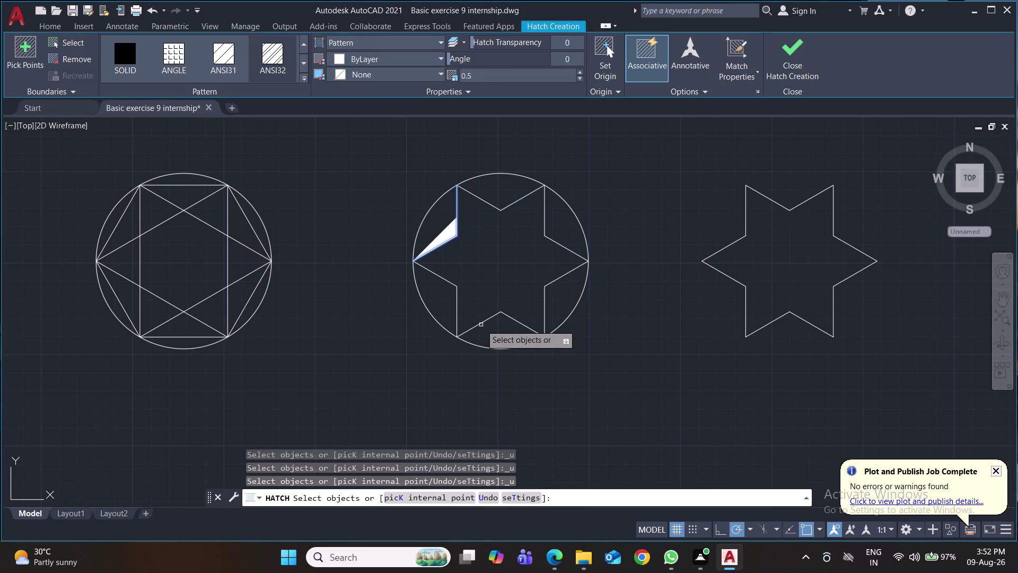
key(ctrl+z)
key(ctrl+z)
key(ctrl+z)
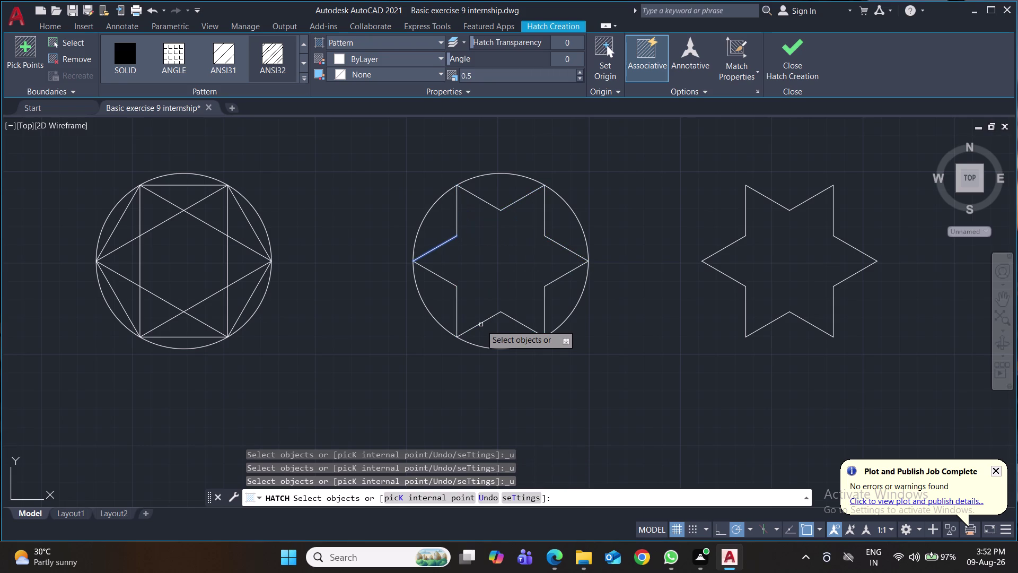
key(ctrl+z)
key(ctrl+s)
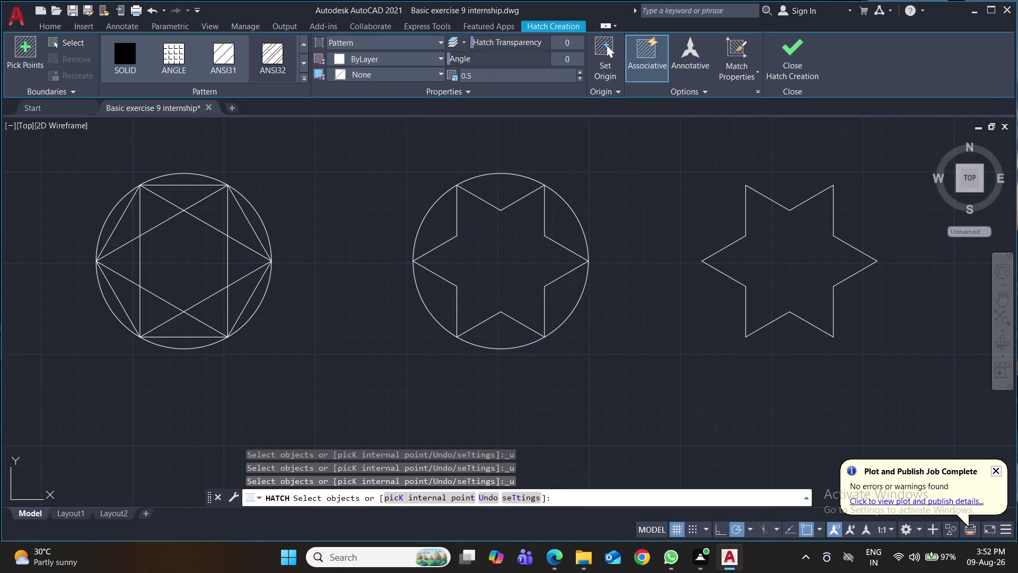
key(ctrl+s)
key(ctrl+s)
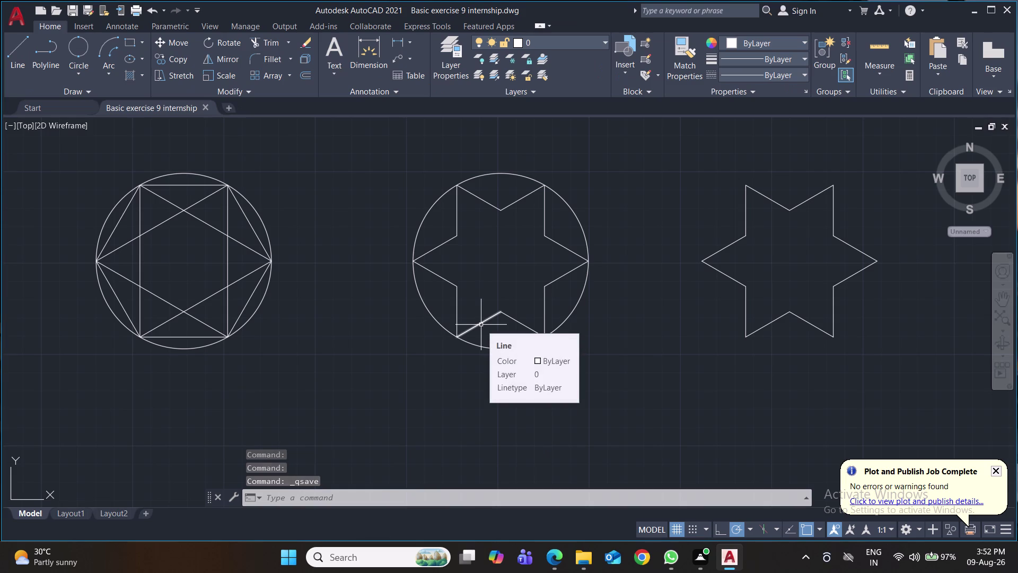
Draw a short line ending at the middle star's upper-left point.
click(21, 49)
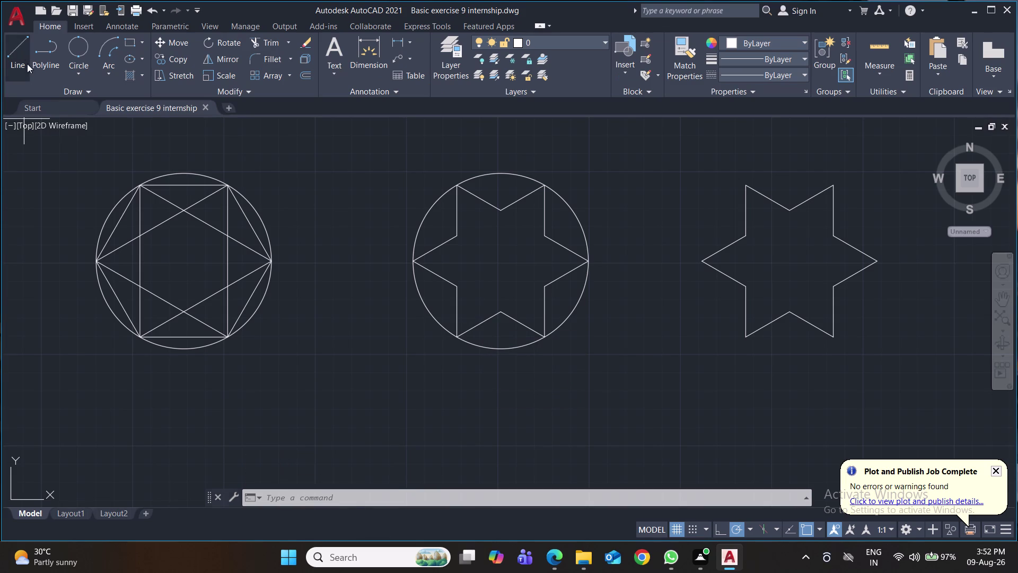
click(415, 259)
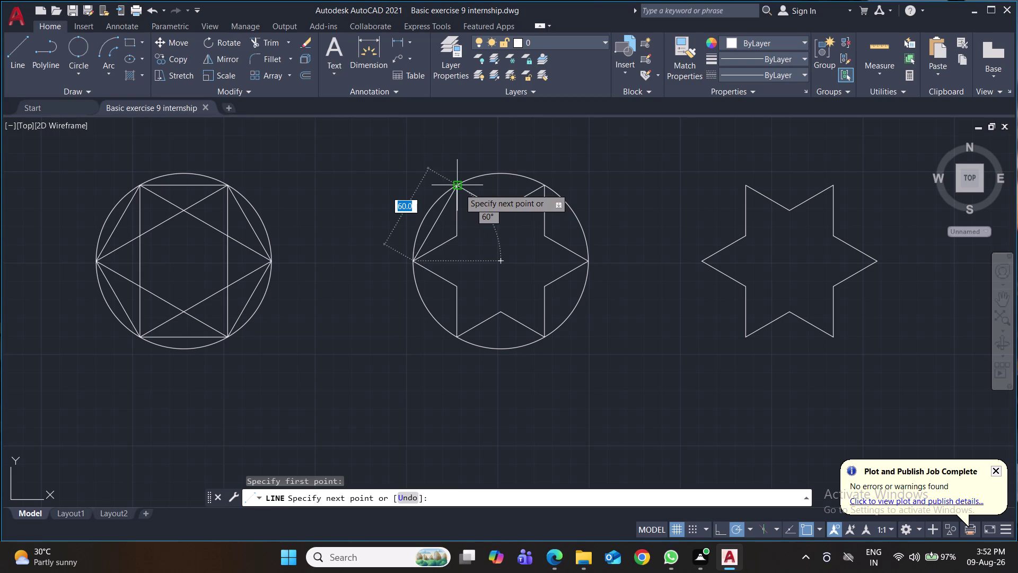
click(459, 189)
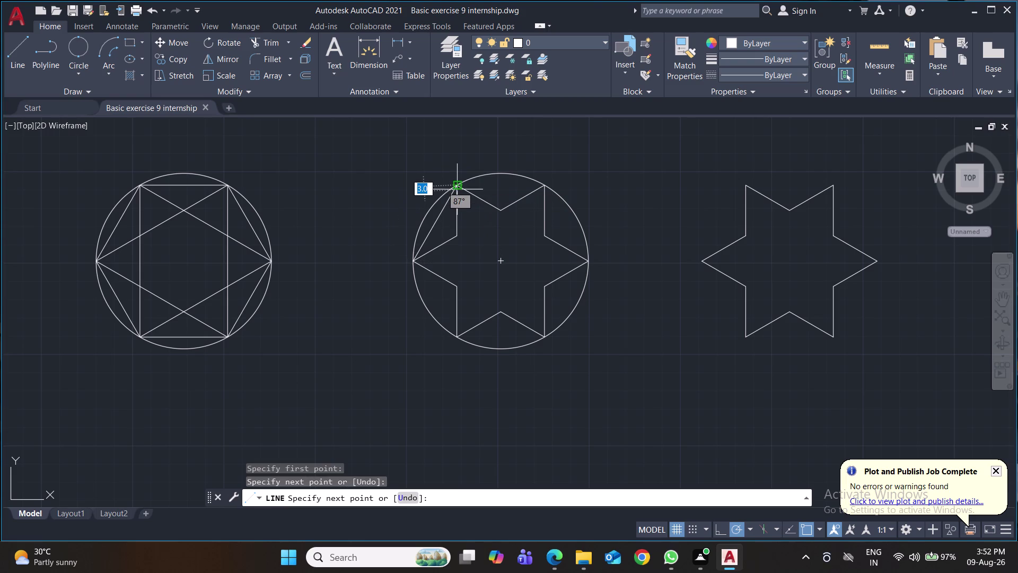
key(space)
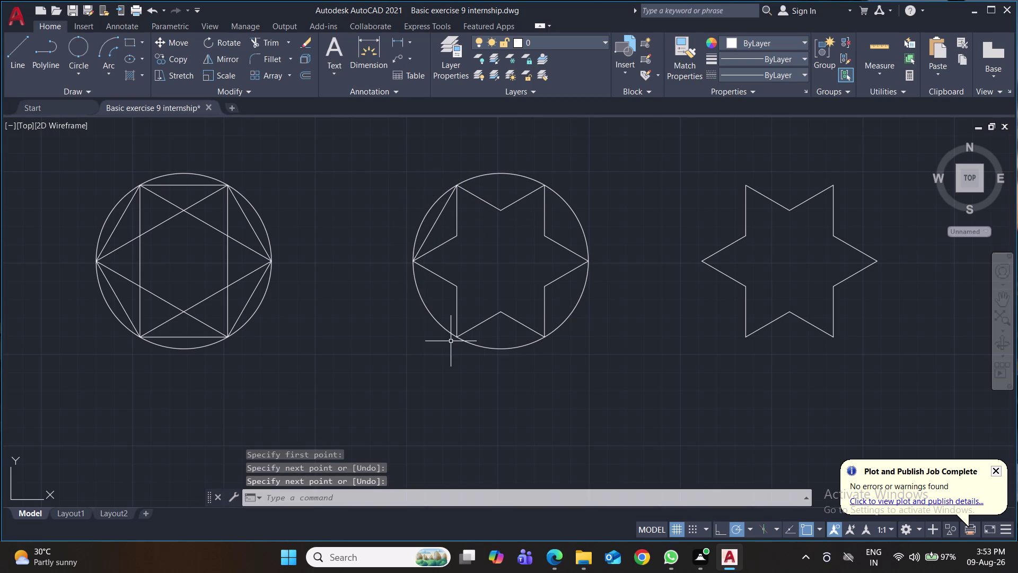
Draw a long diagonal from the lower-left to the upper-right star point.
key(space)
click(459, 340)
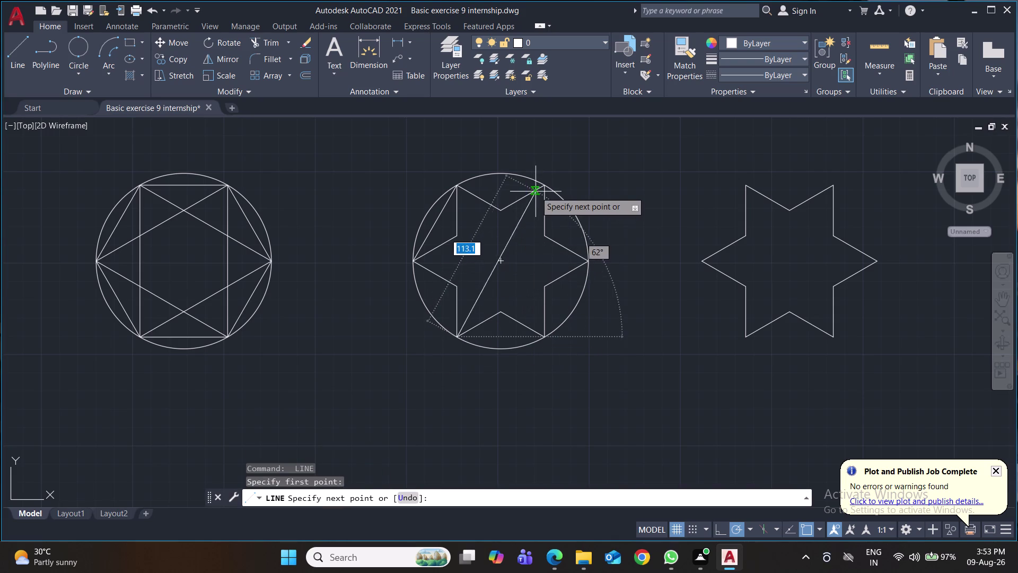
click(544, 185)
key(space)
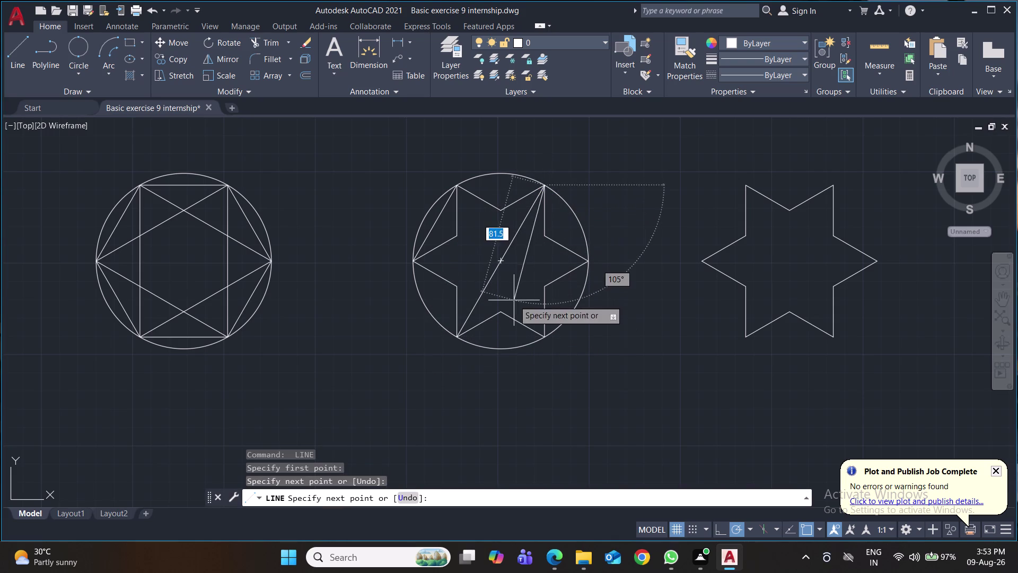
key(o)
key(Return)
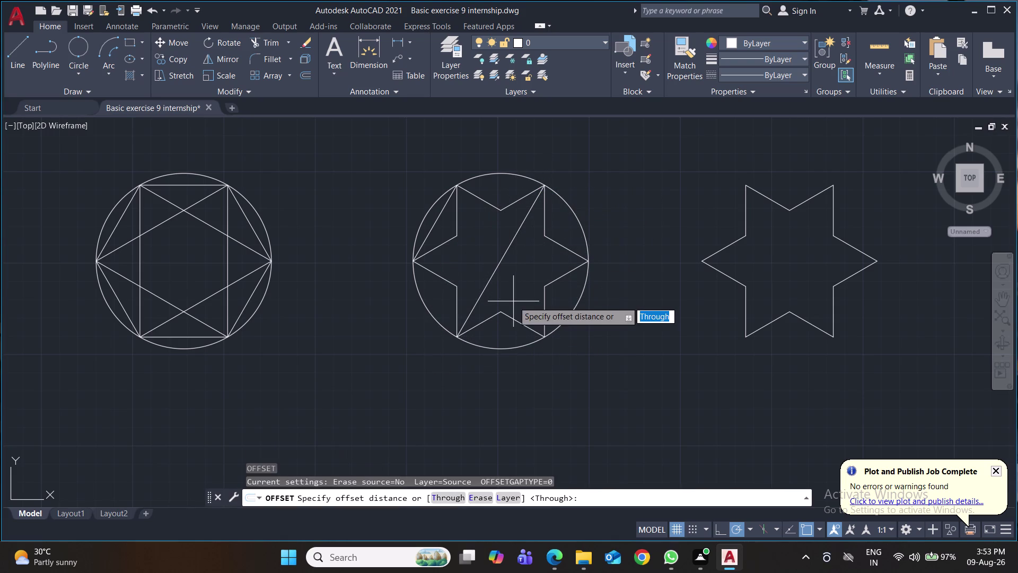
Offset the diagonal by 0.1, then undo that copy and cancel the offset.
click(501, 258)
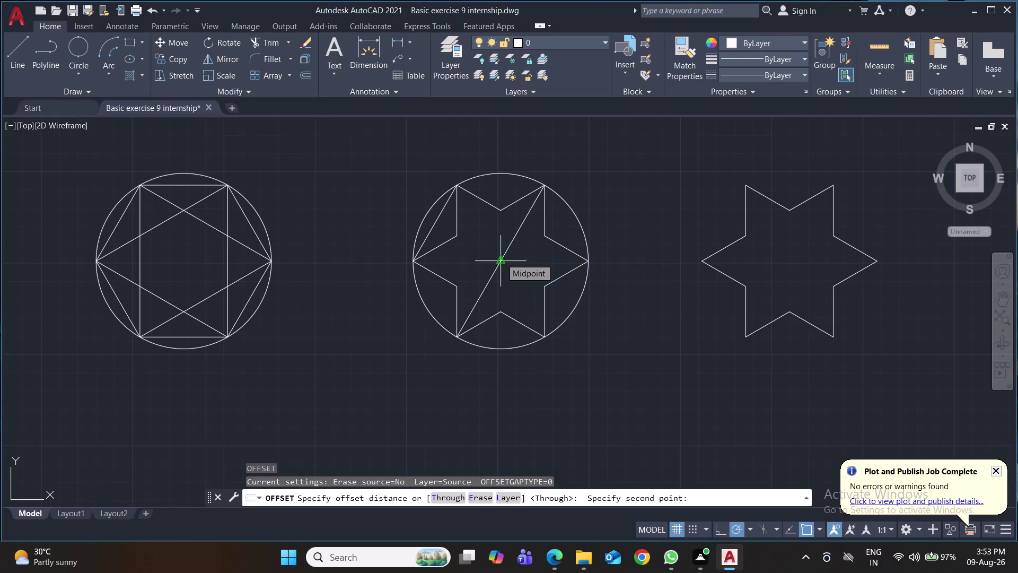
text(.1)
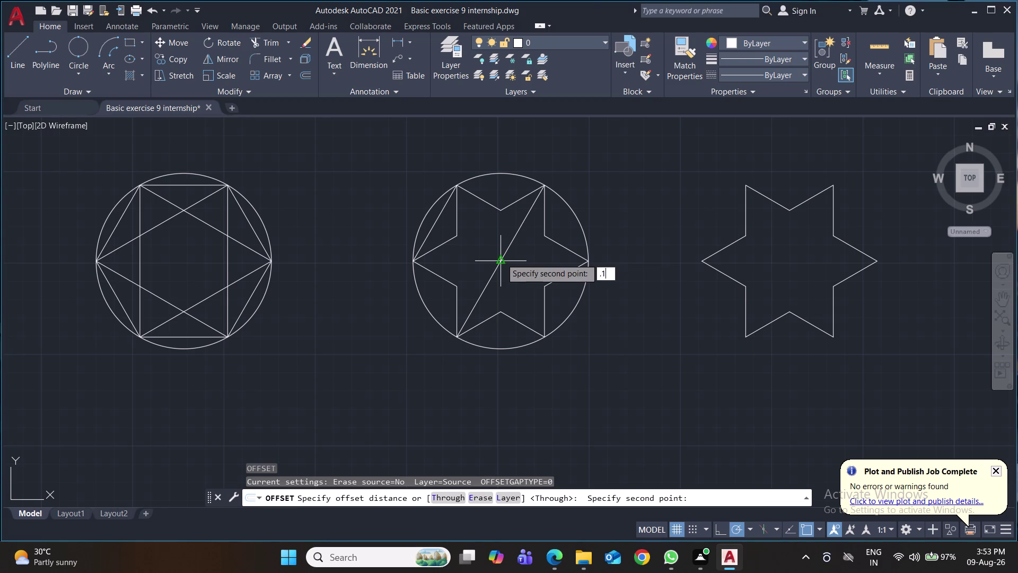
key(Return)
click(501, 259)
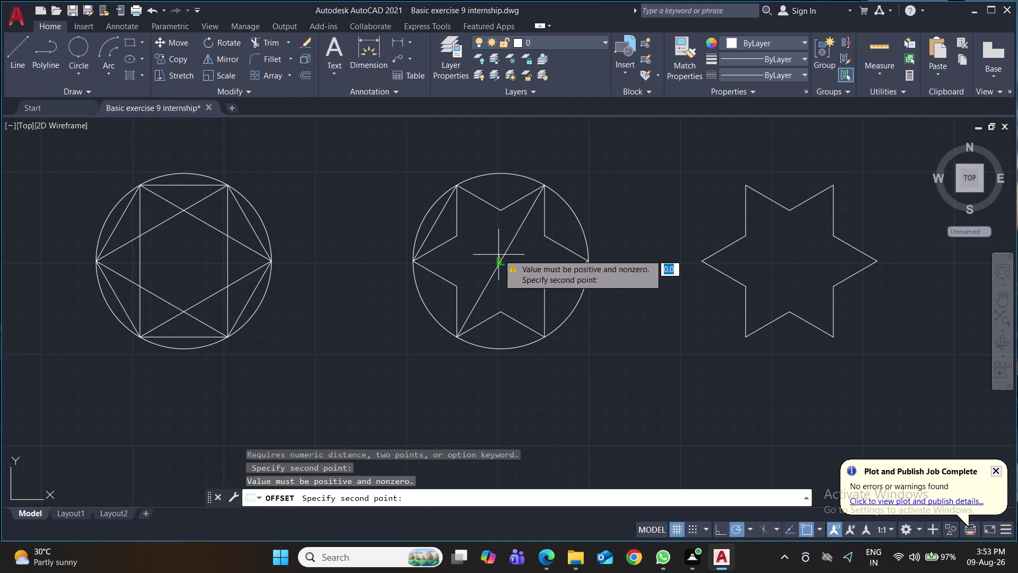
text(.1)
key(Return)
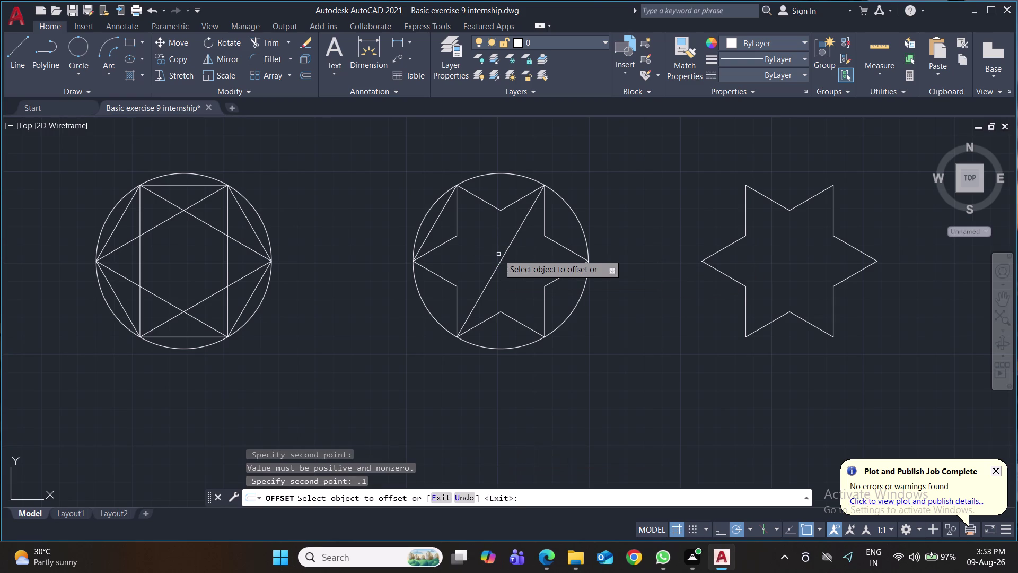
click(502, 261)
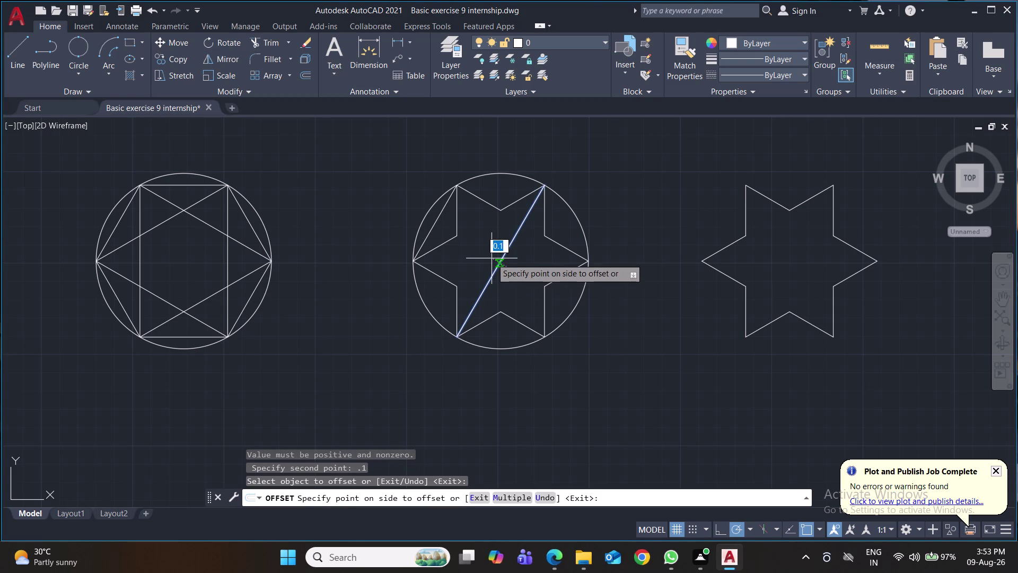
click(491, 259)
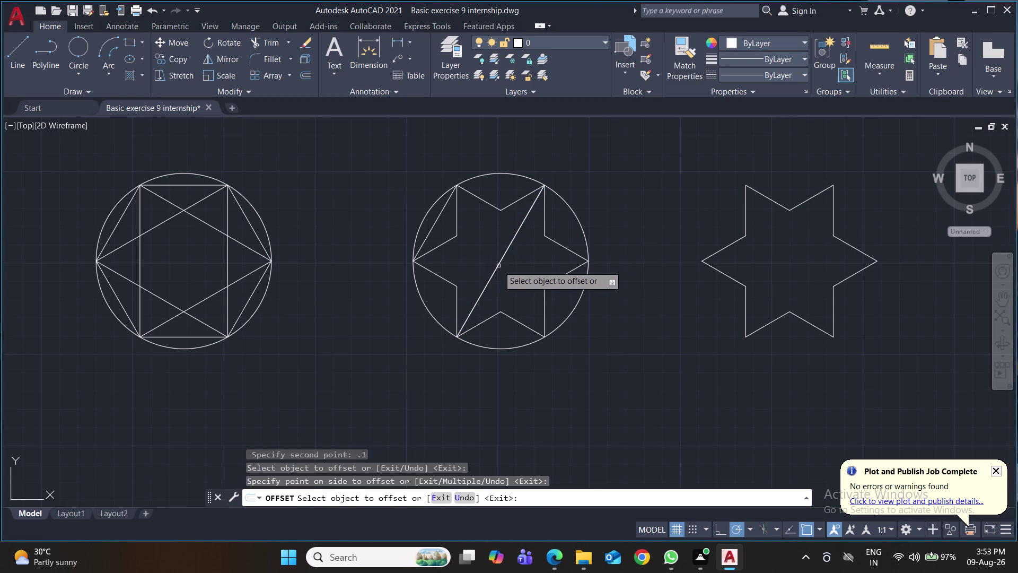
key(ctrl+z)
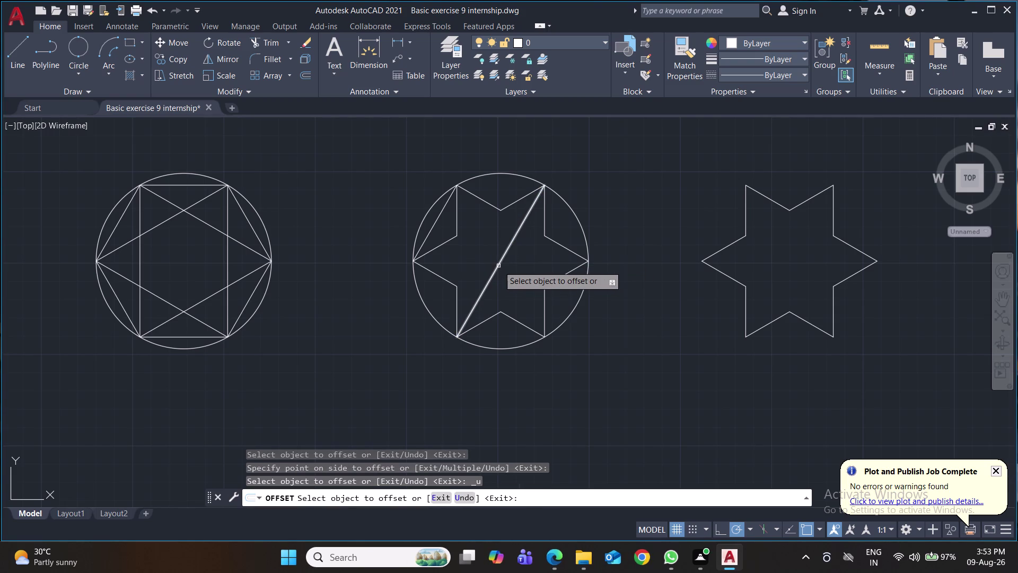
key(Escape)
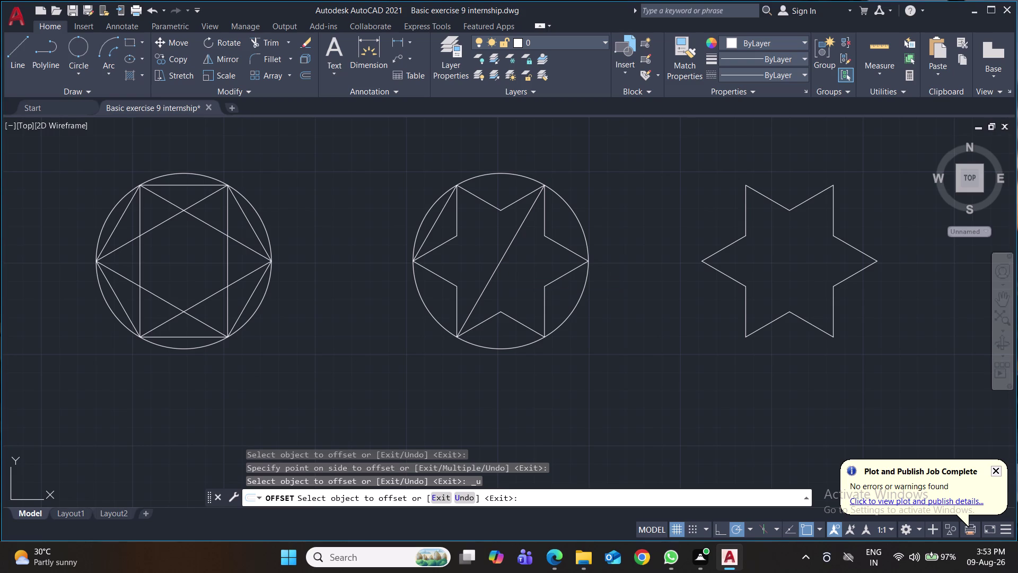
Restart OFFSET with an offset distance of 0.5.
key(o)
key(Return)
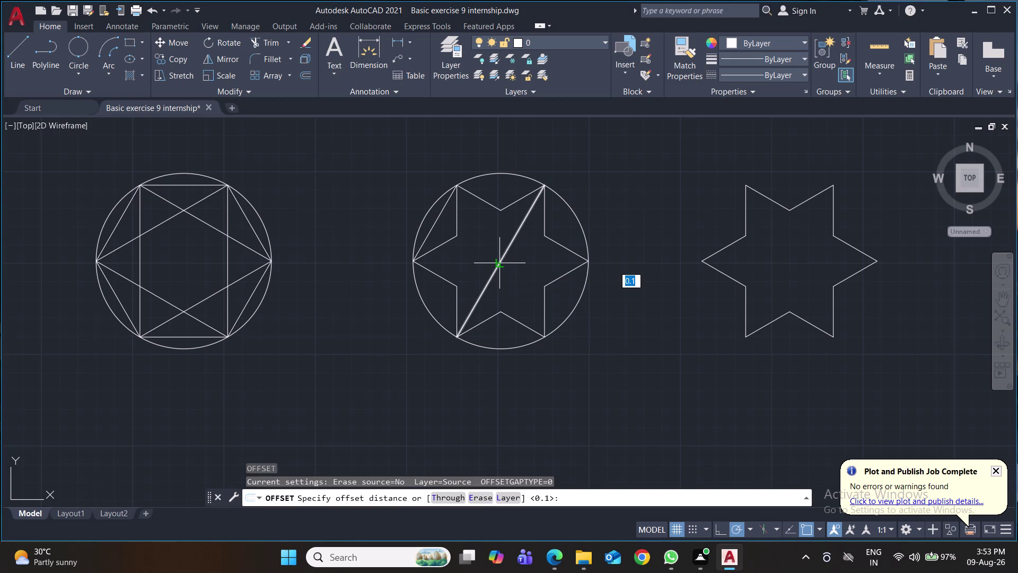
click(498, 266)
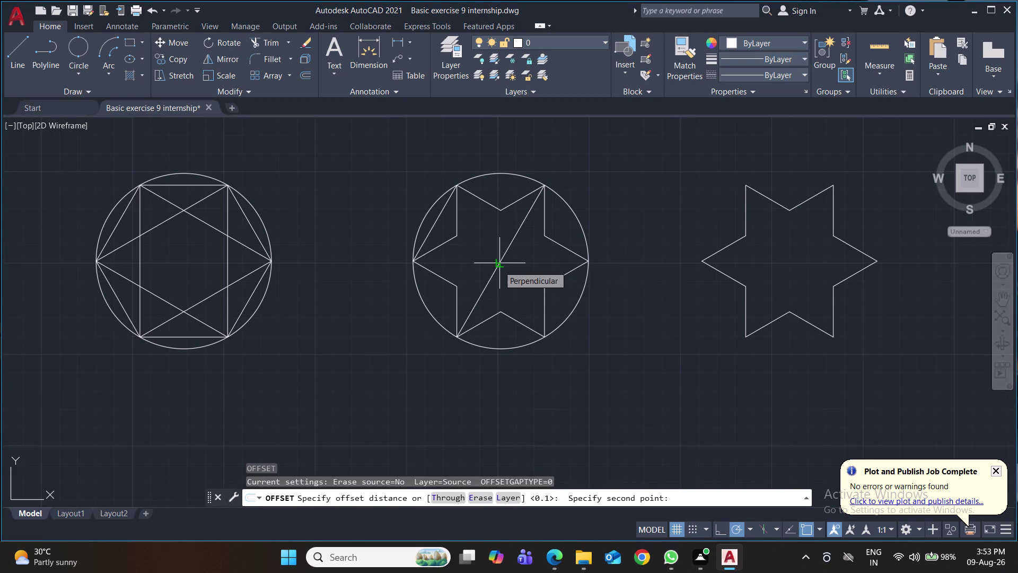
key(5)
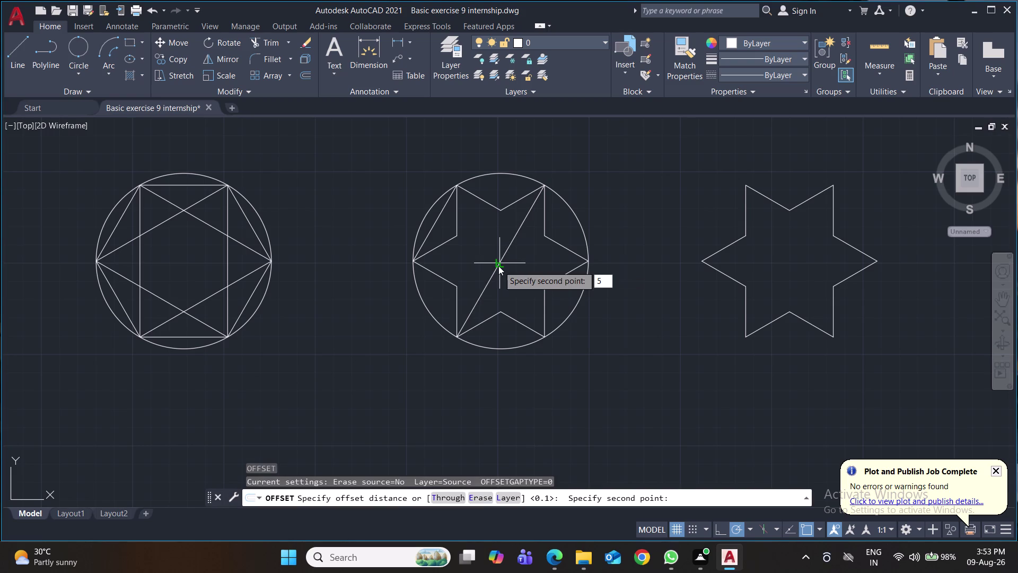
key(BackSpace)
text(.5)
key(Return)
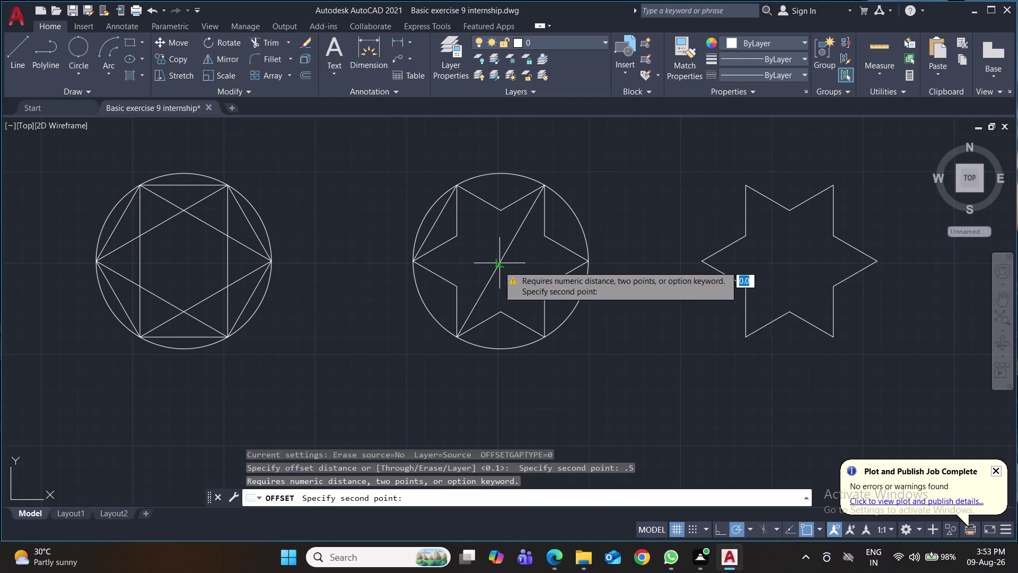
text(0.5)
key(Return)
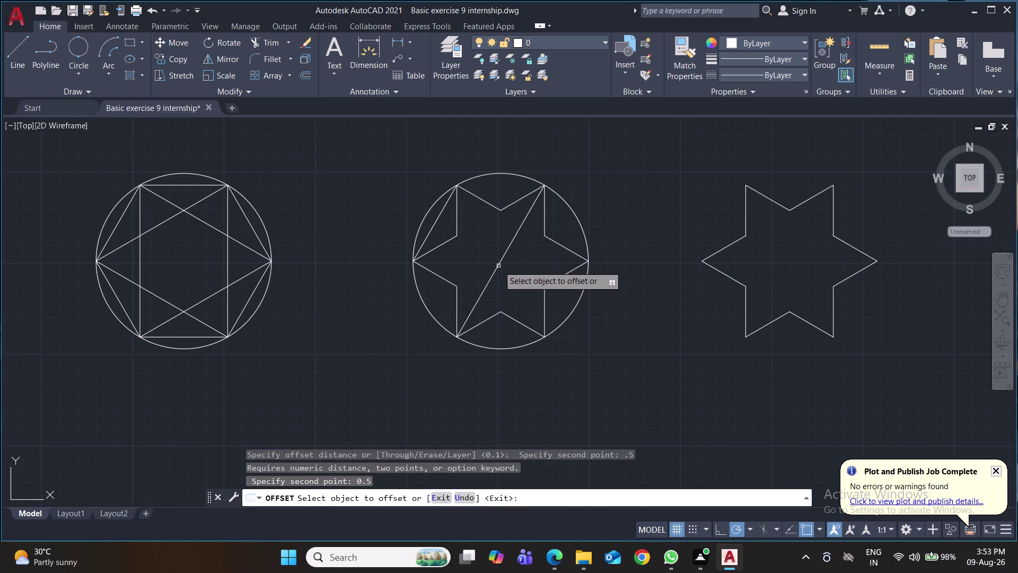
Make 0.5 offset copies of the diagonal, then undo the copies and the diagonal.
click(499, 266)
click(493, 258)
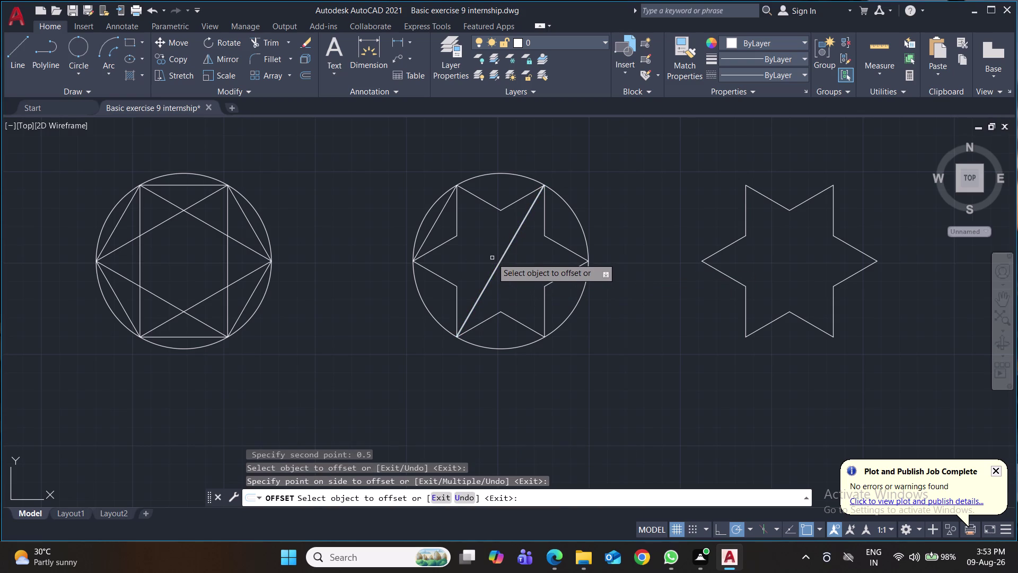
click(500, 262)
click(491, 255)
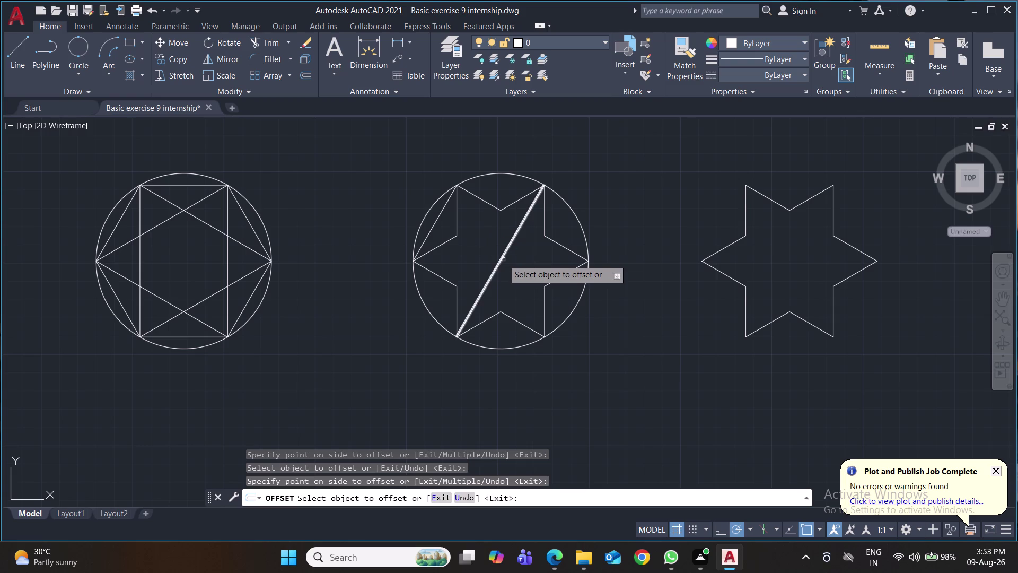
click(503, 259)
key(Delete)
key(Delete)
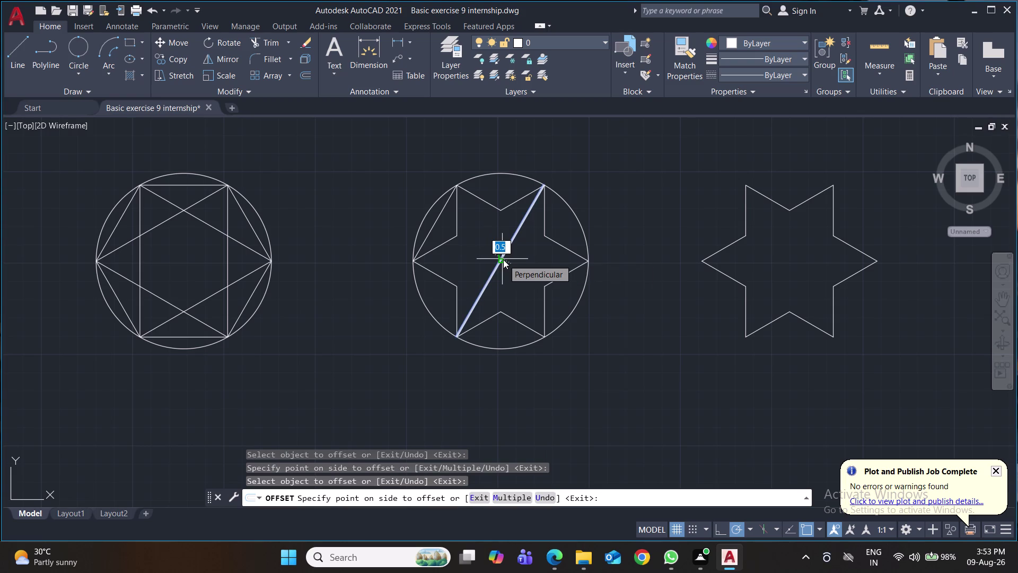
click(506, 272)
key(Escape)
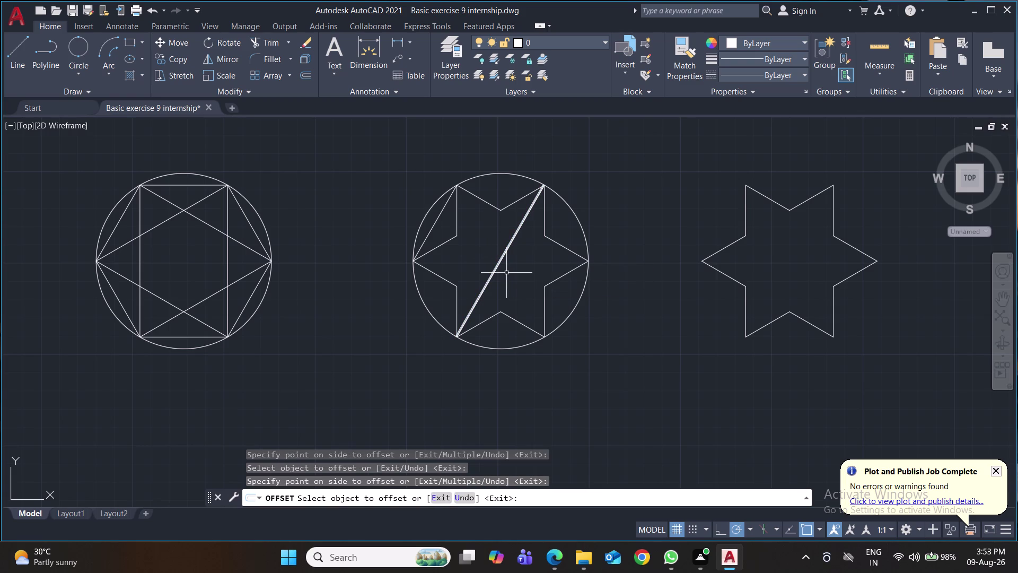
key(ctrl+z)
key(ctrl+z)
key(ctrl+z)
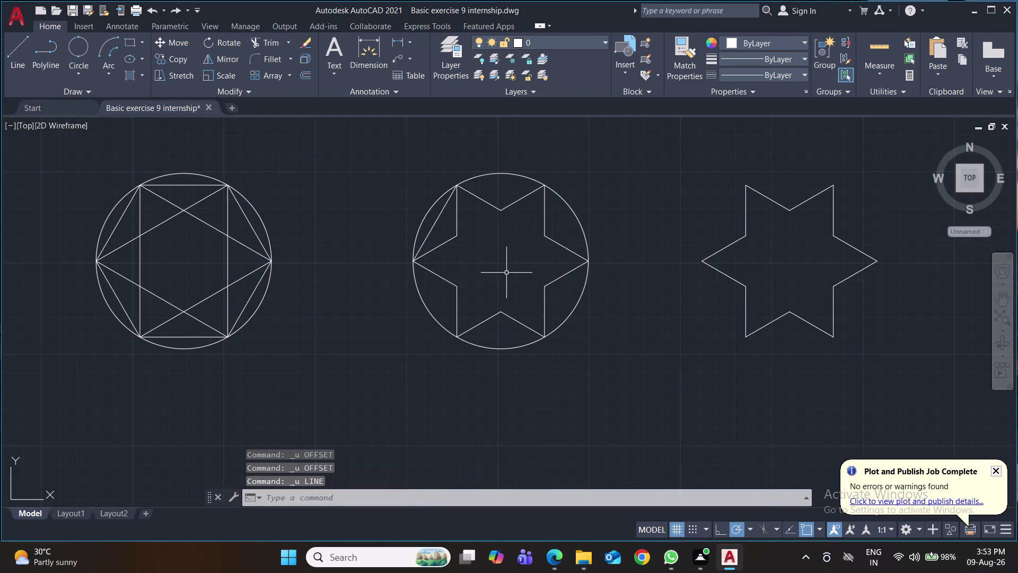
Draw a diagonal line from the lower star point to the upper circle edge.
key(l)
key(Return)
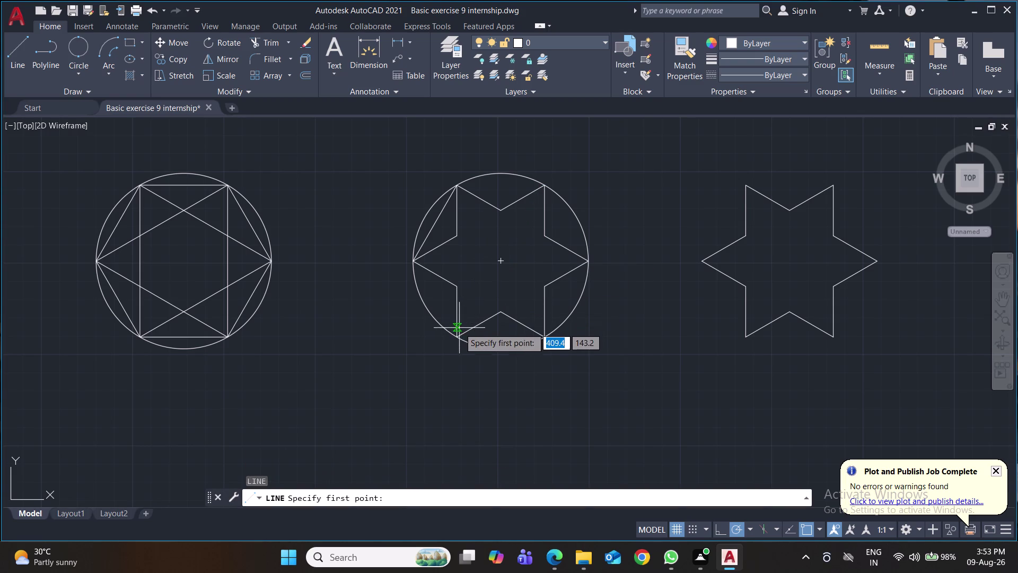
click(459, 337)
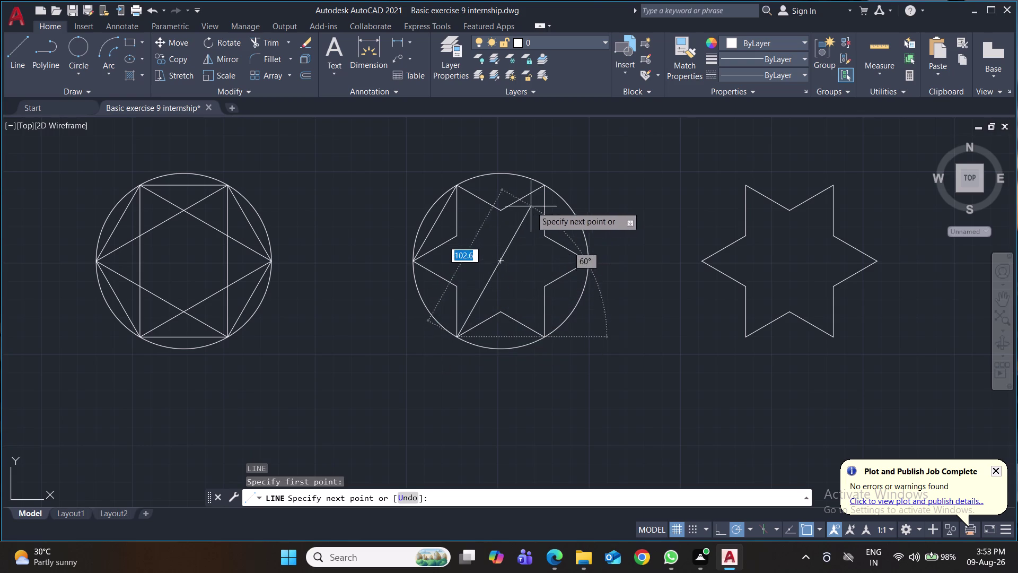
click(542, 187)
key(Return)
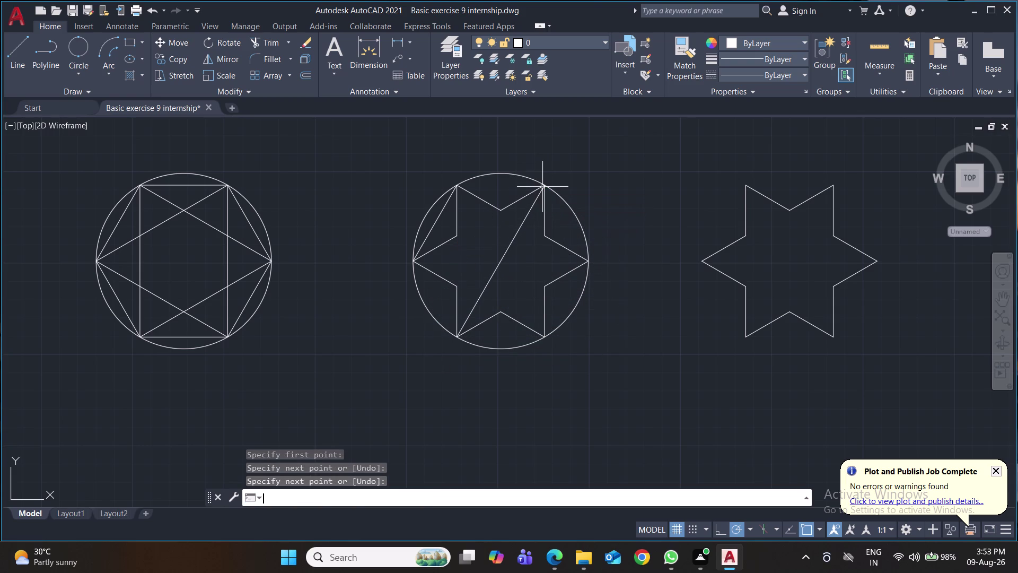
Start OFFSET with an offset distance of 1.
key(o)
key(Return)
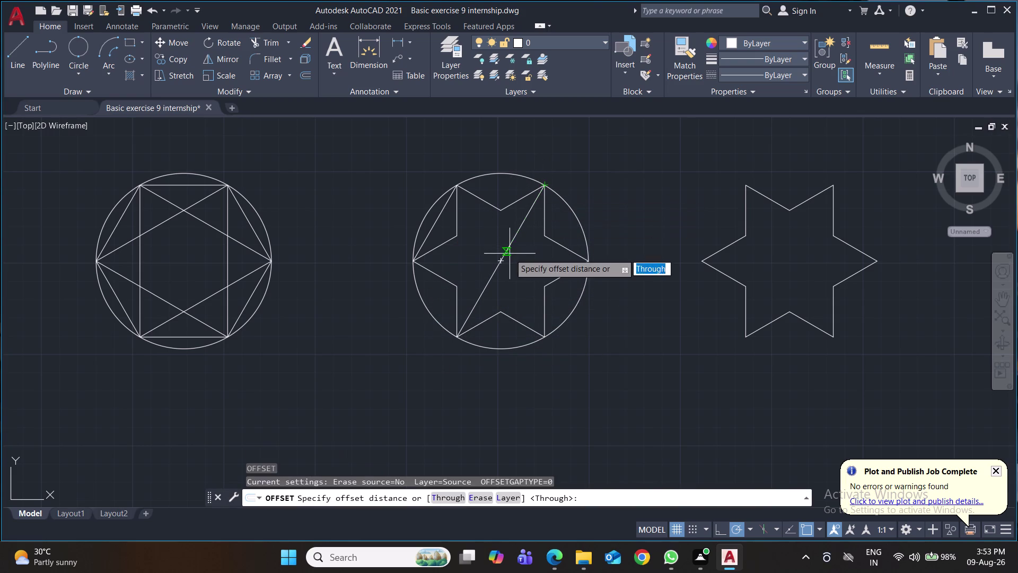
click(502, 263)
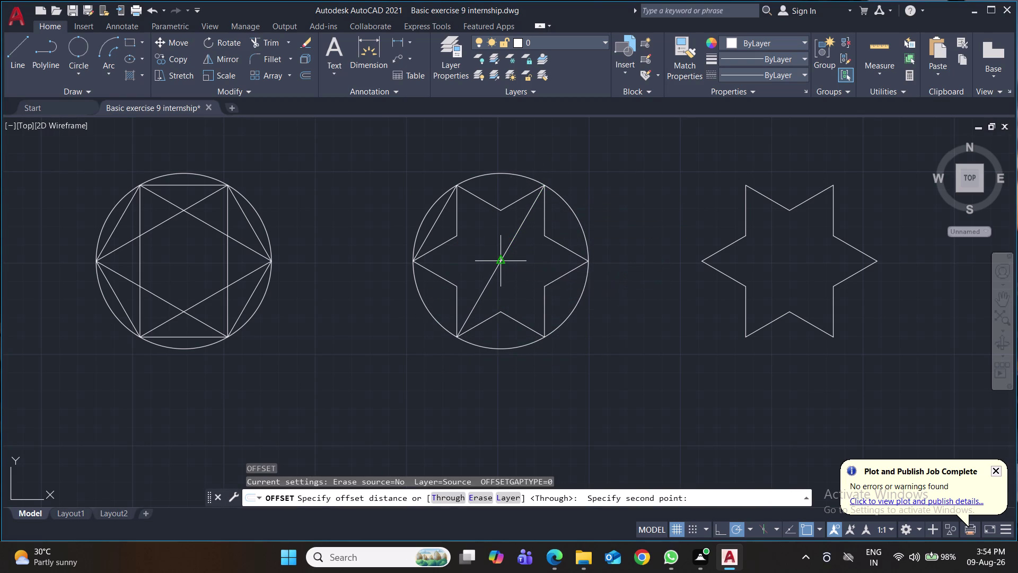
key(1)
key(Return)
key(1)
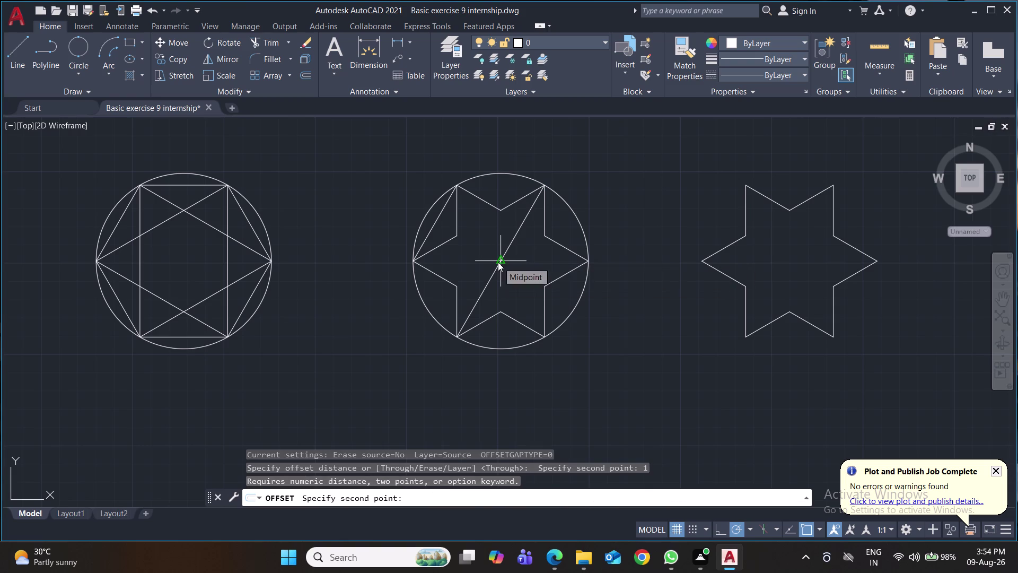
key(Return)
Offset the diagonal repeatedly by 1 to build a band of parallel lines.
click(500, 263)
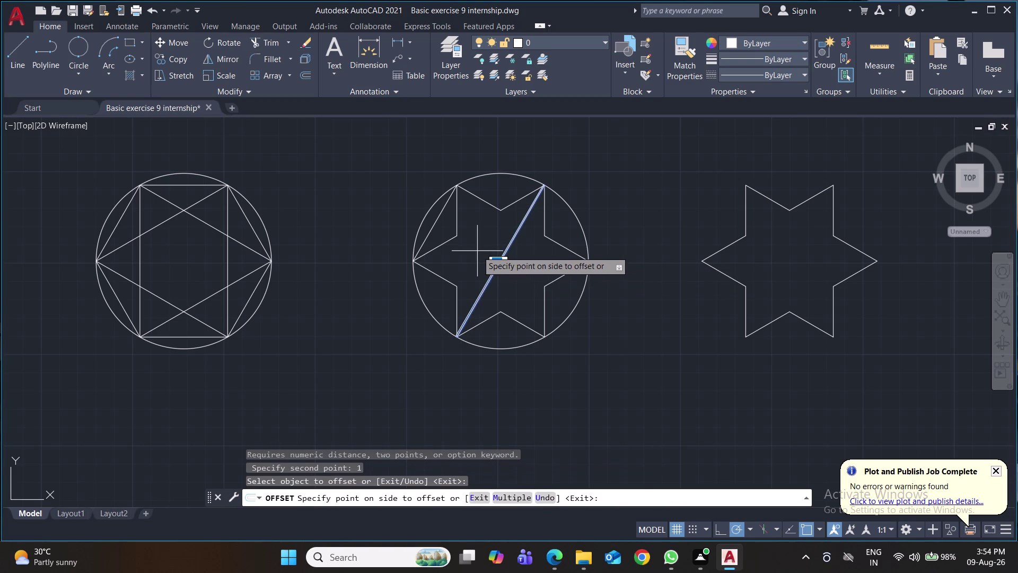
click(477, 251)
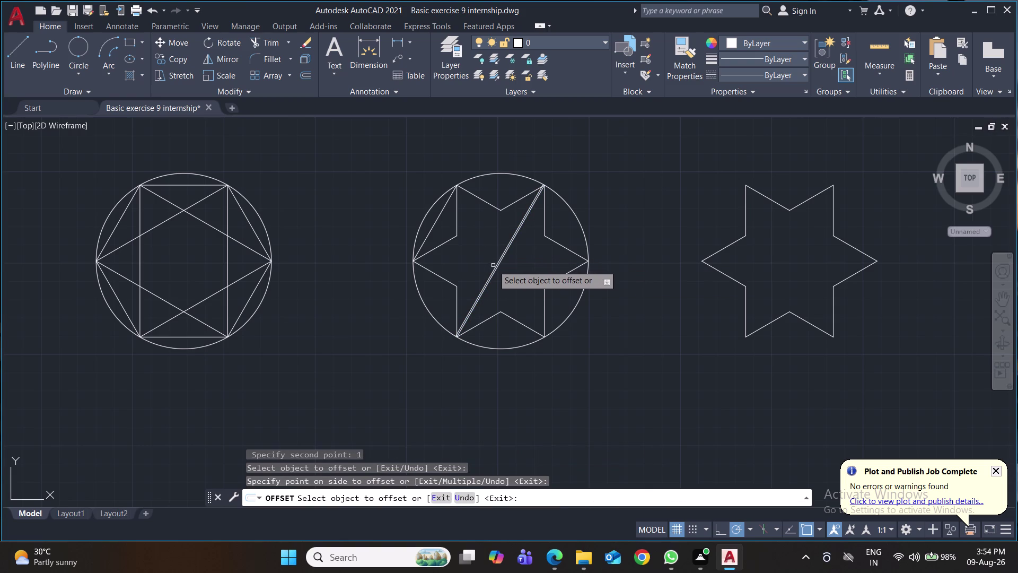
click(496, 267)
click(489, 258)
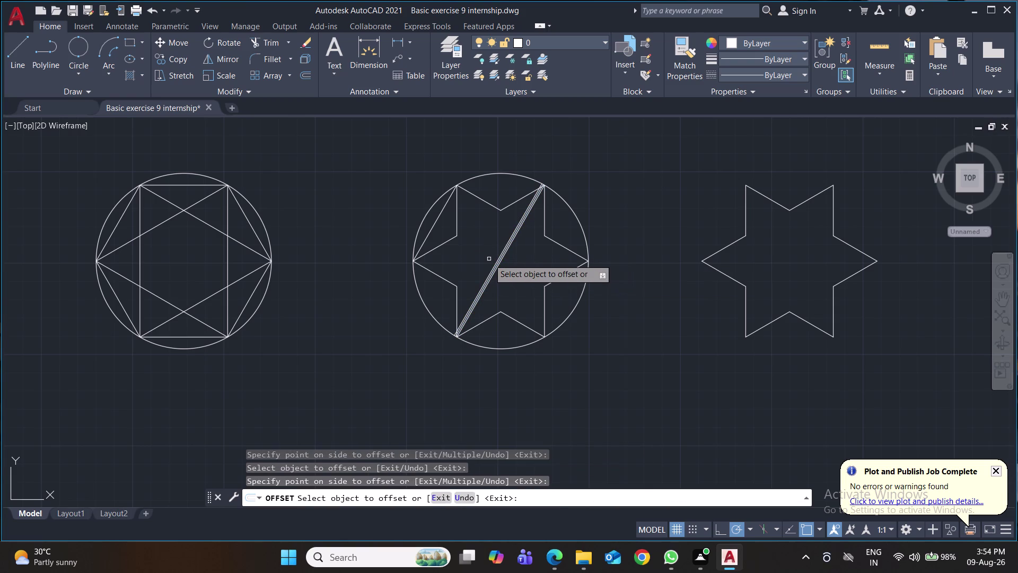
click(496, 262)
click(488, 253)
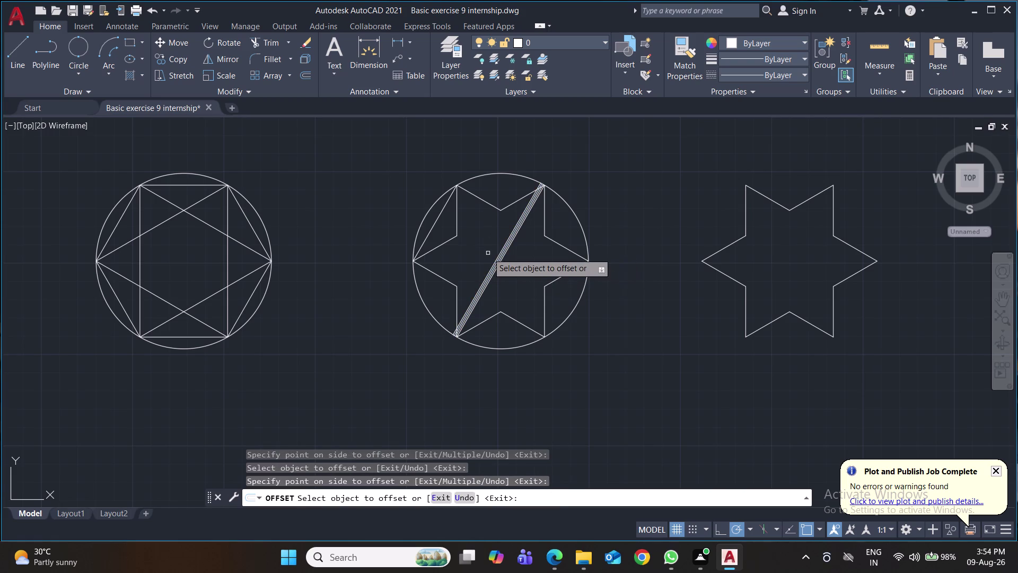
click(494, 258)
click(488, 254)
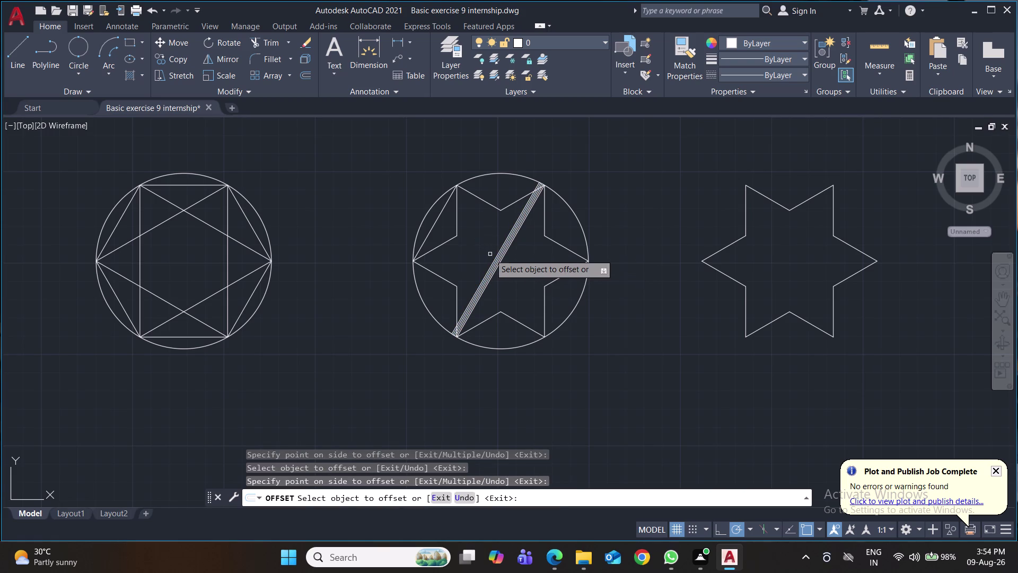
click(494, 257)
click(488, 251)
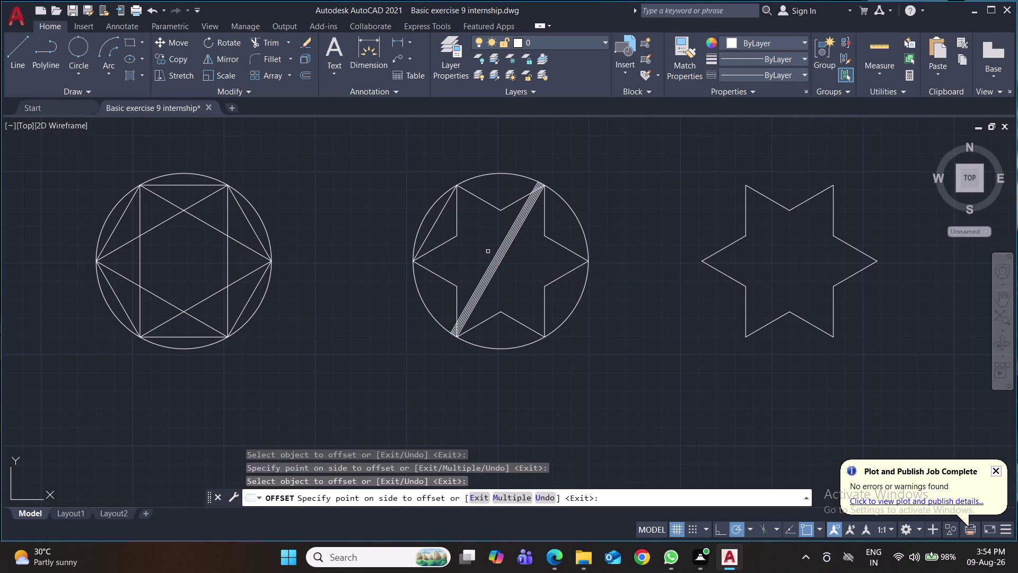
click(494, 255)
click(485, 248)
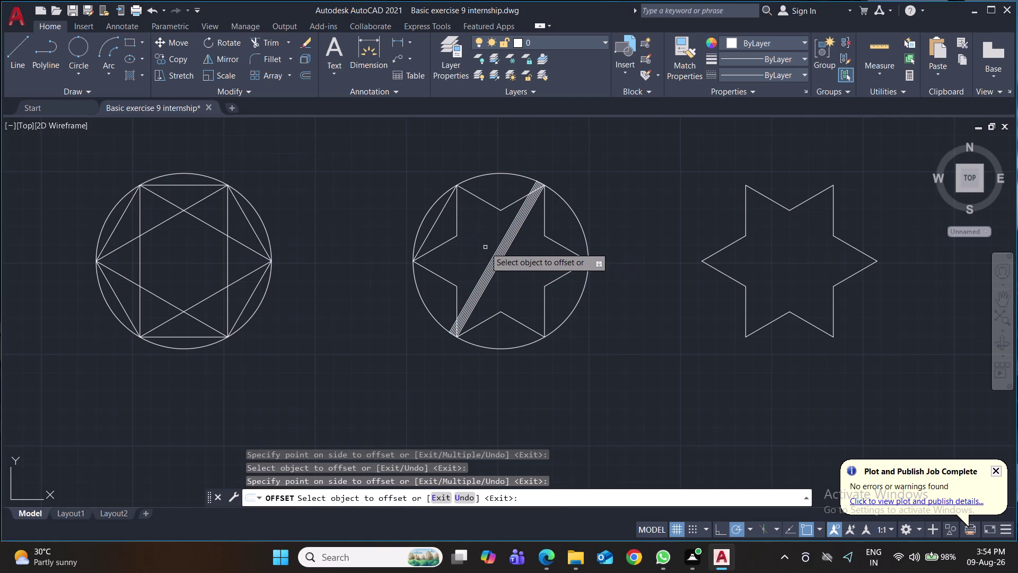
click(493, 259)
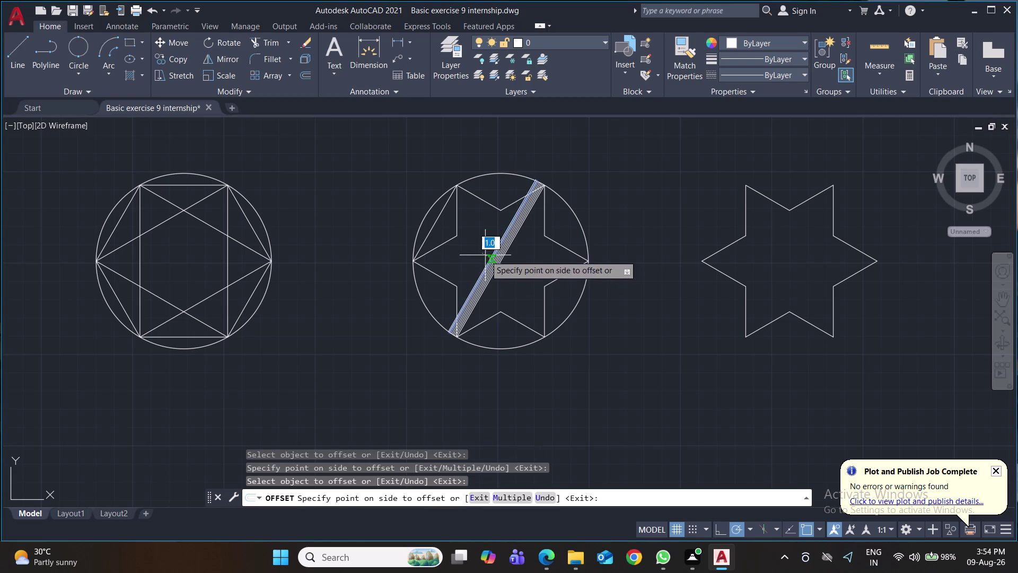
click(485, 255)
click(489, 259)
click(483, 250)
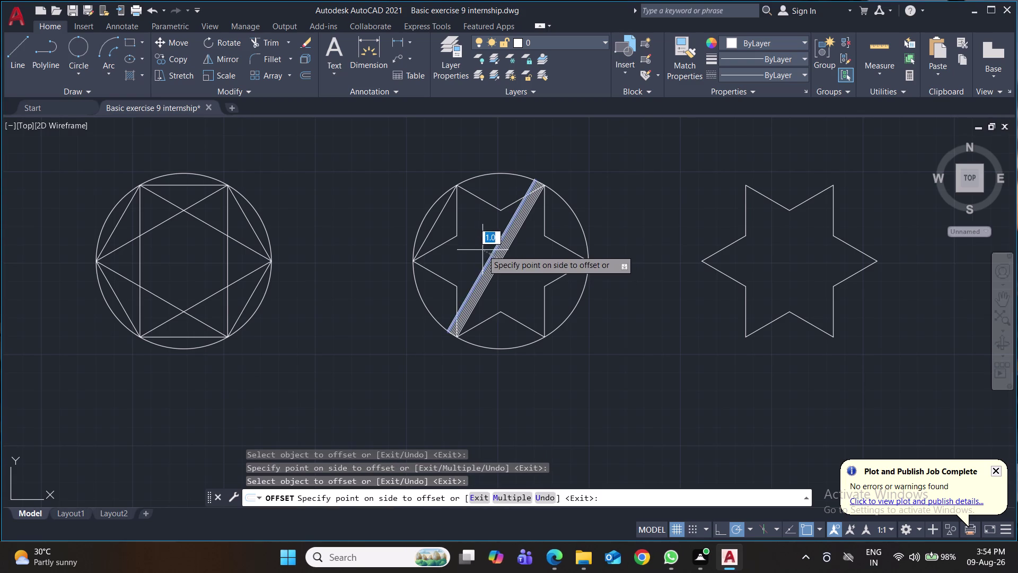
Try the Multiple offset option, add more parallel copies, and save the drawing.
text(mul)
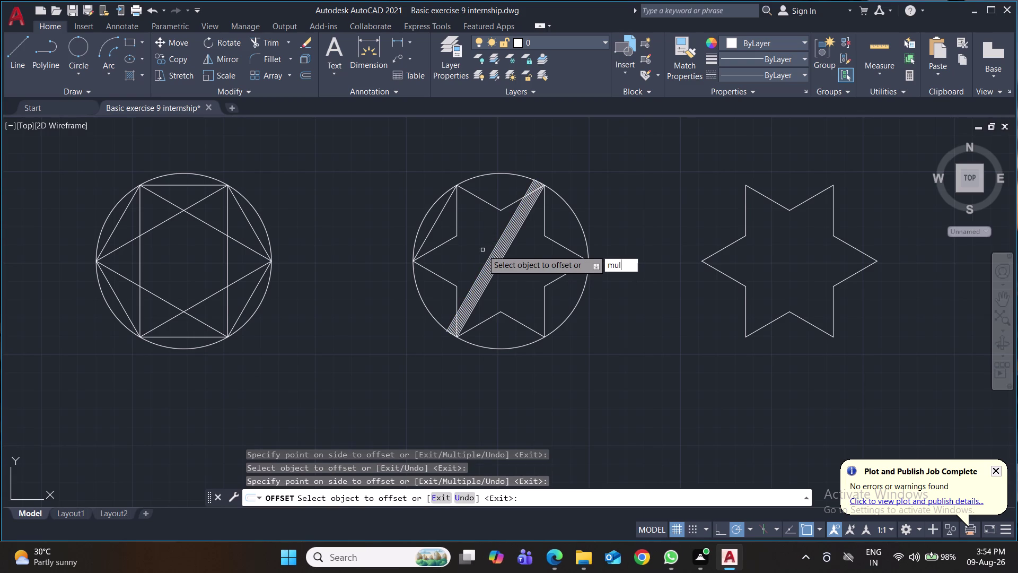
key(Return)
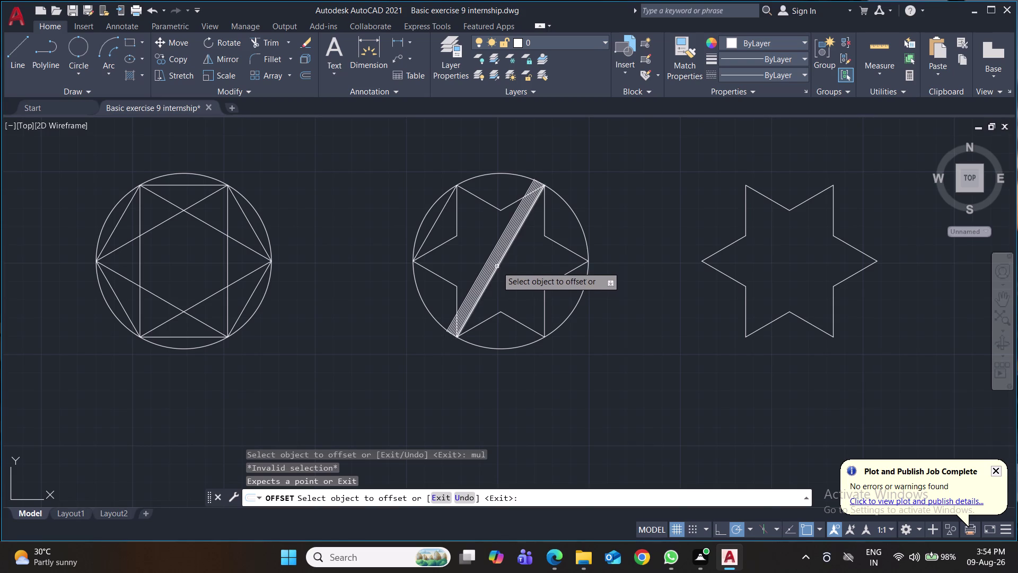
click(489, 257)
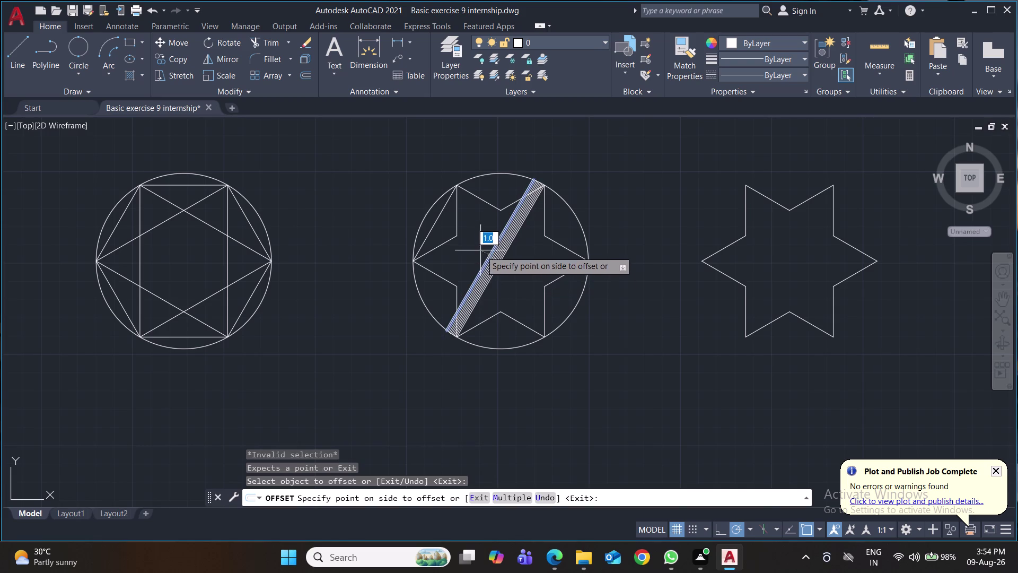
click(479, 247)
drag(508, 268, 503, 268)
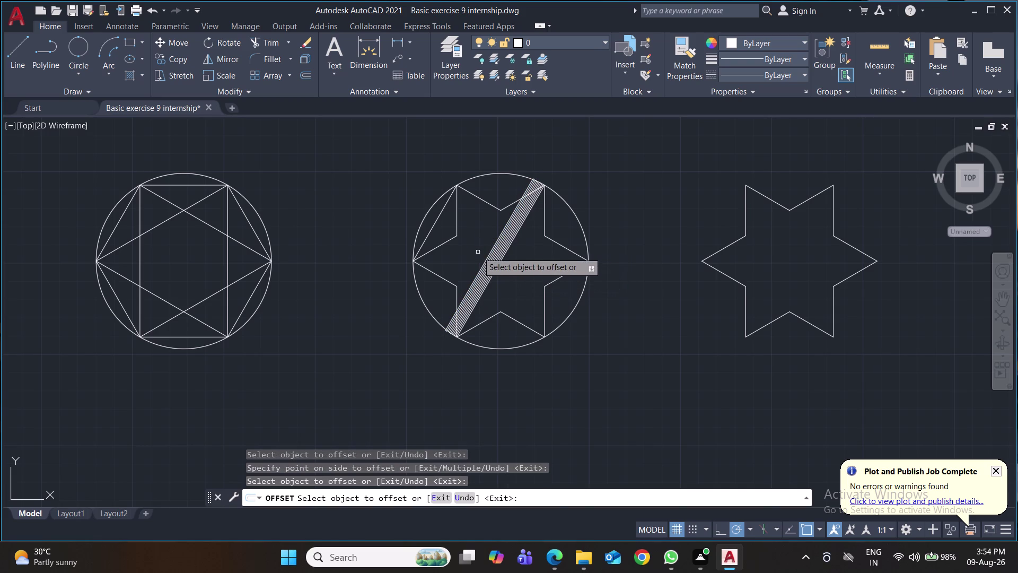
click(493, 258)
click(482, 252)
click(486, 257)
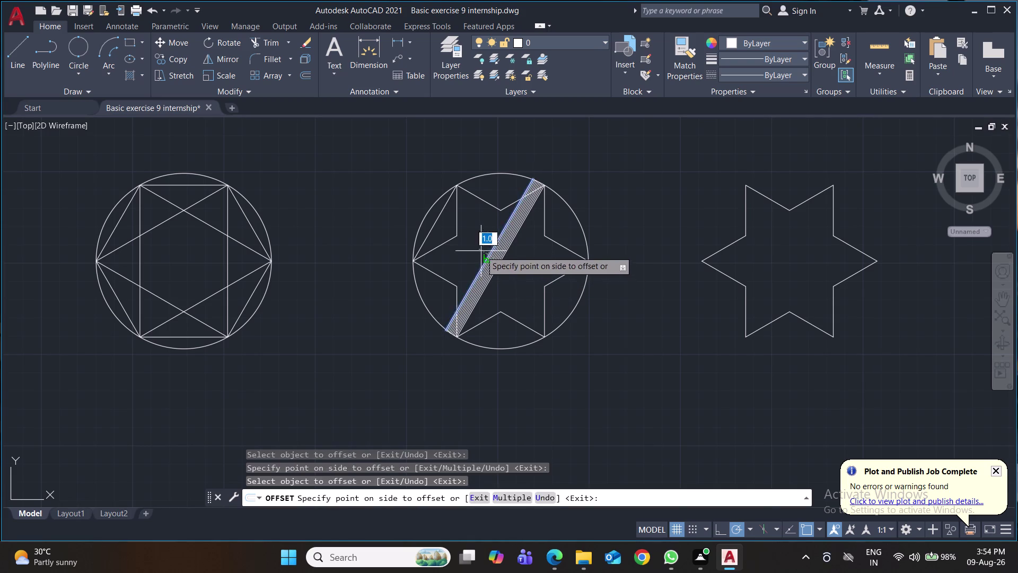
click(480, 249)
click(486, 258)
click(480, 248)
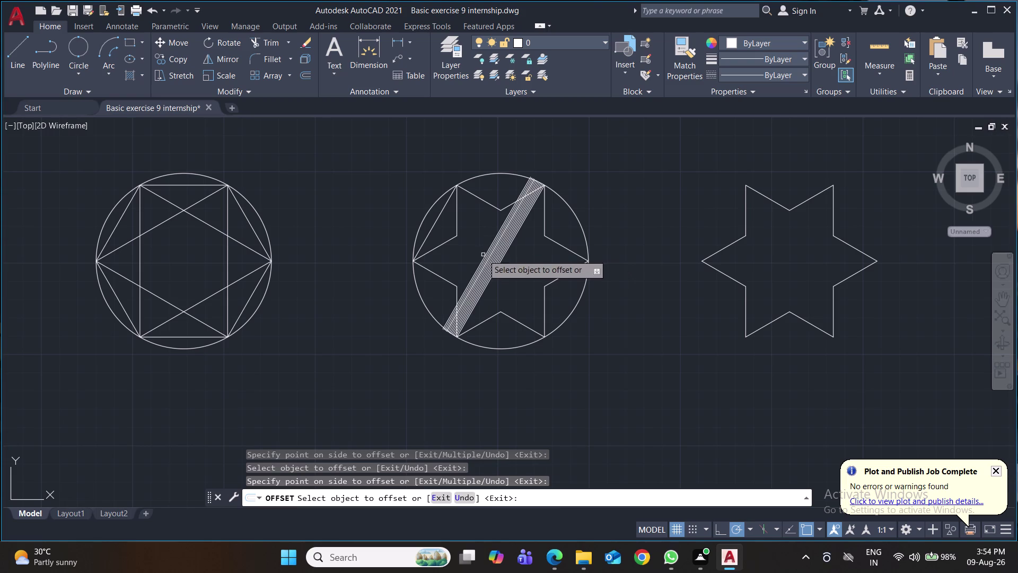
click(484, 255)
click(481, 252)
click(483, 254)
click(480, 251)
click(482, 255)
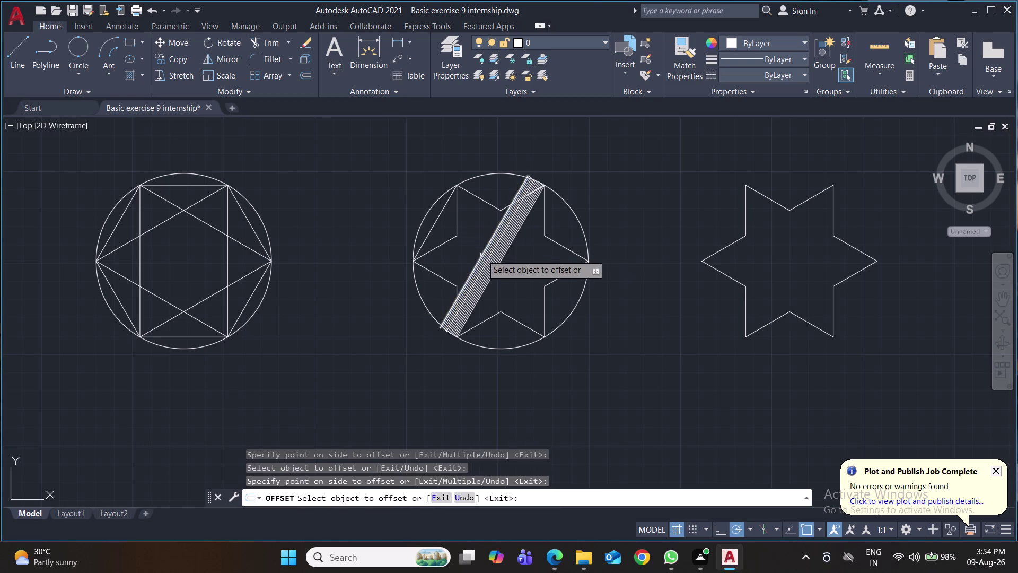
click(479, 250)
click(481, 254)
click(475, 248)
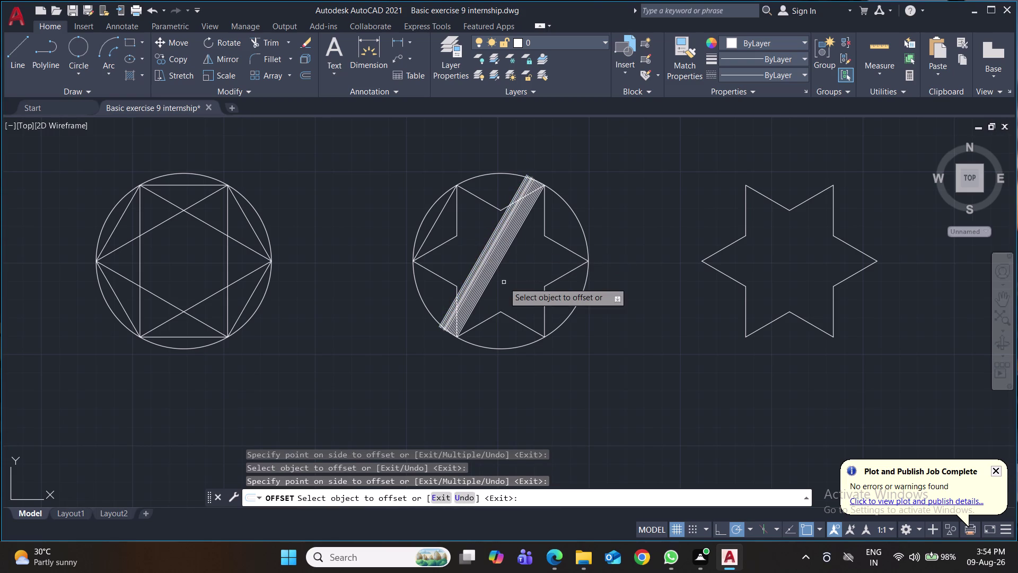
key(ctrl+s)
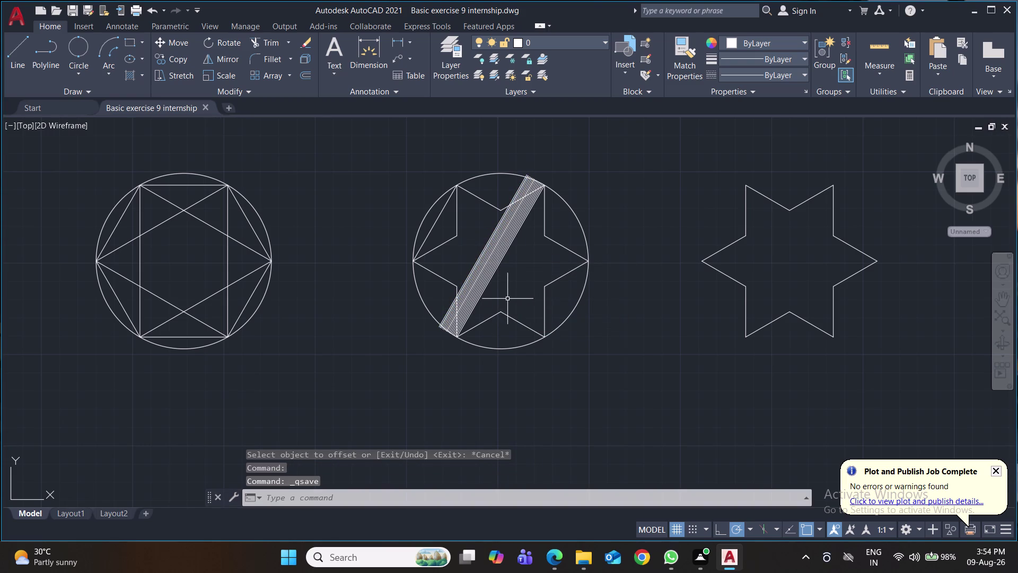
Start COPY on the parallel-line hatch band and set its base point.
key(c)
key(o)
key(Return)
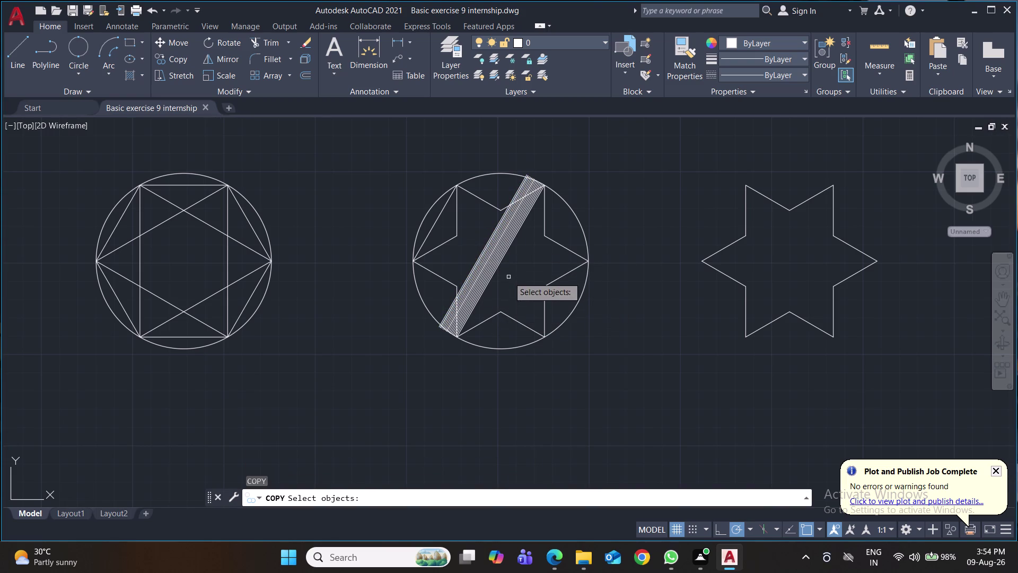
drag(509, 277, 505, 272)
click(486, 251)
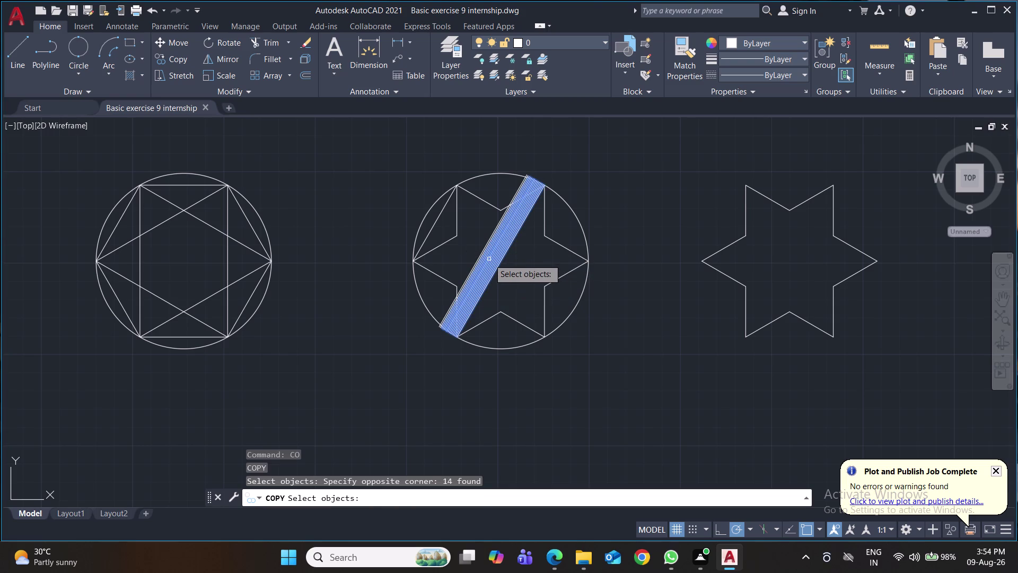
click(489, 258)
key(Return)
click(491, 261)
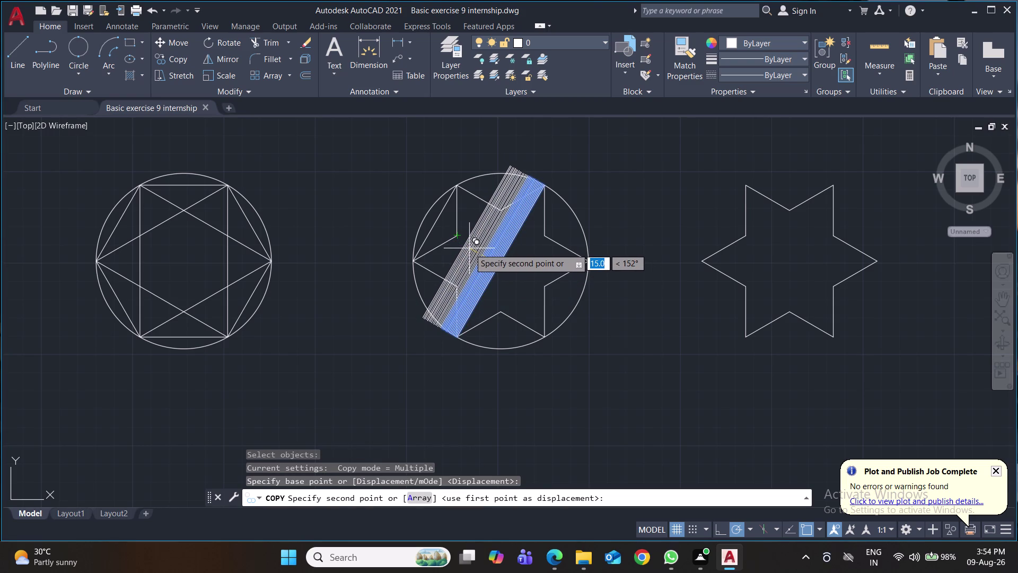
Place copies of the hatch strip across the circle's upper-left side.
click(469, 249)
click(470, 249)
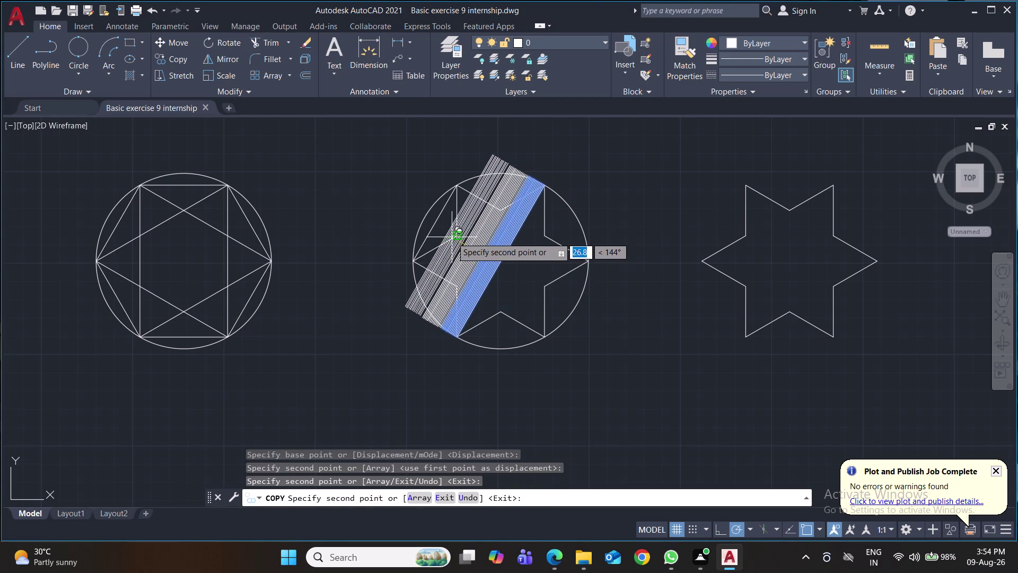
click(451, 242)
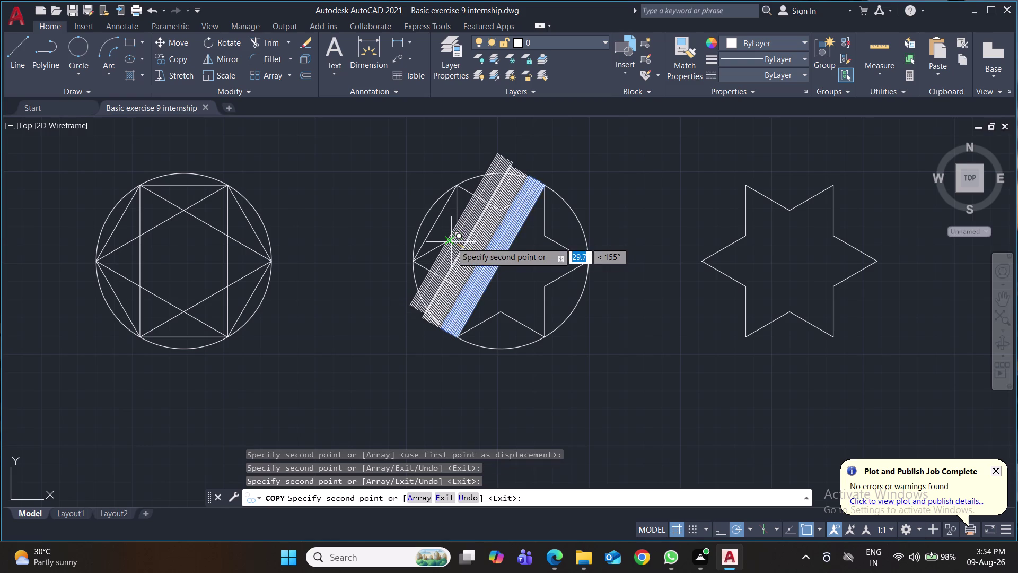
click(439, 231)
click(433, 227)
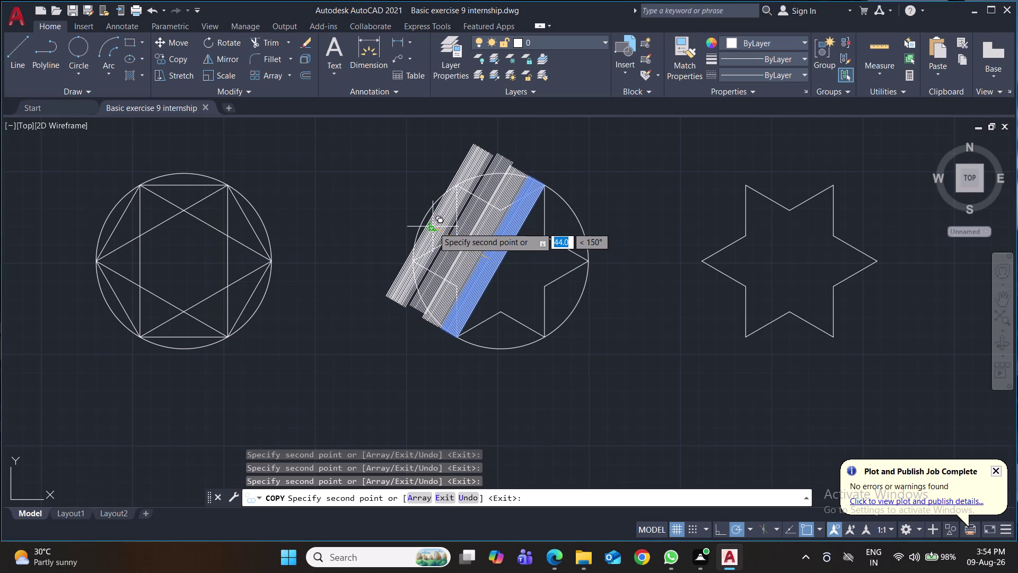
click(424, 219)
click(436, 238)
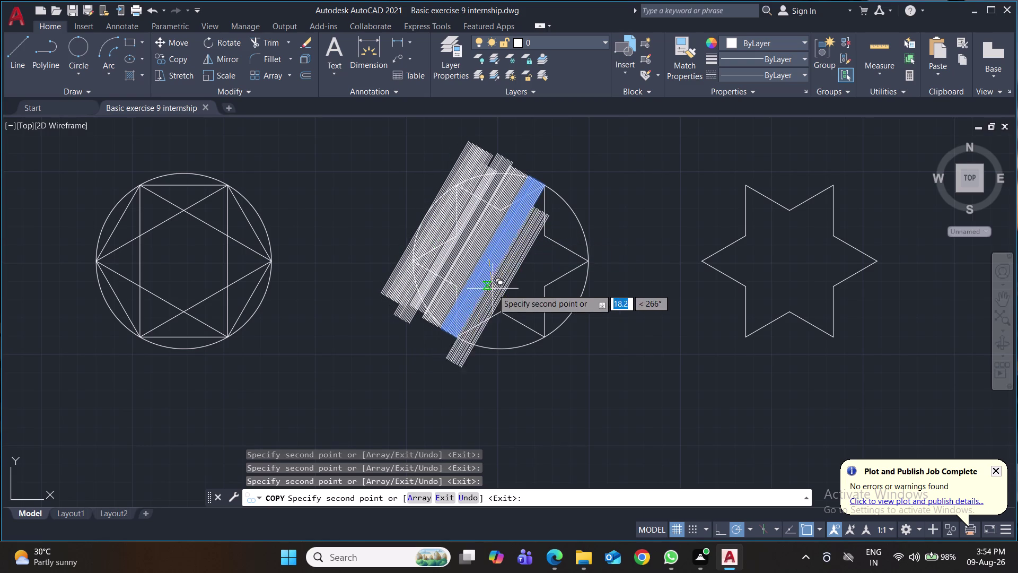
Place hatch strip copies toward the lower right until the circle is covered, then save.
click(504, 267)
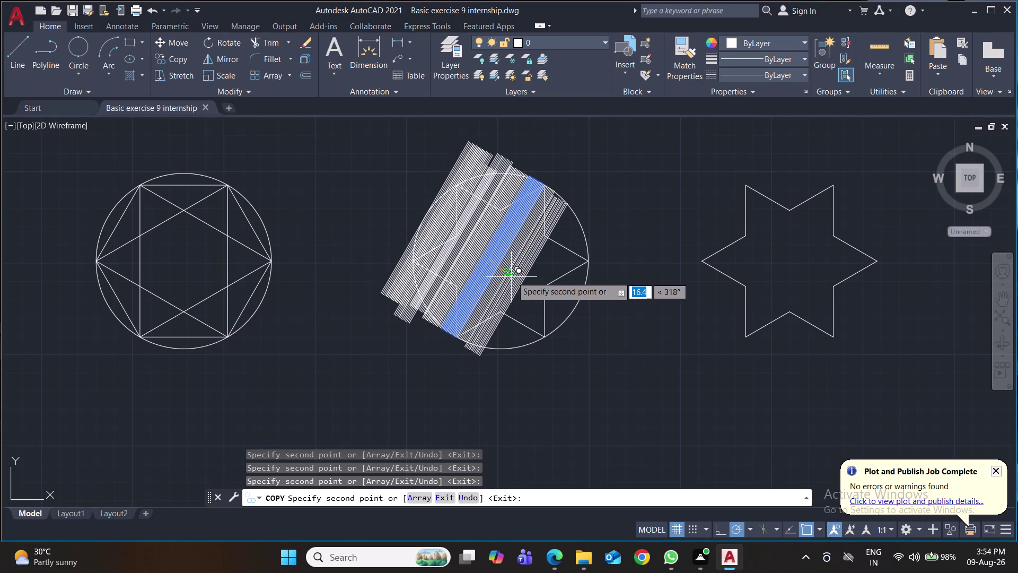
click(512, 276)
click(516, 279)
click(522, 284)
click(527, 285)
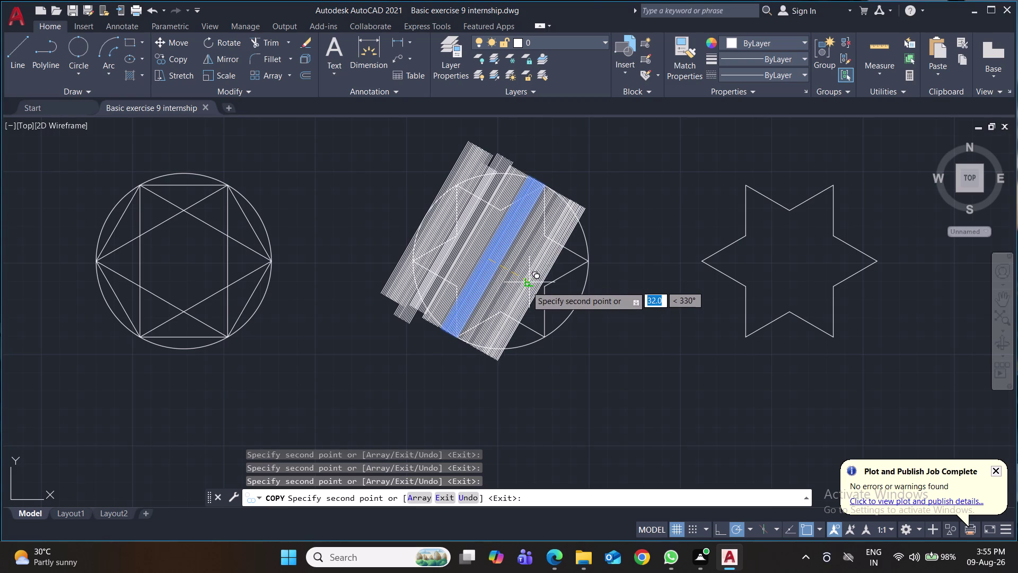
click(535, 292)
click(541, 295)
click(549, 302)
click(558, 305)
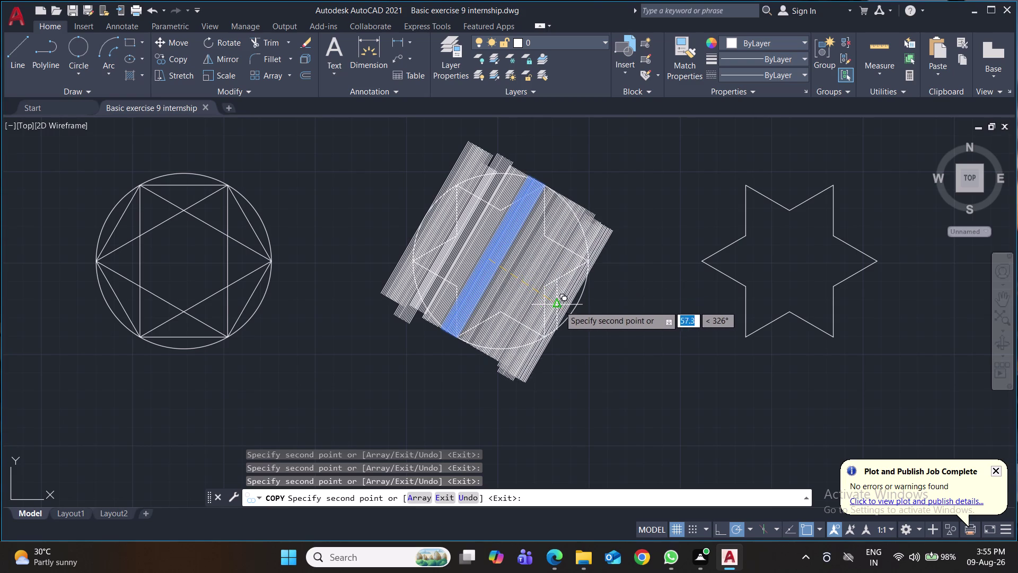
click(562, 309)
key(ctrl+s)
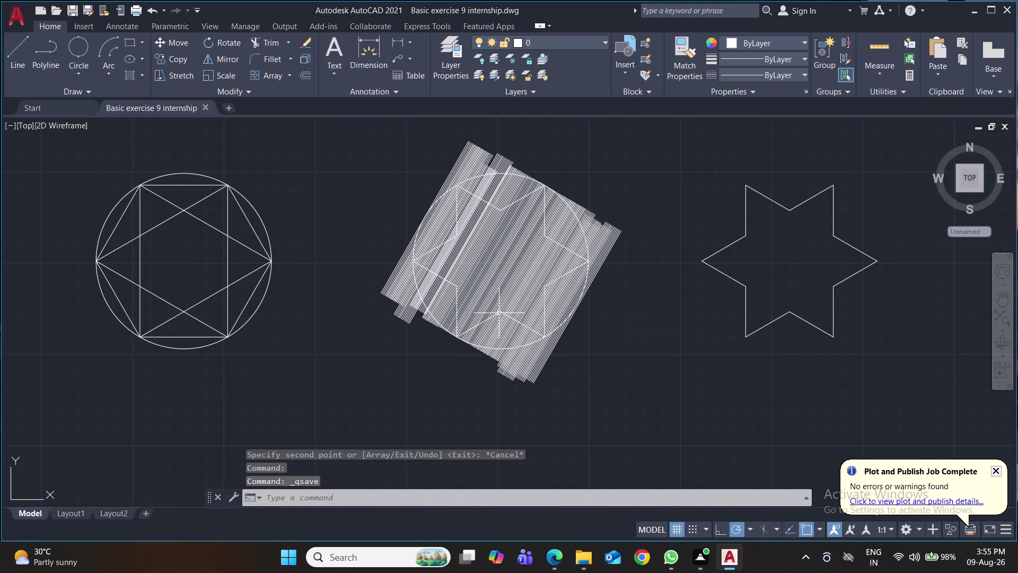
Start Trim (TR) and fence off the hatch overhanging the circle's right edge.
key(ctrl+s)
key(t)
key(r)
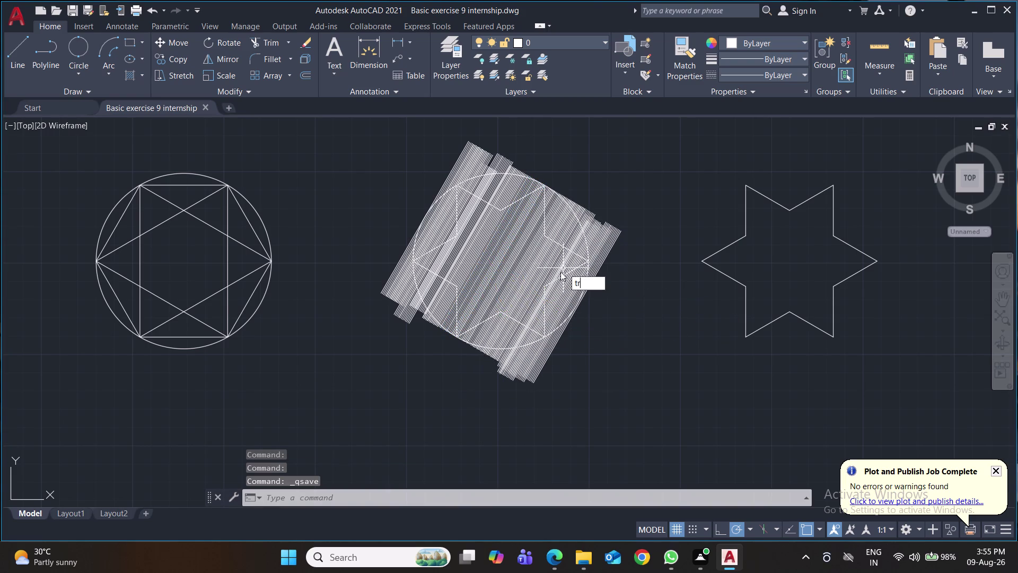
key(Return)
click(617, 281)
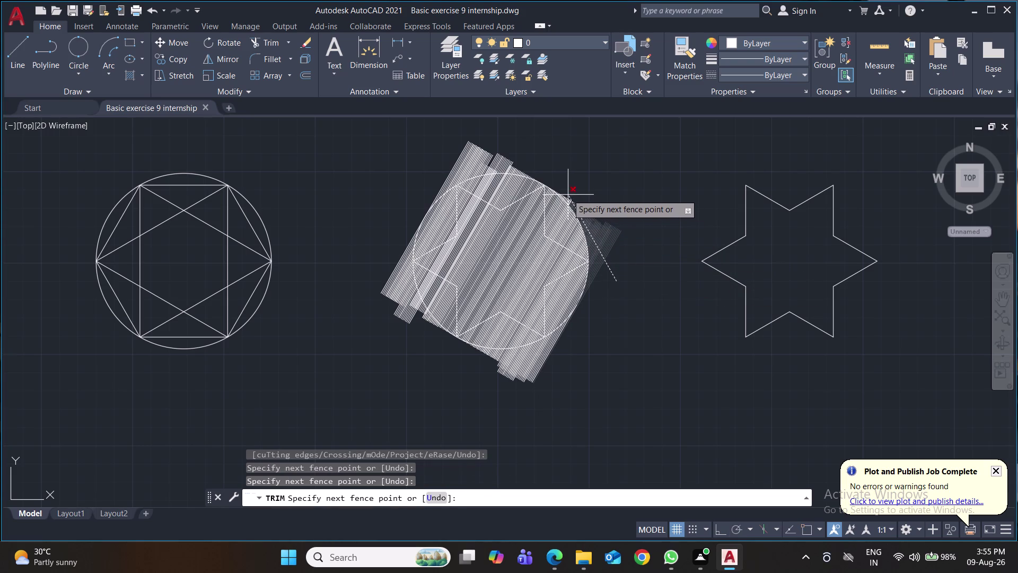
click(563, 191)
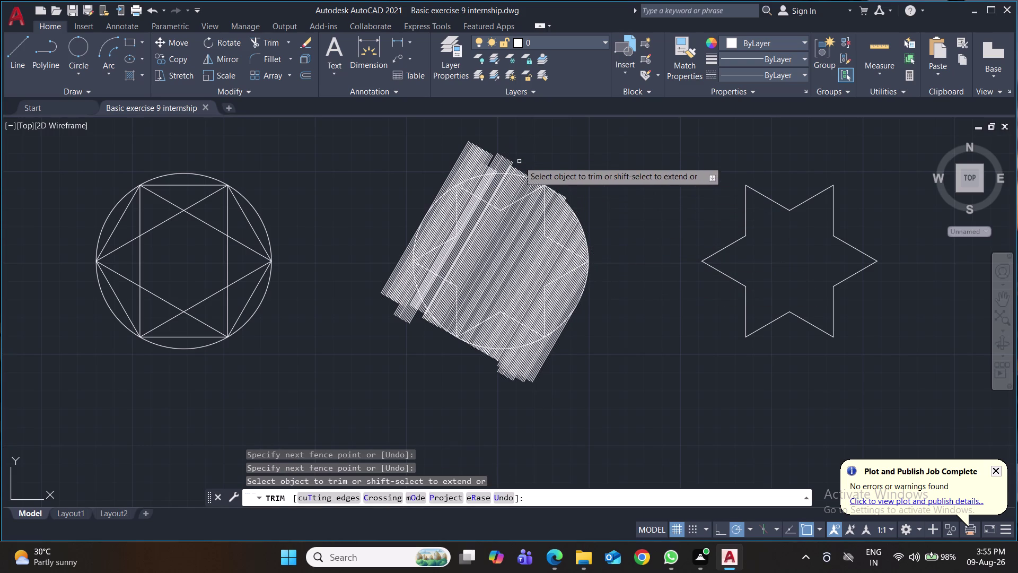
Trim the hatch lines poking above the circle's top edge.
click(524, 165)
click(435, 174)
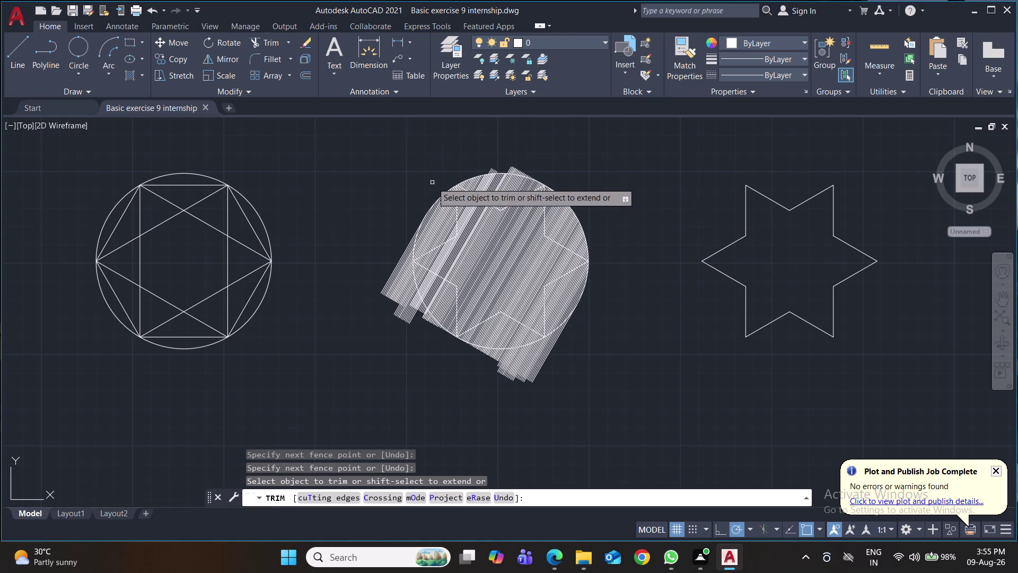
click(492, 170)
click(495, 171)
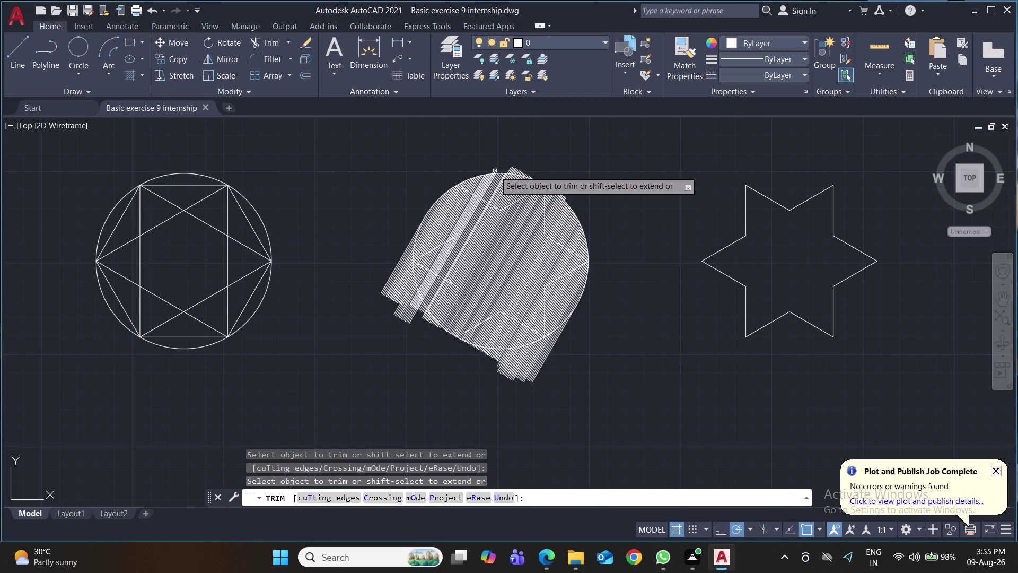
click(496, 171)
click(510, 172)
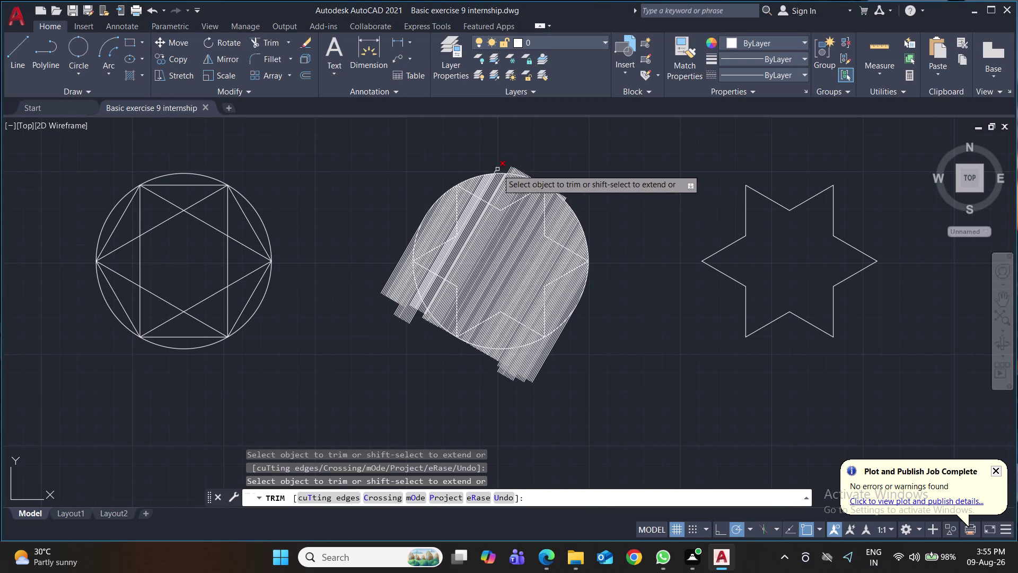
click(492, 168)
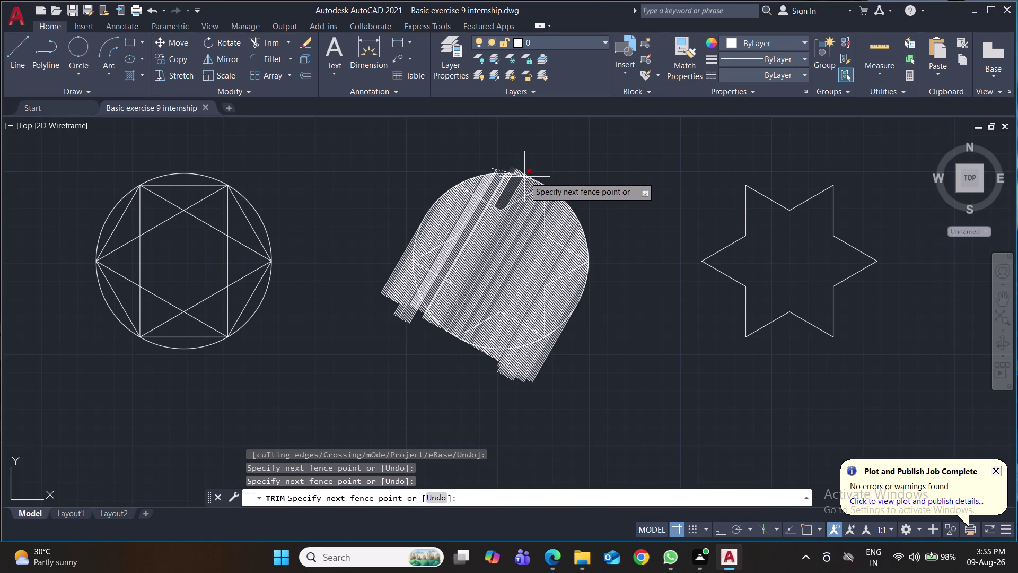
click(537, 178)
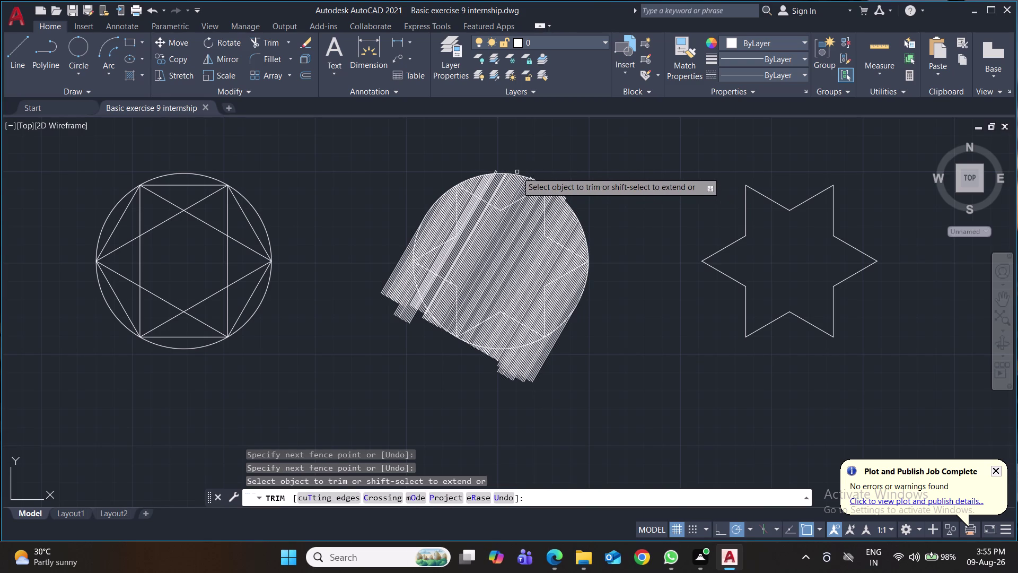
click(517, 172)
click(492, 172)
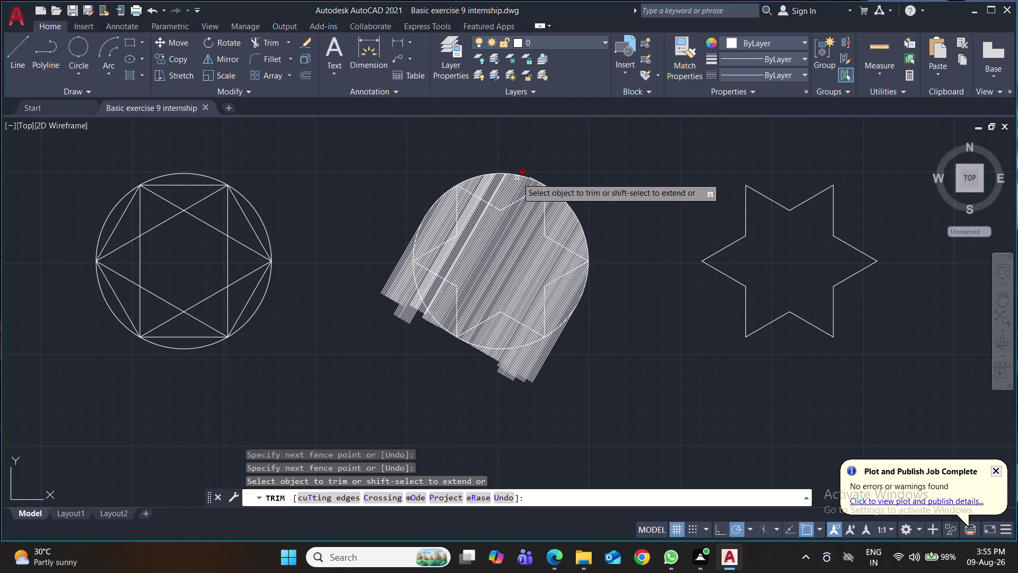
scroll(up, 3)
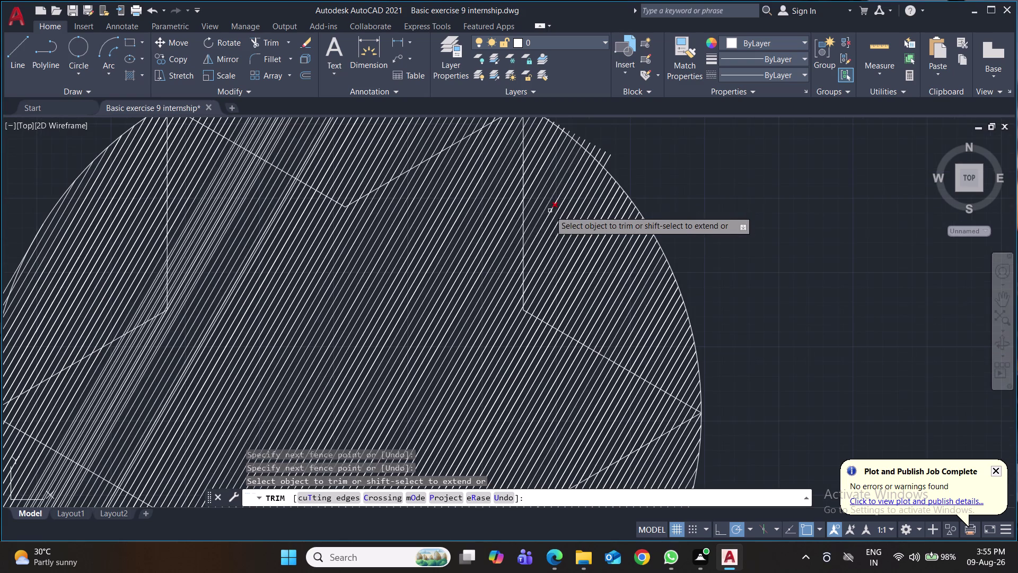
Trim the remaining hatch ends along the circle's top and upper-right edge.
middle_drag(546, 210, 522, 340)
click(600, 293)
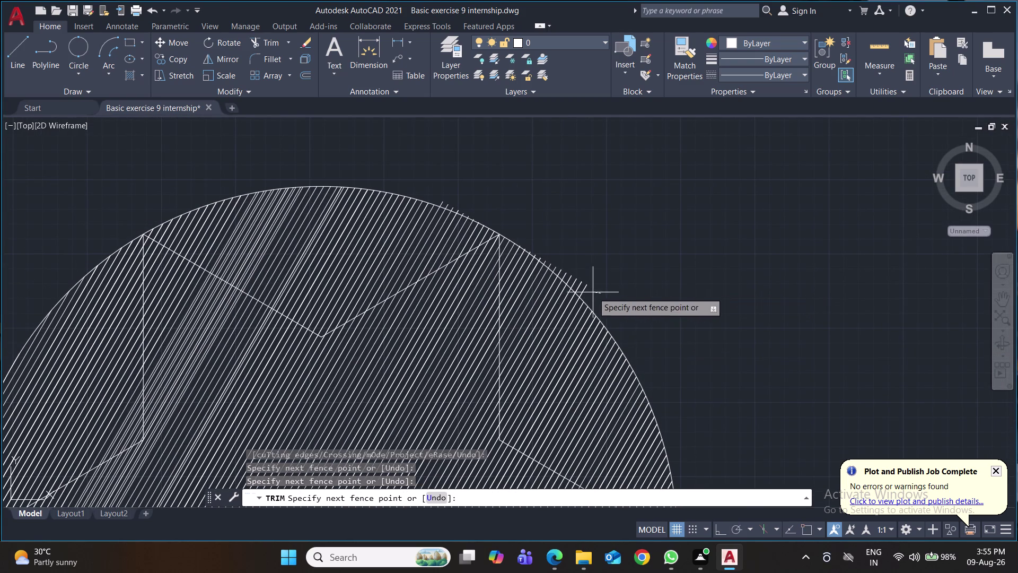
click(536, 258)
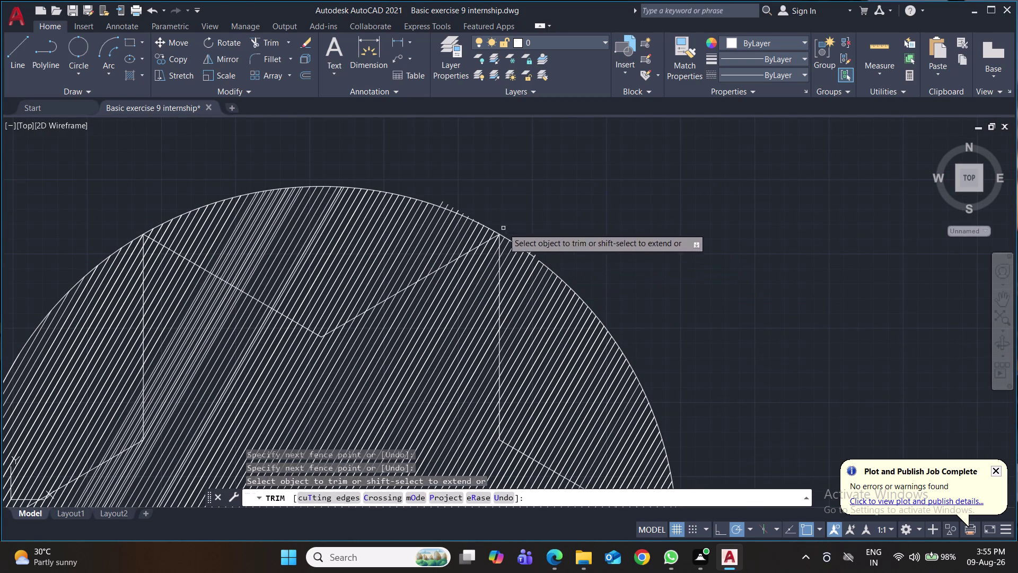
click(444, 199)
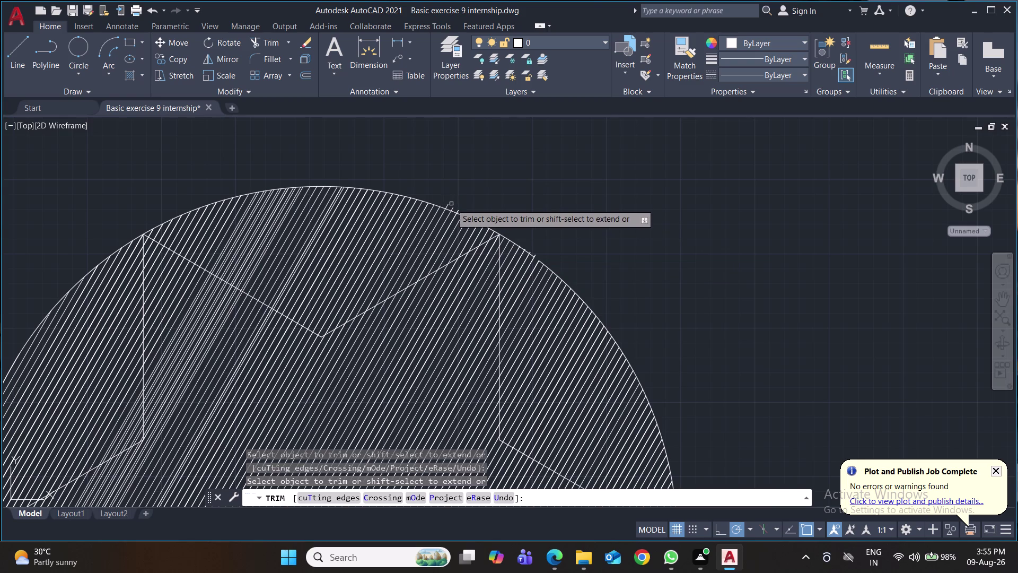
click(442, 201)
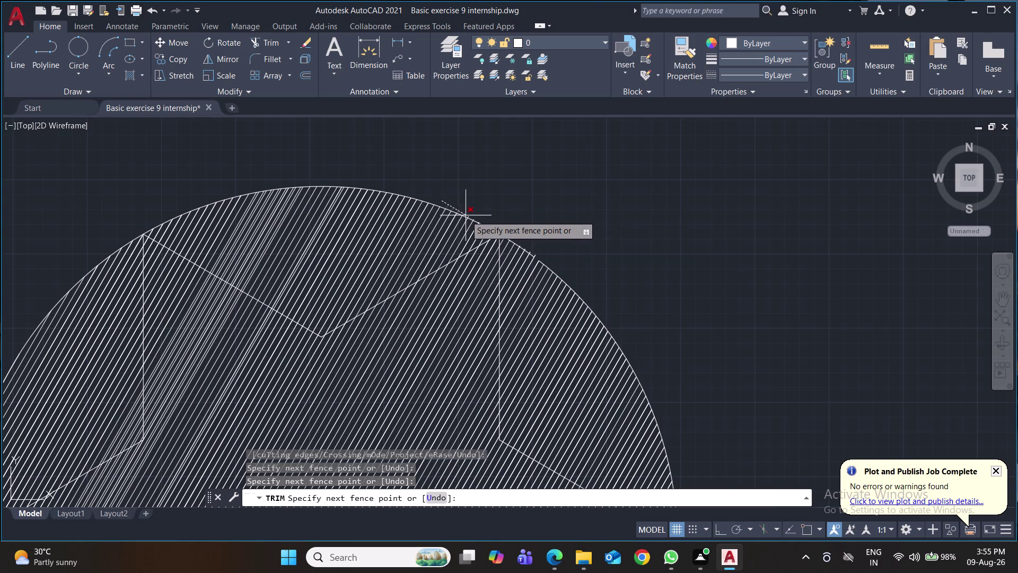
click(480, 223)
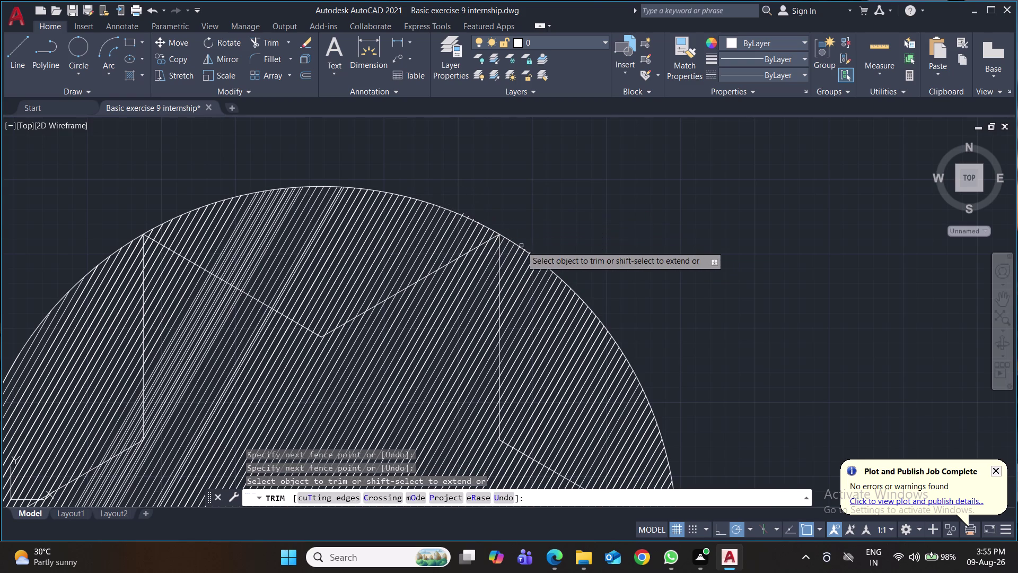
click(537, 252)
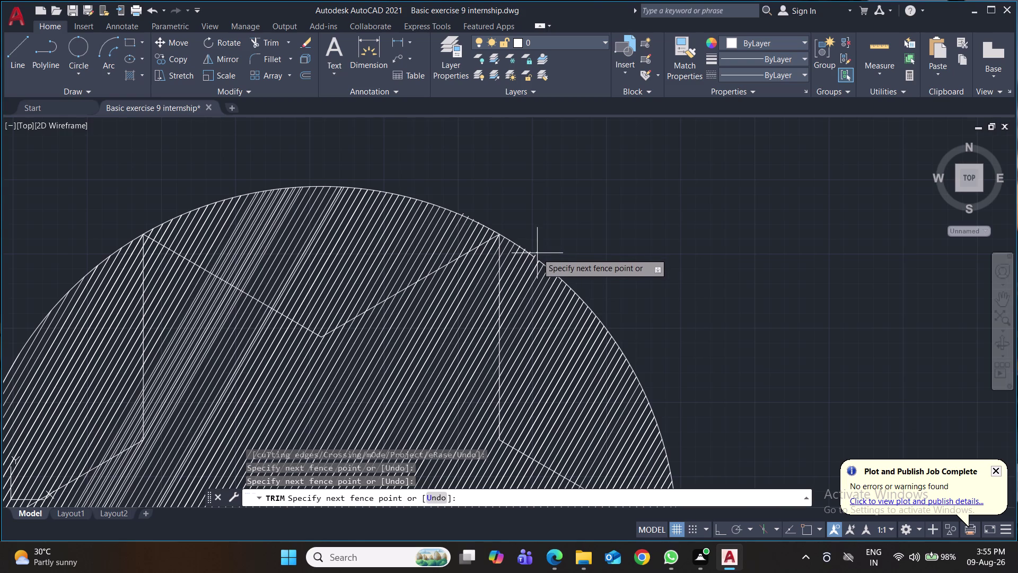
click(537, 253)
click(536, 254)
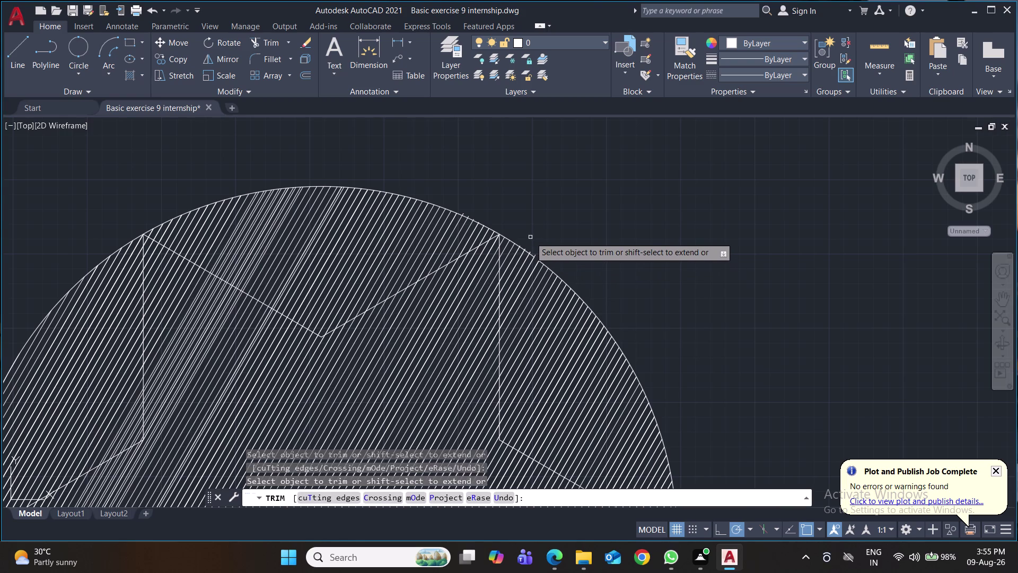
scroll(down, 3)
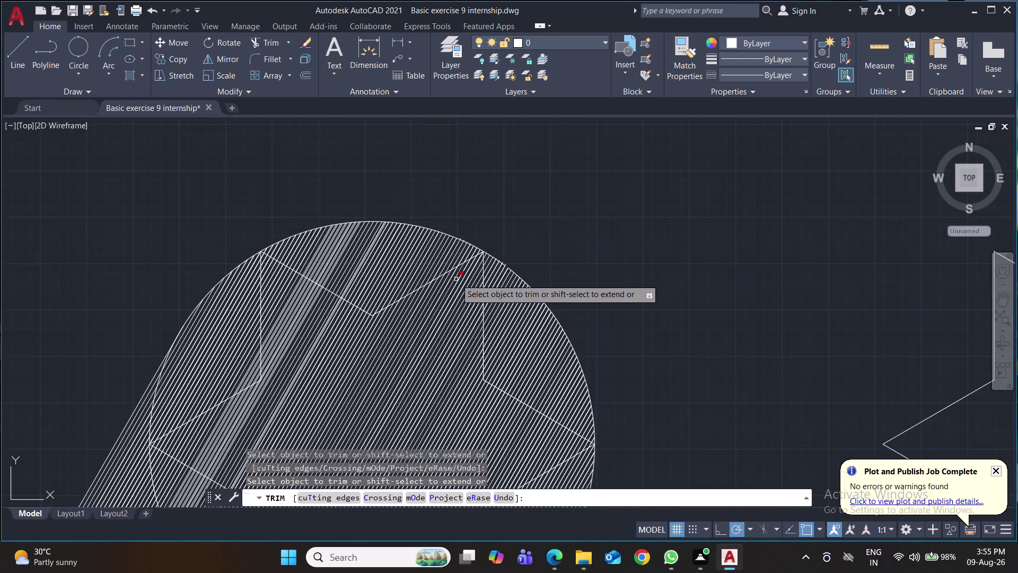
Clear the hatch inside the star's upper and right-hand points.
middle_drag(448, 299, 421, 175)
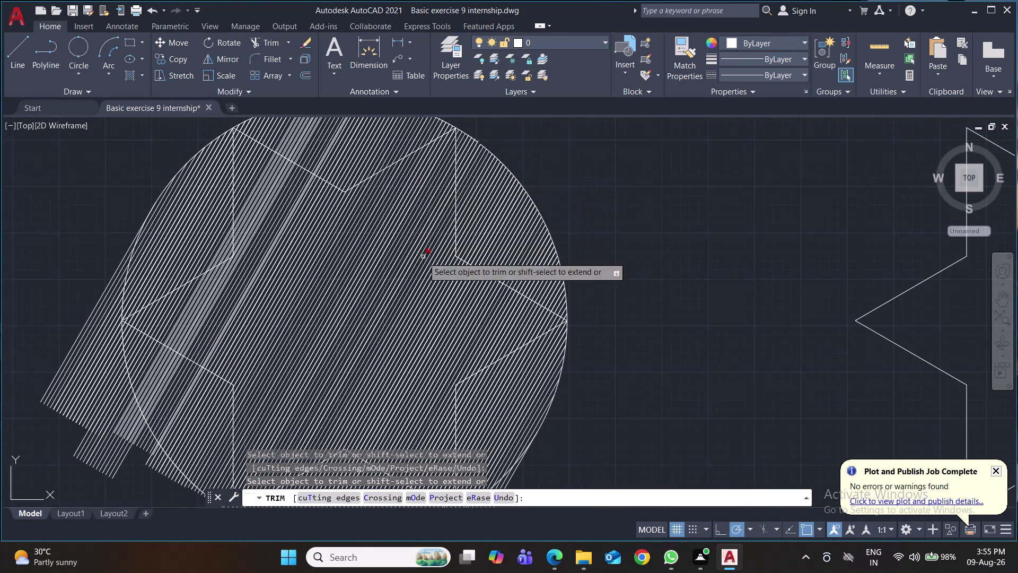
click(560, 321)
click(551, 322)
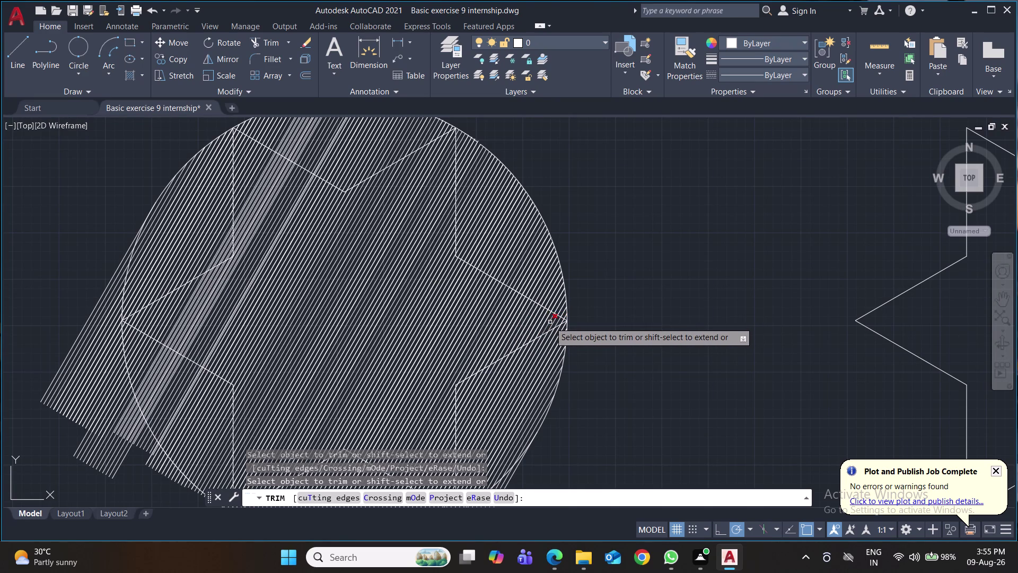
scroll(up, 3)
click(553, 321)
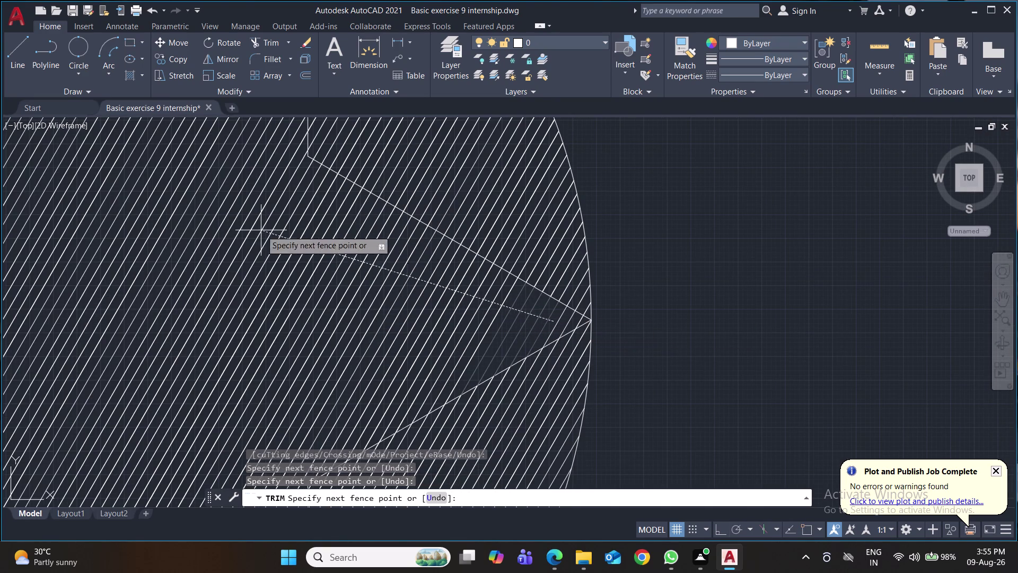
click(56, 184)
scroll(down, 3)
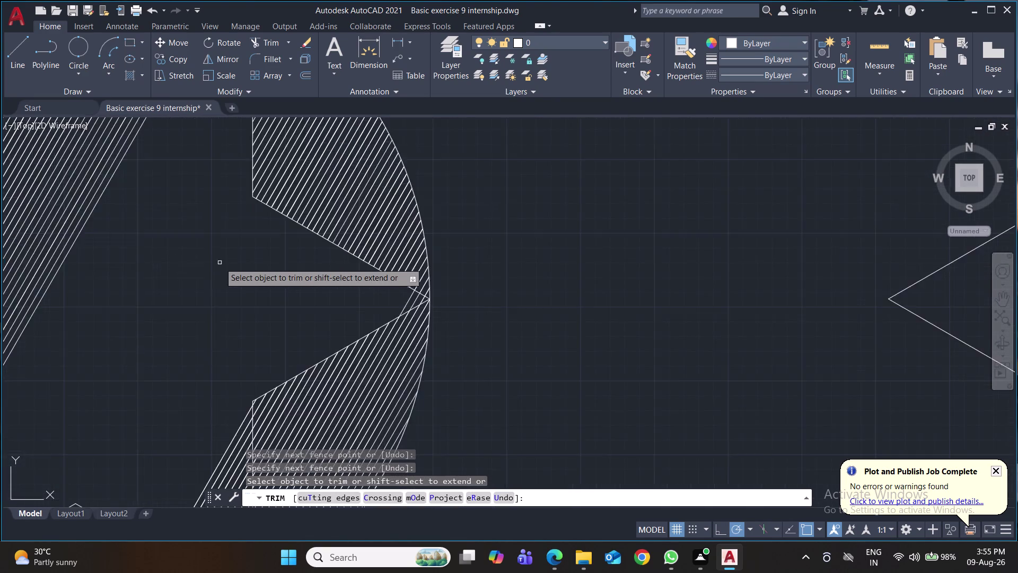
scroll(down, 3)
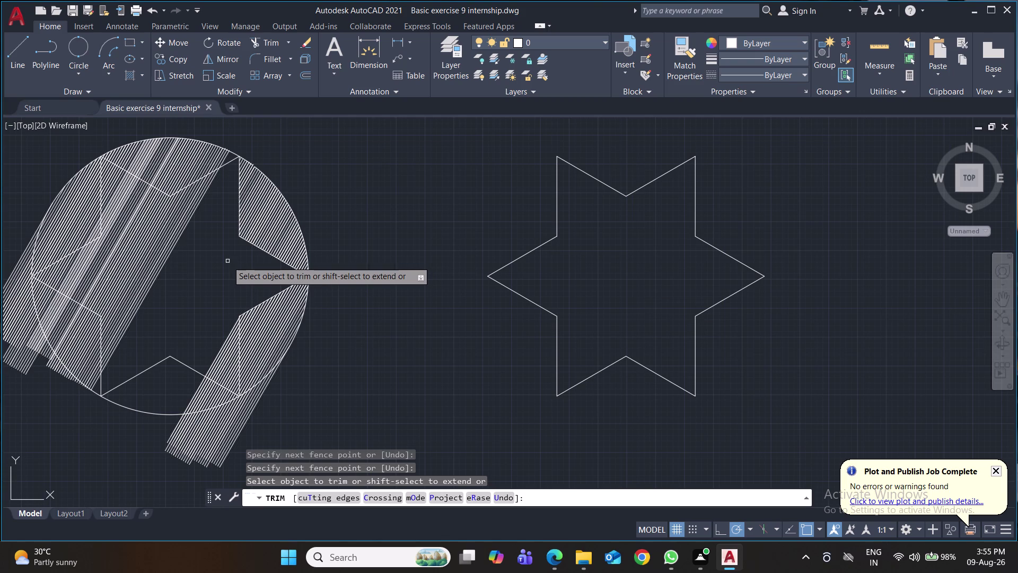
Fence-trim the stray hatch outside the circle near its upper-left edge.
click(221, 261)
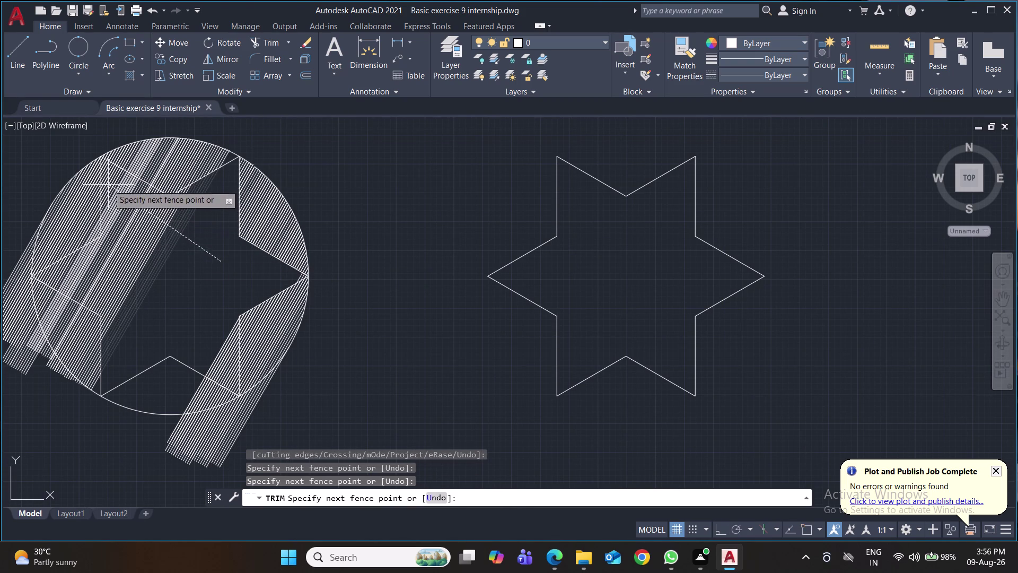
click(106, 177)
click(96, 275)
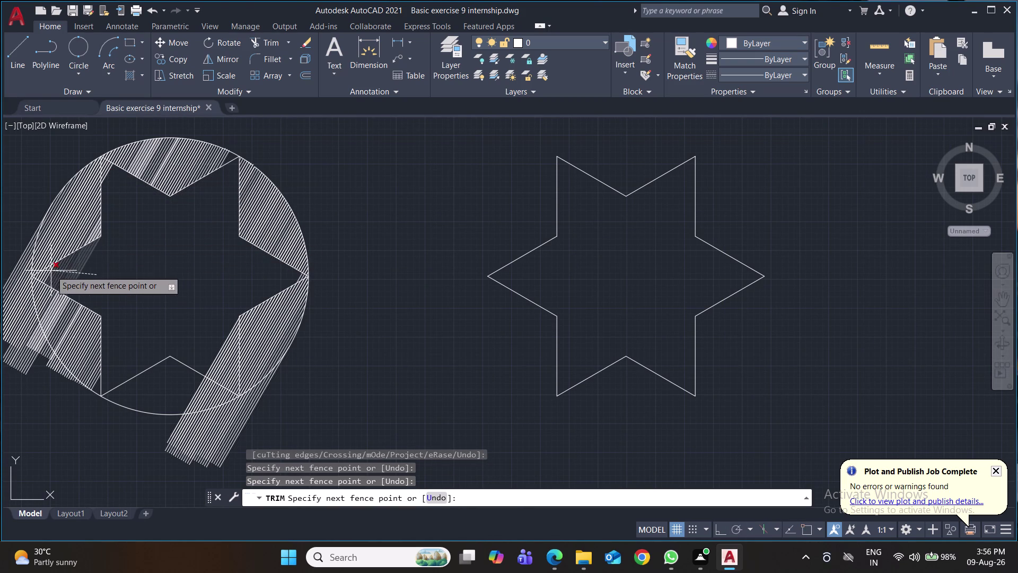
click(35, 277)
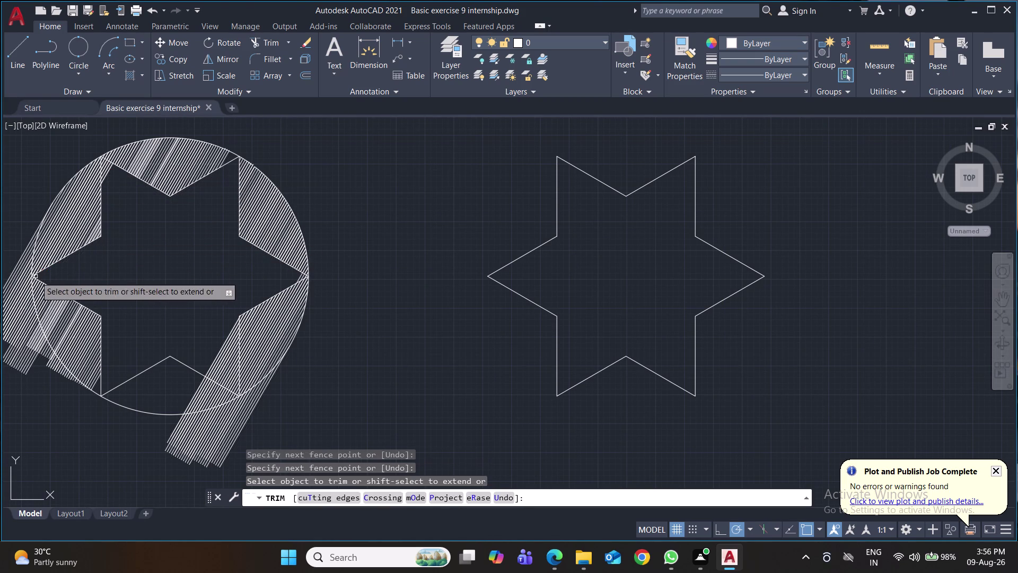
middle_drag(133, 200, 173, 359)
scroll(up, 3)
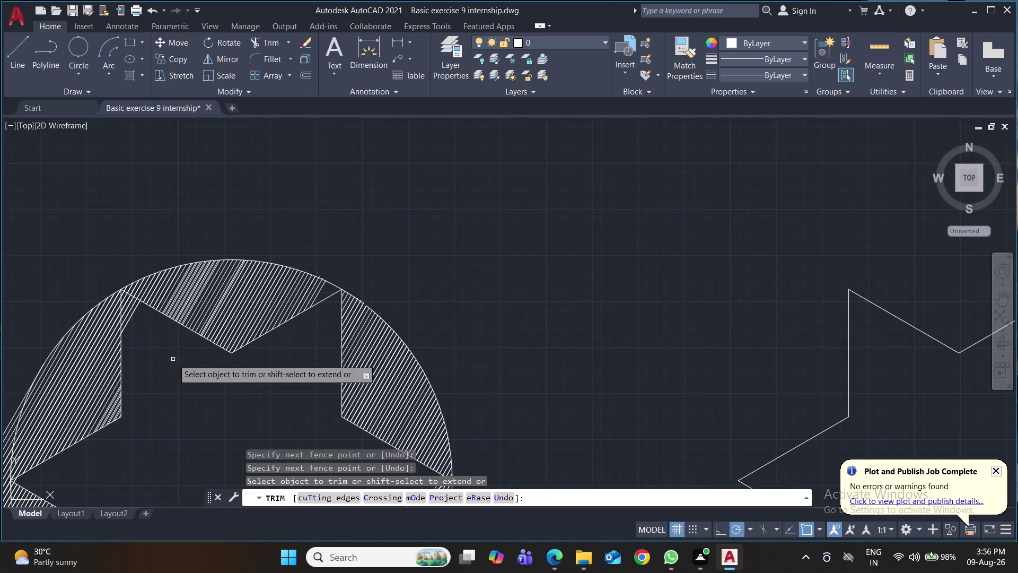
click(138, 318)
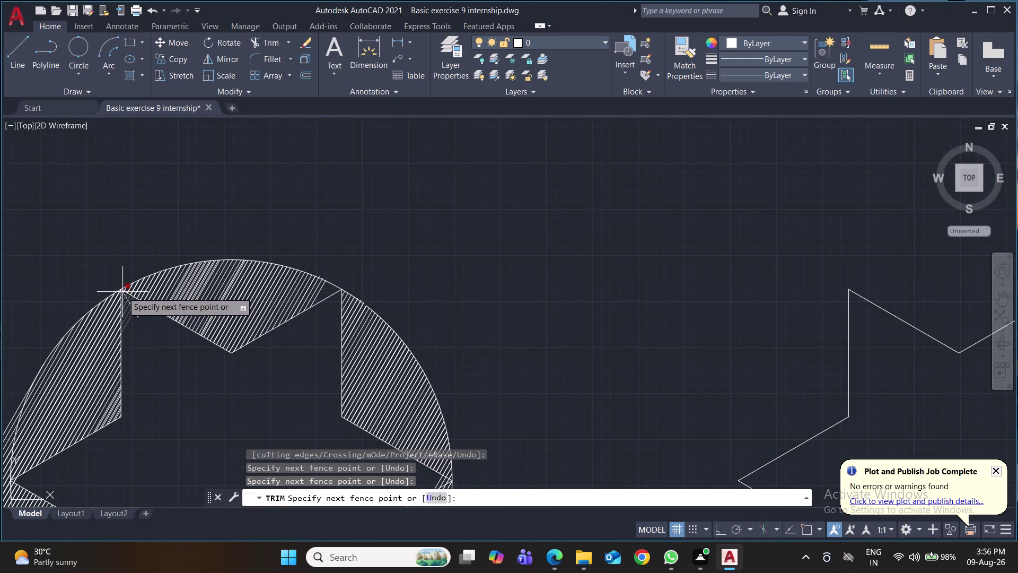
click(122, 292)
scroll(down, 3)
Trim the hatch spilling past the circle's left and lower edges.
middle_drag(208, 387, 208, 264)
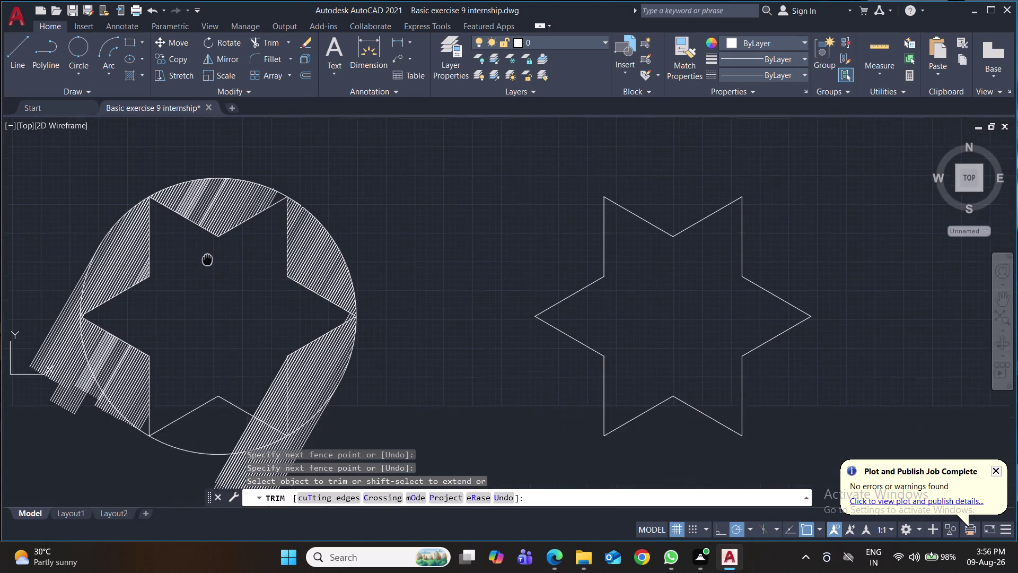
middle_drag(207, 264, 210, 235)
click(344, 291)
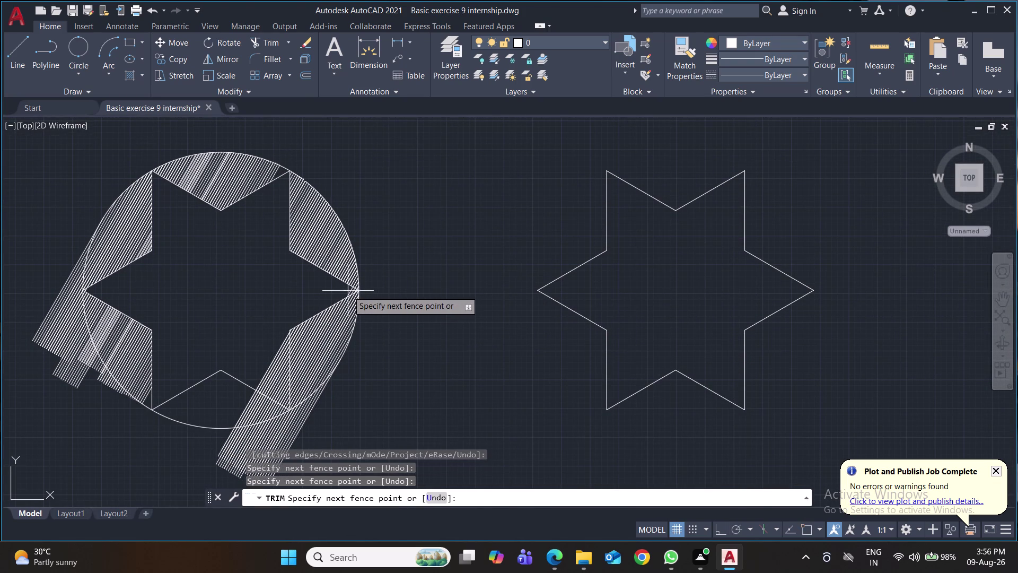
click(355, 291)
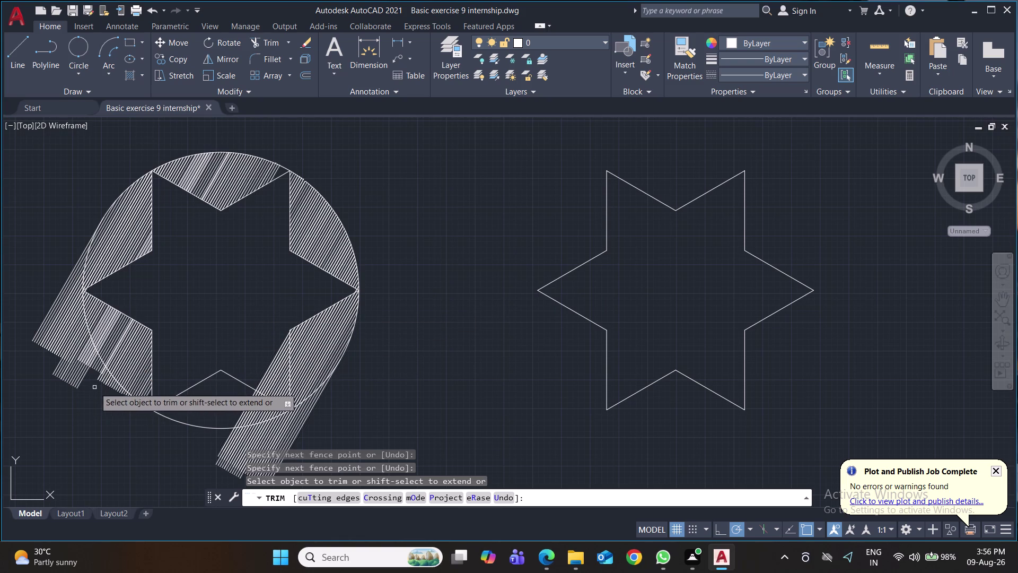
click(141, 409)
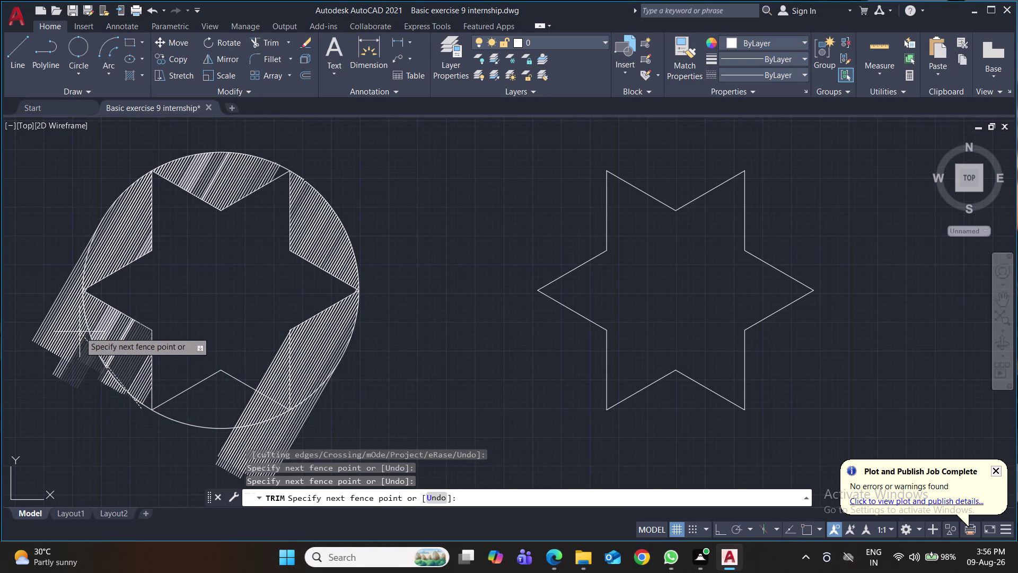
click(46, 311)
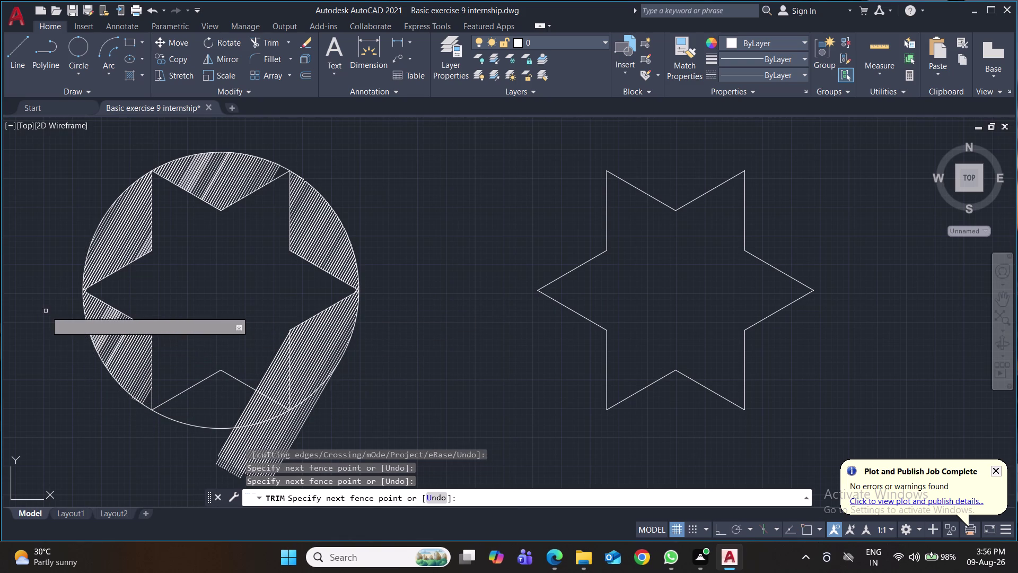
click(202, 438)
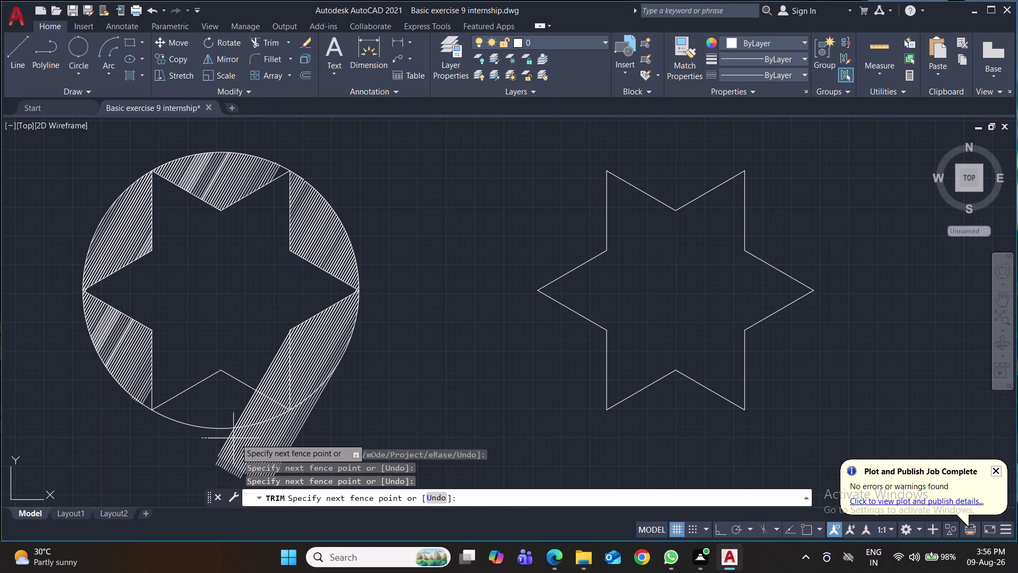
click(319, 409)
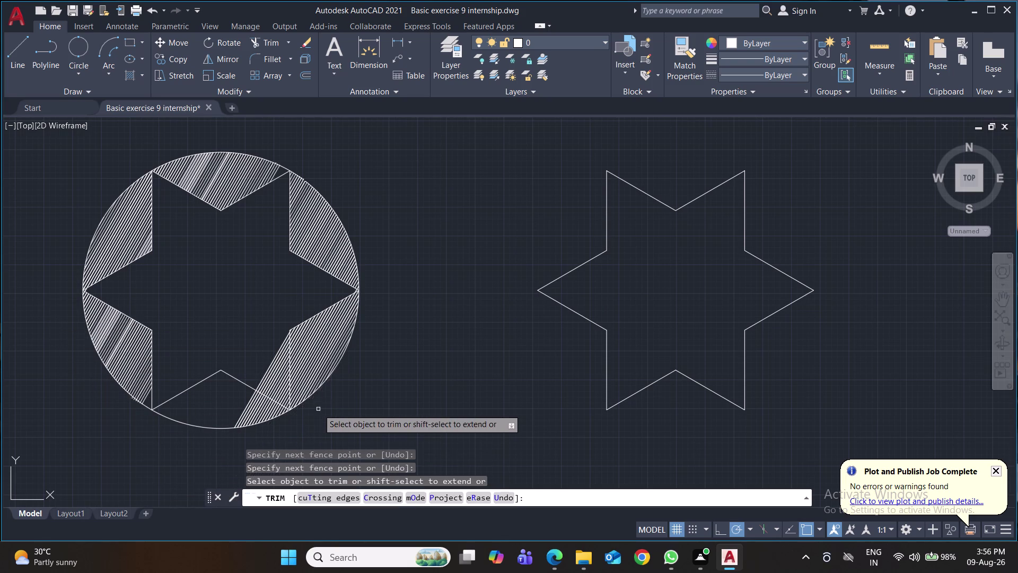
Trim the leftover hatch pieces along the circle's bottom and lower-left arc.
scroll(up, 3)
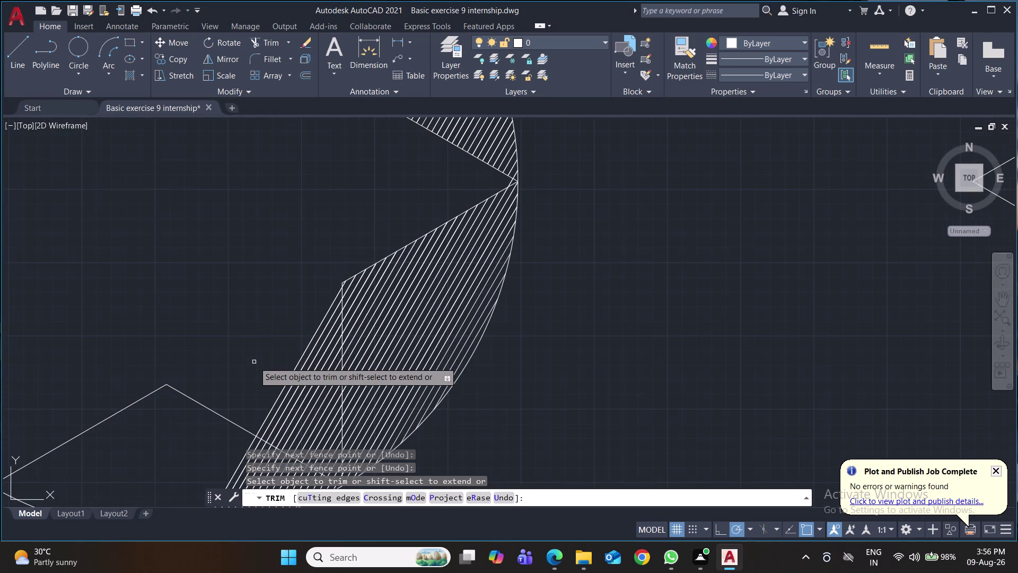
scroll(down, 3)
middle_drag(317, 381, 369, 347)
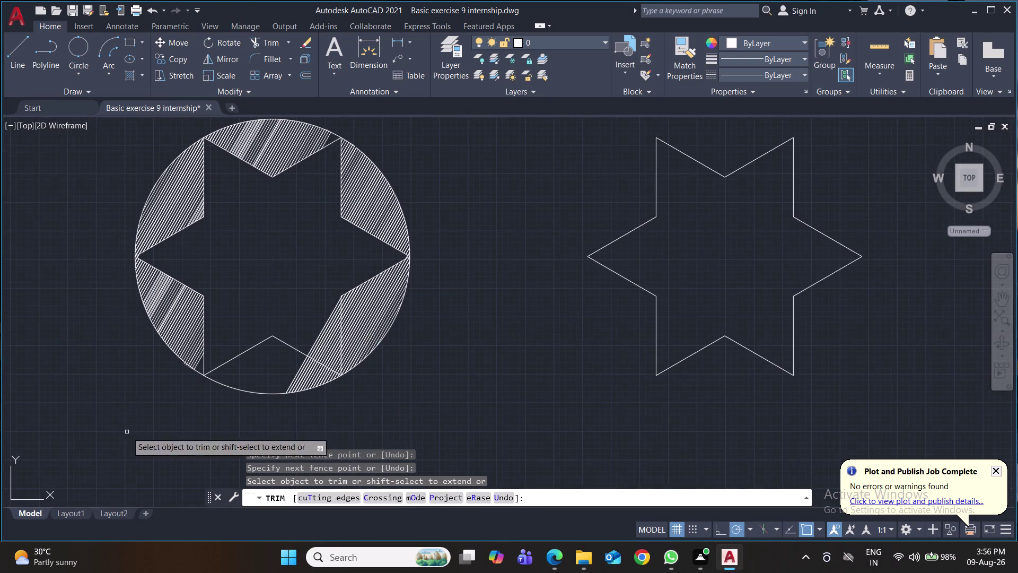
scroll(up, 3)
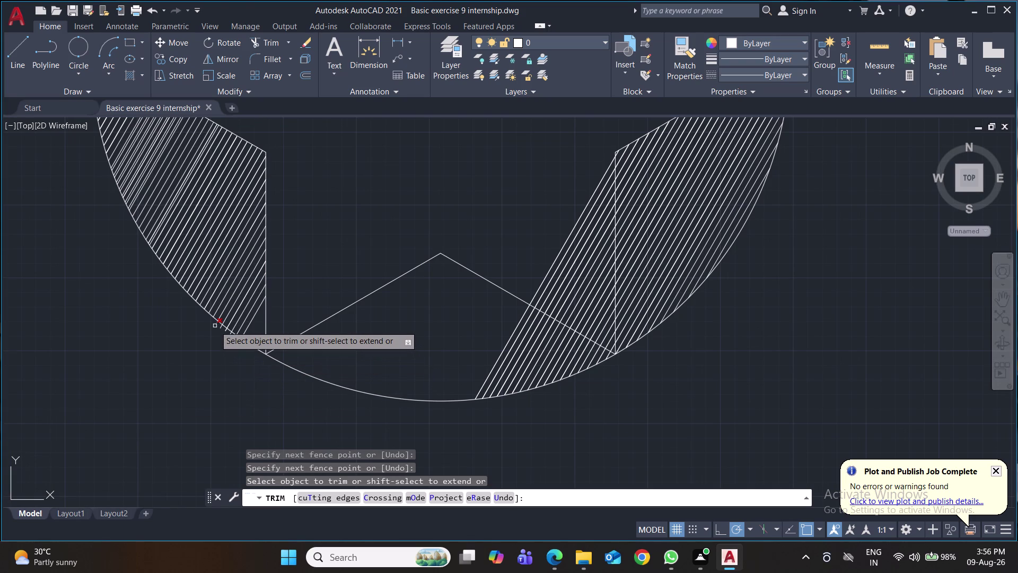
click(215, 326)
click(220, 328)
click(224, 332)
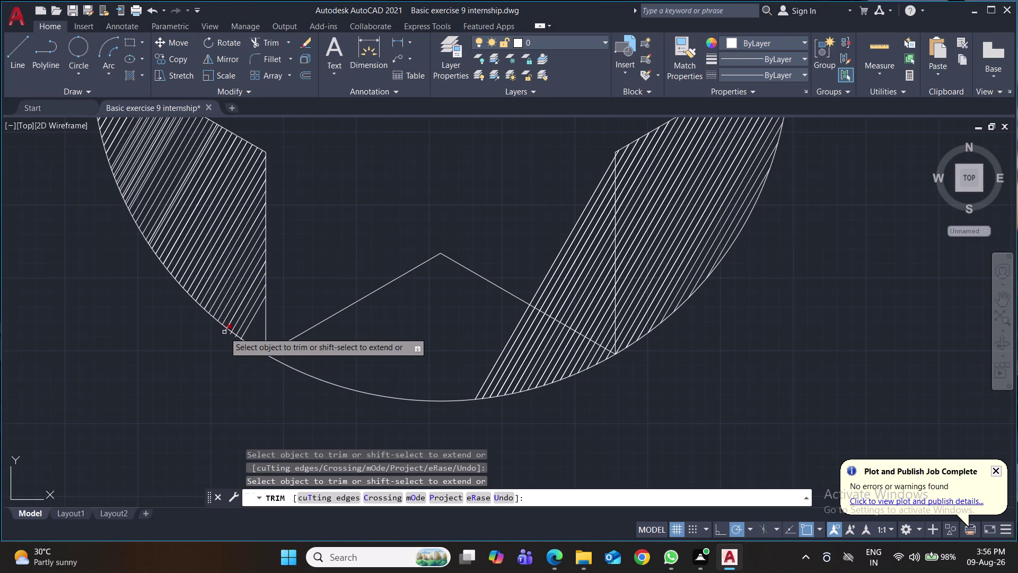
click(228, 334)
click(225, 332)
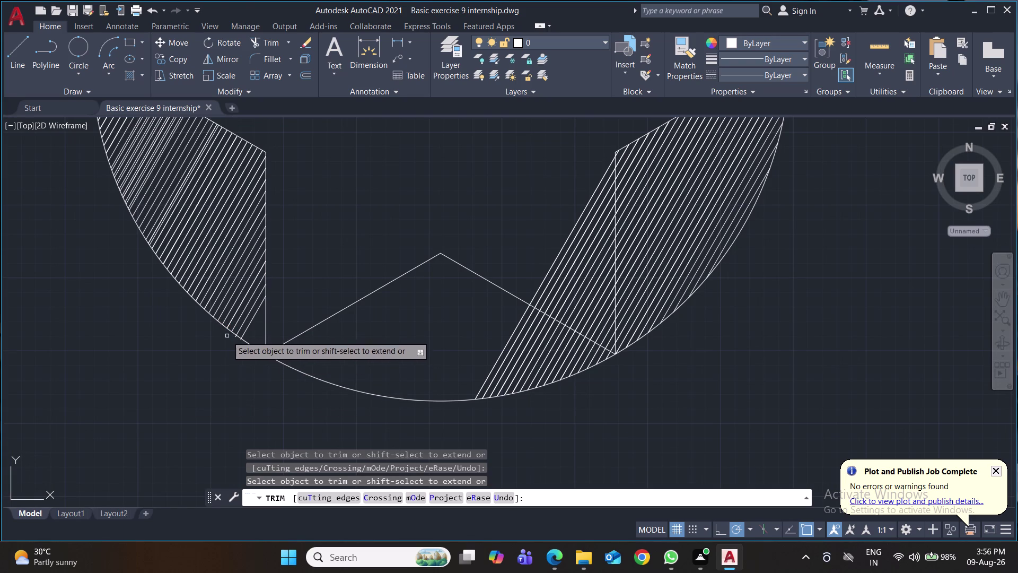
click(235, 338)
Zoom back out to the whole drawing, end trimming, and save.
scroll(down, 3)
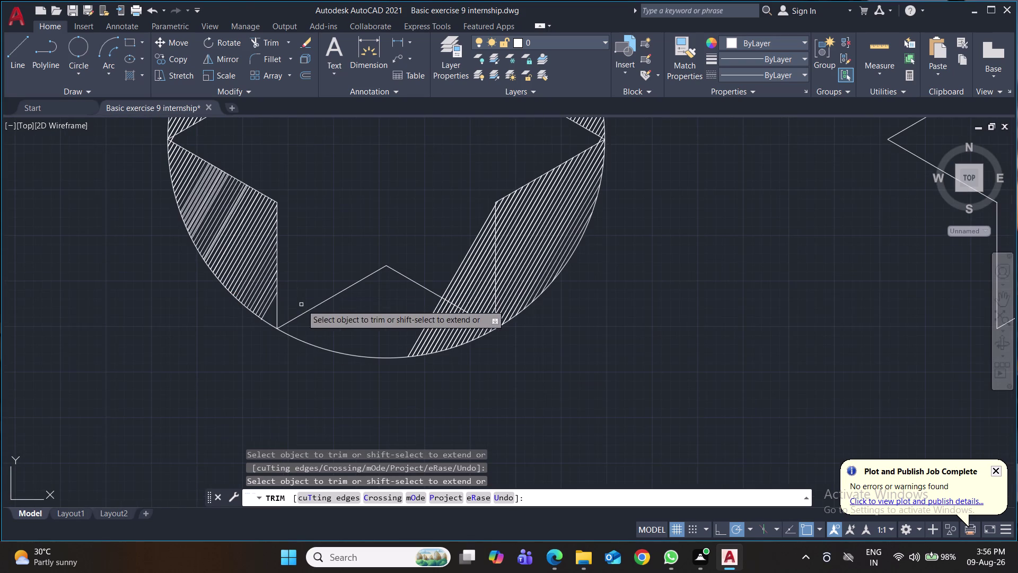
middle_drag(344, 279, 223, 434)
scroll(down, 3)
middle_drag(214, 350, 214, 356)
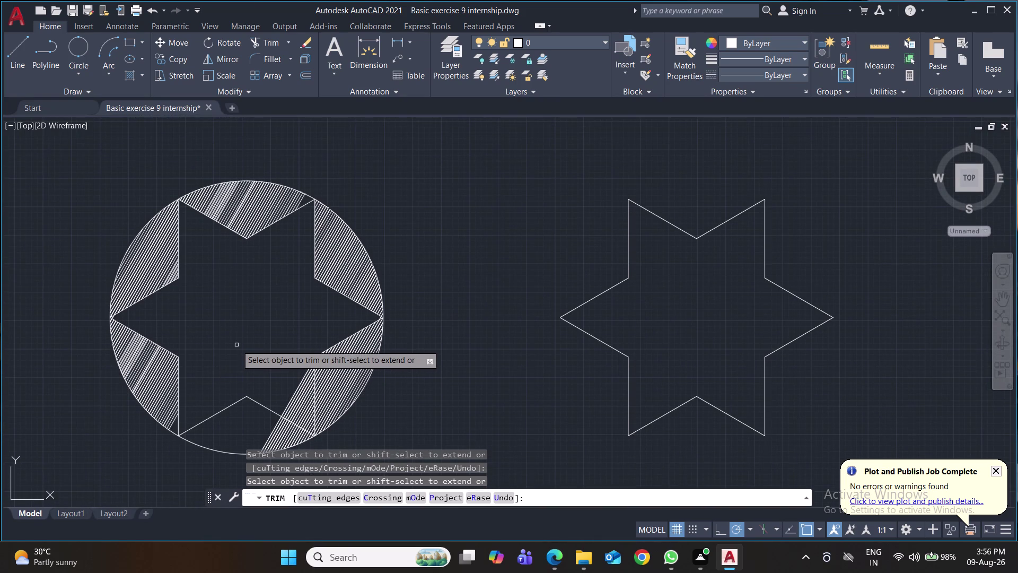
key(ctrl+s)
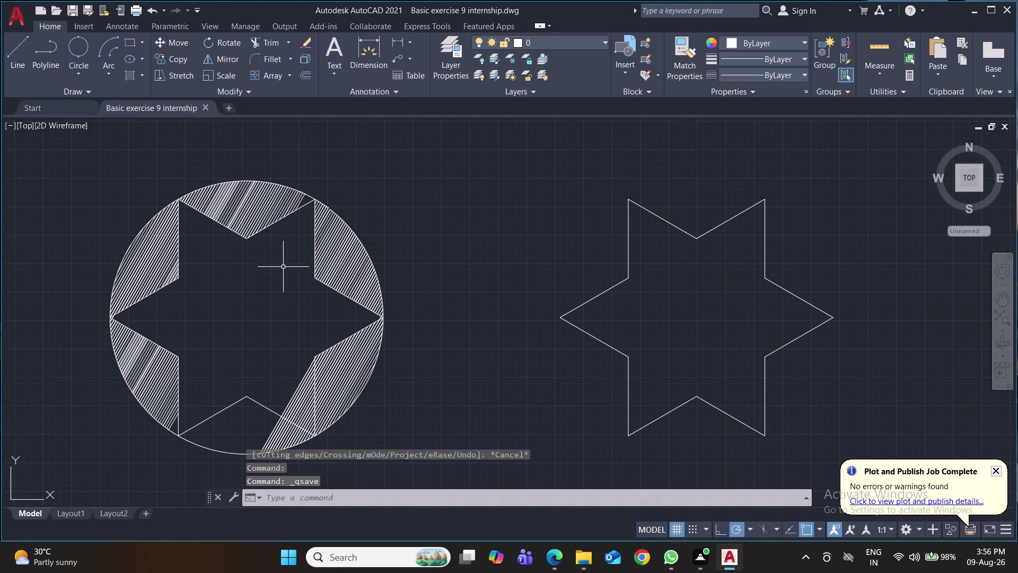
key(c)
key(o)
key(Return)
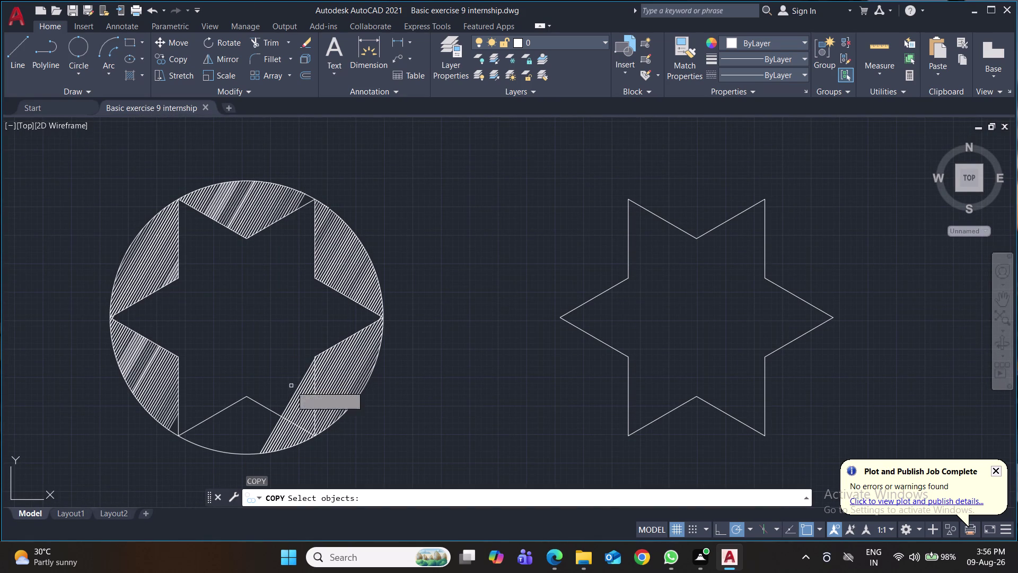
click(276, 434)
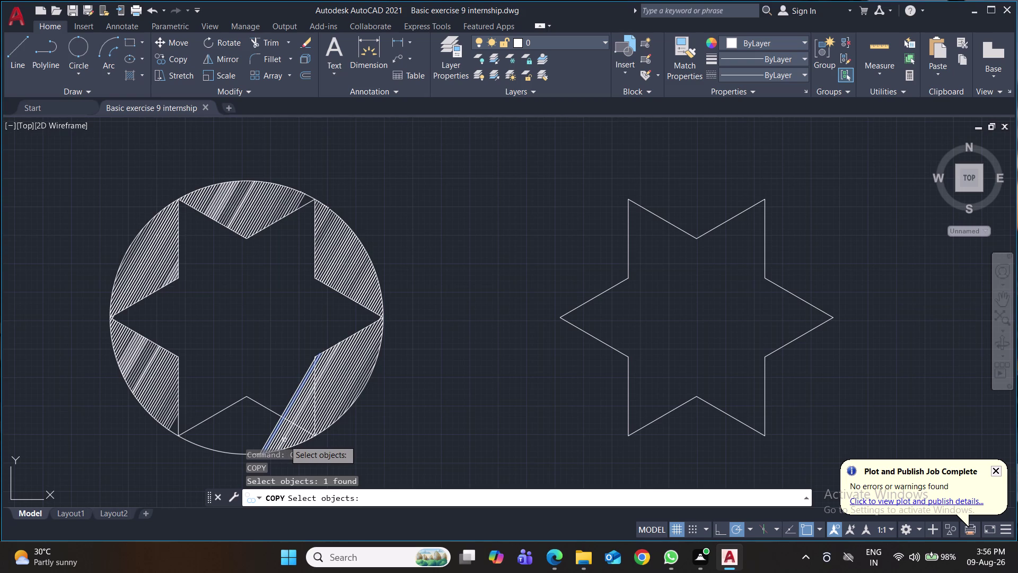
drag(292, 440, 278, 432)
click(277, 432)
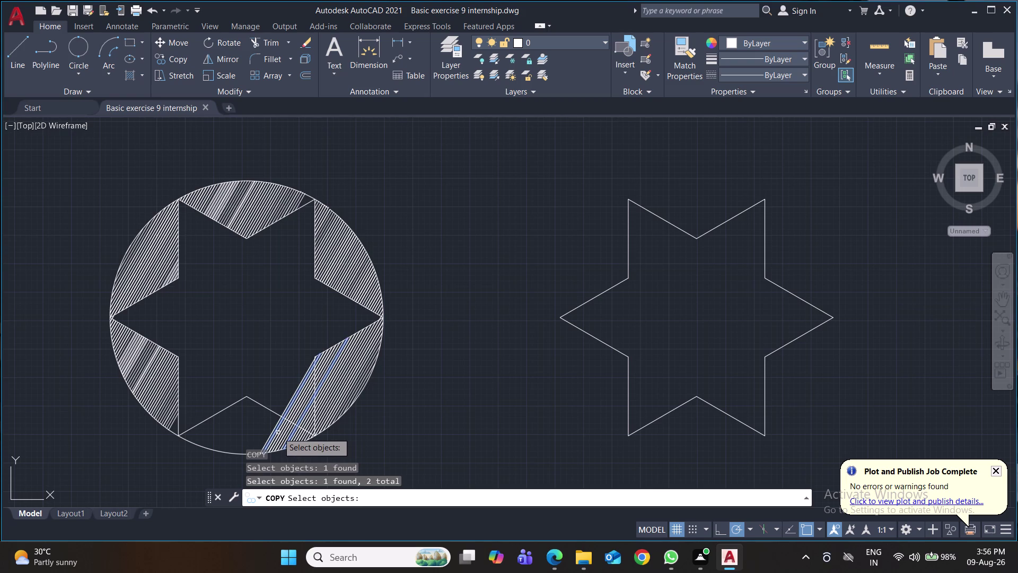
drag(291, 436, 283, 432)
click(284, 431)
triple_click(282, 433)
click(289, 435)
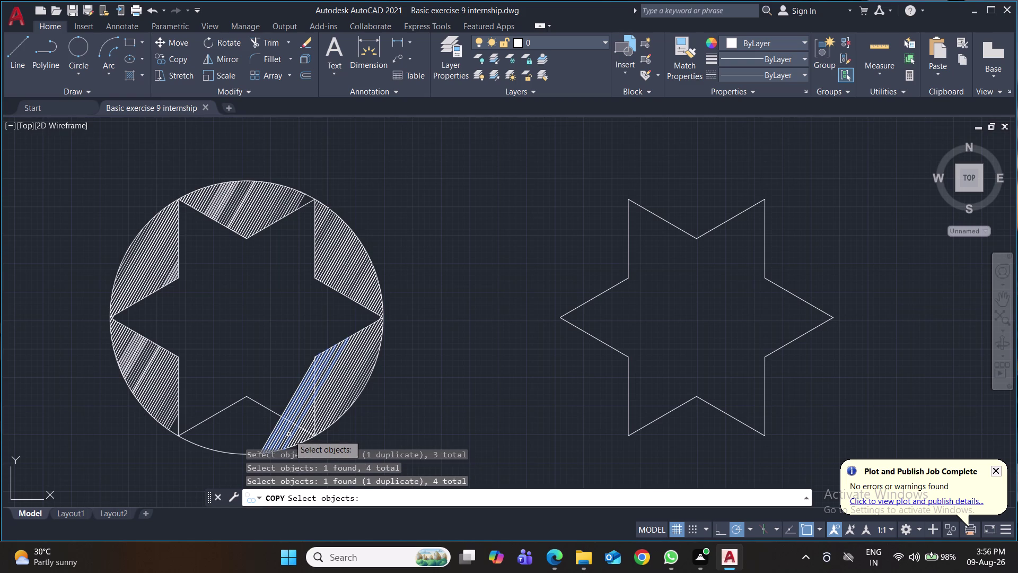
key(Return)
click(289, 434)
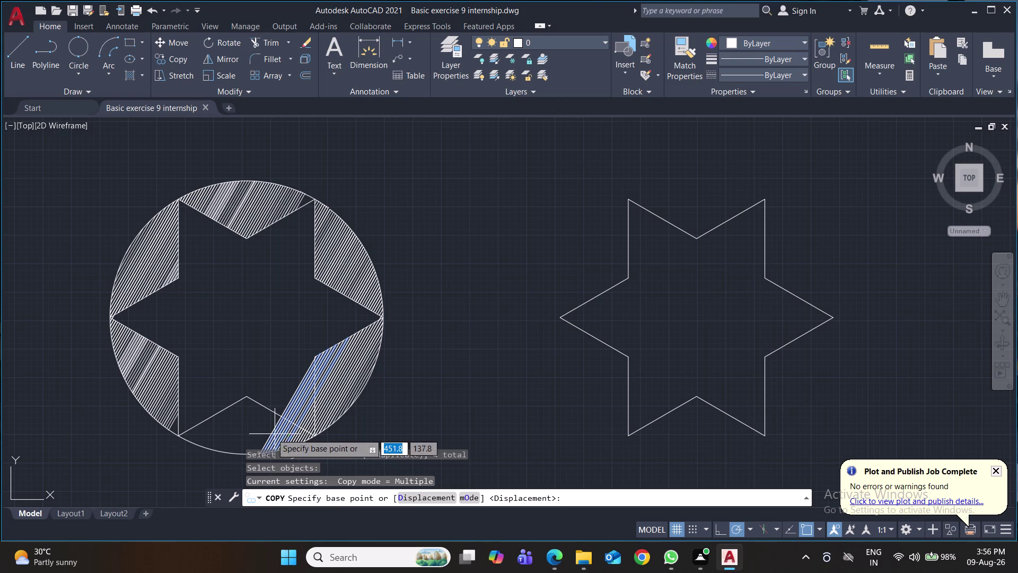
click(259, 427)
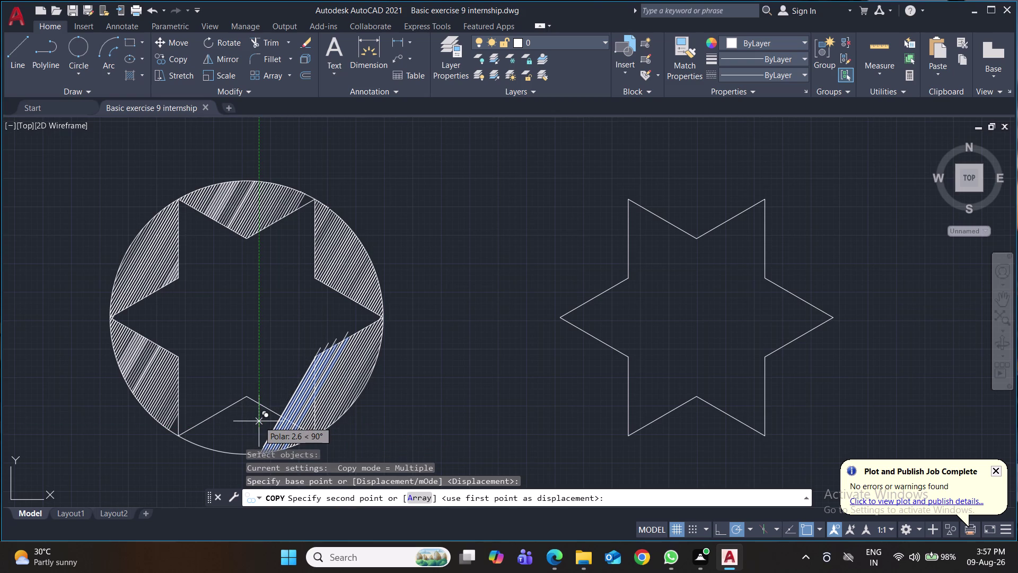
key(ctrl+z)
key(ctrl+s)
key(ctrl+s)
key(ctrl+s)
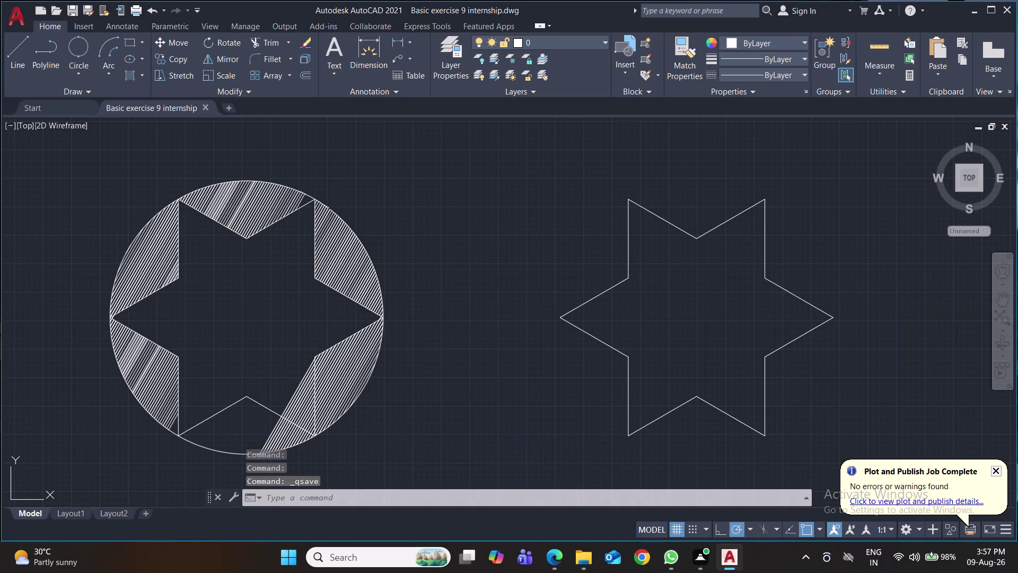
key(ctrl+s)
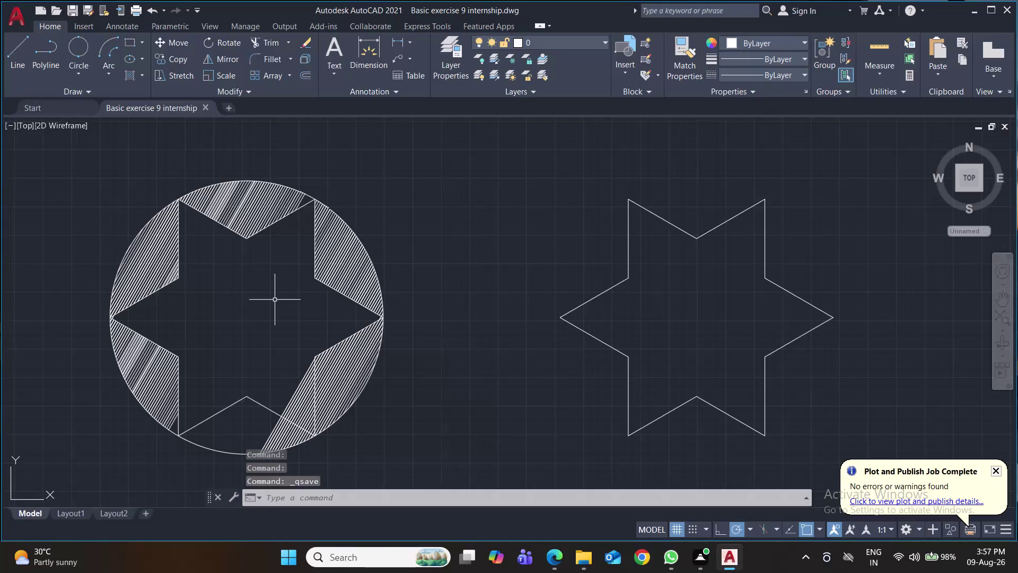
Start COPY and select the central hatch lines of the upper-right wedge.
text(co)
key(Return)
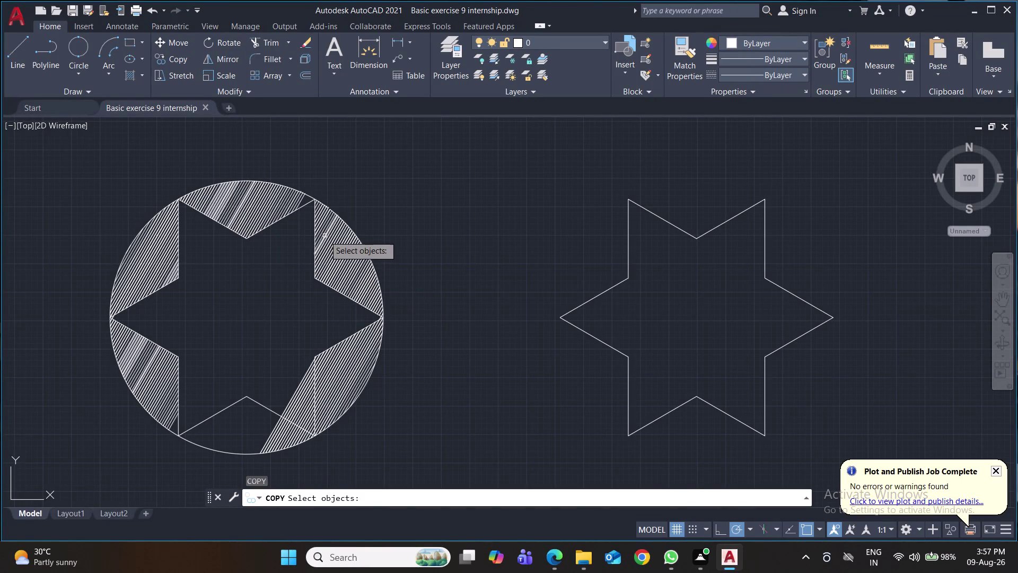
click(318, 216)
drag(364, 280, 357, 269)
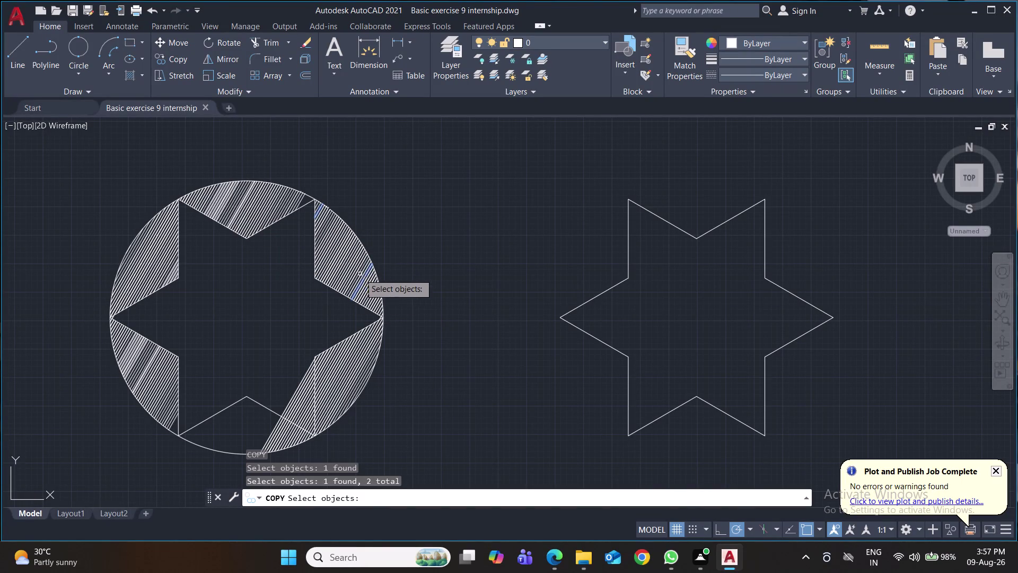
drag(358, 269, 344, 243)
click(344, 243)
double_click(347, 263)
double_click(357, 273)
click(354, 268)
click(351, 262)
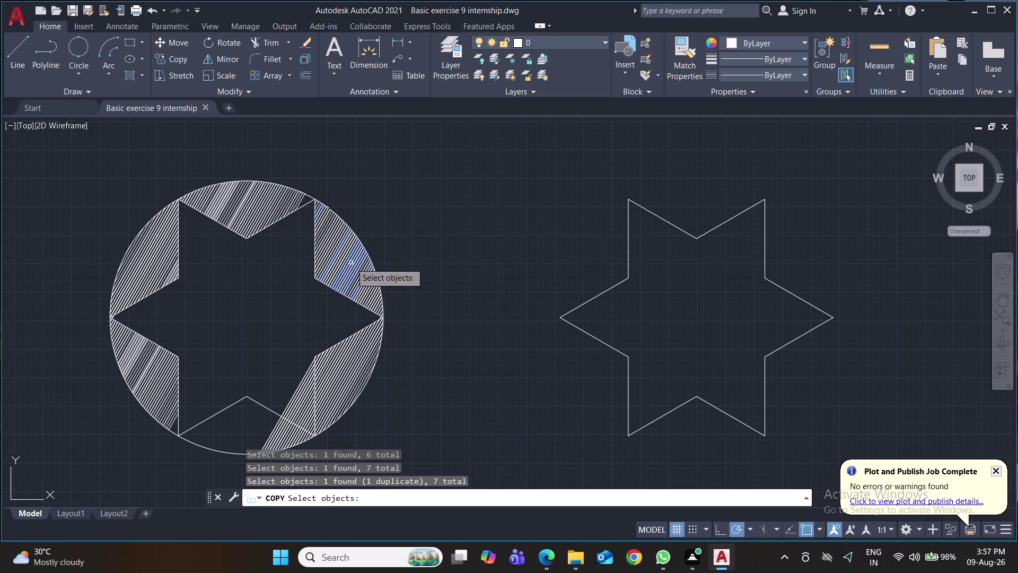
double_click(338, 254)
click(336, 249)
triple_click(341, 256)
triple_click(342, 257)
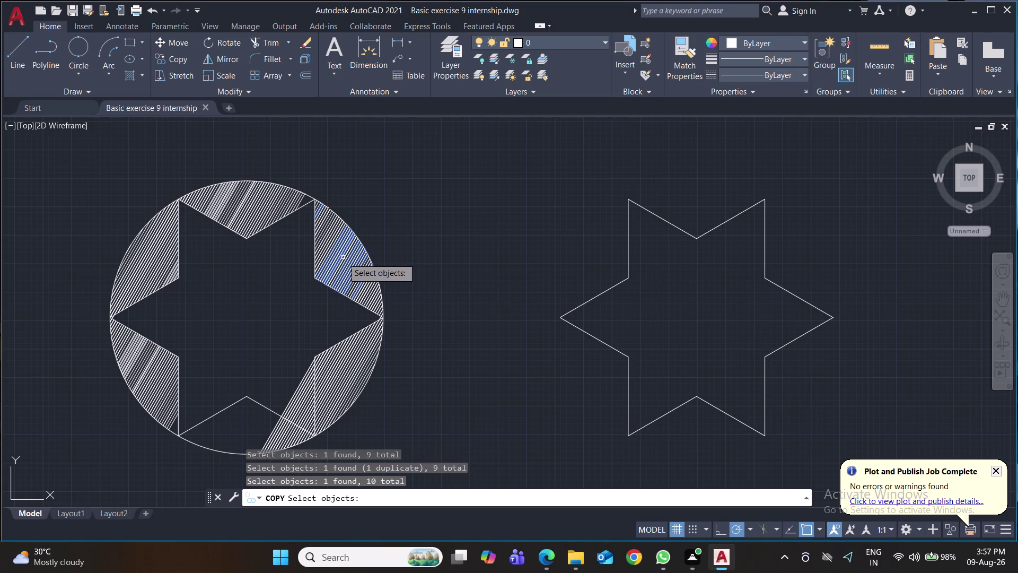
click(344, 259)
click(348, 259)
click(347, 257)
scroll(up, 3)
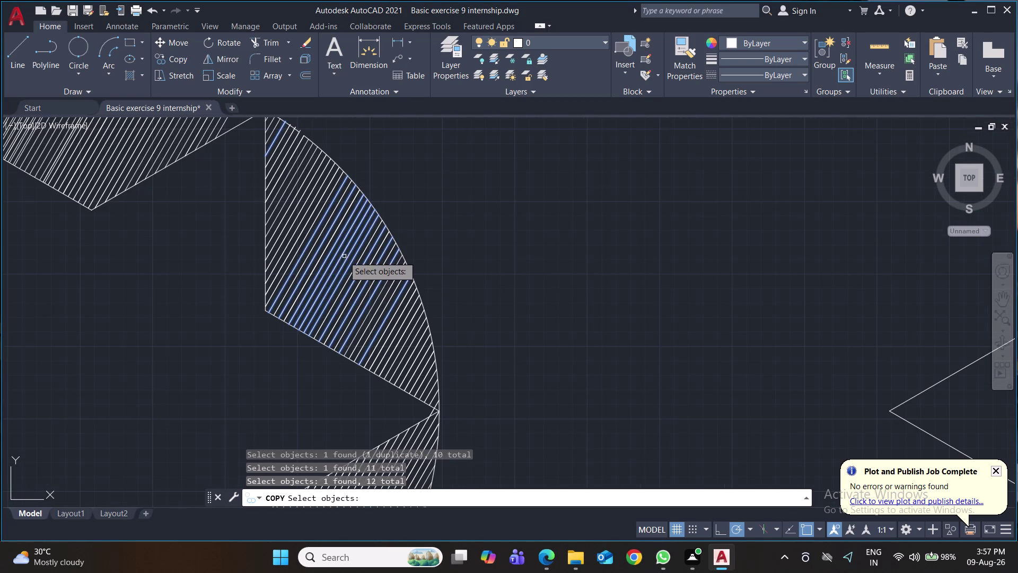
Add the wedge's hatch lines running down toward its lower tip to the selection.
click(355, 267)
click(365, 276)
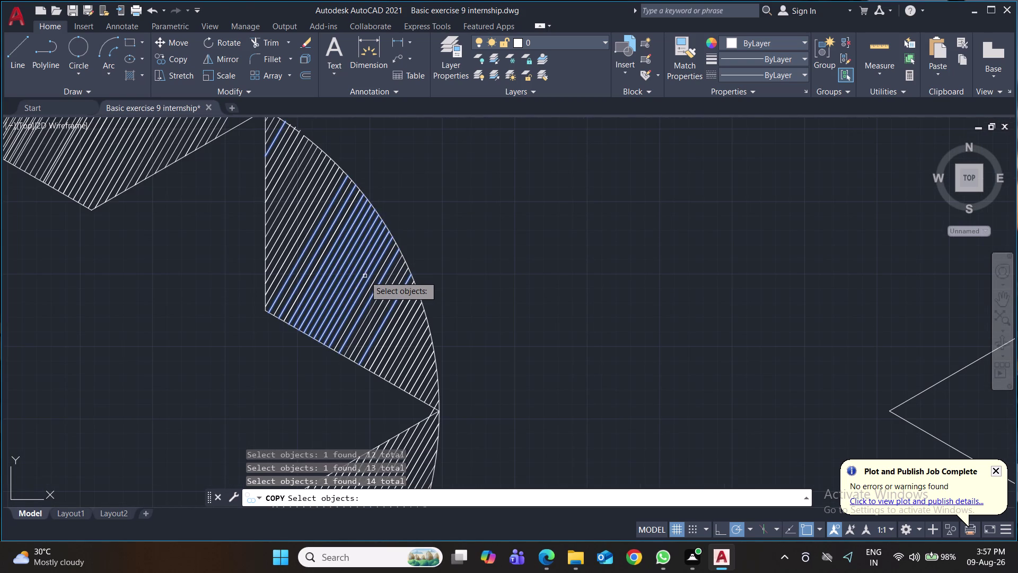
click(373, 280)
click(380, 295)
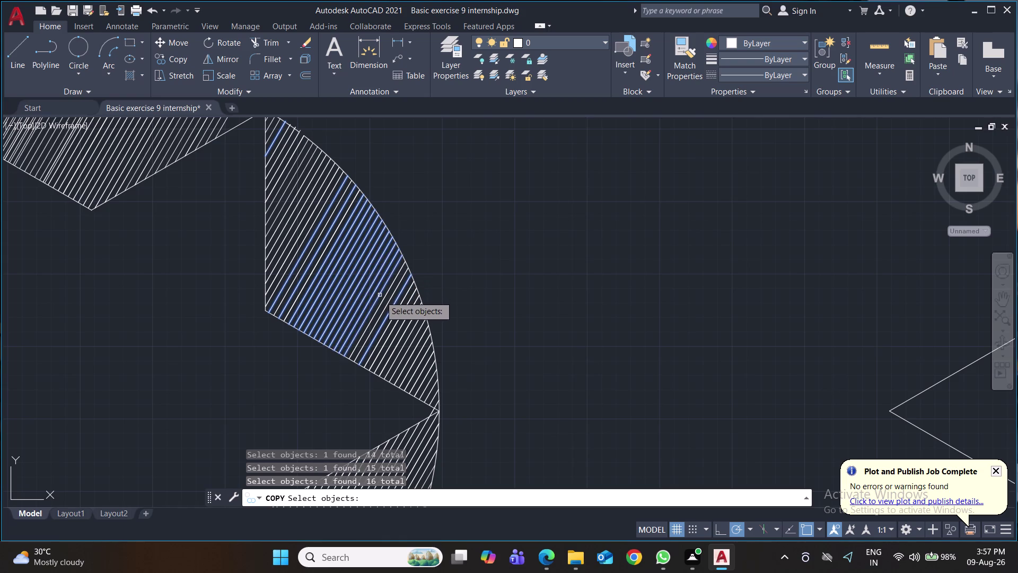
click(383, 300)
click(387, 303)
click(396, 314)
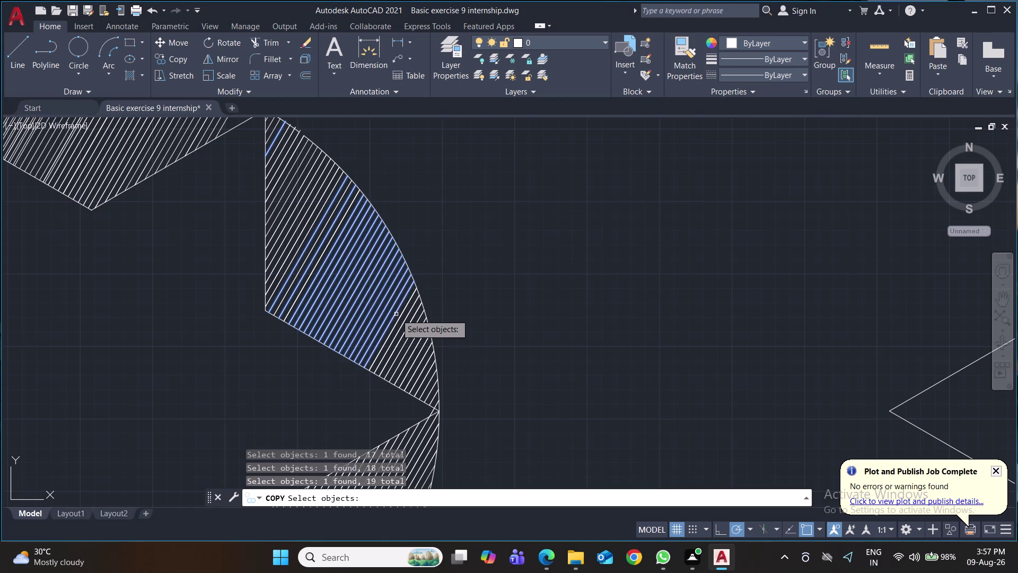
click(400, 320)
click(401, 324)
click(406, 332)
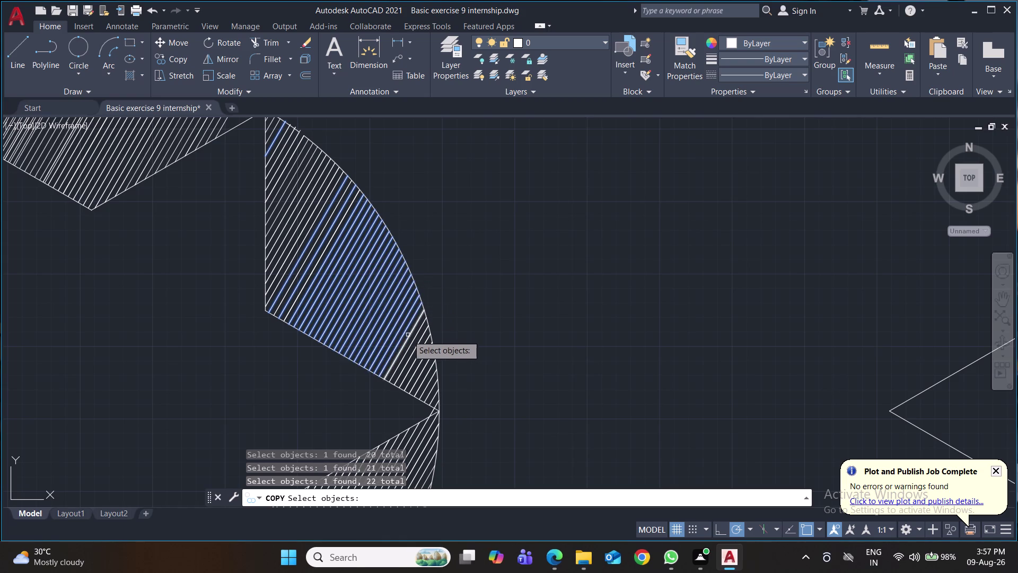
click(408, 336)
click(412, 343)
click(415, 350)
click(416, 352)
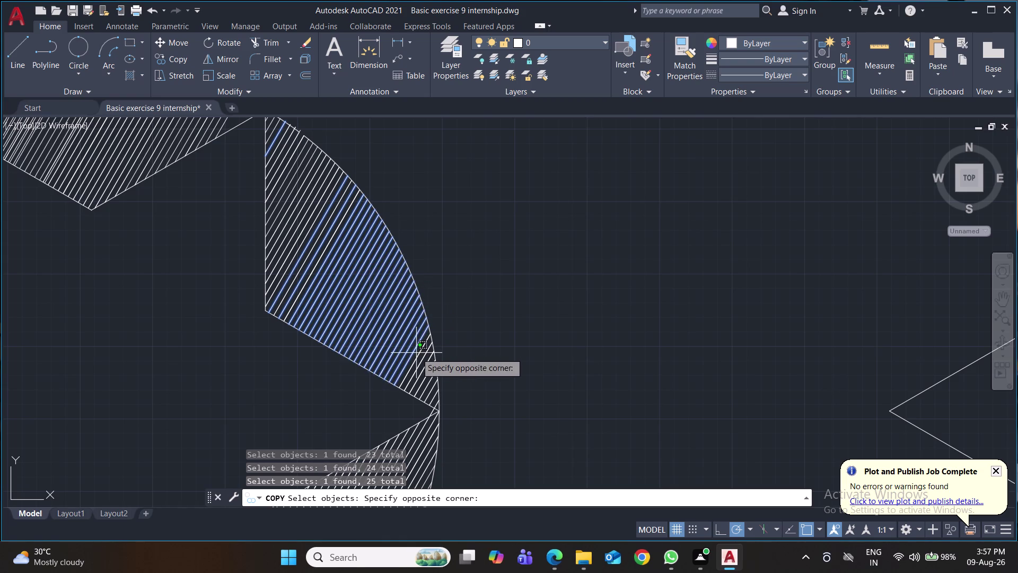
click(418, 355)
click(421, 370)
click(419, 362)
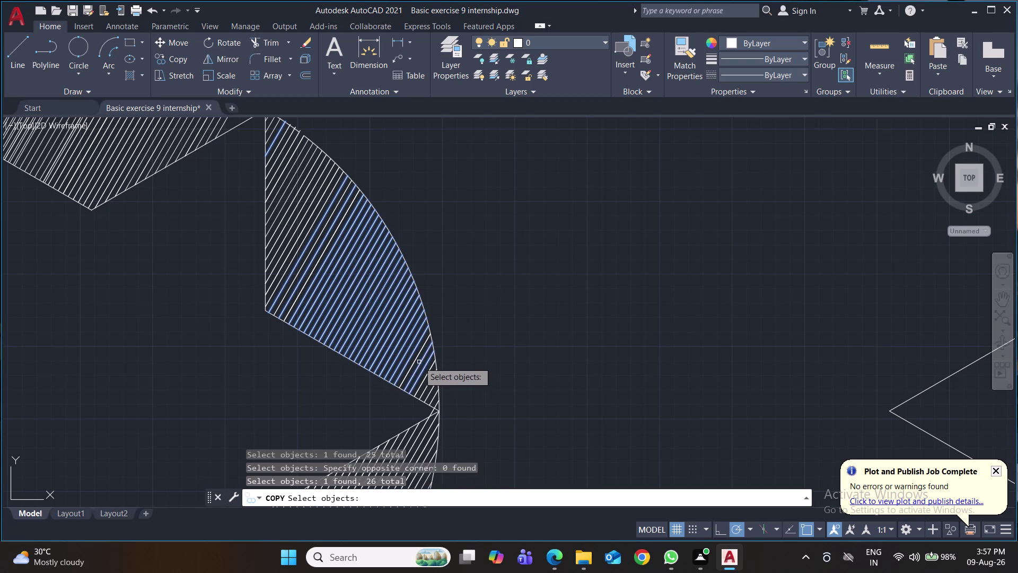
click(414, 349)
click(420, 354)
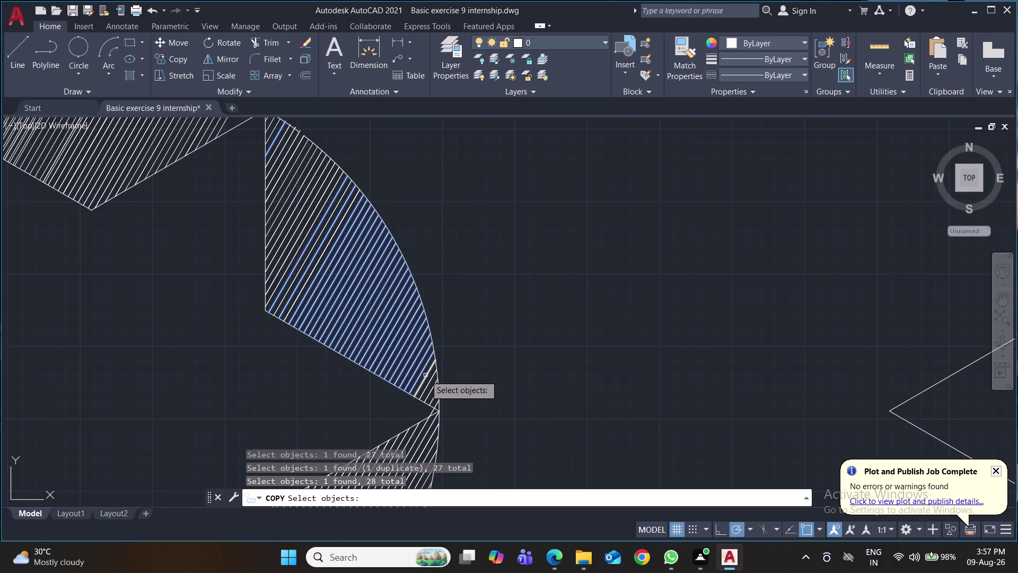
click(425, 375)
click(429, 378)
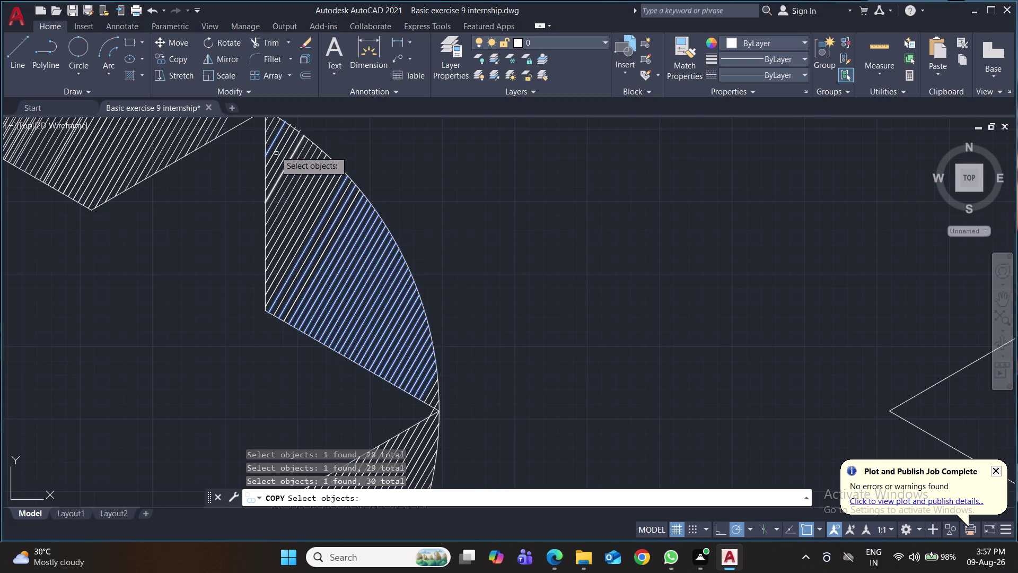
Add the remaining top, middle and tip hatch lines of the wedge to the selection.
click(269, 133)
click(278, 148)
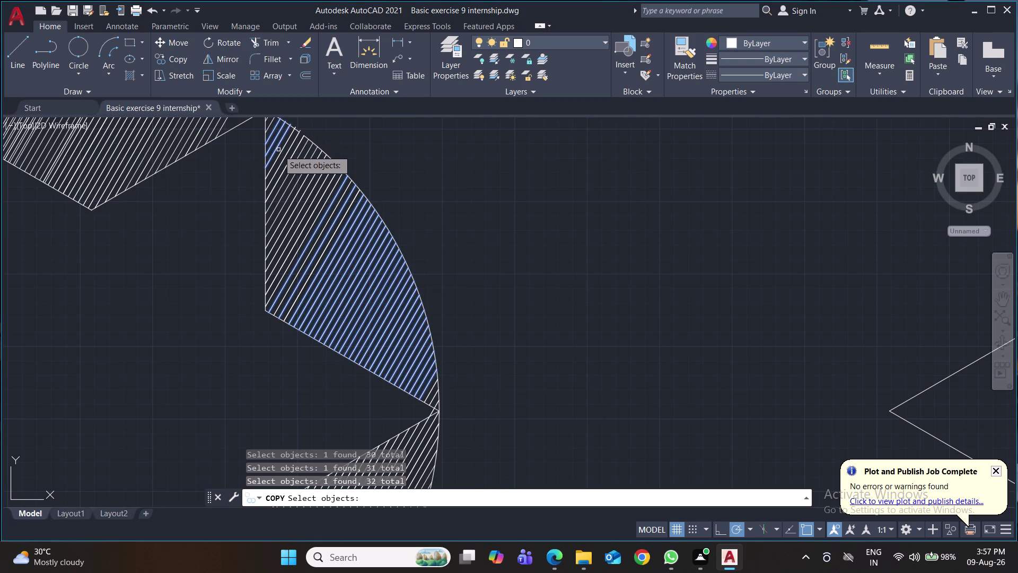
click(281, 158)
click(283, 164)
click(285, 168)
click(288, 176)
double_click(291, 182)
click(297, 190)
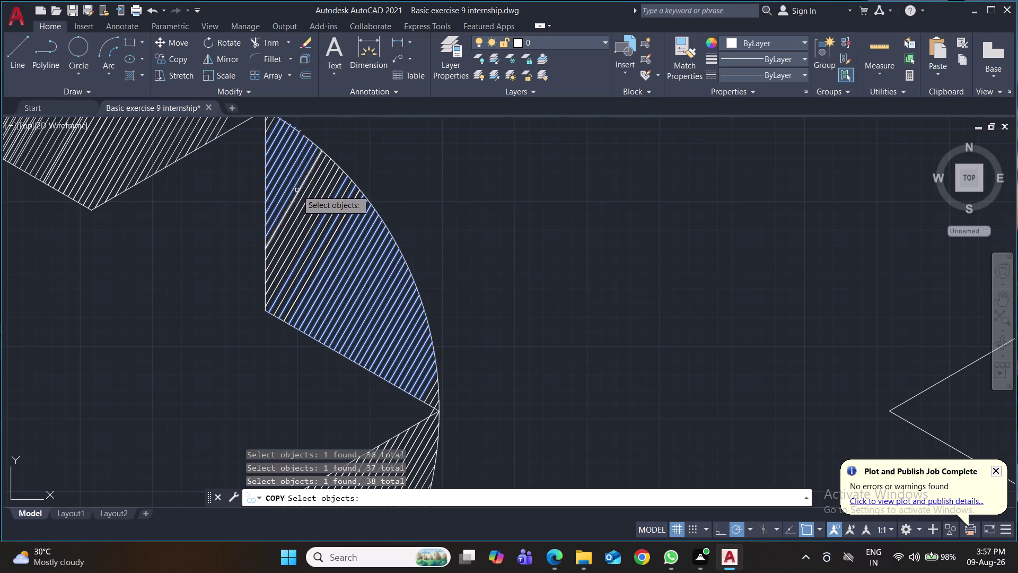
click(301, 196)
click(304, 203)
click(309, 209)
click(314, 214)
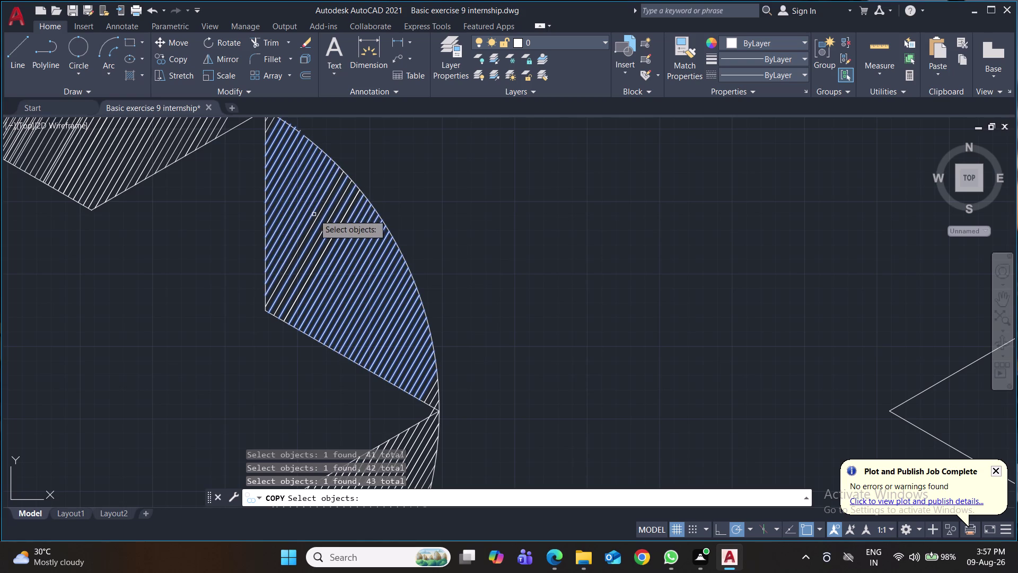
click(319, 217)
click(325, 230)
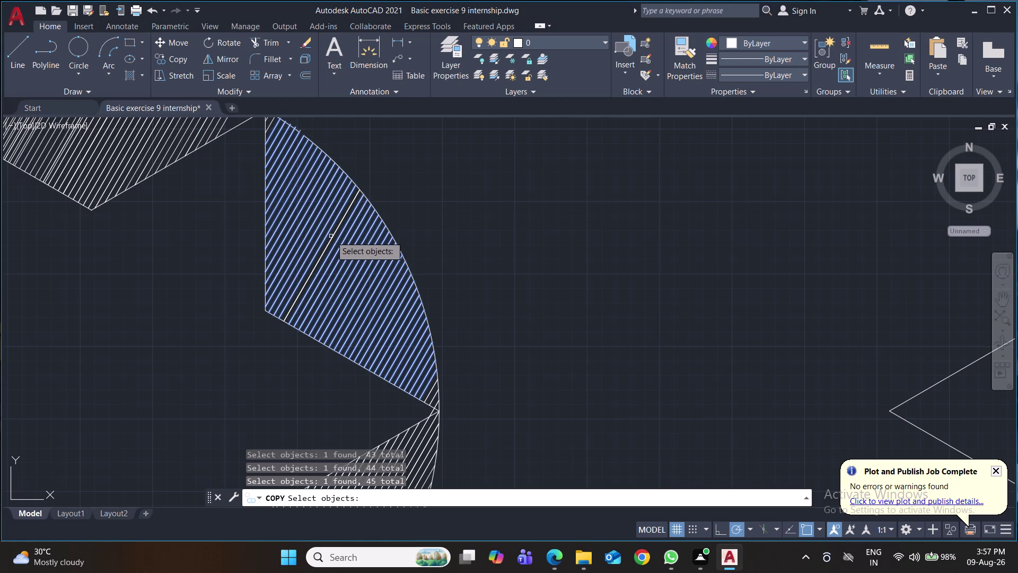
click(332, 237)
middle_drag(280, 143, 282, 213)
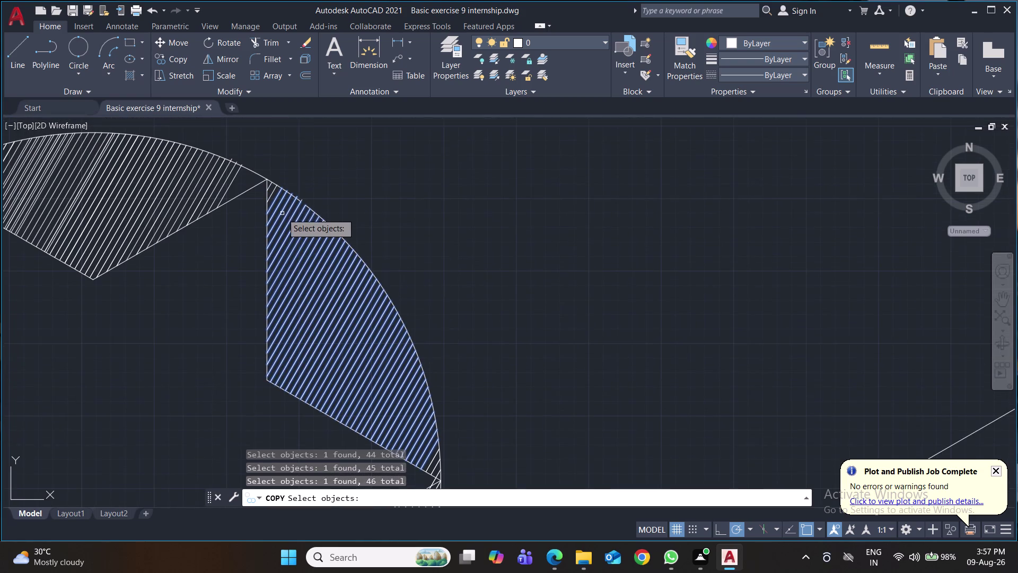
click(271, 192)
click(271, 186)
middle_drag(305, 299, 263, 205)
click(394, 362)
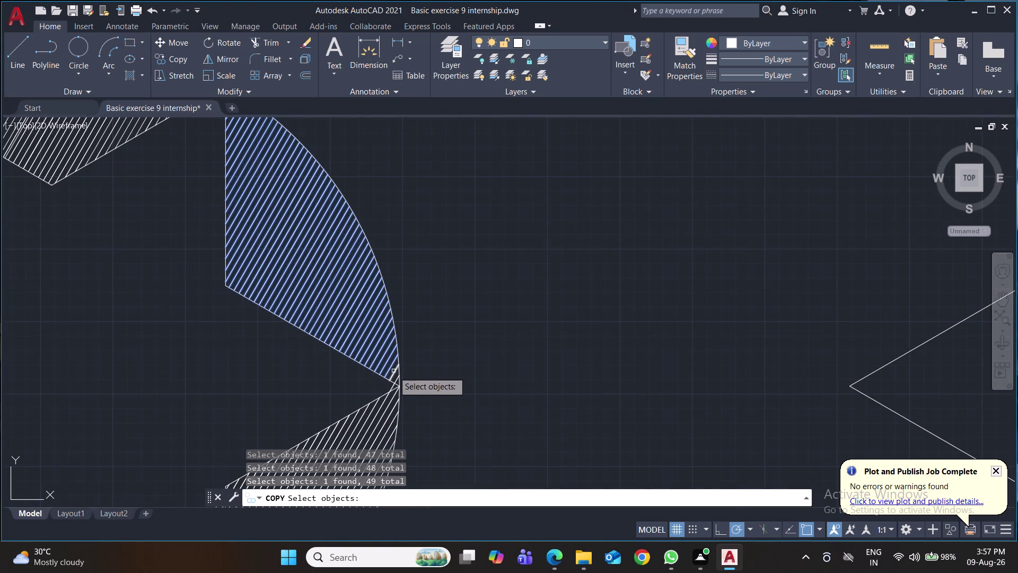
click(393, 371)
click(396, 381)
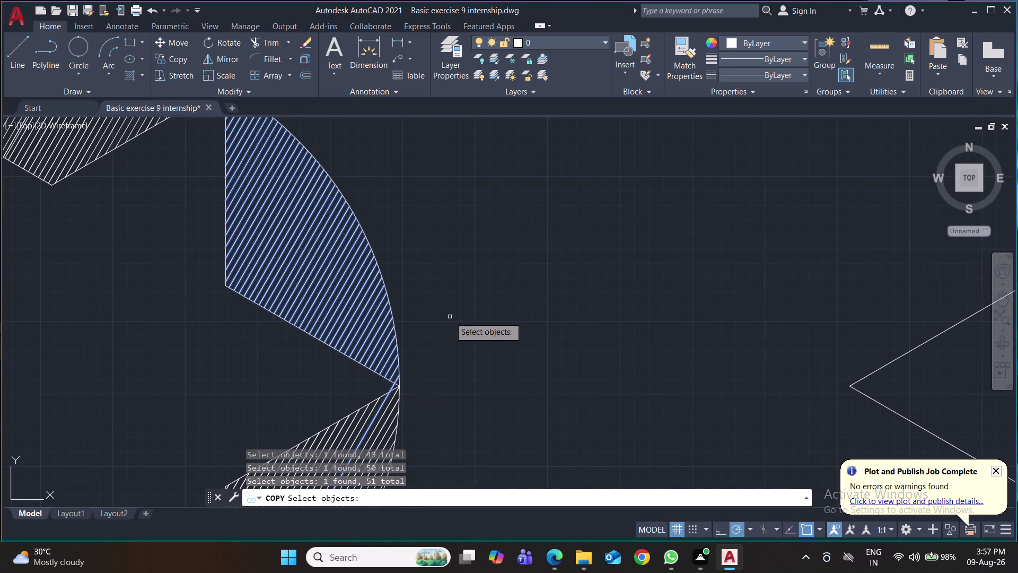
scroll(down, 3)
Finish the copy selection and set the base point on the star circle.
key(Return)
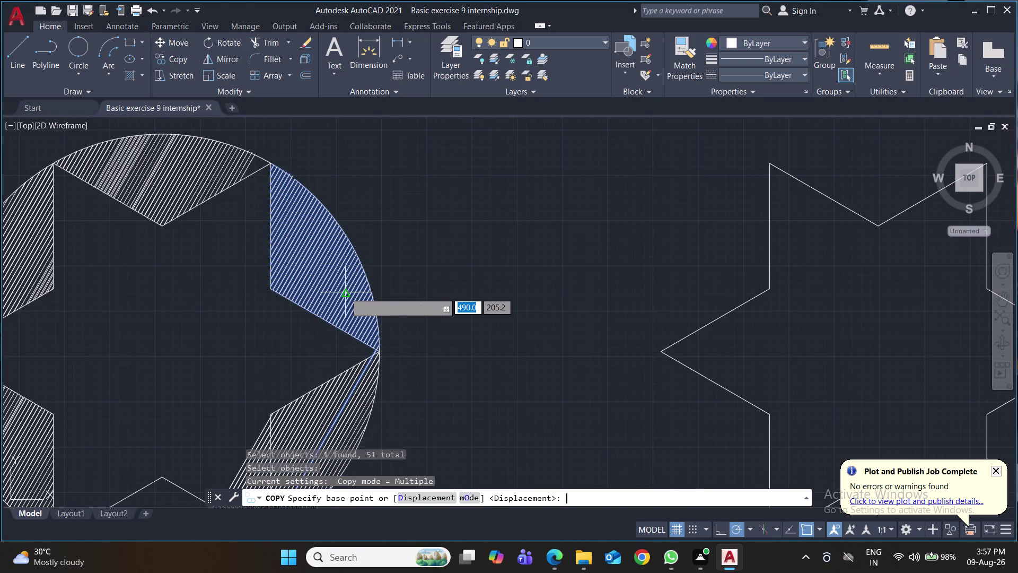
middle_drag(316, 294, 565, 221)
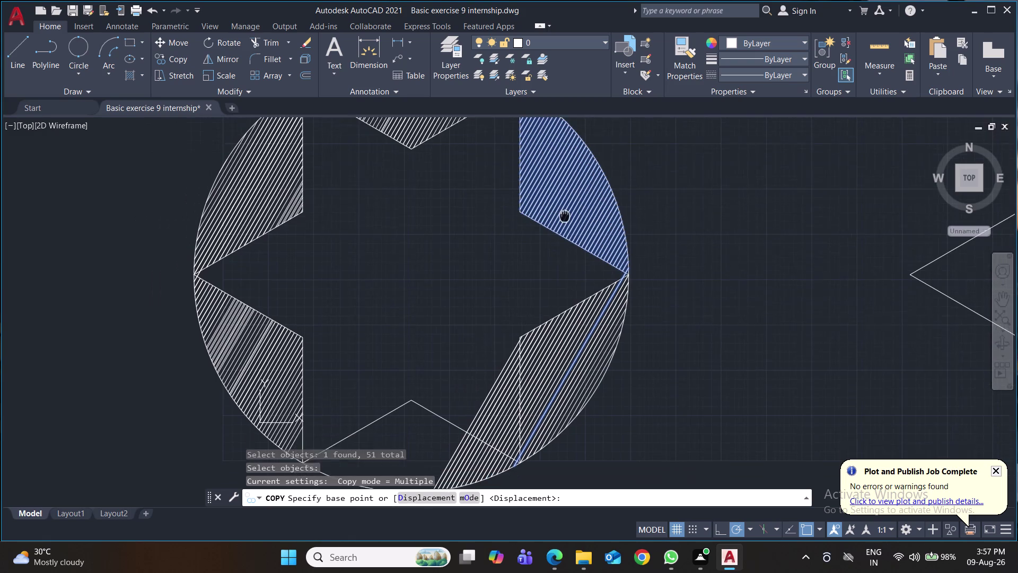
middle_drag(565, 221, 565, 200)
click(549, 164)
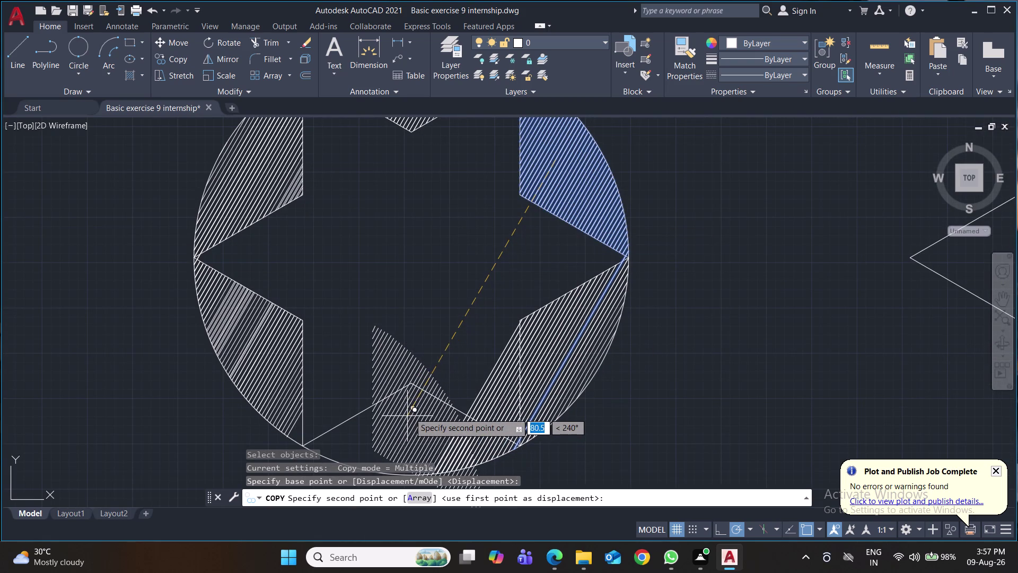
Place five copies of the hatch wedge over the star points and save the drawing.
middle_drag(423, 393, 480, 264)
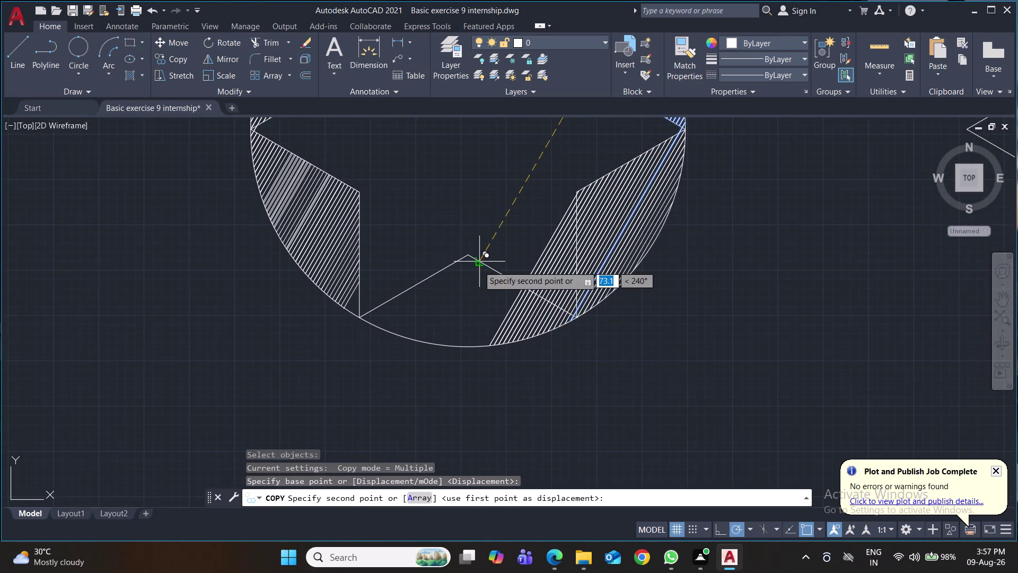
click(477, 298)
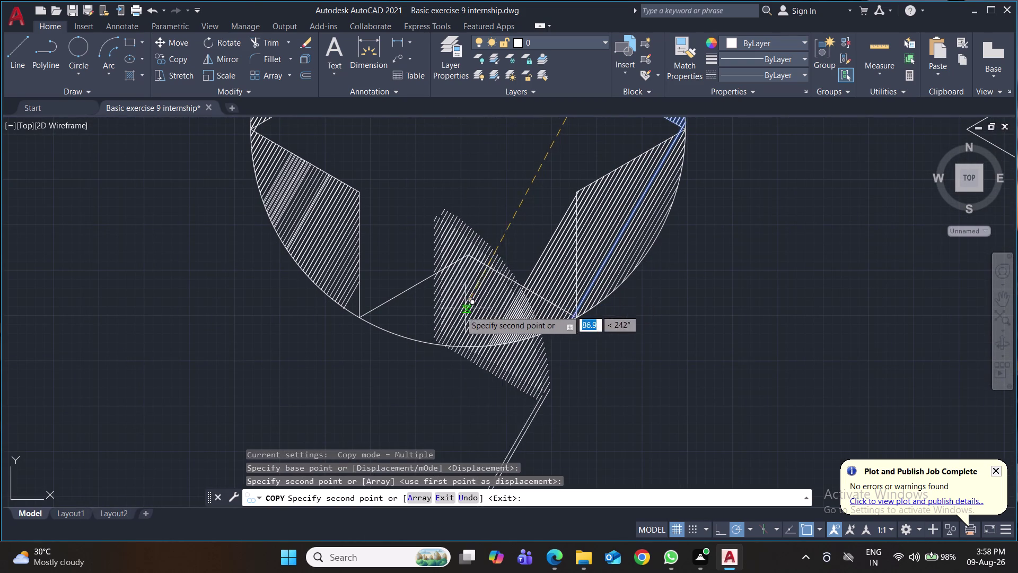
click(427, 312)
click(400, 308)
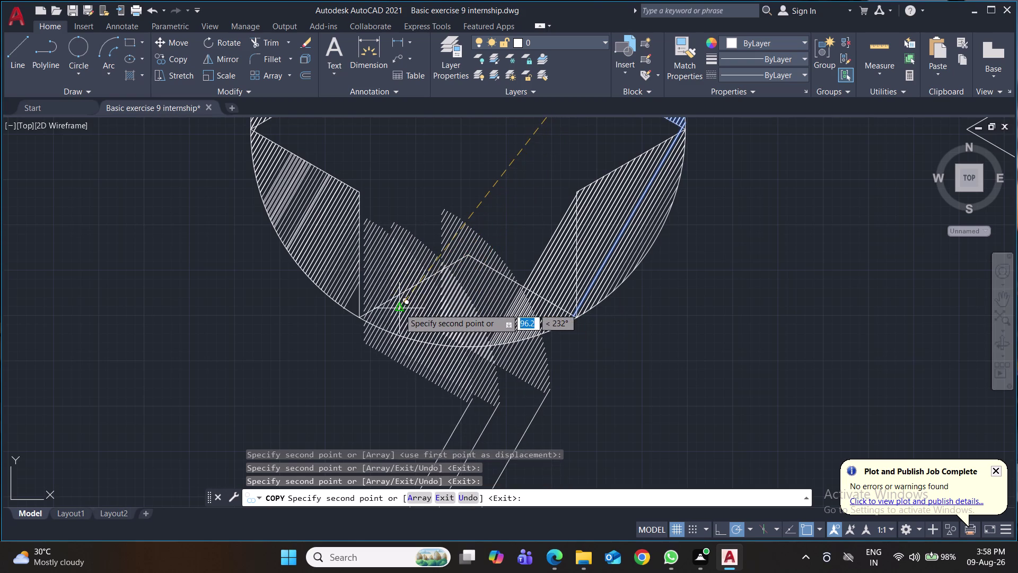
click(369, 302)
middle_drag(444, 272, 448, 387)
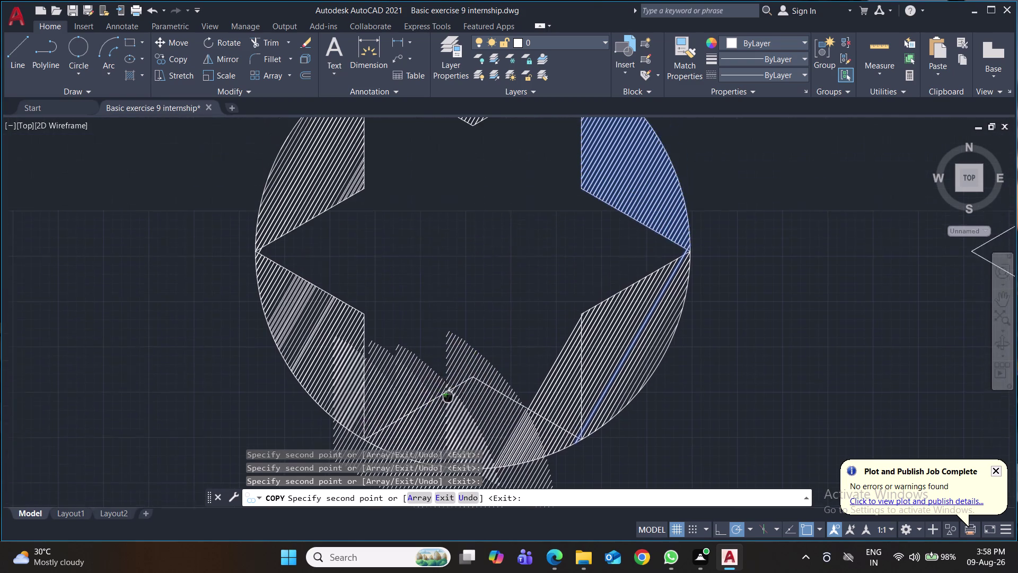
middle_drag(448, 386, 448, 520)
click(562, 207)
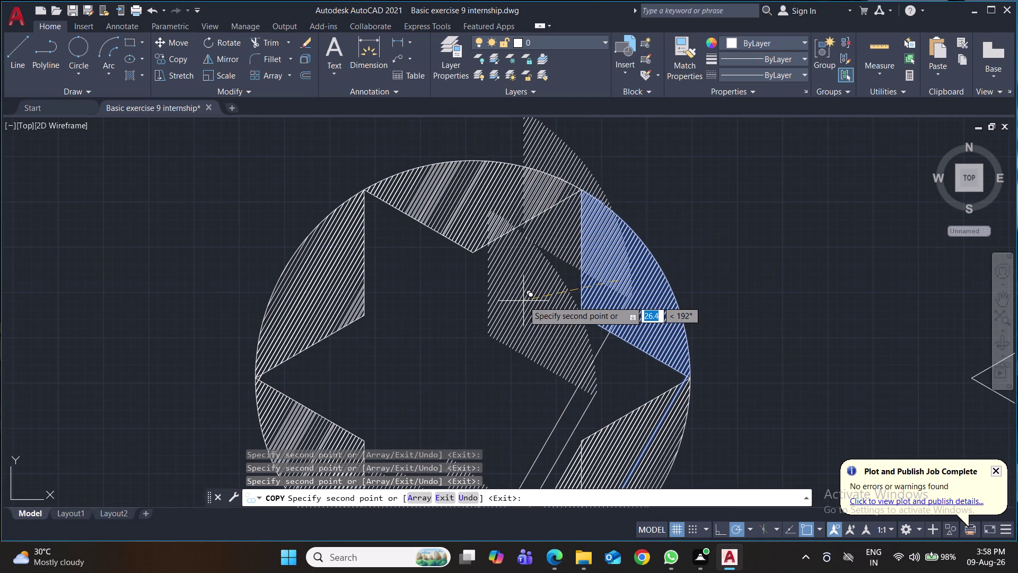
key(ctrl+s)
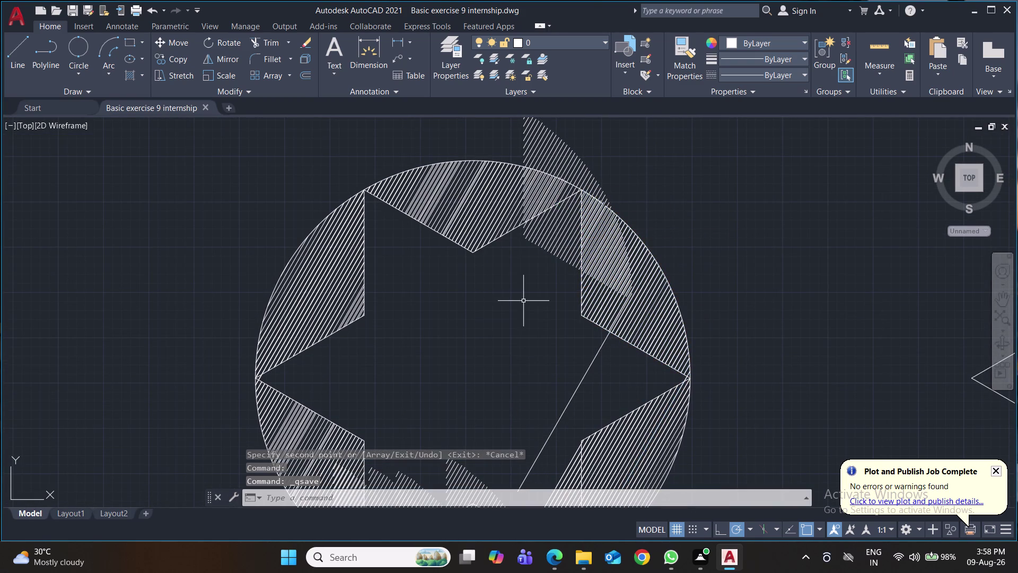
Start TRIM and cut the stray hatch bits poking above the circle.
text(tr)
key(Return)
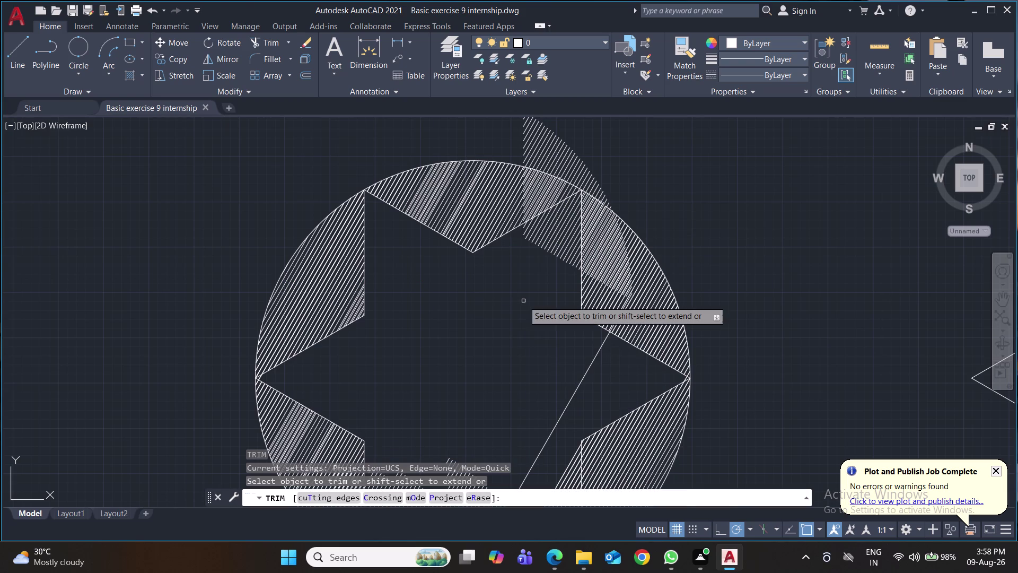
click(627, 212)
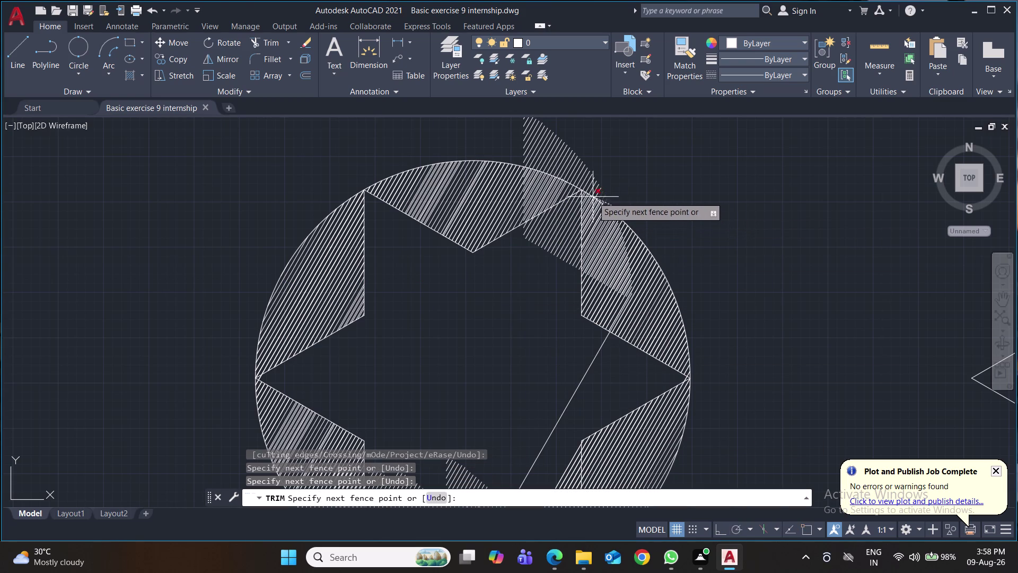
click(524, 154)
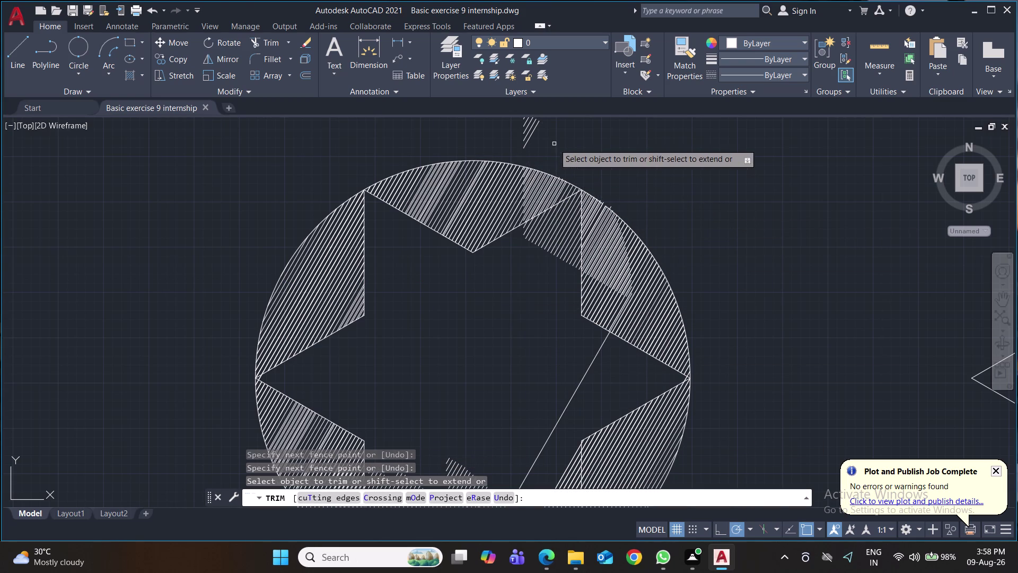
click(554, 143)
click(520, 127)
middle_drag(578, 161, 589, 196)
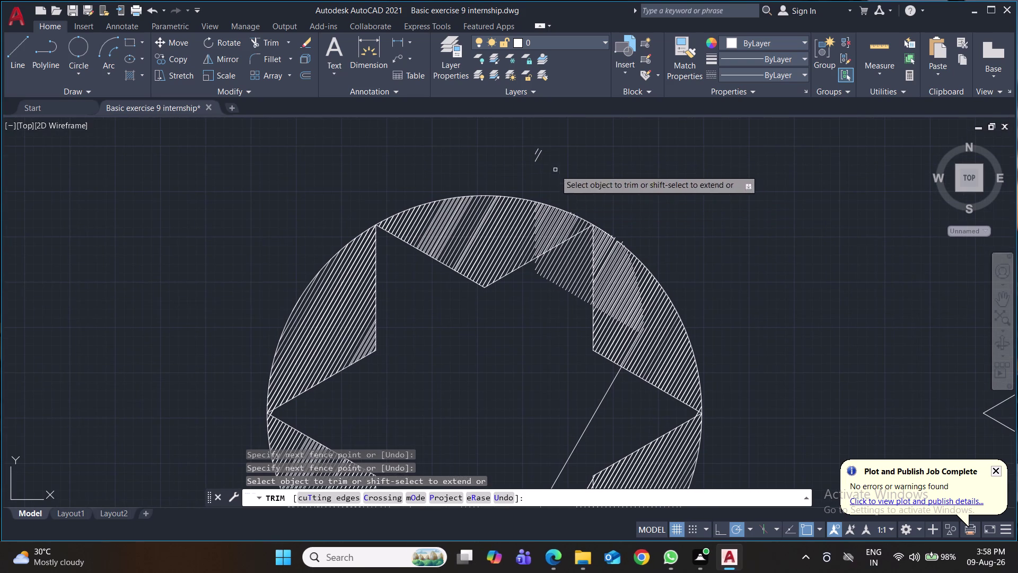
click(545, 160)
click(535, 151)
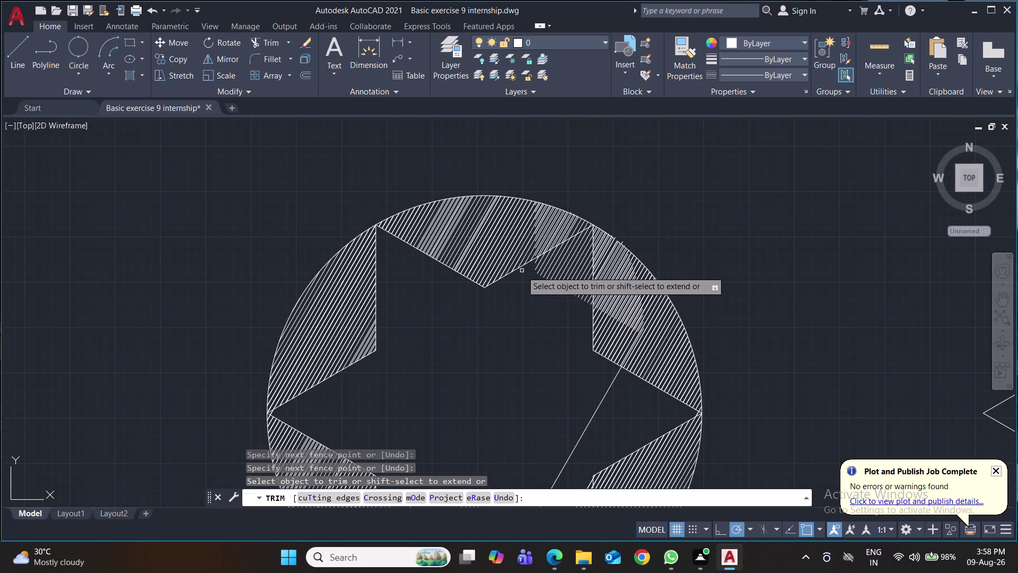
Trim the stray hatch lines crossing inside and beside the star points.
click(525, 269)
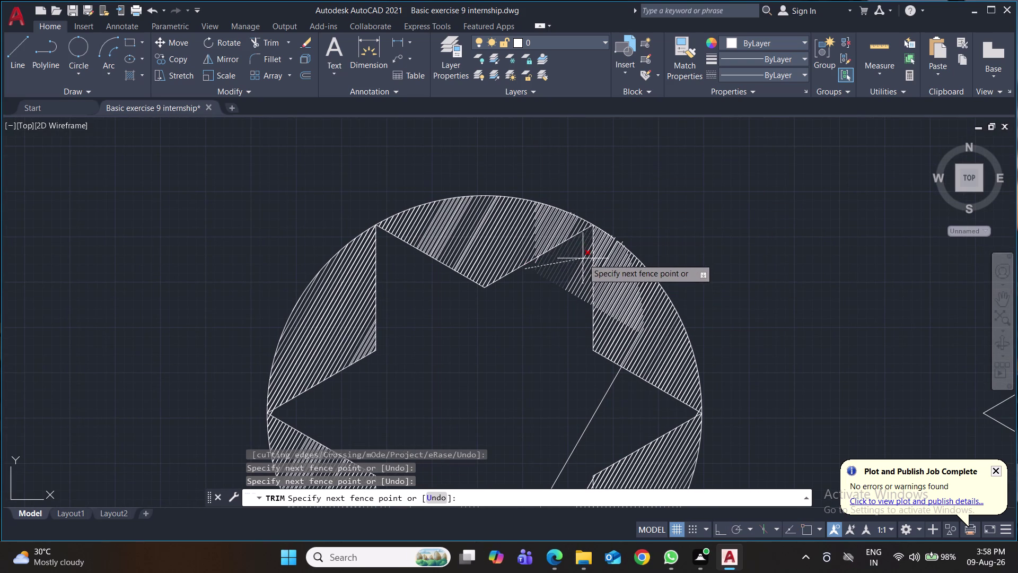
click(583, 258)
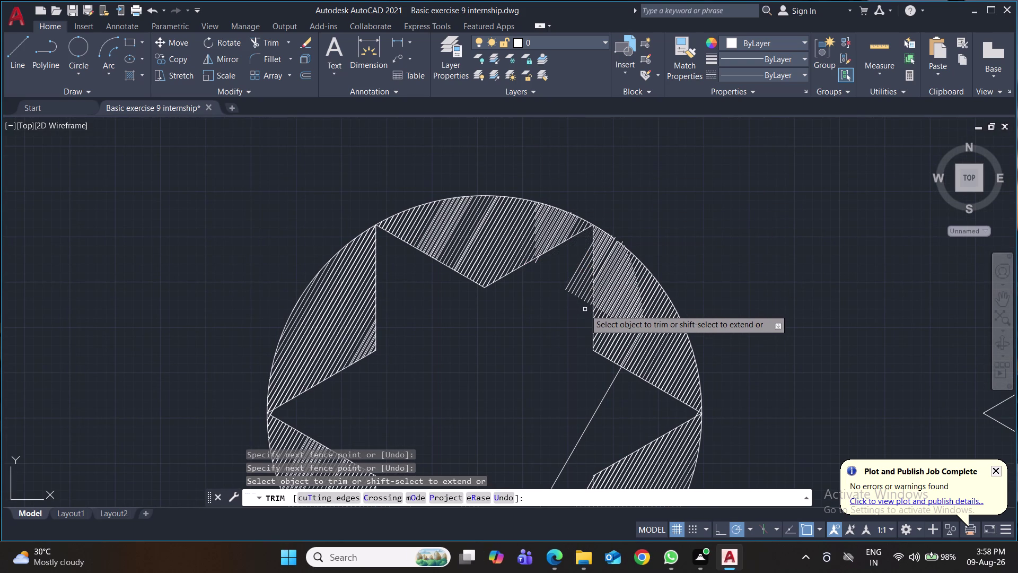
click(587, 310)
drag(581, 277, 579, 270)
click(579, 270)
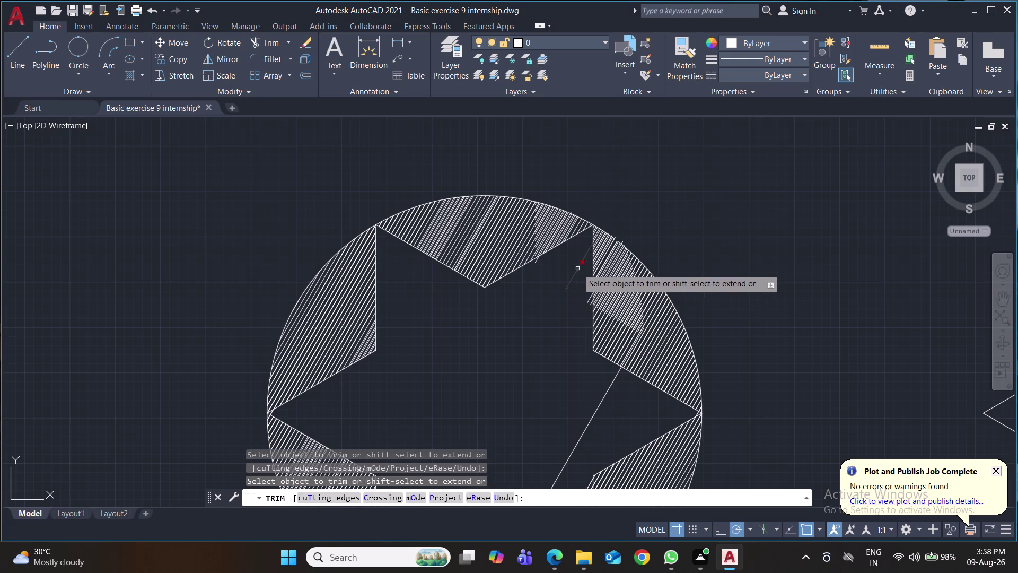
click(578, 267)
click(536, 263)
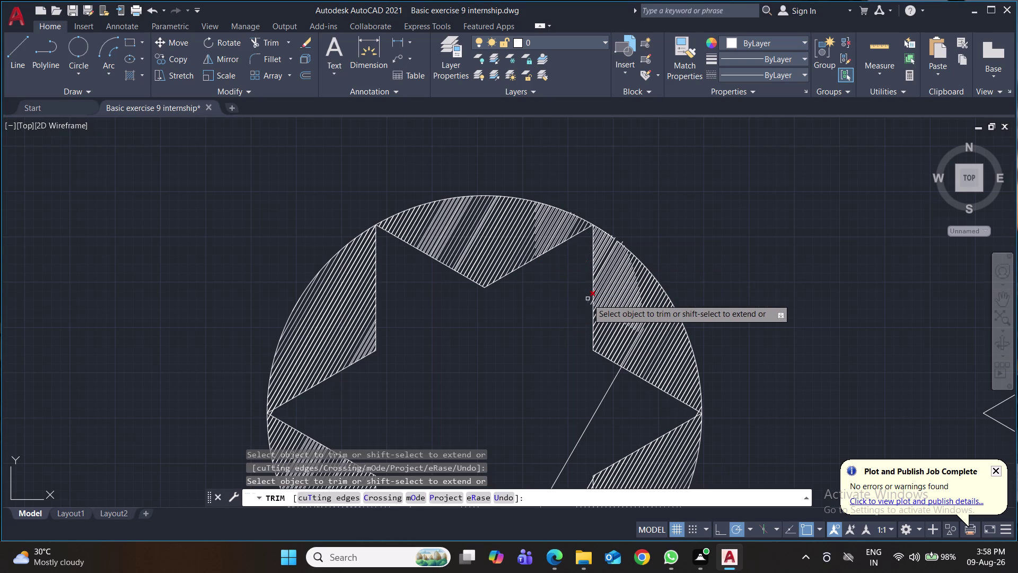
click(588, 299)
click(590, 303)
scroll(down, 3)
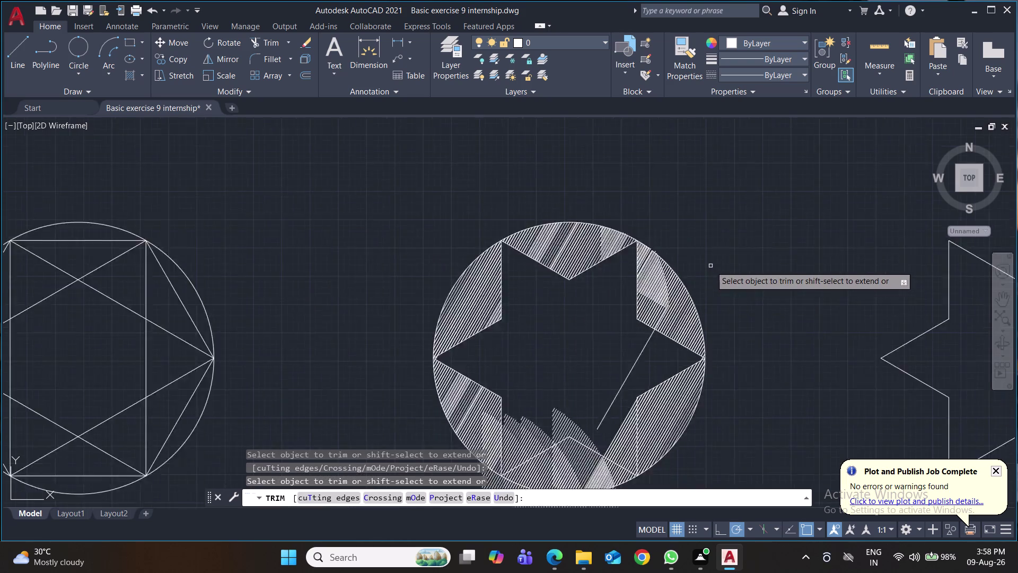
scroll(down, 3)
middle_drag(711, 266, 680, 220)
Fence-trim the hatch fragments hanging below the bottom edge of the middle circle.
click(636, 363)
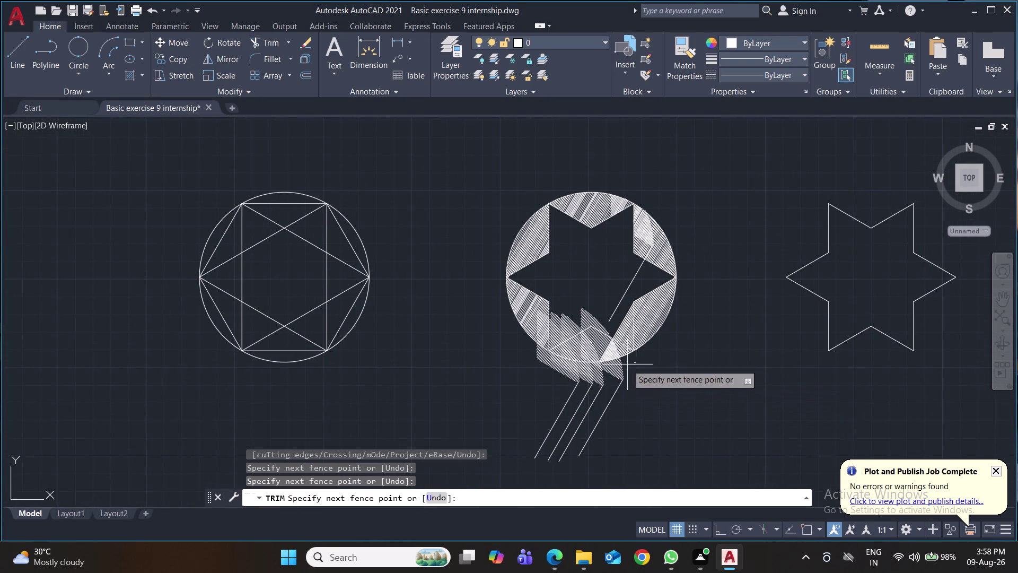
click(550, 373)
click(649, 365)
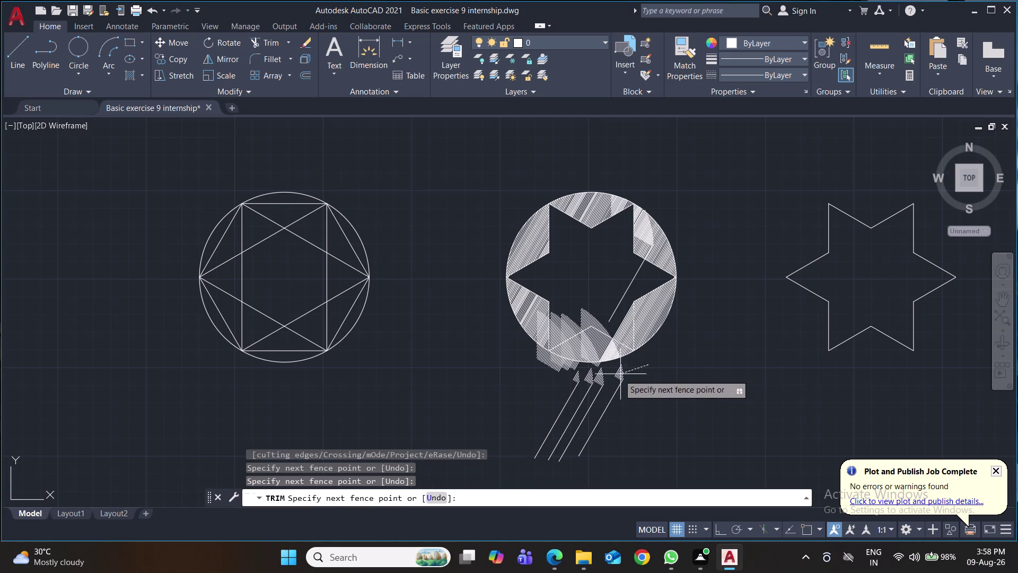
click(569, 383)
click(634, 381)
click(555, 400)
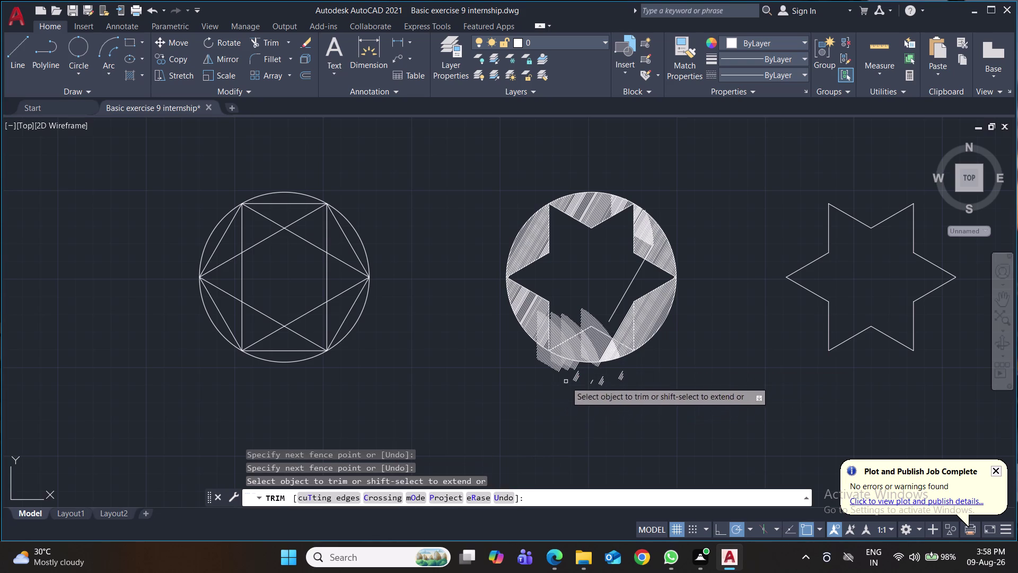
click(567, 374)
click(630, 378)
click(634, 378)
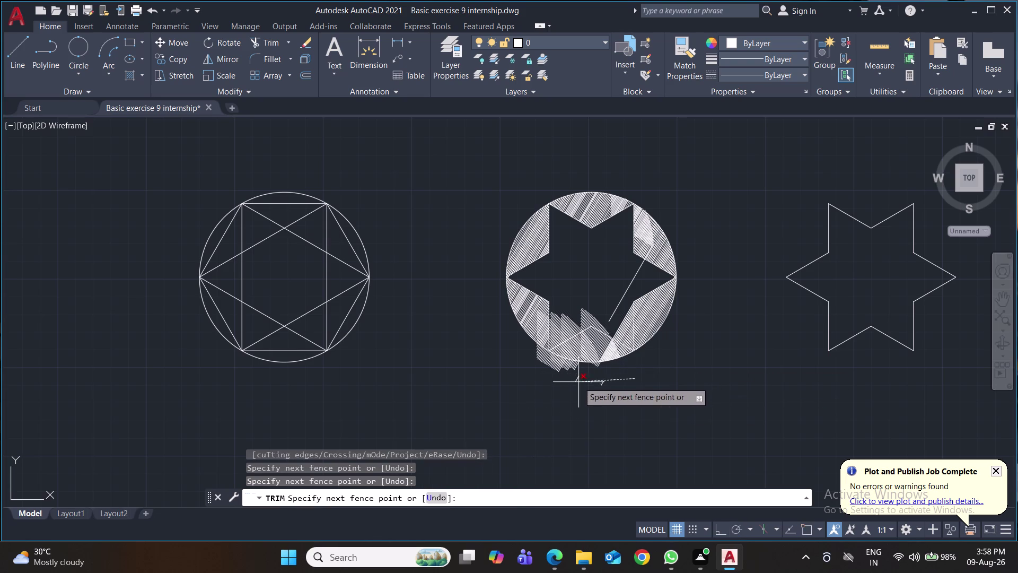
click(579, 382)
click(576, 378)
click(601, 385)
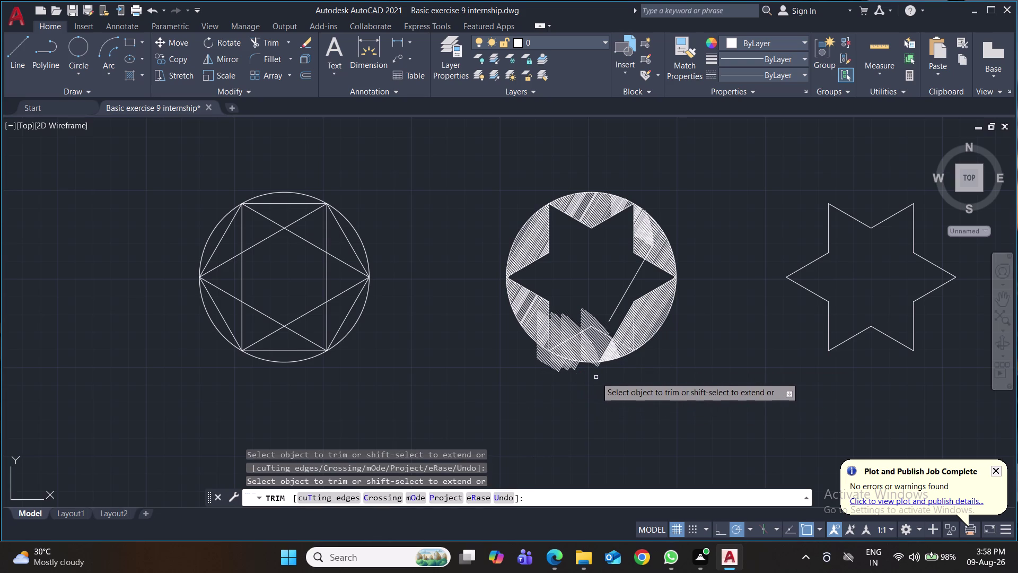
click(603, 366)
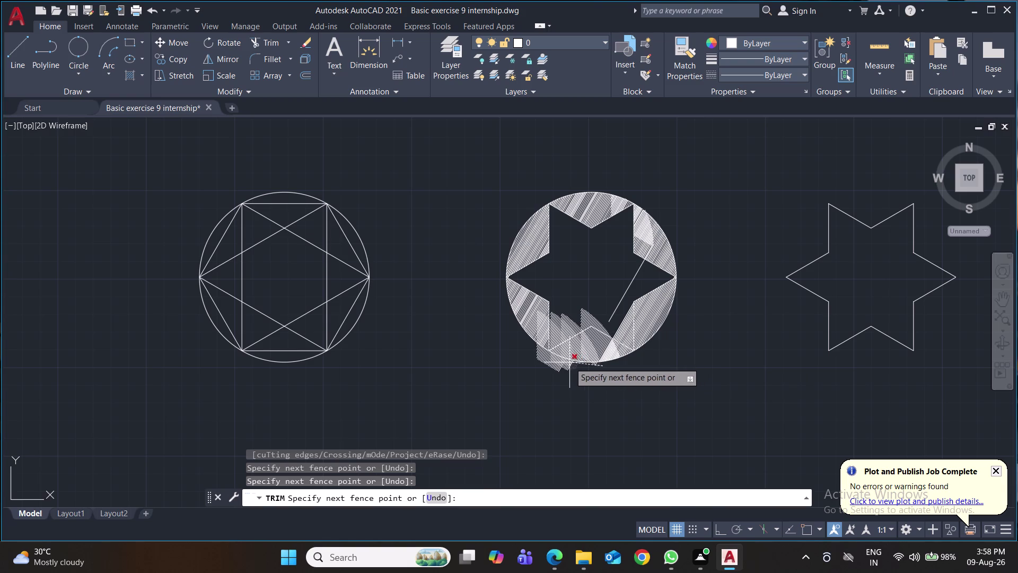
click(536, 358)
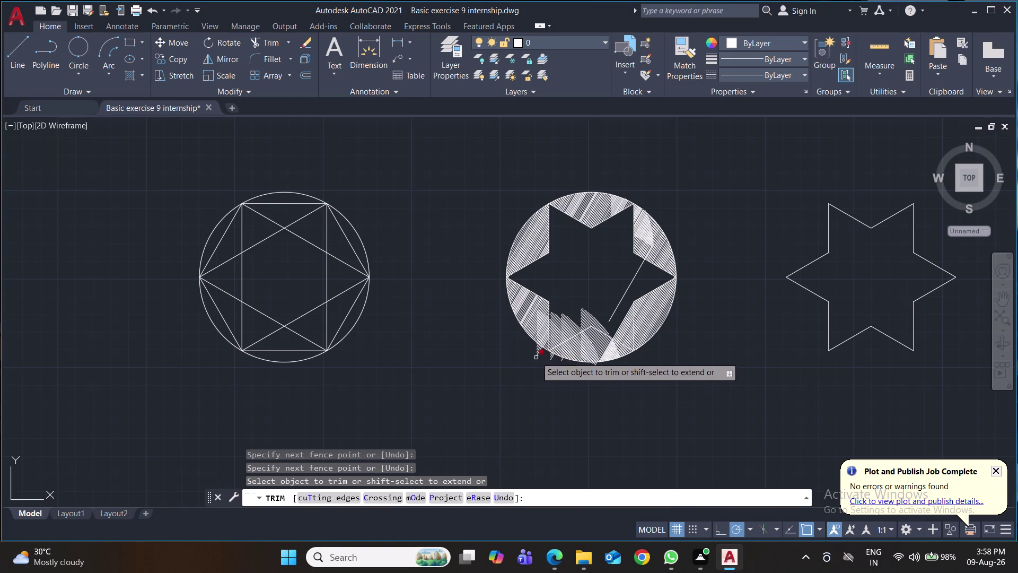
click(526, 349)
click(561, 361)
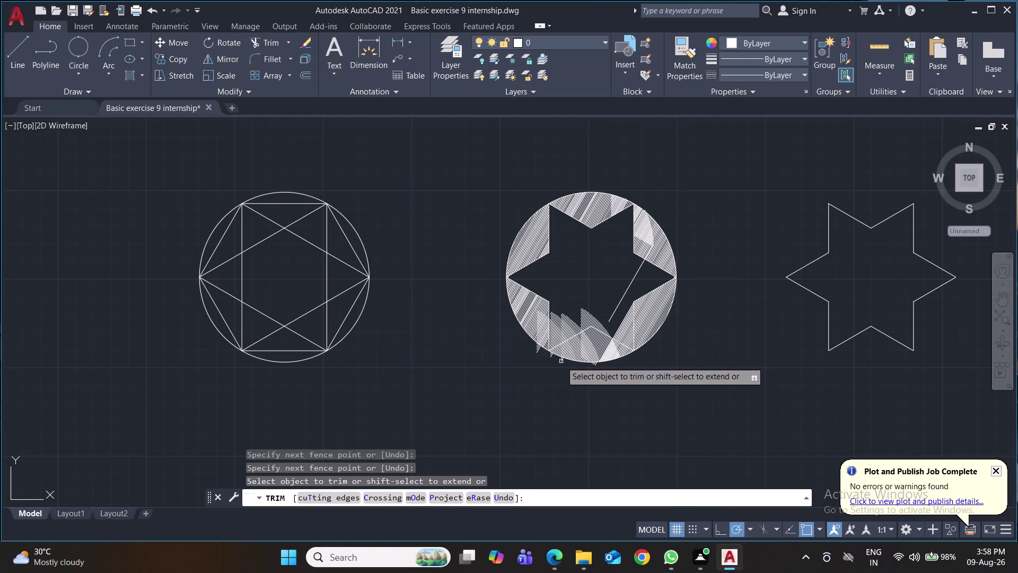
scroll(up, 3)
Fence-trim the stray hatch strands along the circle's lower edge and bottom.
click(564, 362)
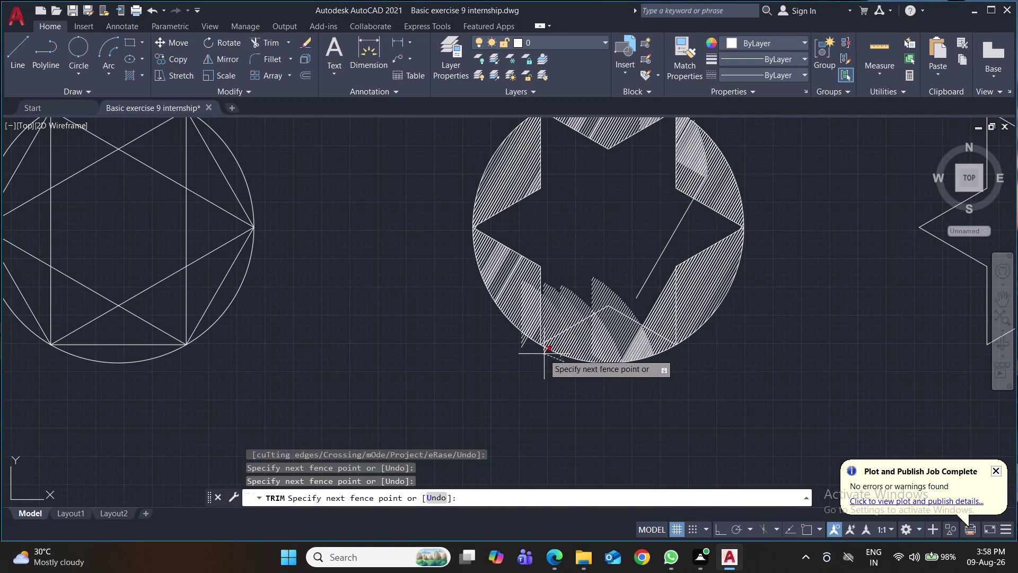
click(517, 337)
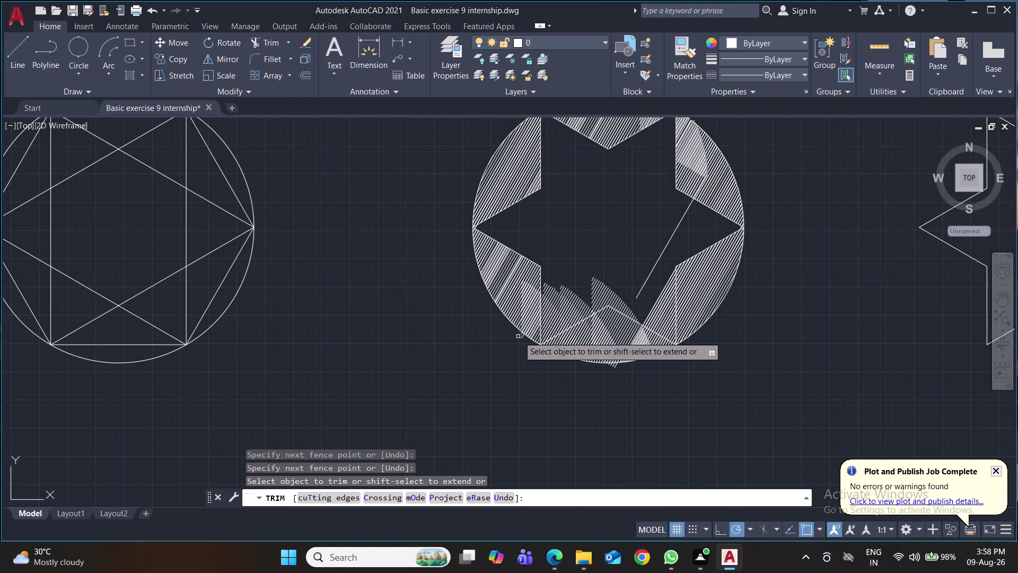
click(521, 336)
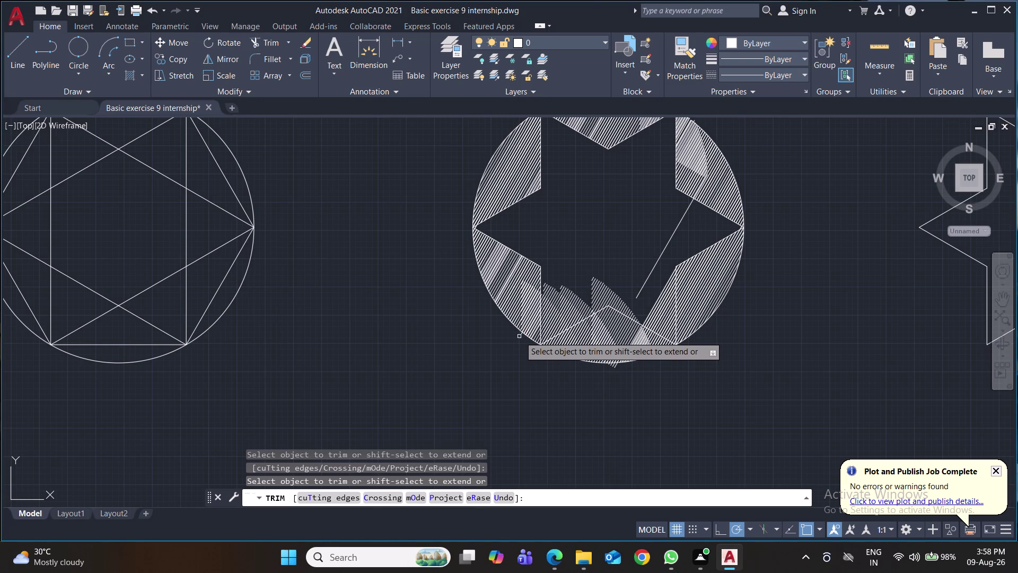
click(520, 336)
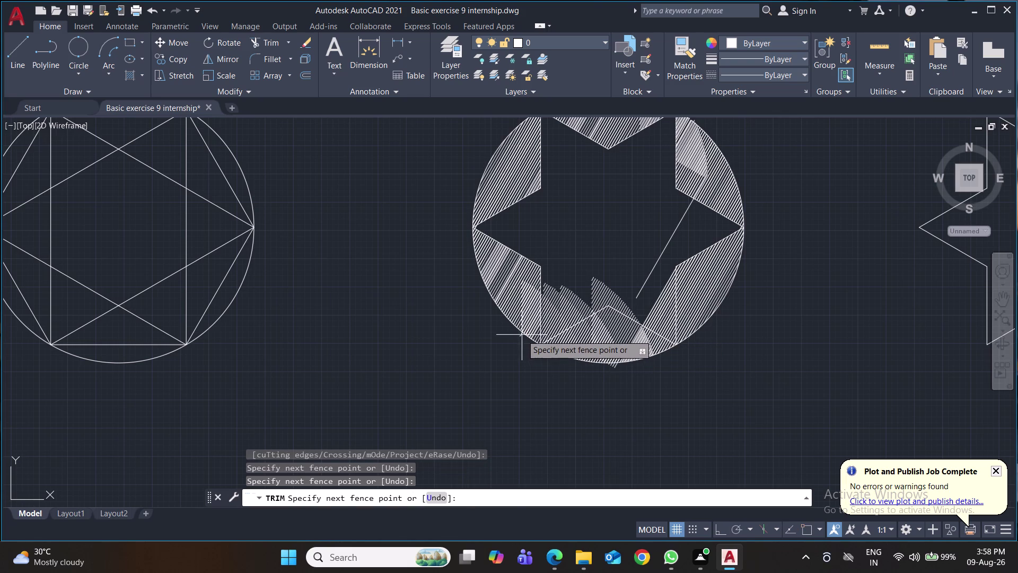
click(522, 334)
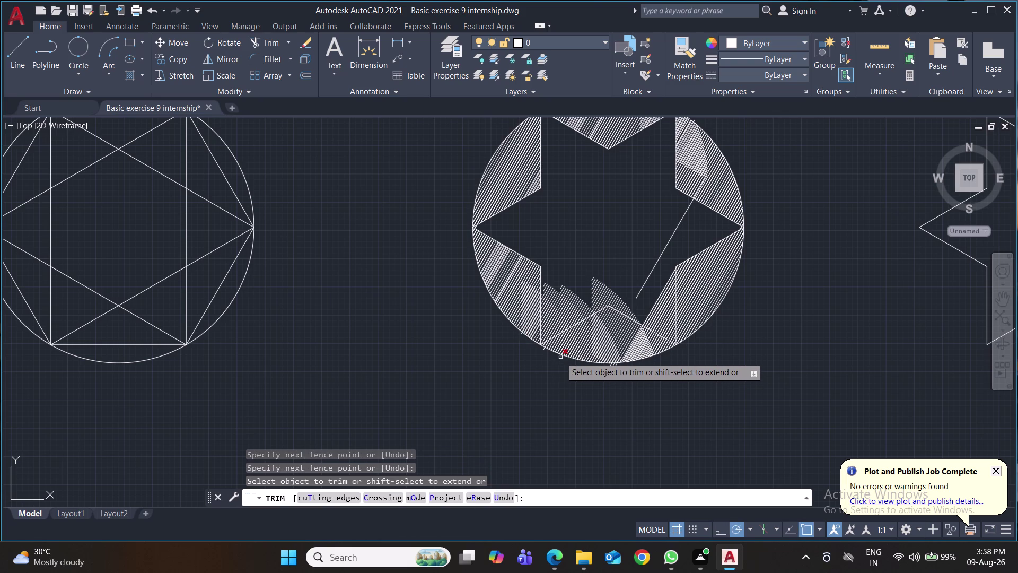
click(560, 358)
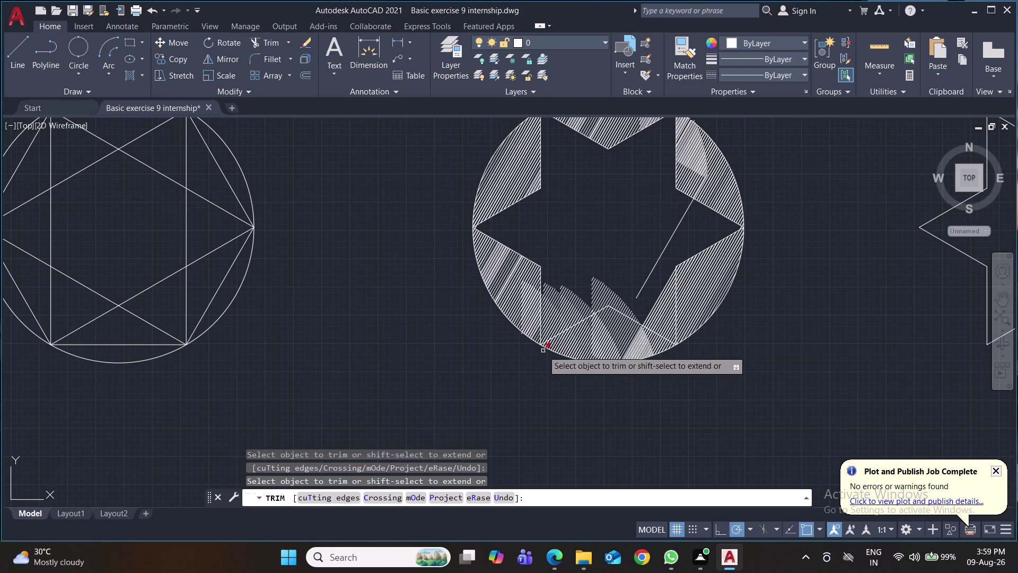
click(543, 351)
click(522, 337)
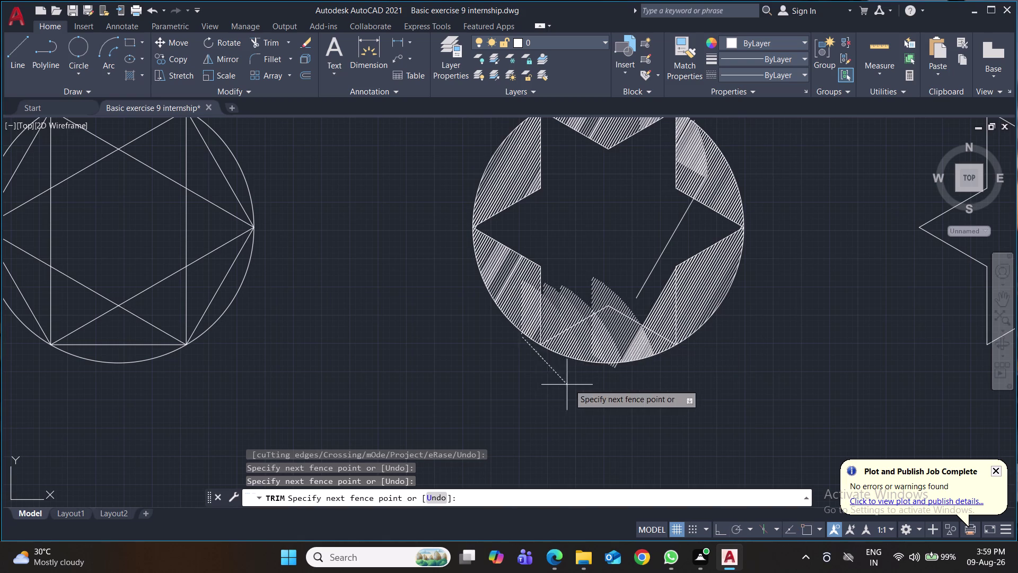
click(546, 404)
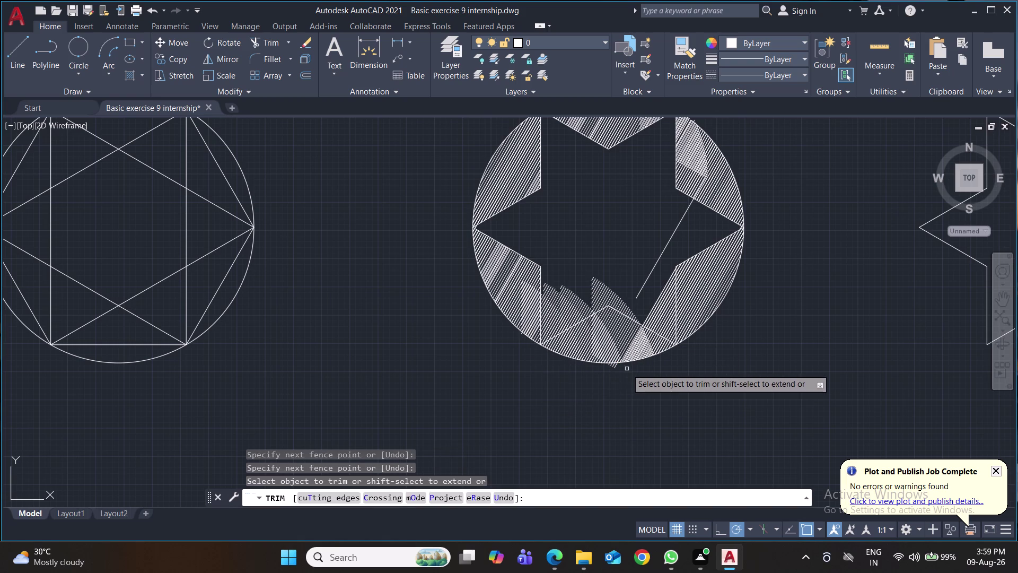
click(627, 369)
click(605, 366)
click(619, 366)
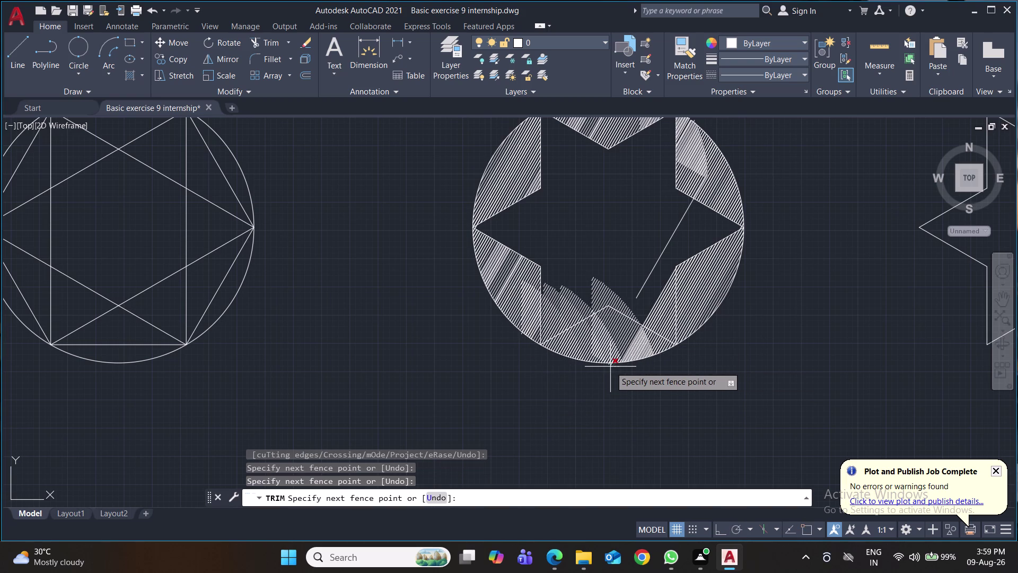
click(604, 365)
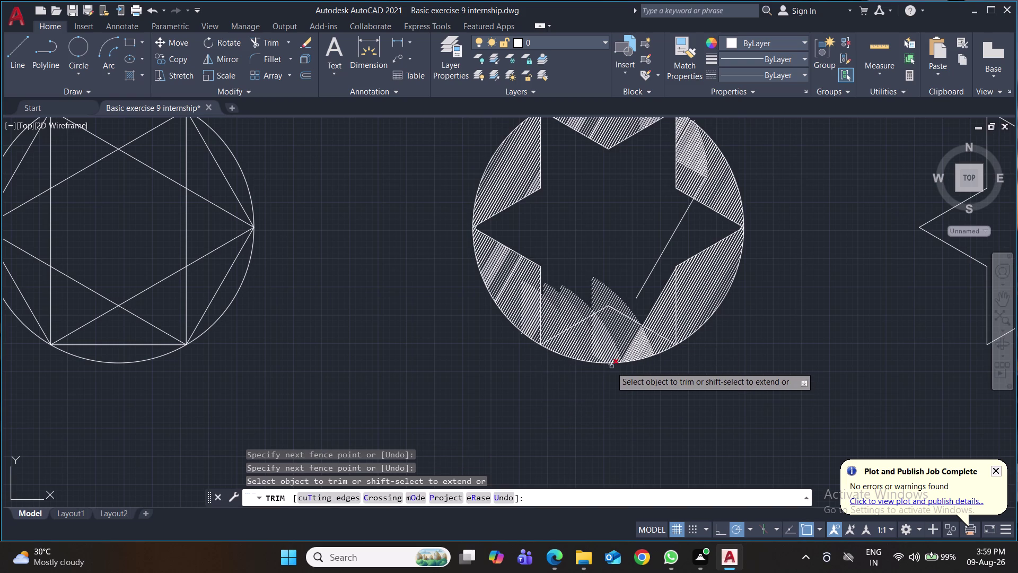
click(611, 366)
click(609, 365)
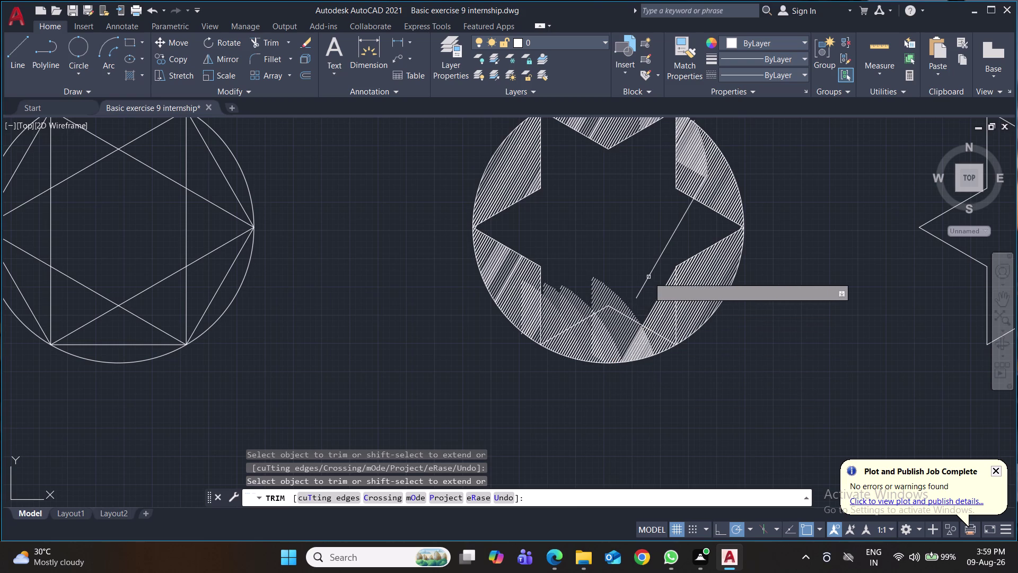
Trim hatch intruding beside the star's lower-right point and into its lower interior.
click(650, 277)
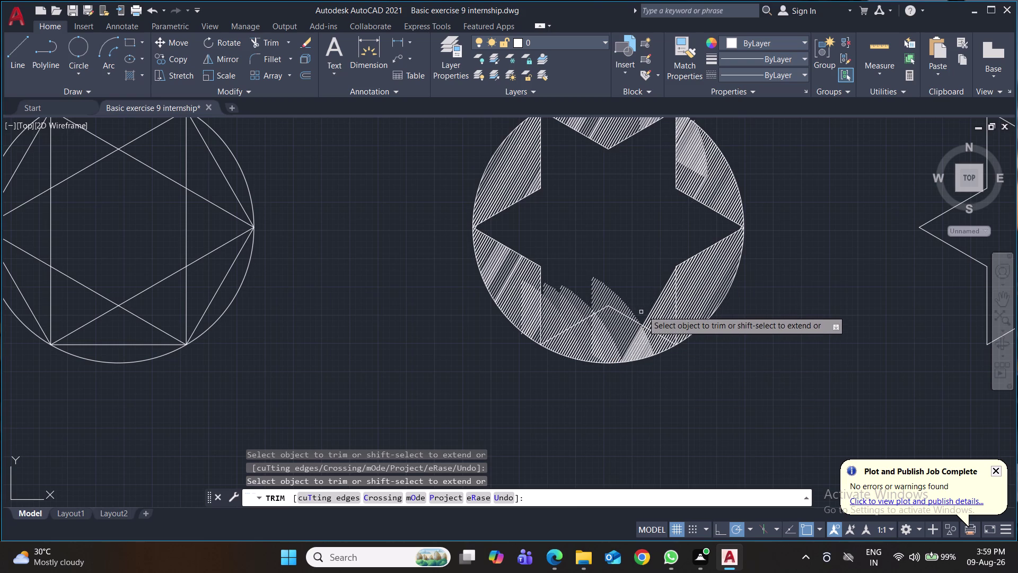
click(654, 279)
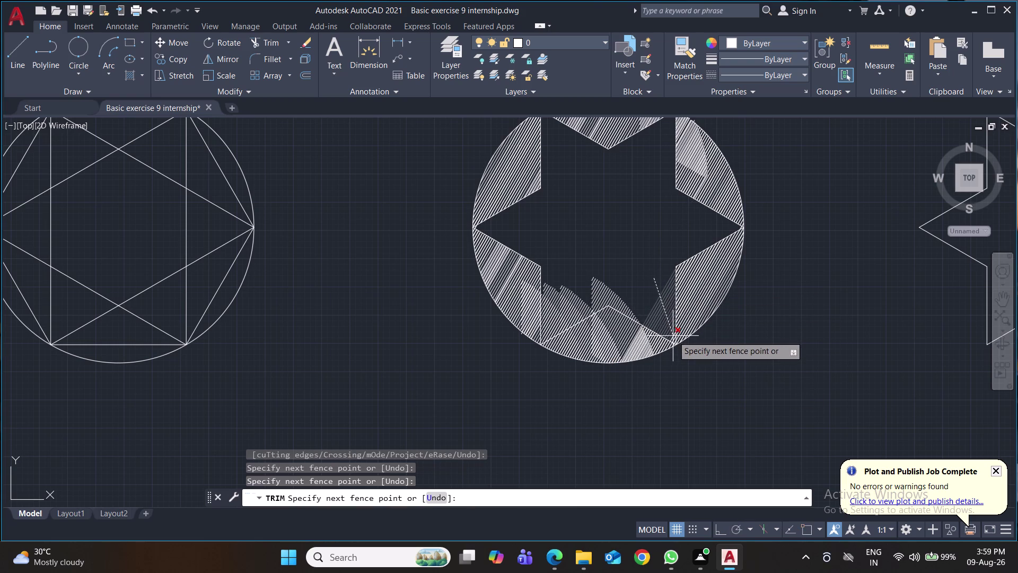
click(676, 342)
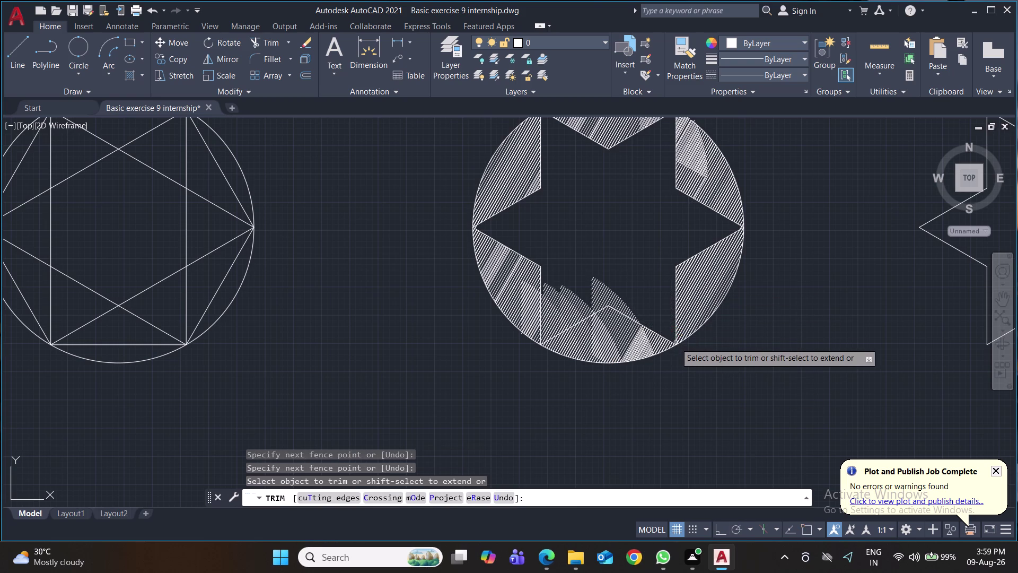
click(654, 323)
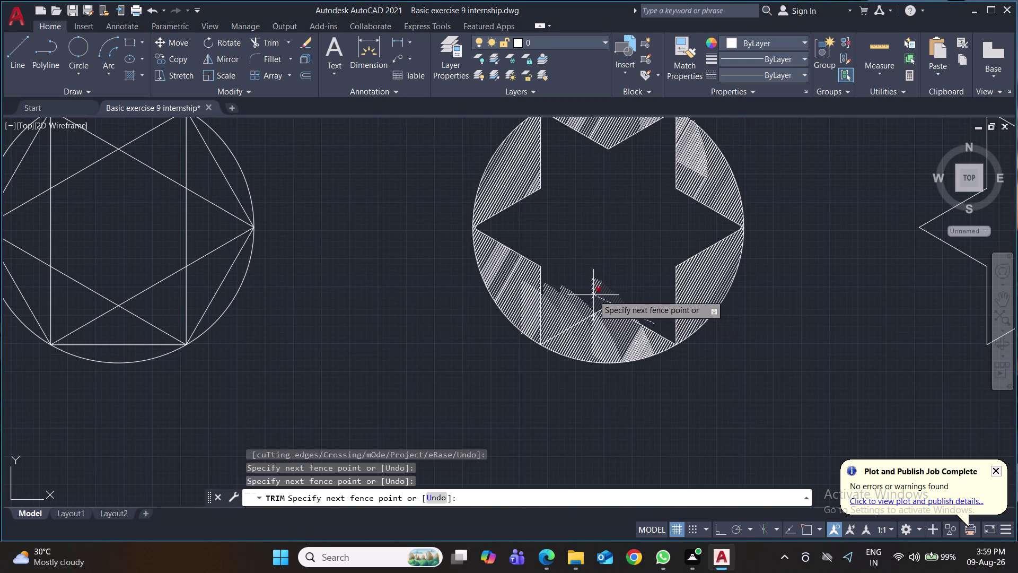
click(596, 291)
click(642, 319)
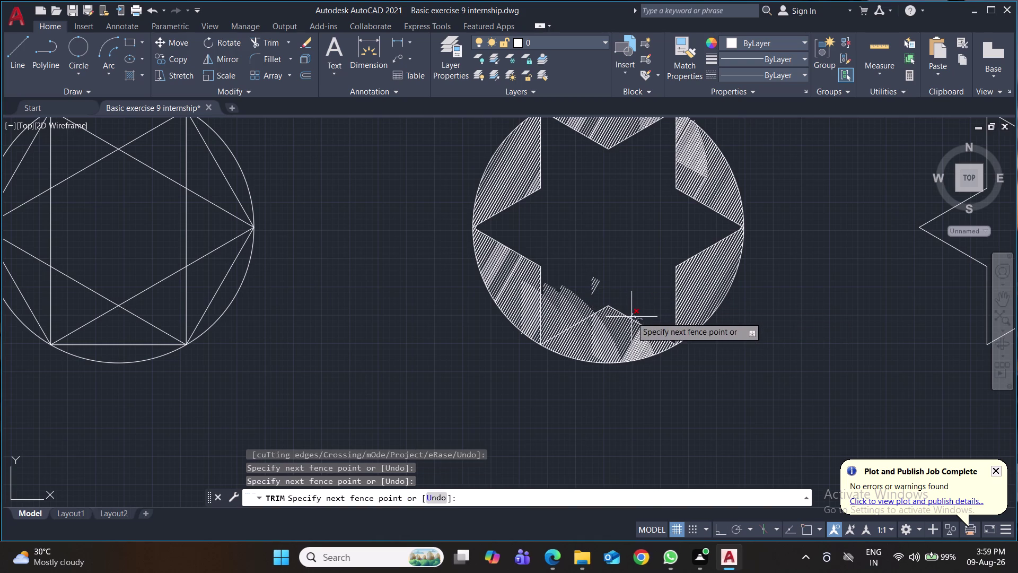
click(631, 317)
click(639, 318)
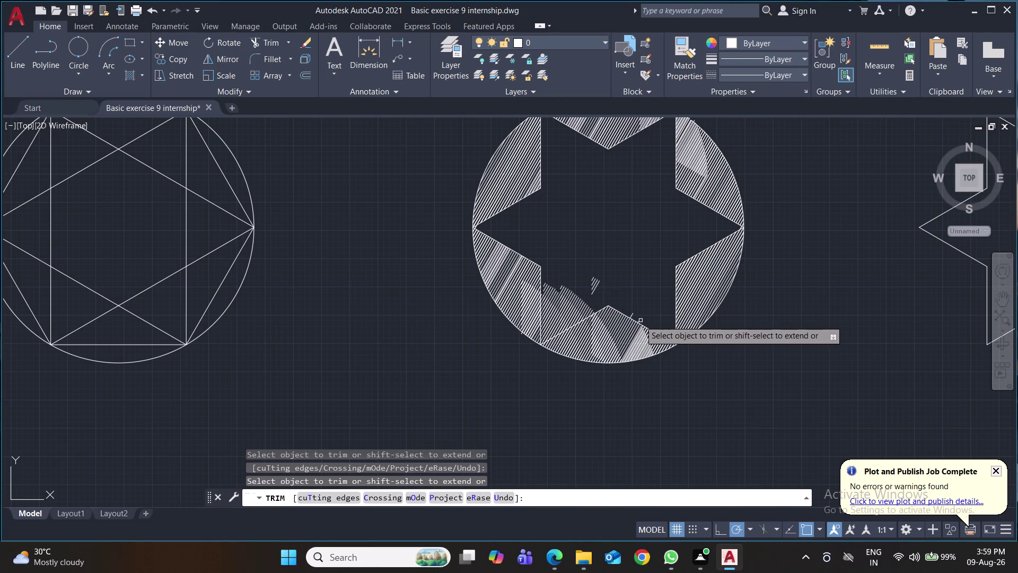
click(640, 320)
click(632, 314)
drag(607, 289, 599, 284)
click(578, 277)
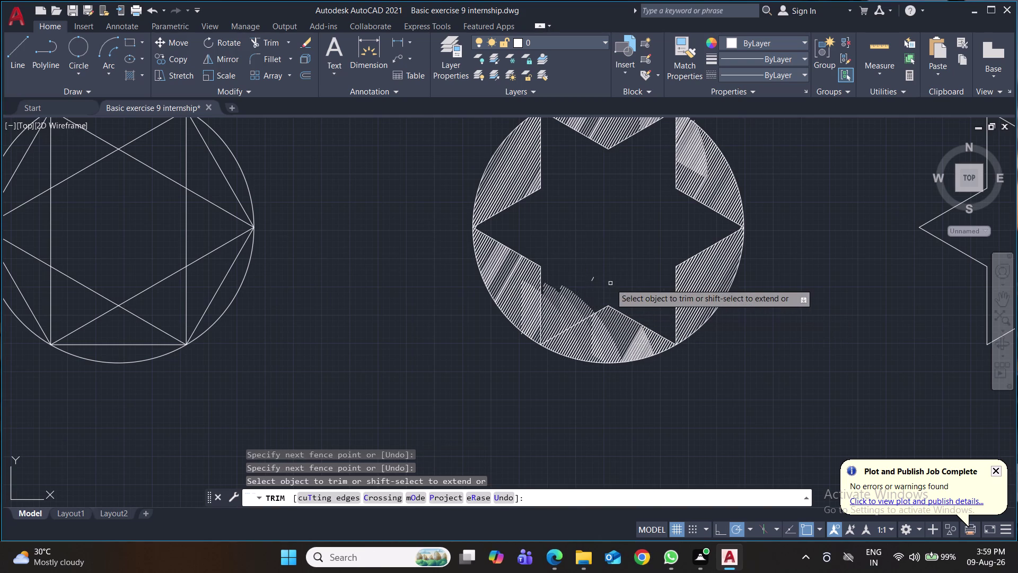
click(600, 282)
click(591, 276)
click(588, 288)
click(557, 319)
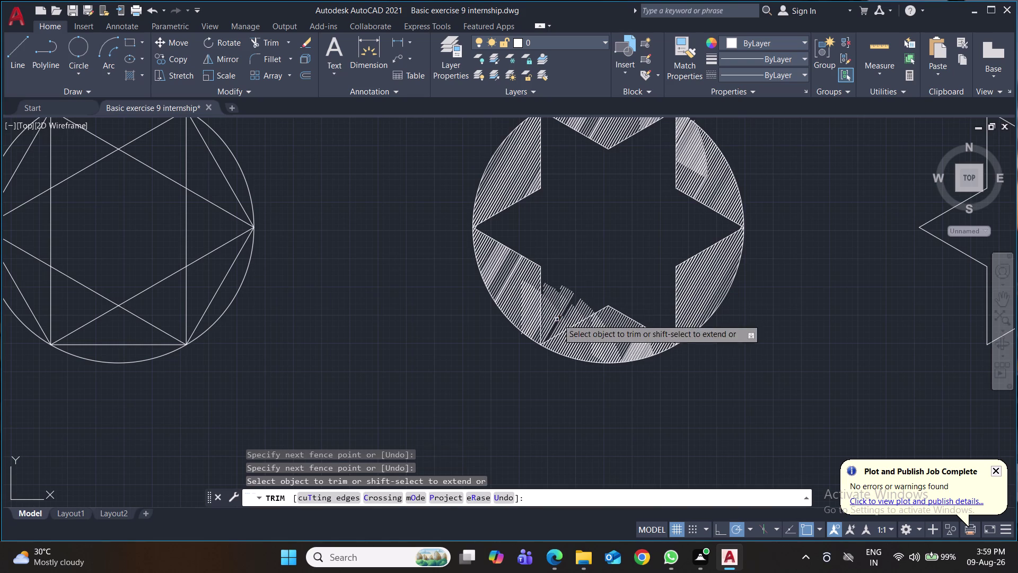
Trim the remaining hatch fragments near the star's lower-left edge and upper interior.
click(595, 306)
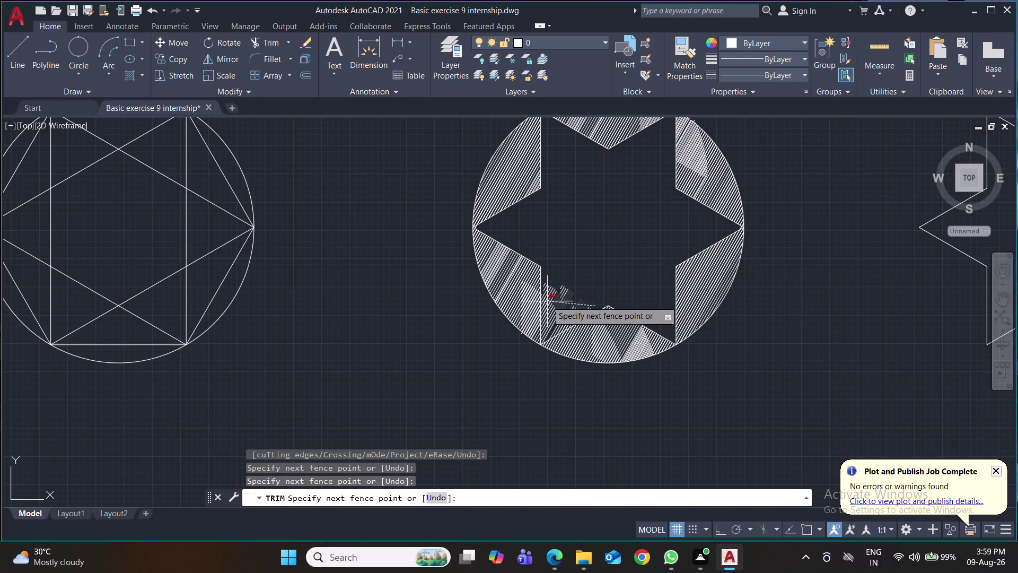
click(546, 297)
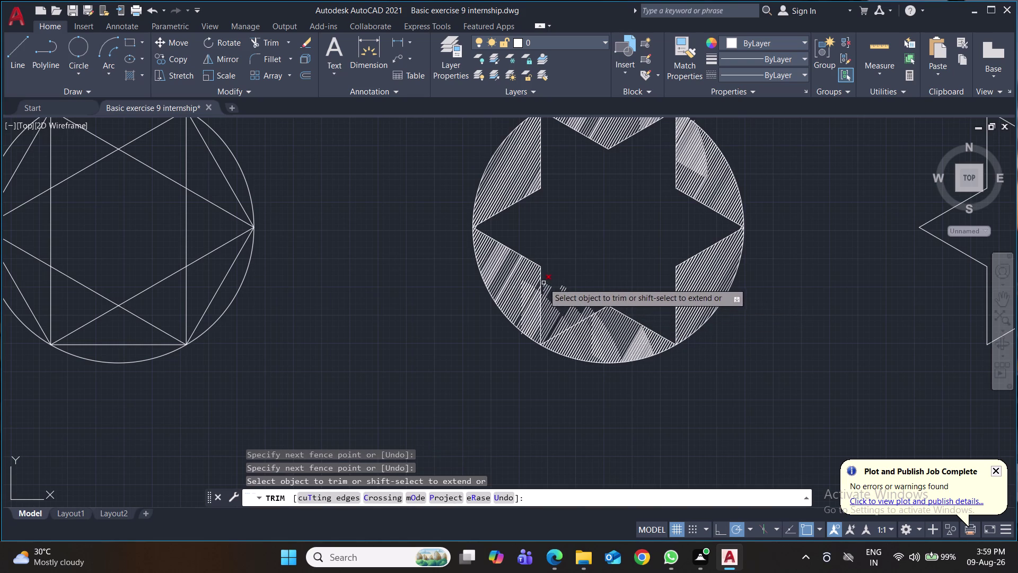
click(544, 281)
click(551, 314)
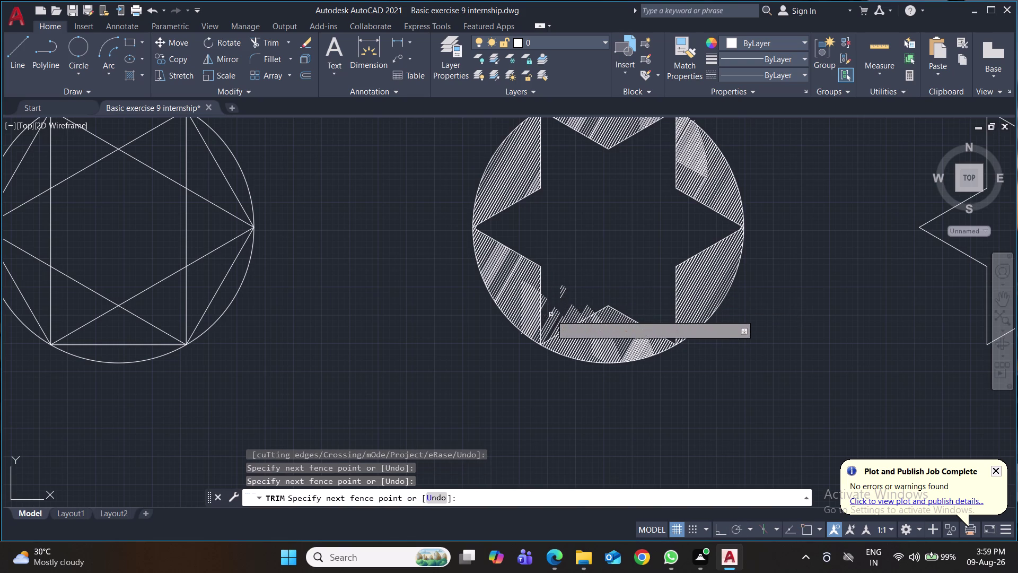
click(549, 300)
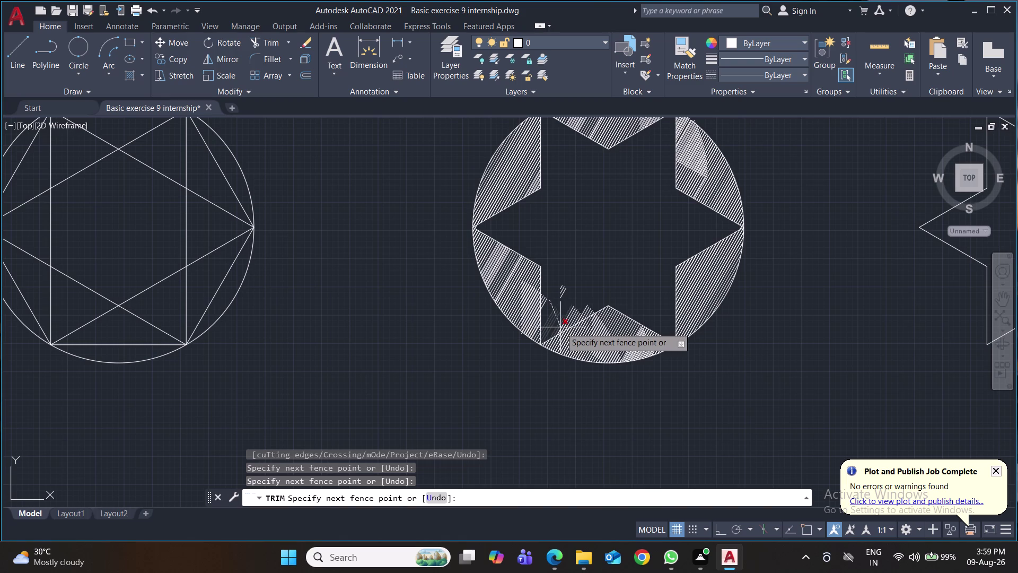
click(562, 327)
click(561, 318)
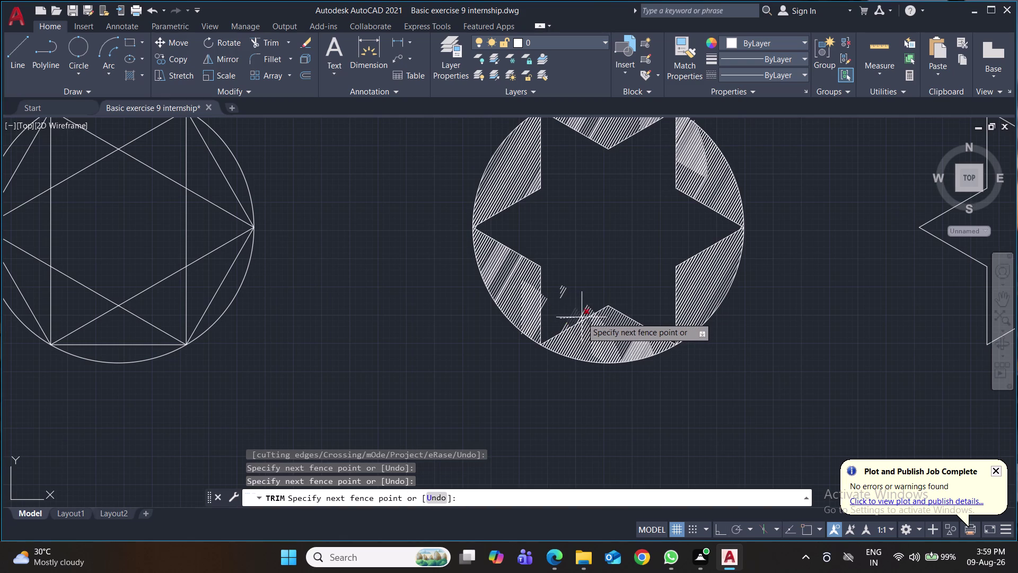
click(586, 317)
click(559, 328)
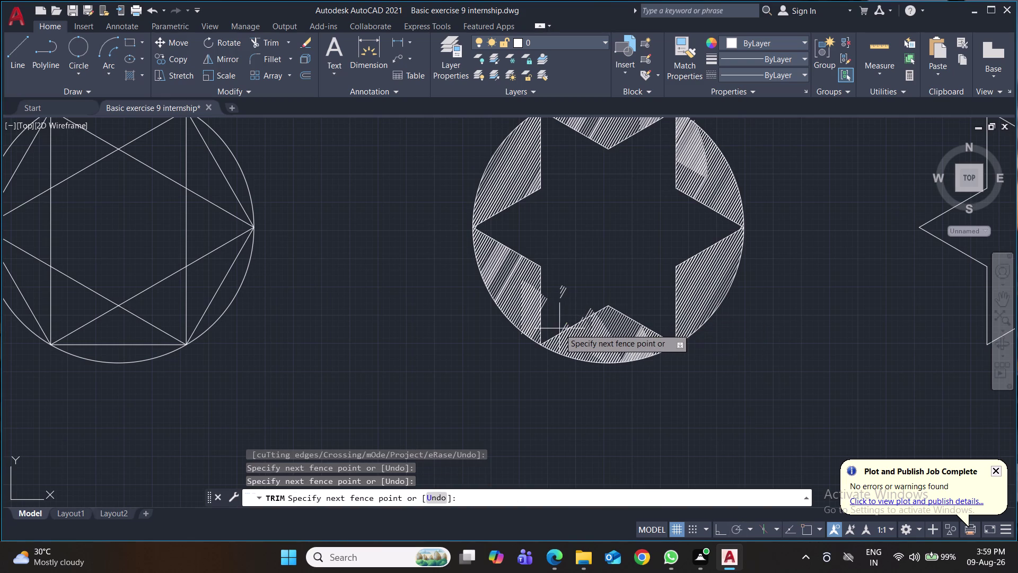
click(566, 326)
click(568, 327)
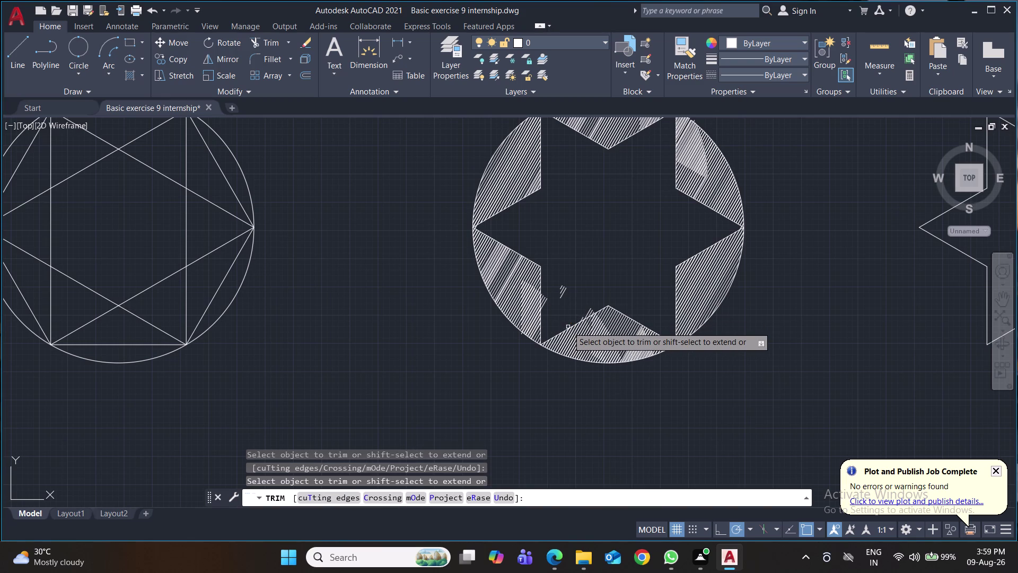
click(583, 316)
click(587, 313)
click(590, 312)
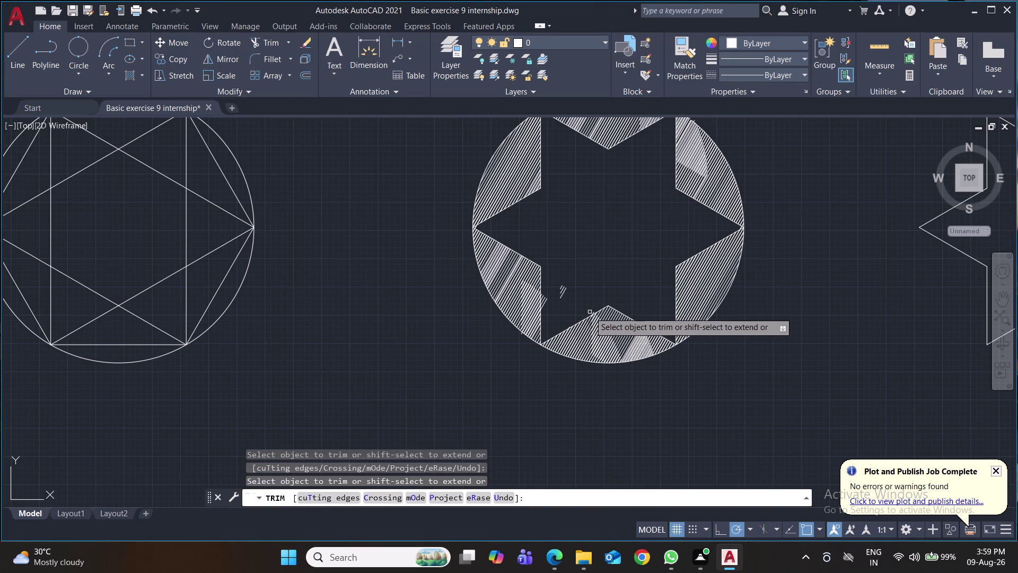
click(593, 312)
scroll(up, 3)
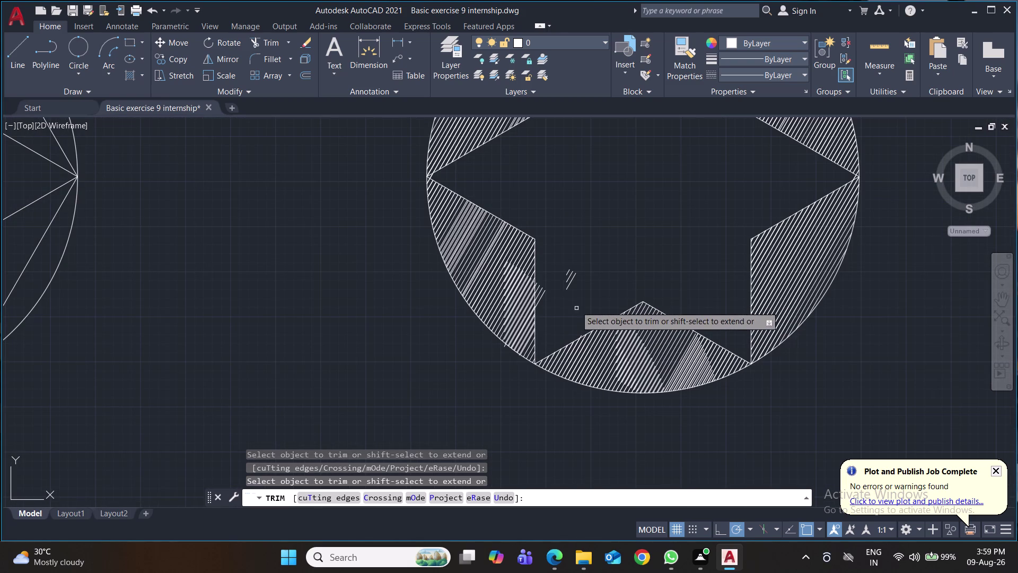
click(575, 278)
click(570, 275)
click(569, 270)
click(571, 275)
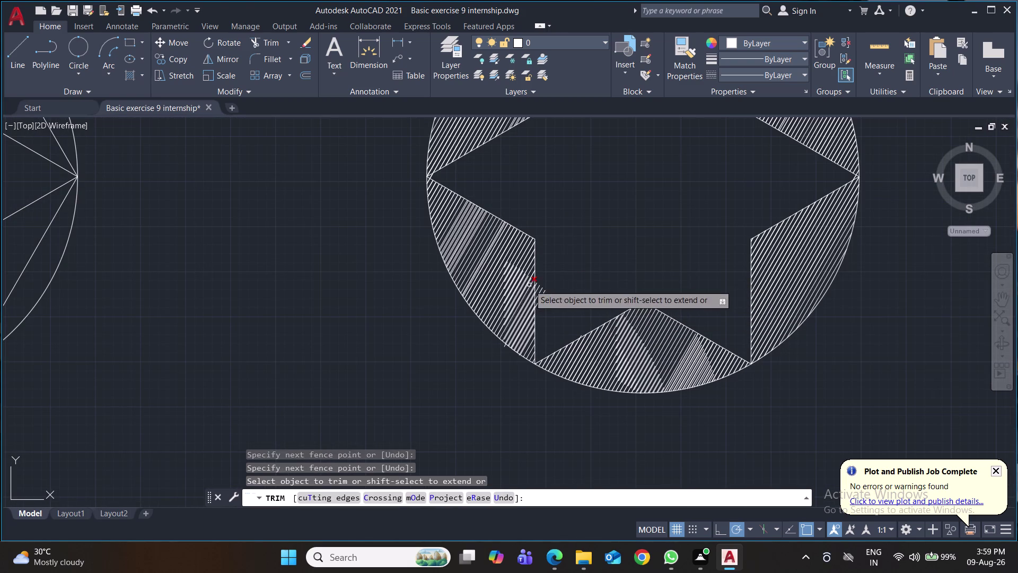
click(555, 299)
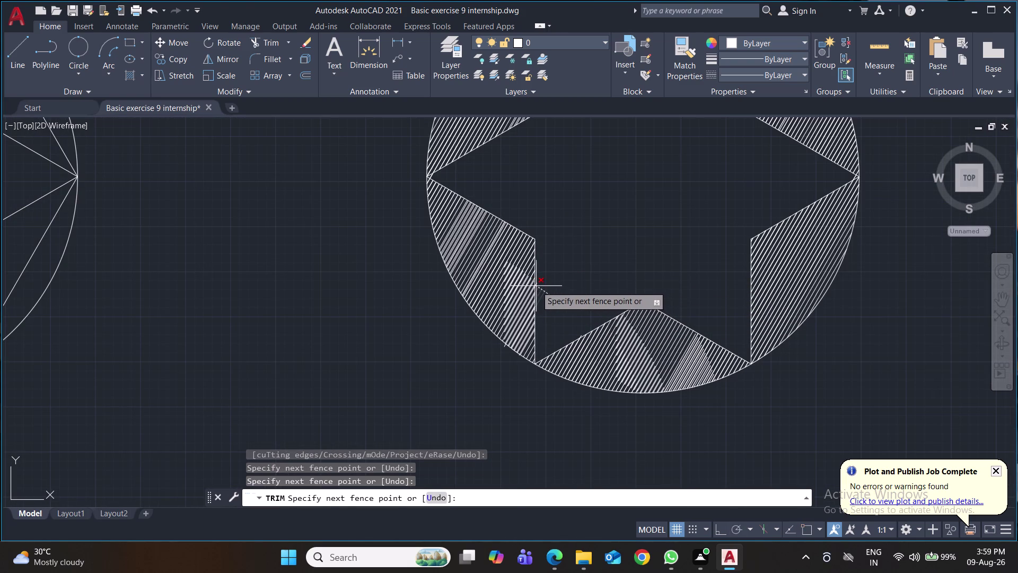
click(536, 286)
click(538, 283)
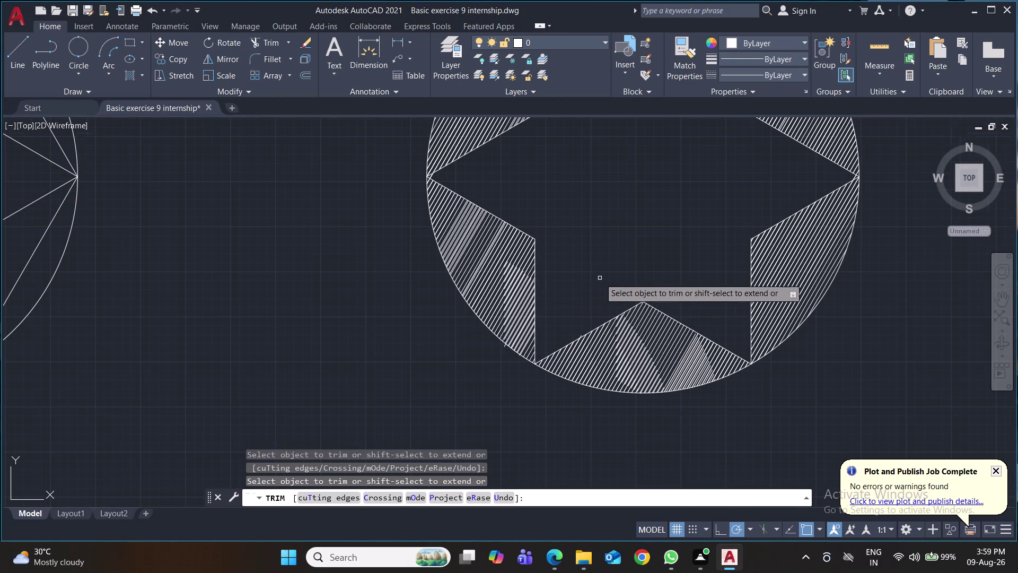
Bring all three drawings back into view and save the drawing.
scroll(down, 3)
scroll(down, 3)
middle_drag(644, 261, 404, 346)
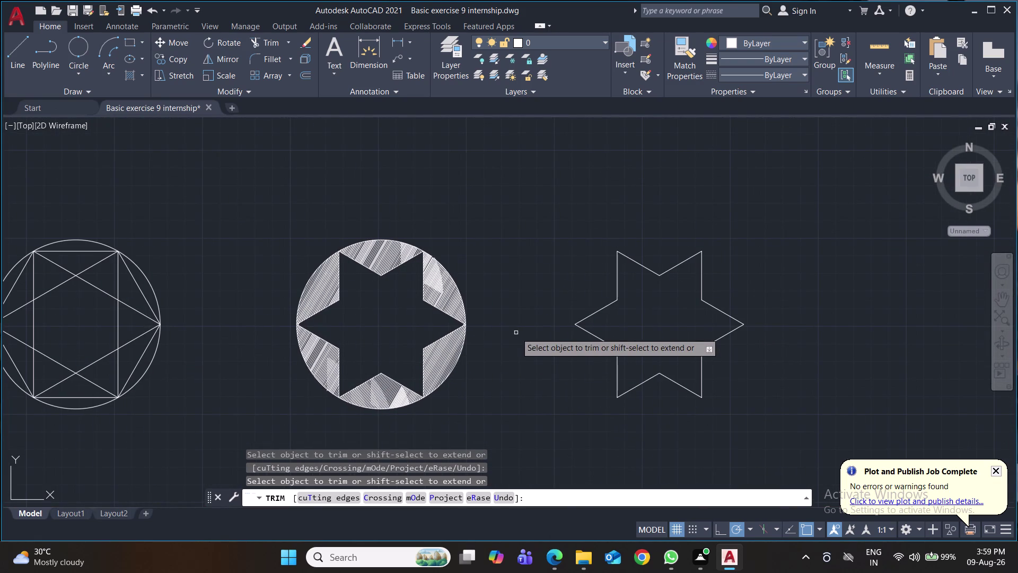
key(ctrl+s)
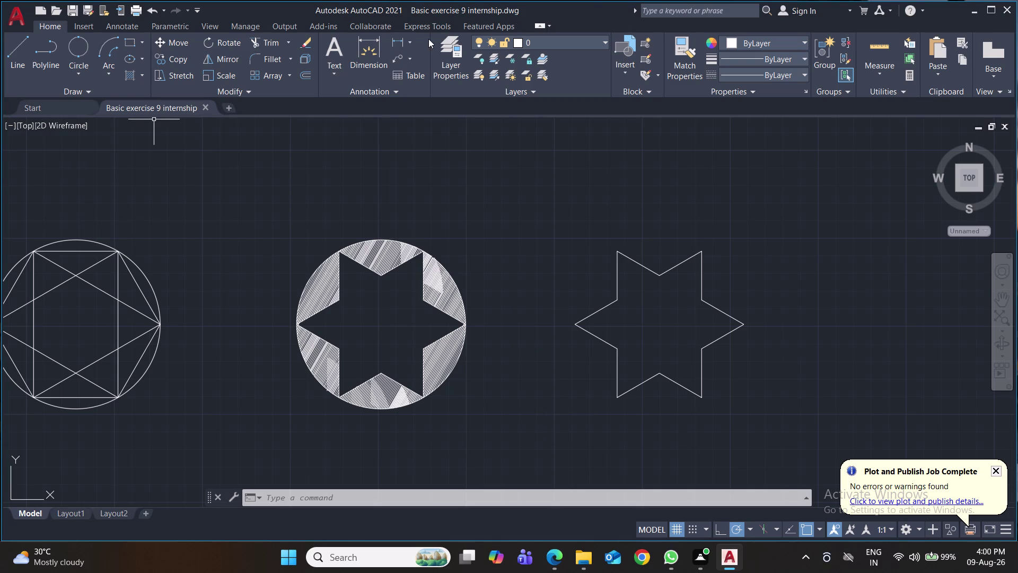
Launch the aligned dimension tool from the ribbon.
click(411, 42)
Add aligned 34.6 dimensions to the star's lower-left, upper and right tip edges.
click(426, 96)
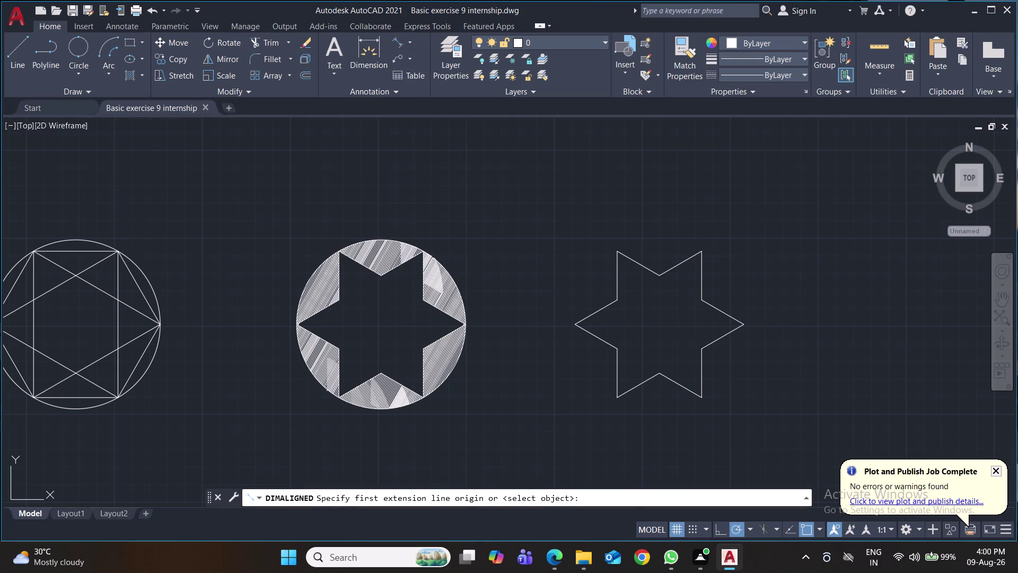
click(616, 350)
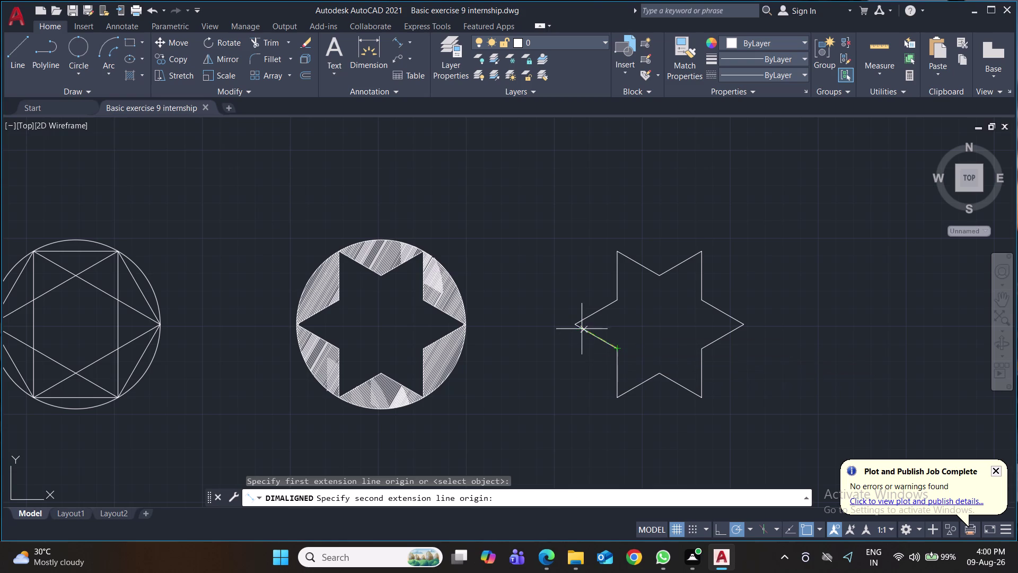
click(578, 326)
click(555, 347)
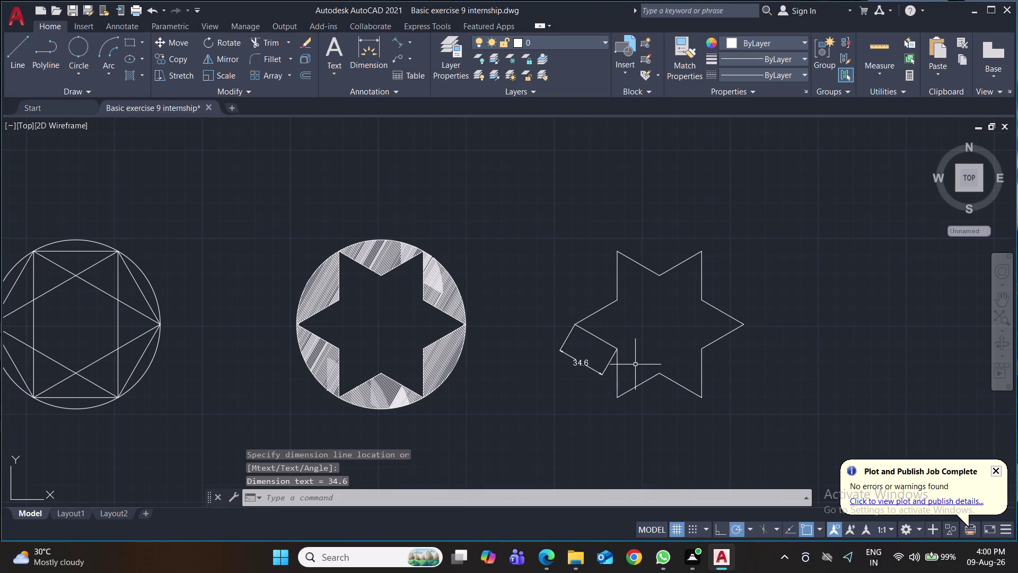
key(space)
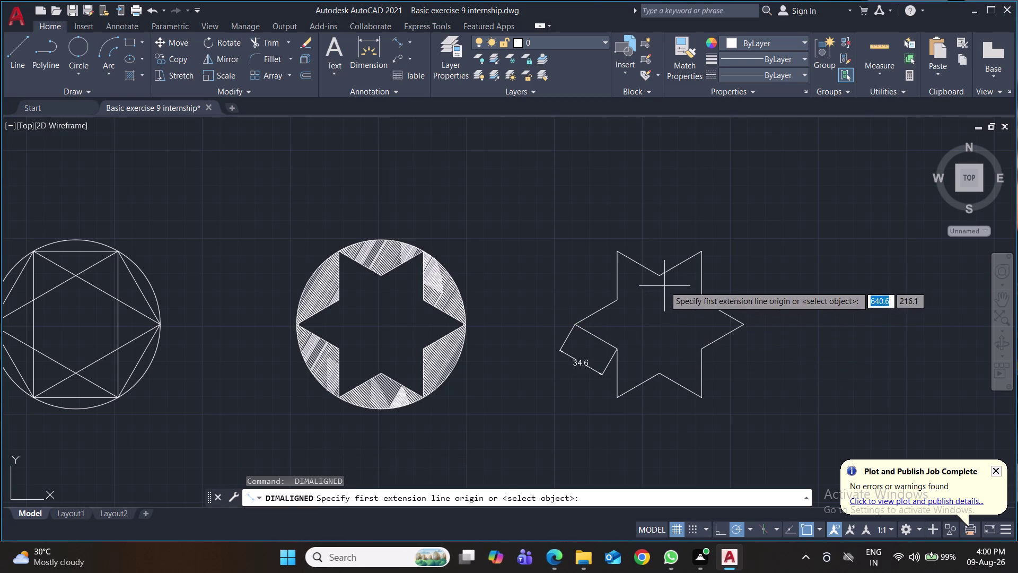
click(658, 273)
click(617, 253)
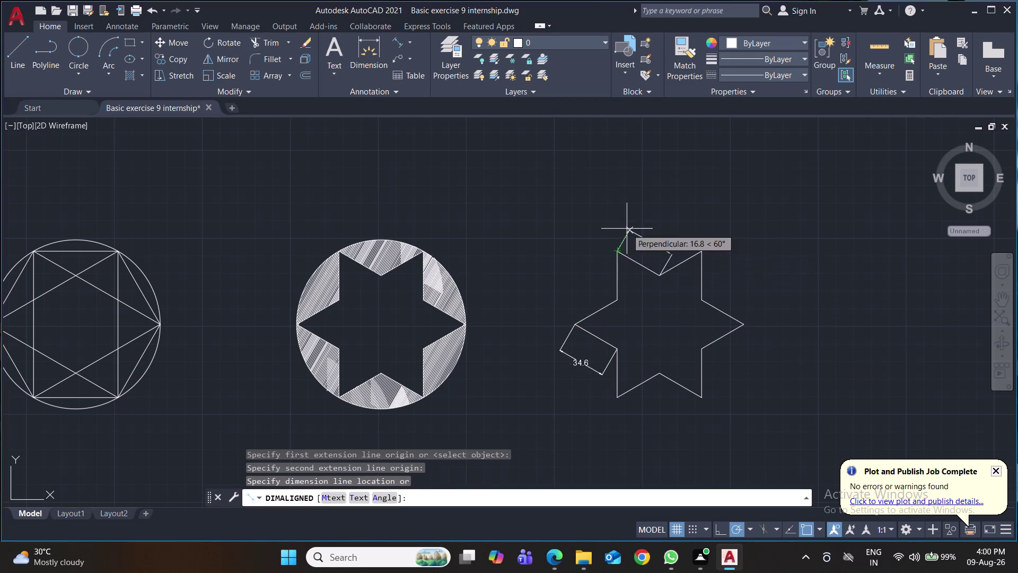
click(627, 228)
key(space)
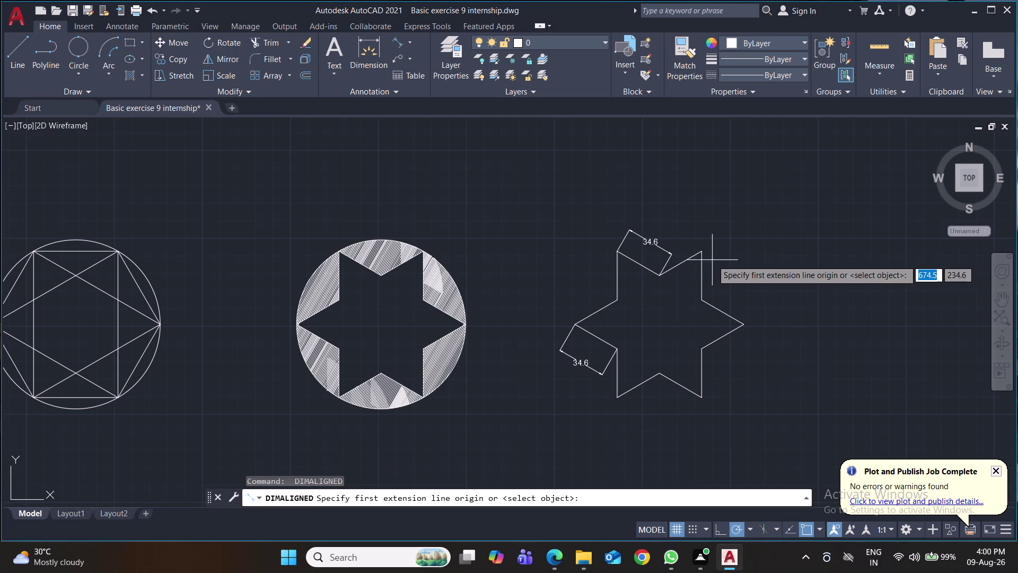
click(698, 254)
click(699, 303)
click(725, 295)
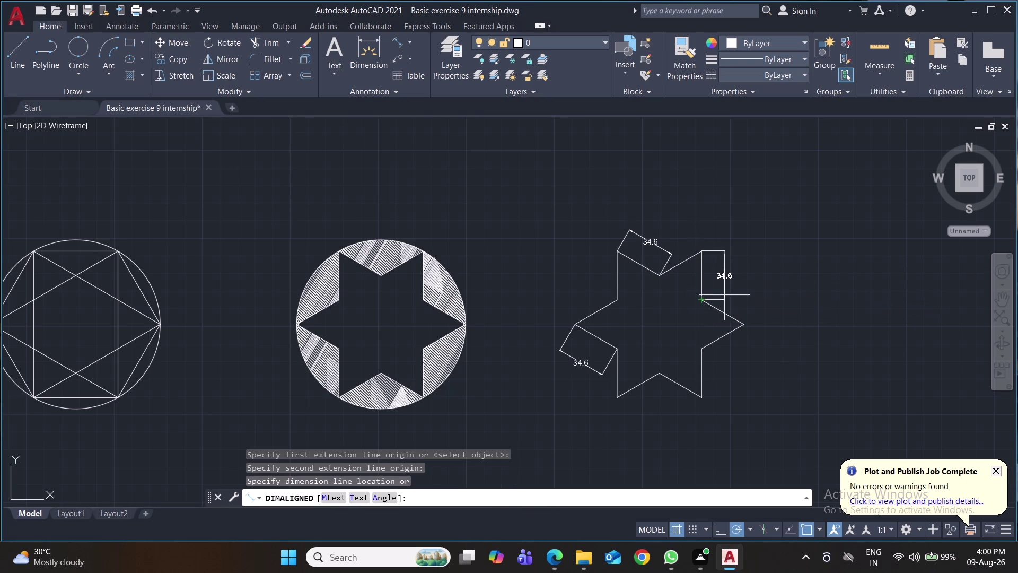
Pan to reveal empty space below the drawings and save.
middle_drag(740, 377, 729, 295)
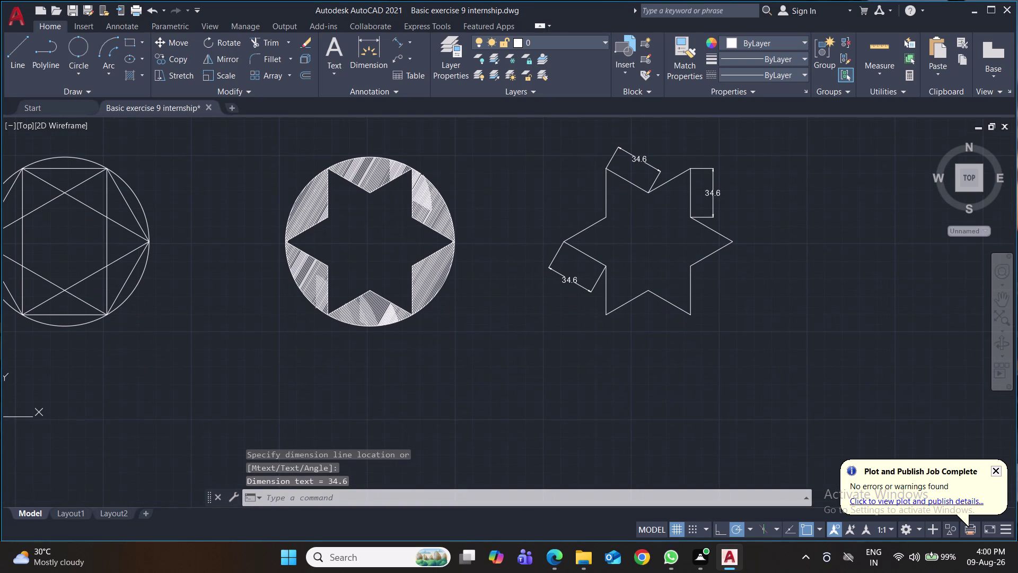
scroll(down, 3)
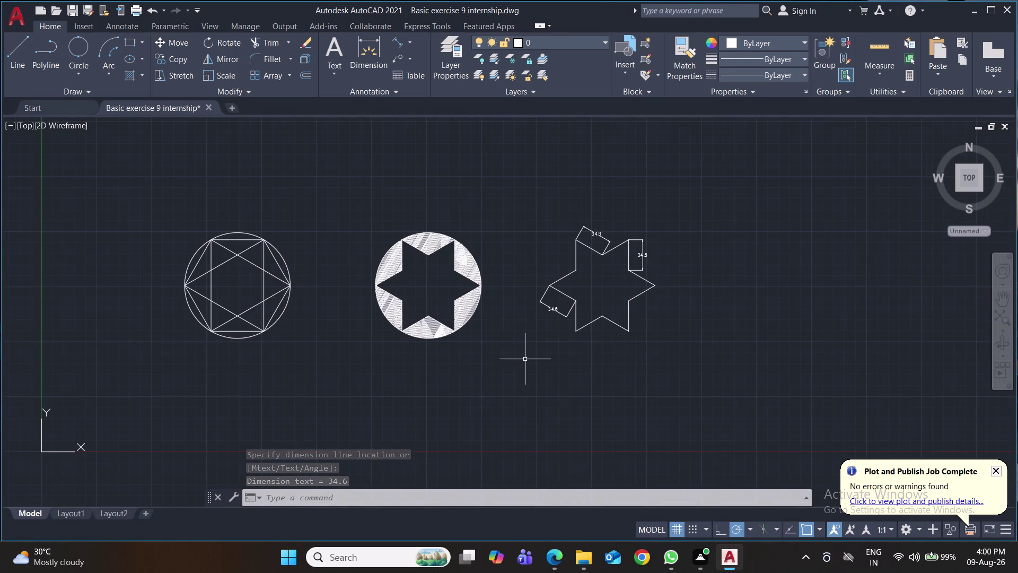
middle_drag(525, 363, 540, 295)
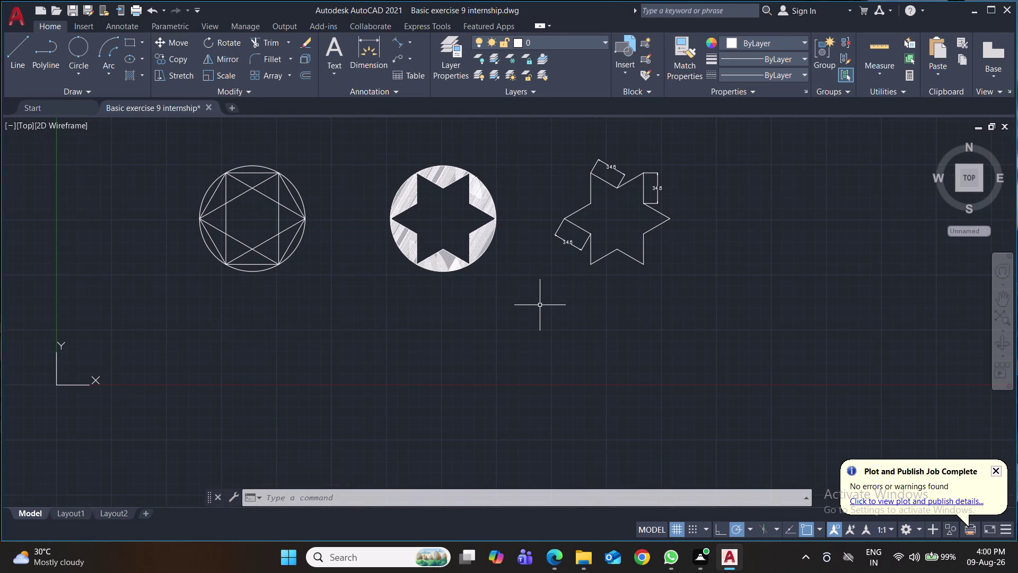
key(ctrl+s)
Draw a circle of diameter 120 centred in the empty area below the drawings.
middle_drag(434, 334, 439, 286)
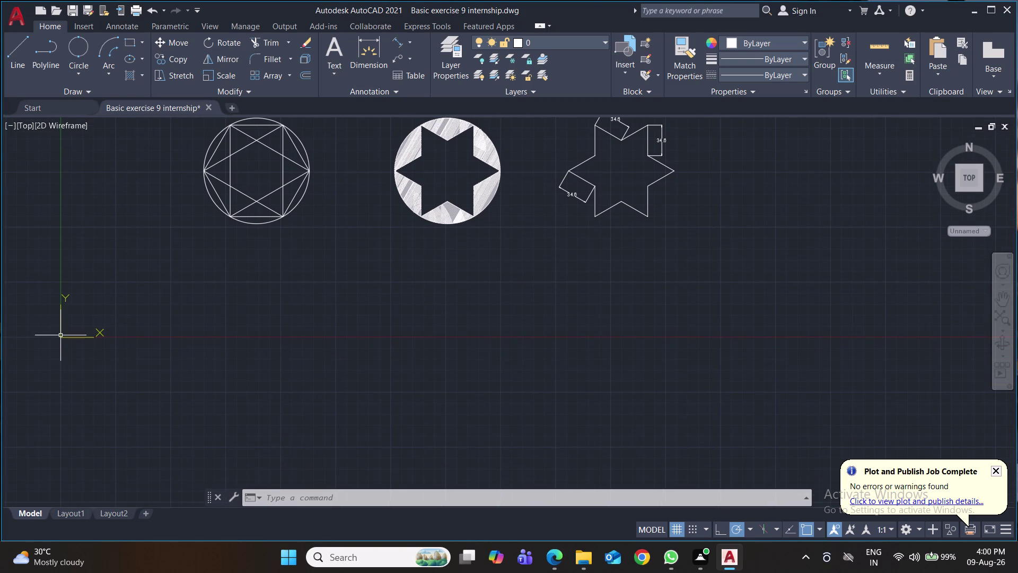
click(61, 335)
click(62, 339)
click(61, 475)
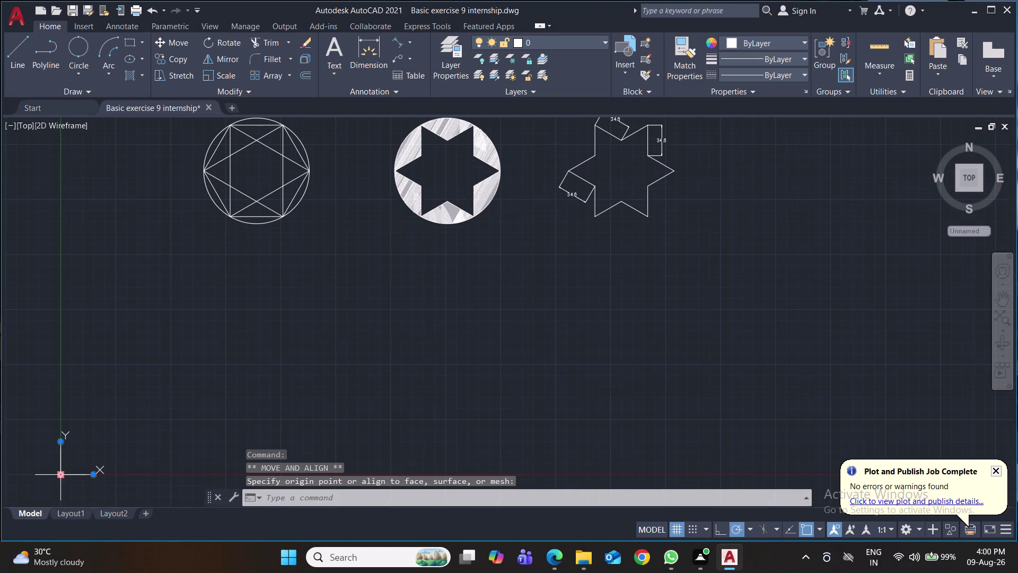
key(c)
key(Return)
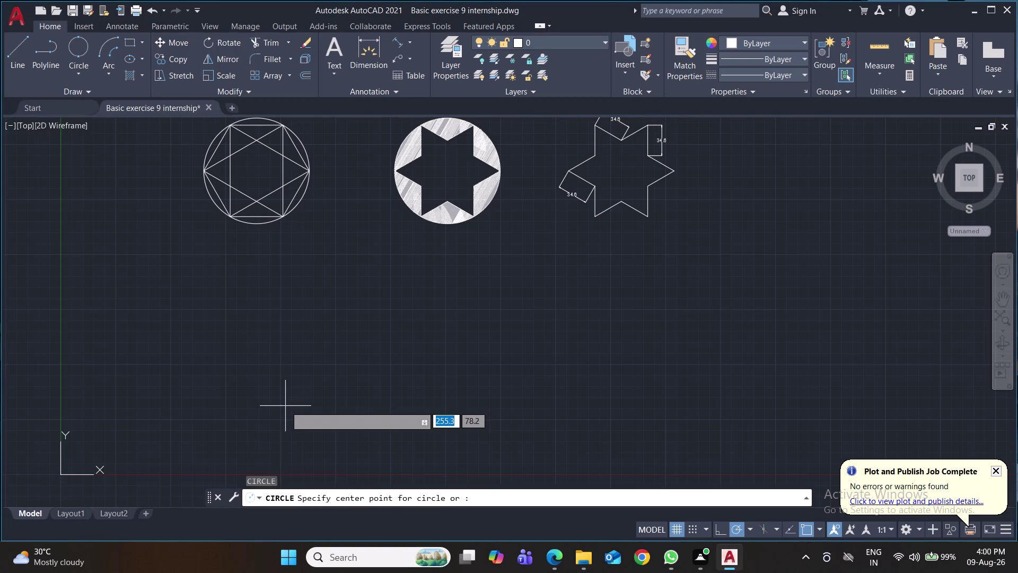
click(248, 392)
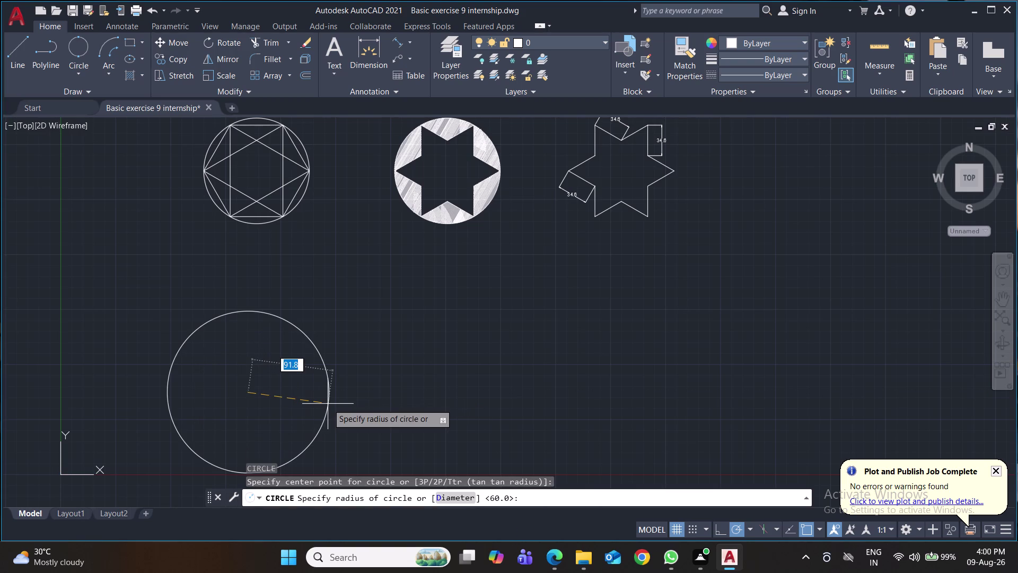
key(d)
key(Return)
text(12)
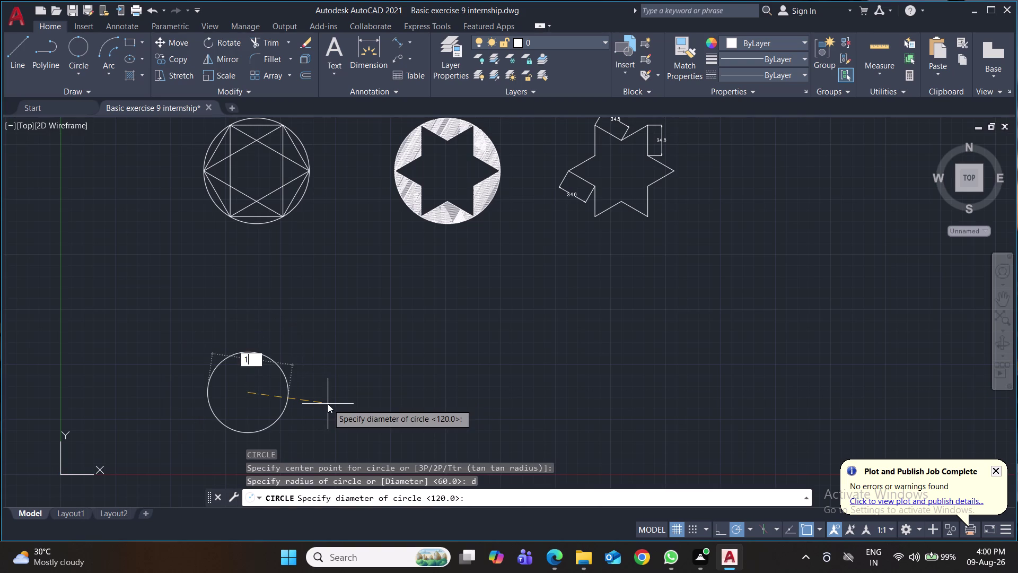
text(0)
key(Return)
Re-centre the view on the new circle.
middle_drag(328, 404, 342, 345)
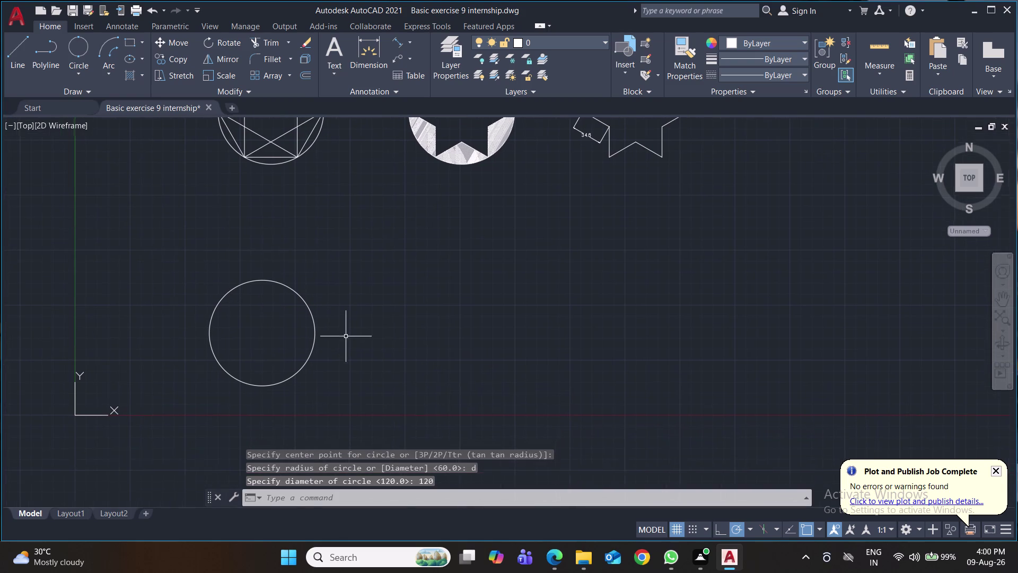
click(75, 413)
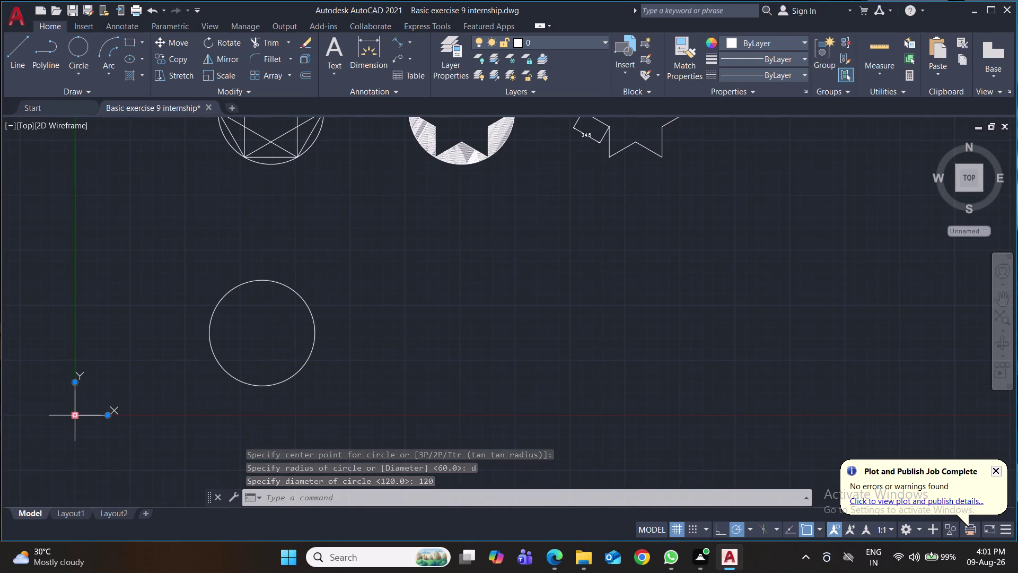
click(75, 412)
click(75, 457)
scroll(up, 3)
middle_drag(301, 406, 310, 415)
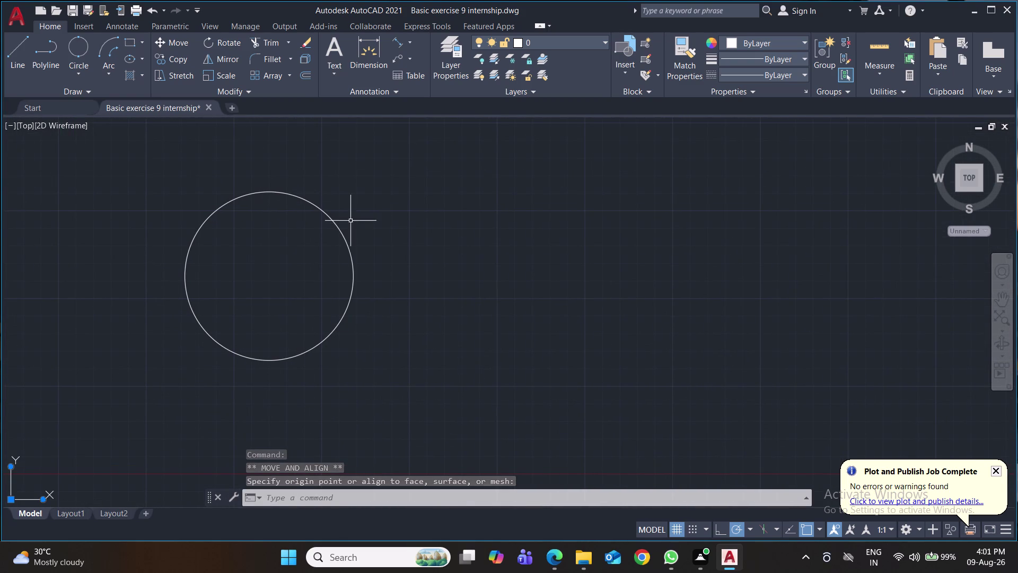
text(pol)
key(Return)
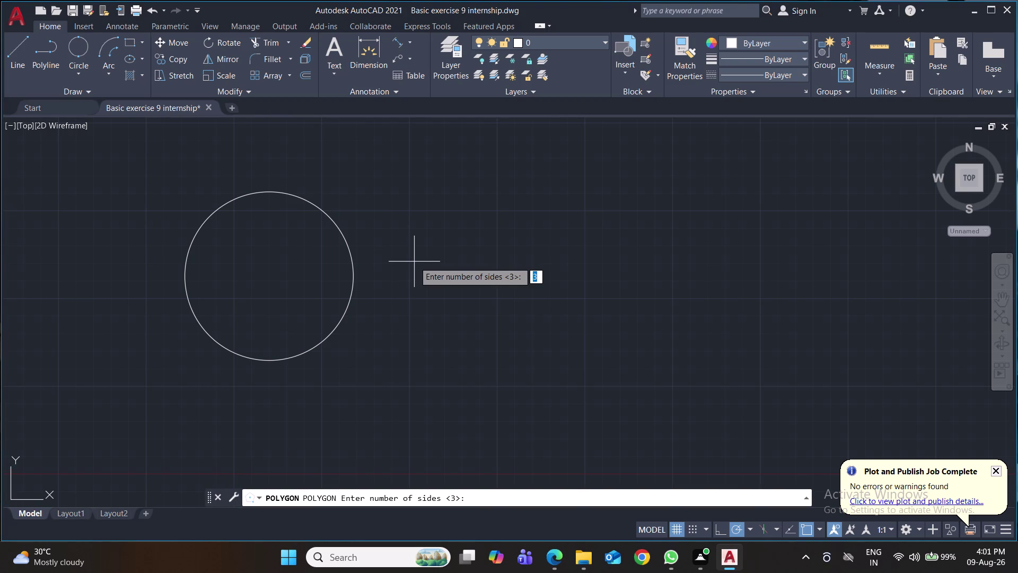
key(5)
key(Return)
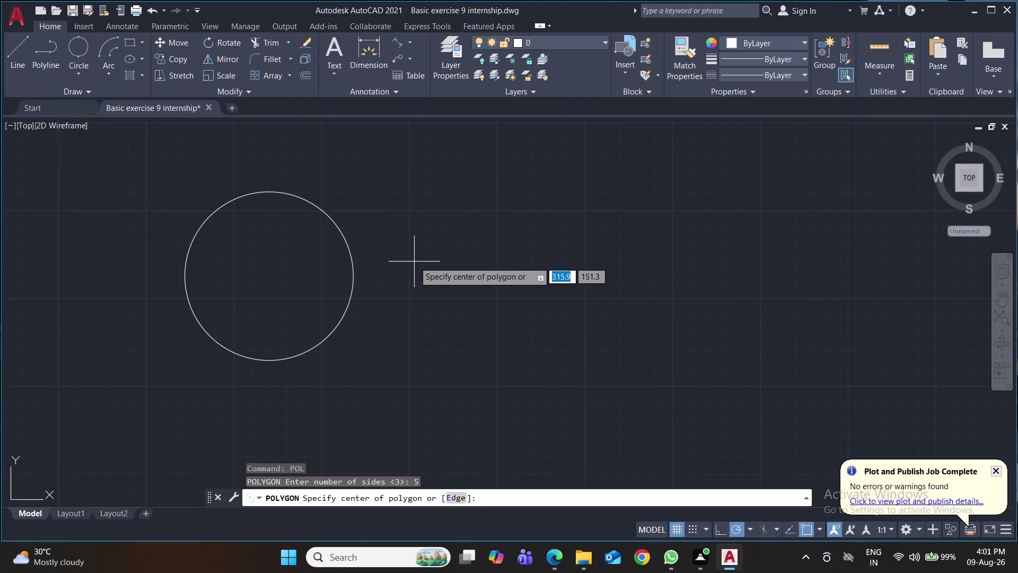
click(270, 277)
drag(293, 310, 269, 278)
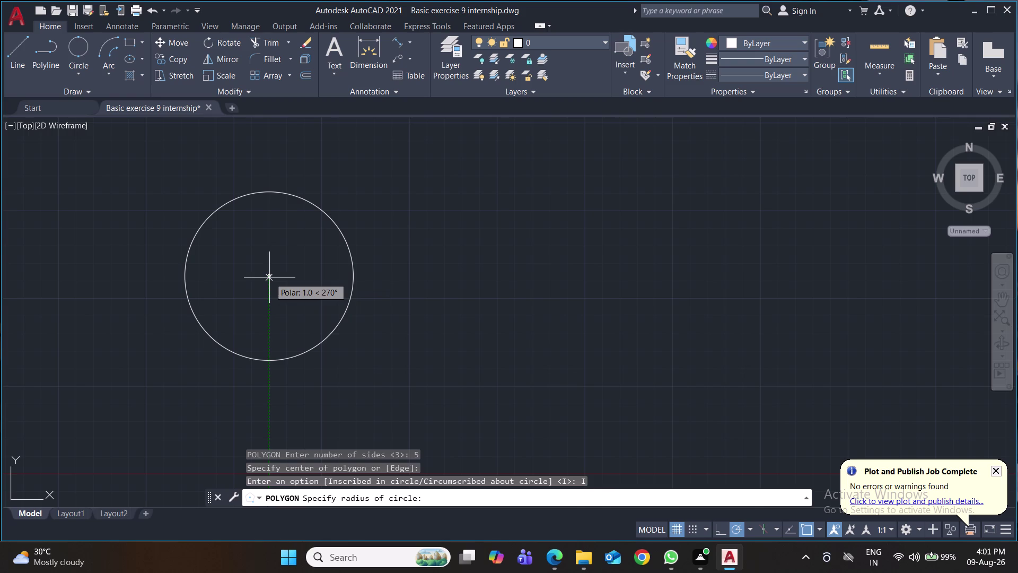
click(273, 195)
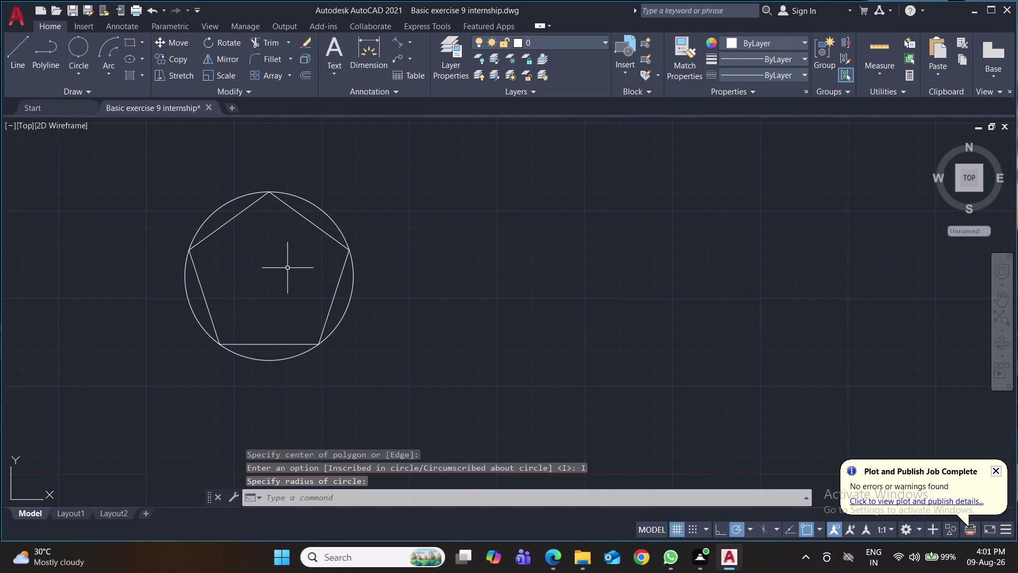
text(pol)
key(Return)
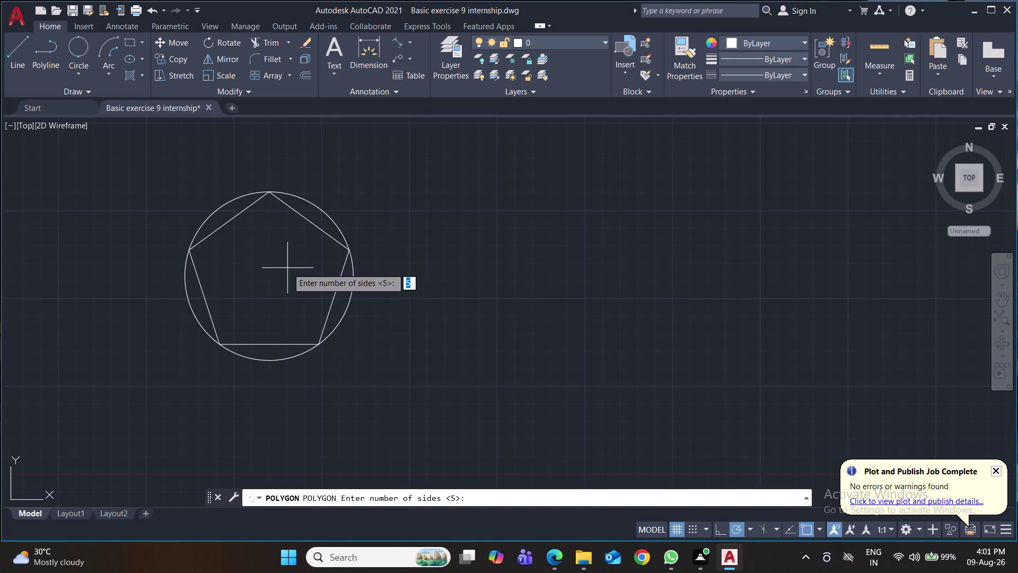
key(3)
key(Return)
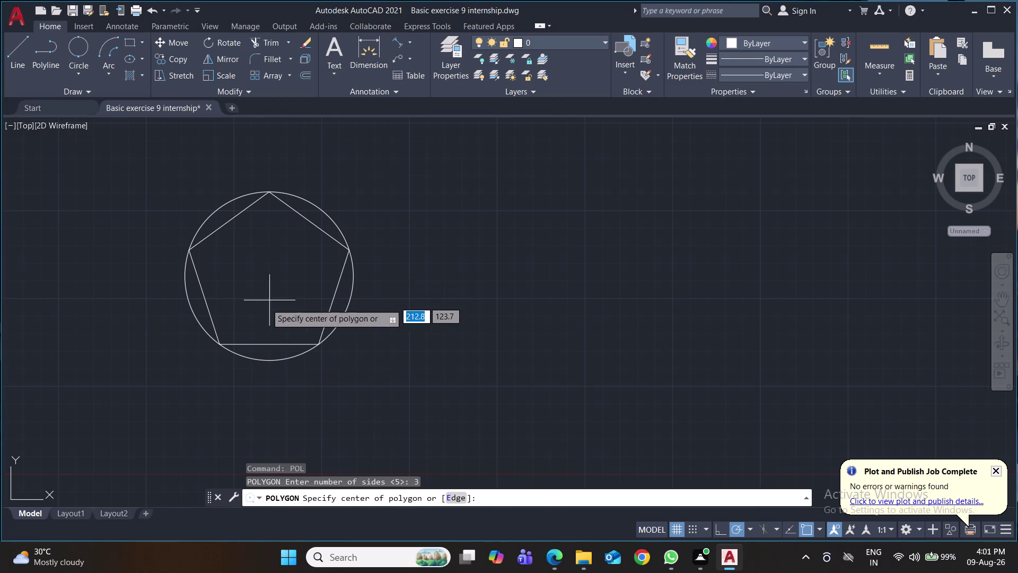
click(272, 274)
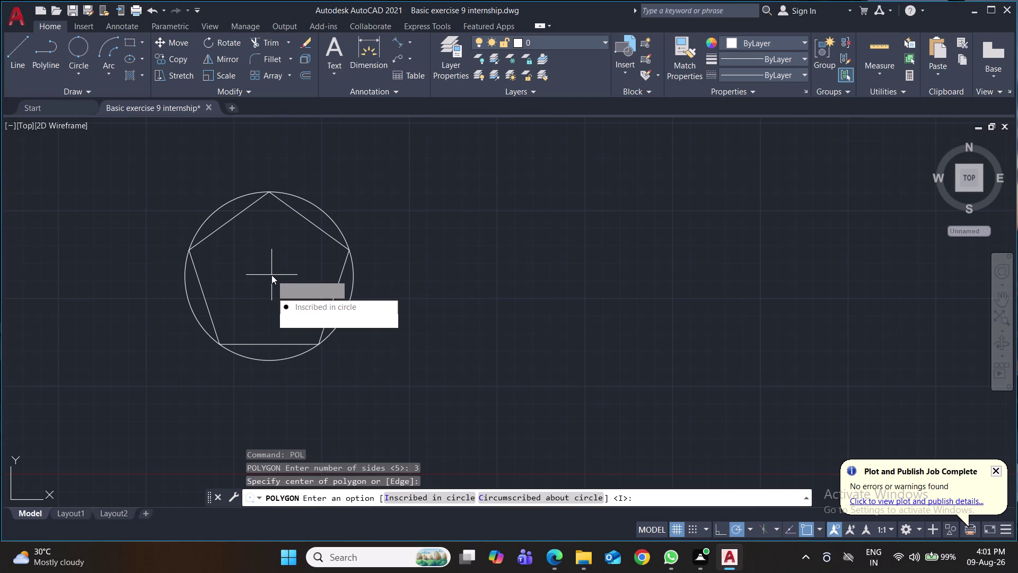
drag(301, 306, 272, 275)
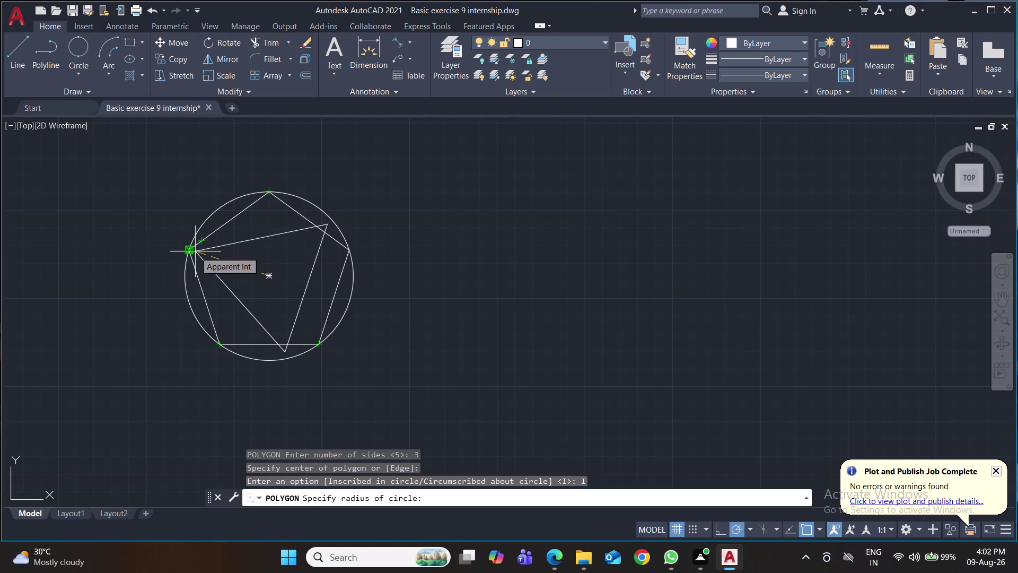
key(Escape)
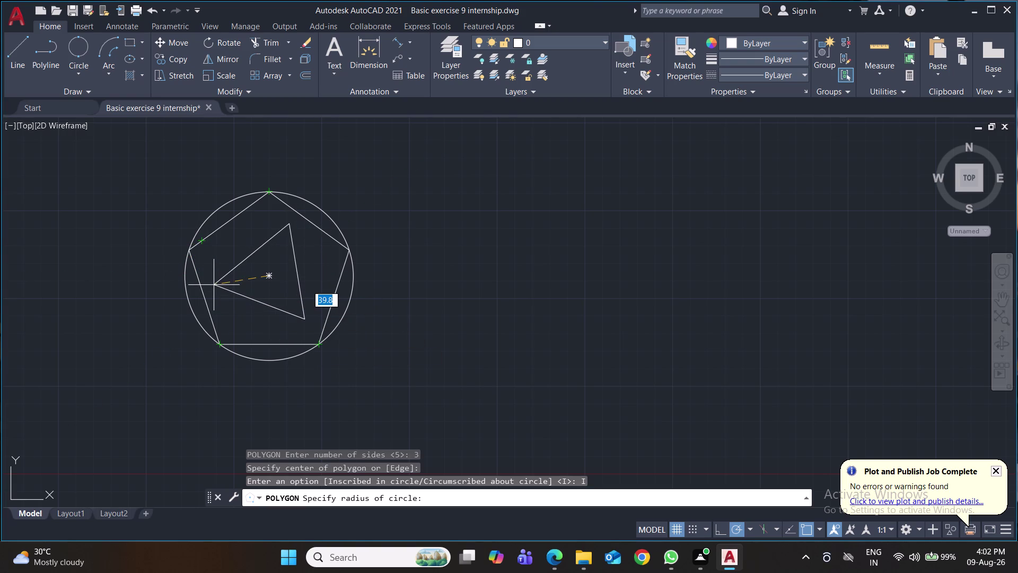
click(46, 52)
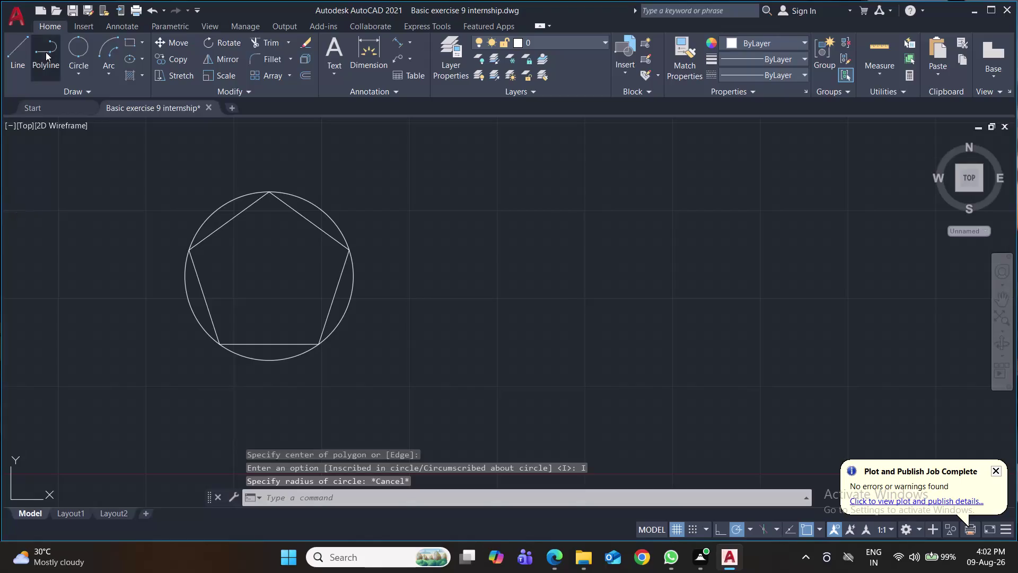
Trace a closed polyline star through alternate pentagon corners, starting lower-left, then save.
click(223, 343)
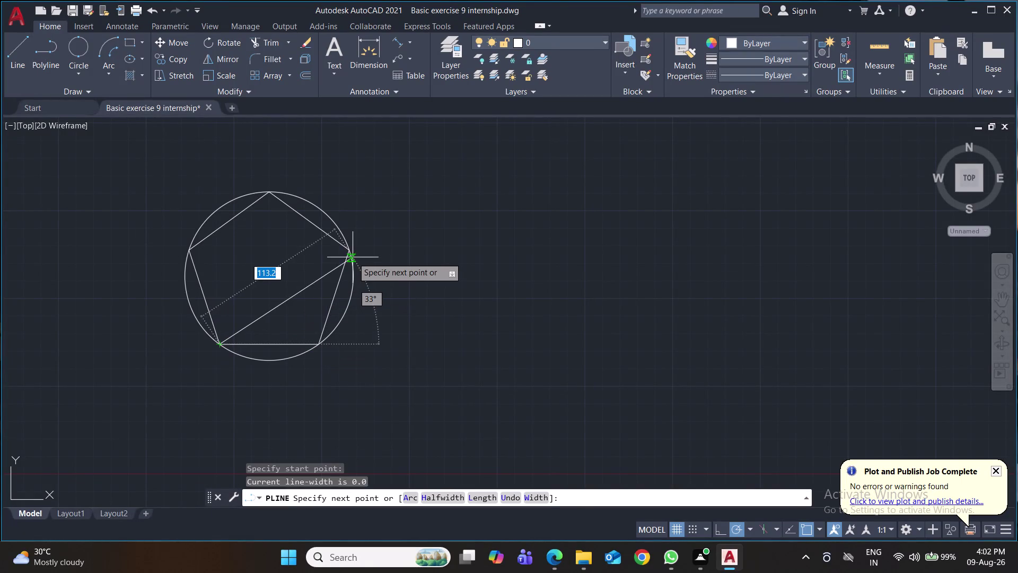
click(349, 252)
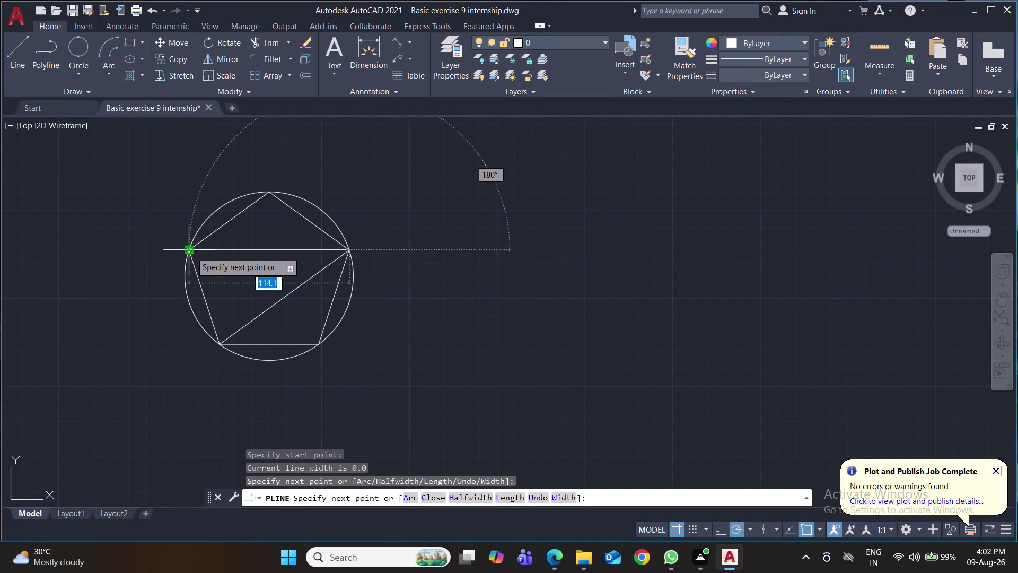
click(191, 252)
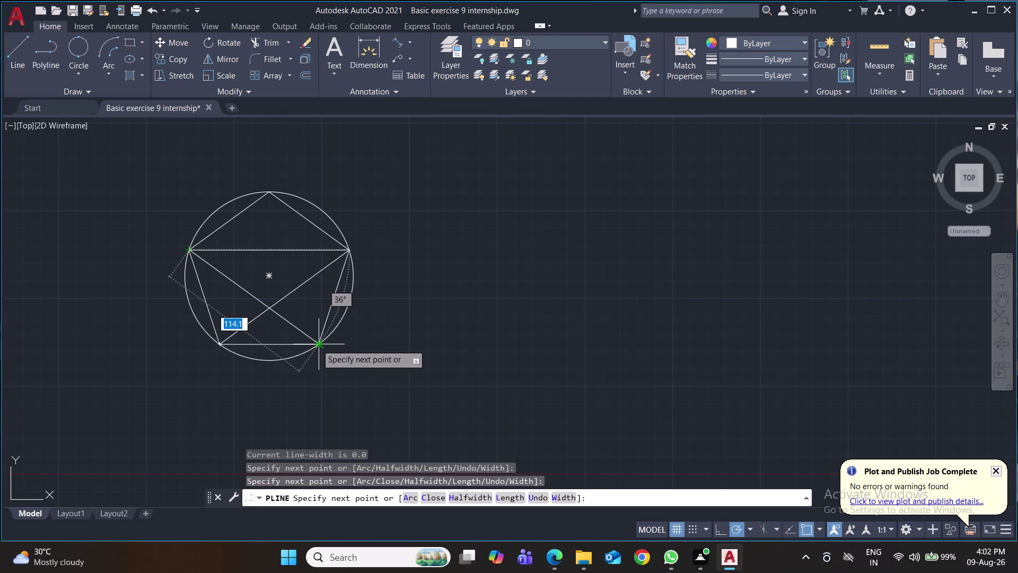
click(316, 344)
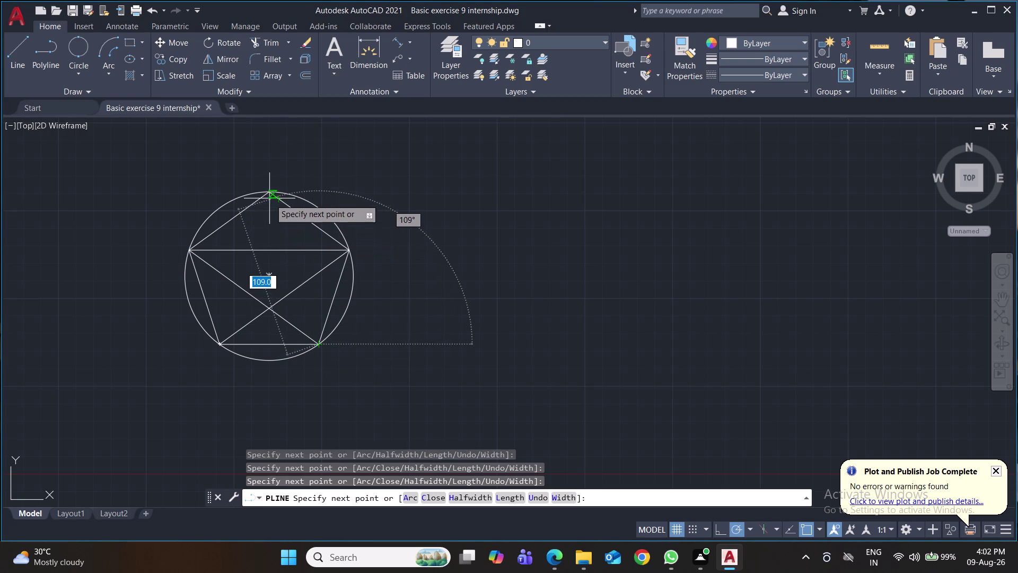
click(268, 194)
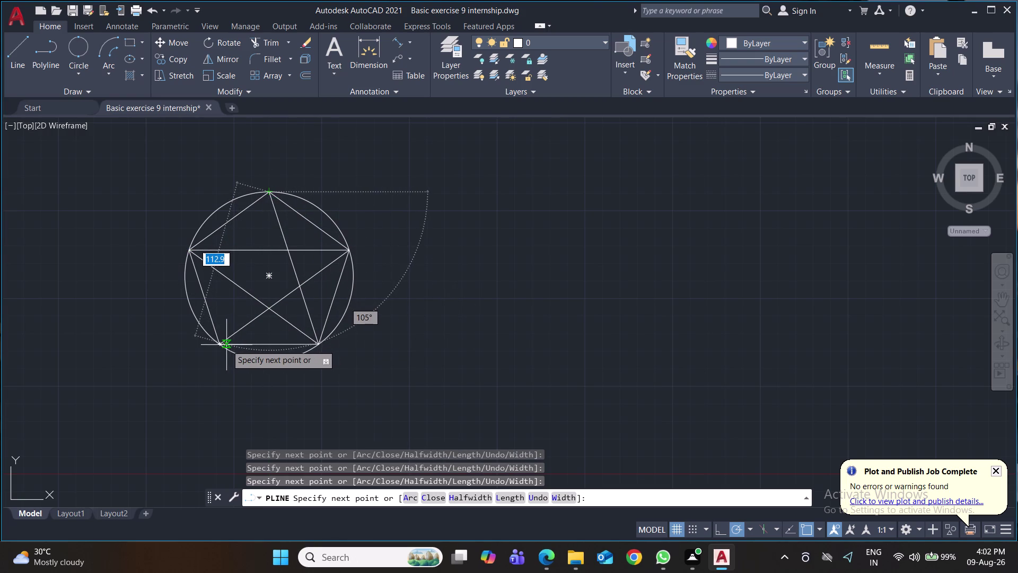
click(222, 345)
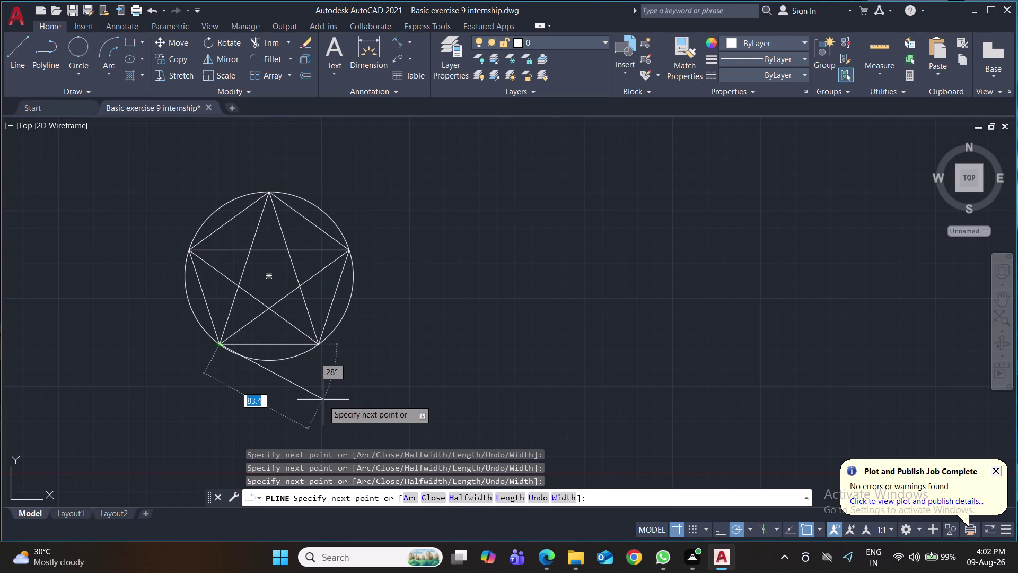
key(Return)
key(ctrl+s)
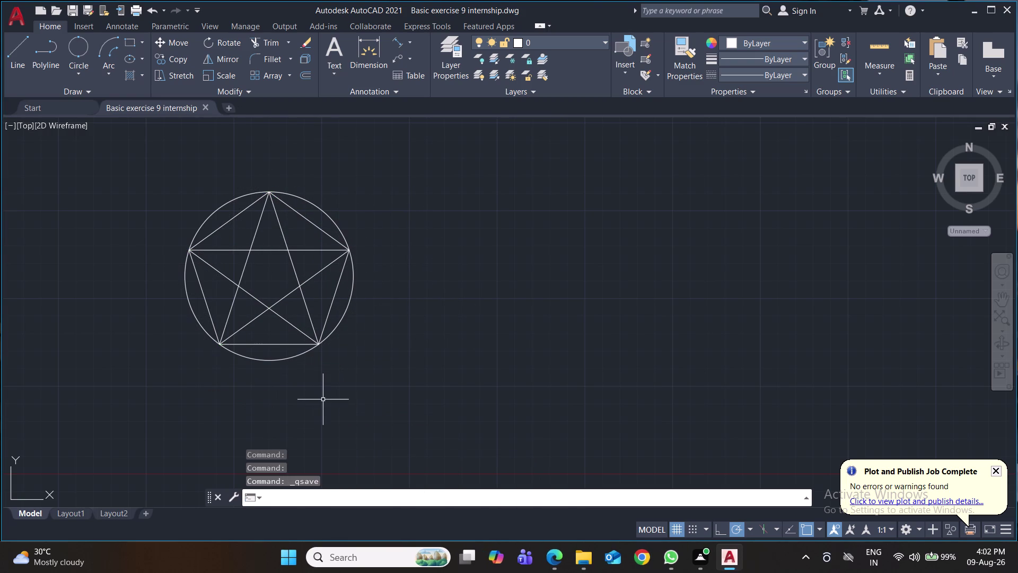
Window-select the star-in-circle and copy it twice rightward from the circle centre, then save.
middle_drag(538, 344, 529, 346)
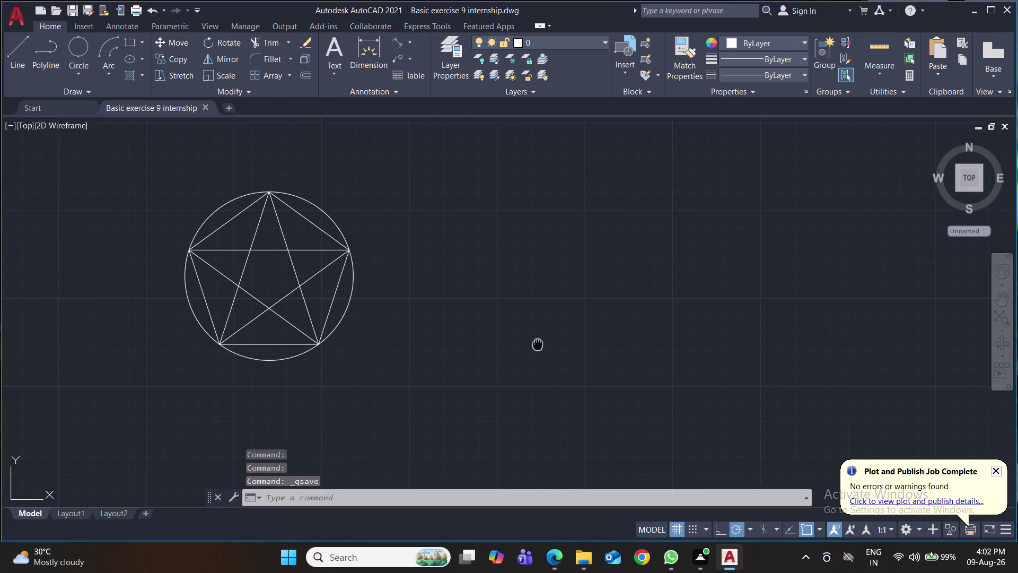
middle_drag(529, 346, 449, 361)
click(321, 195)
click(99, 384)
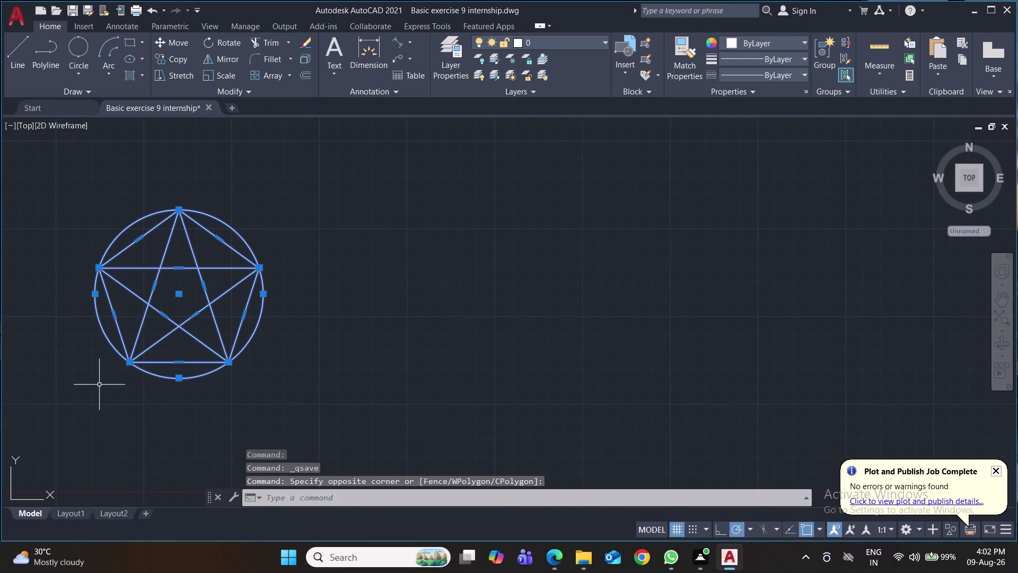
text(co)
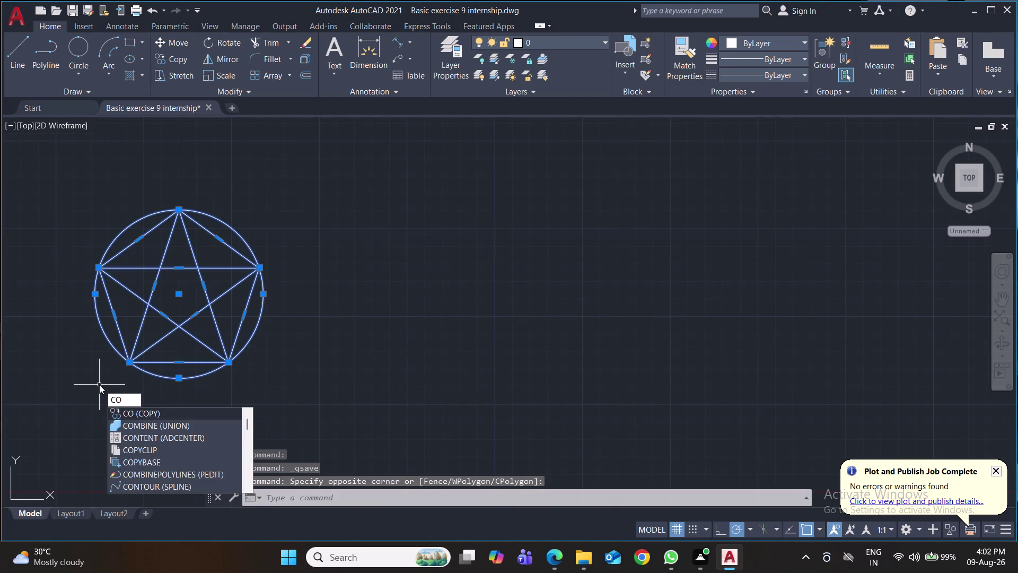
key(Return)
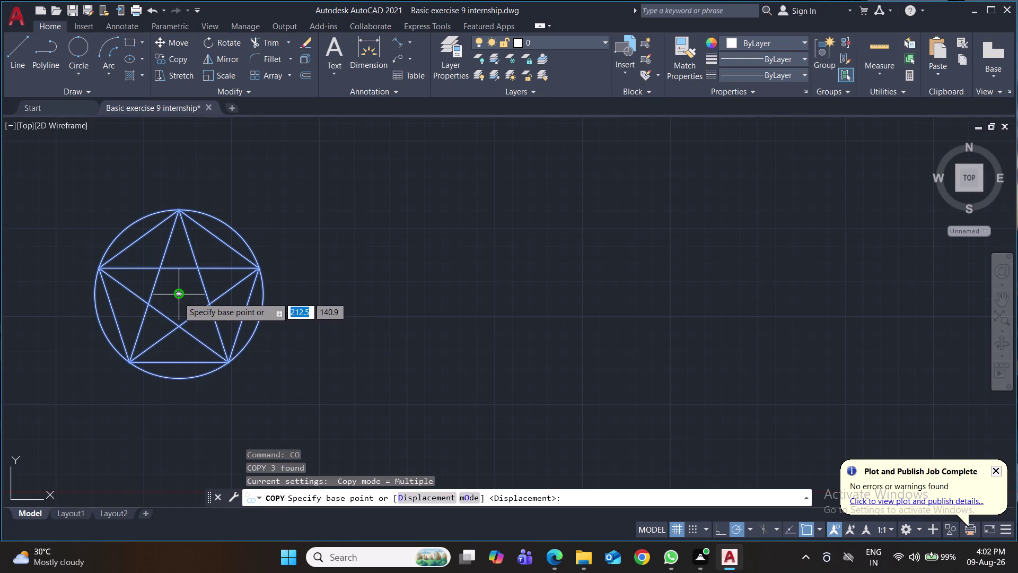
click(179, 297)
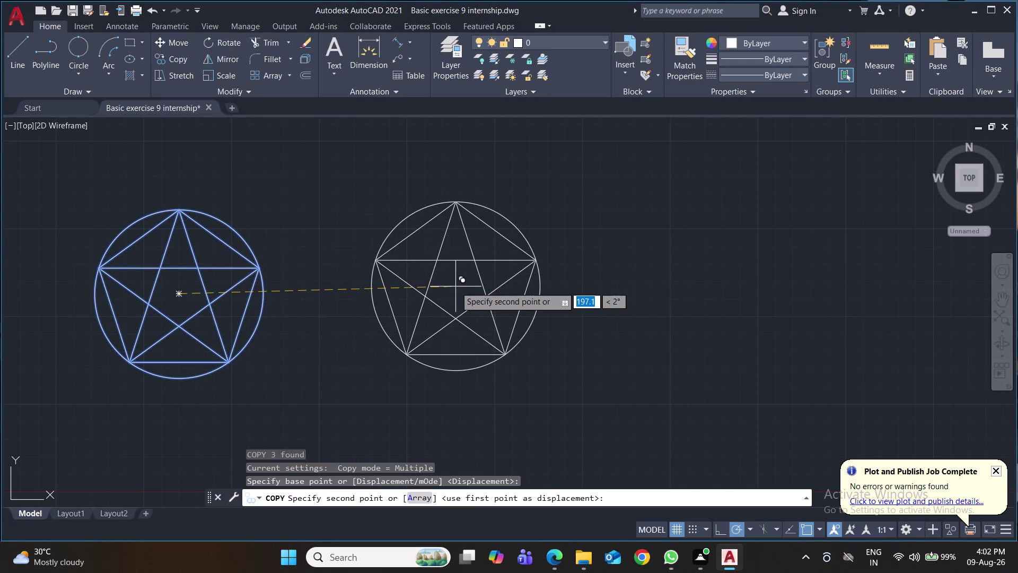
click(456, 287)
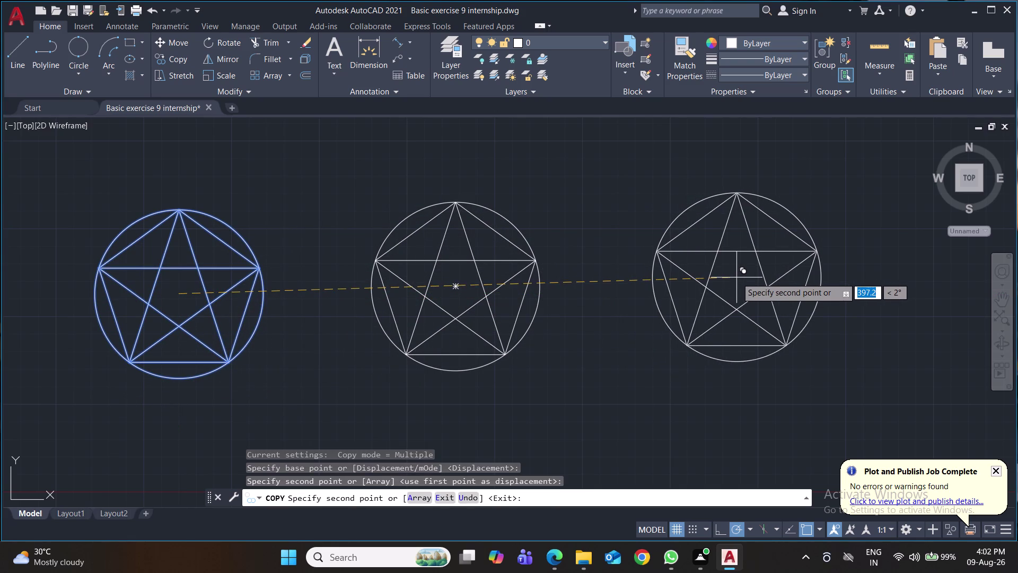
click(738, 286)
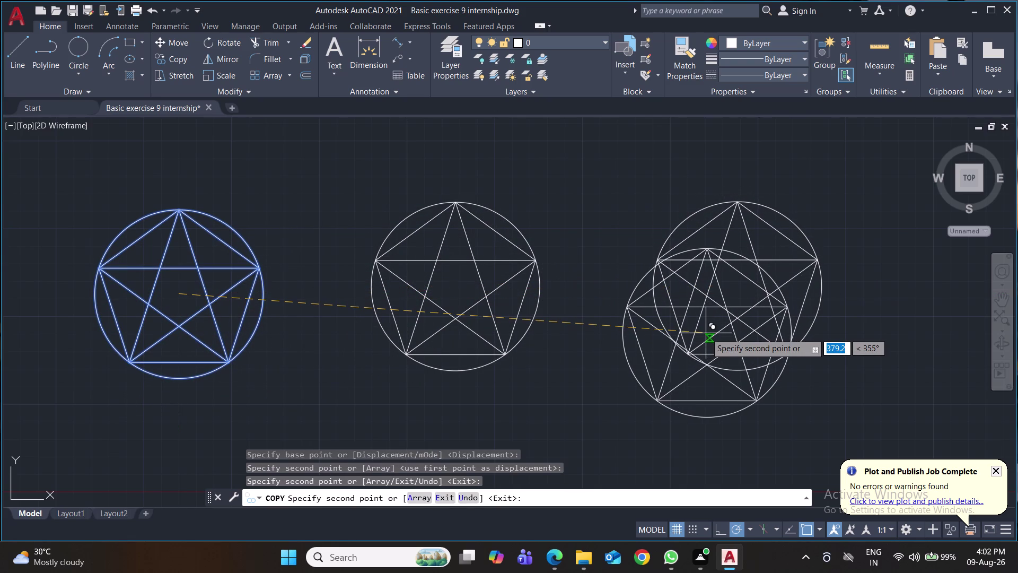
key(ctrl+s)
key(ctrl+s)
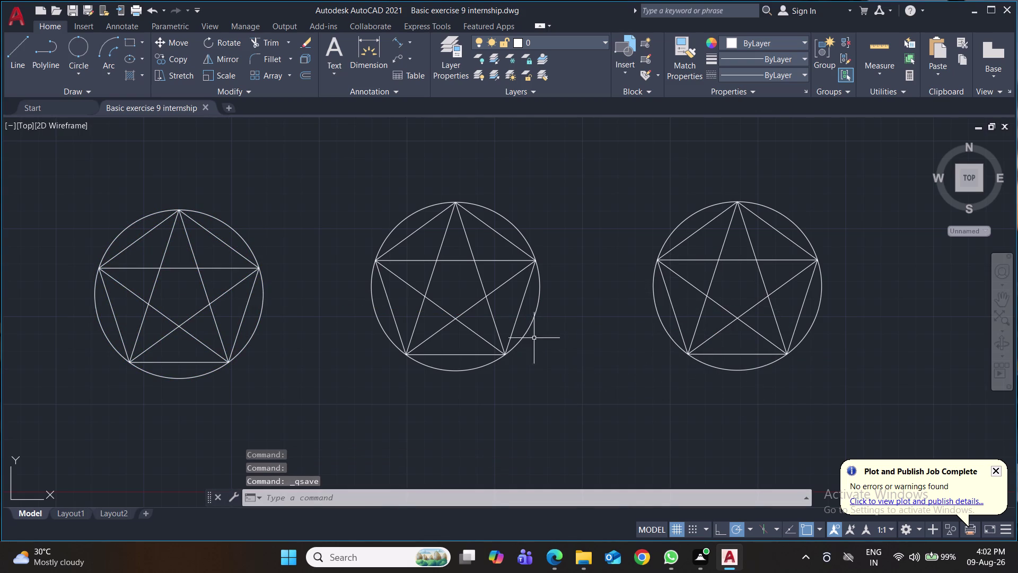
Erase the middle copy's pentagon and the right copy's pentagon and circle, then save.
click(520, 312)
key(Delete)
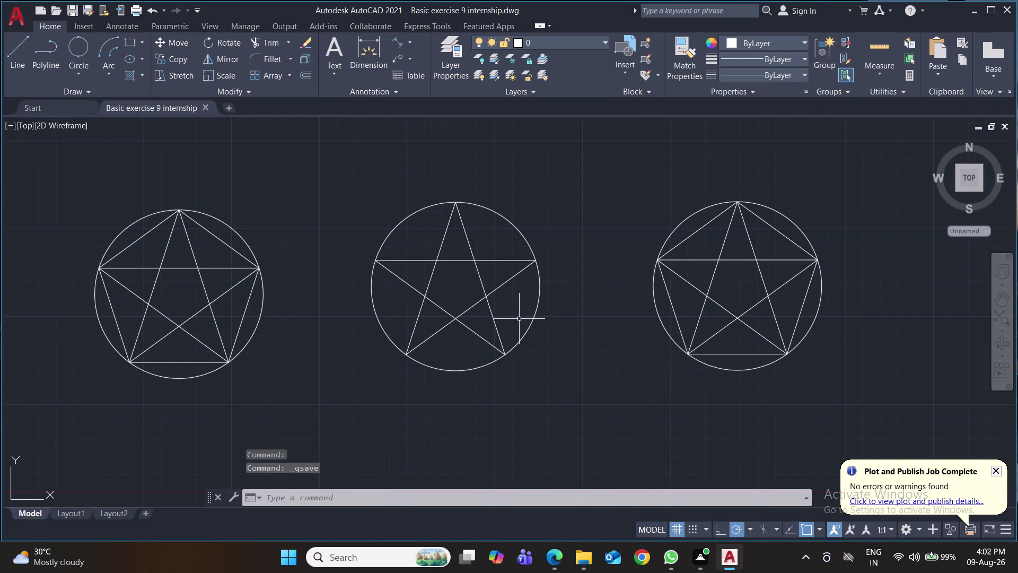
click(675, 310)
click(660, 325)
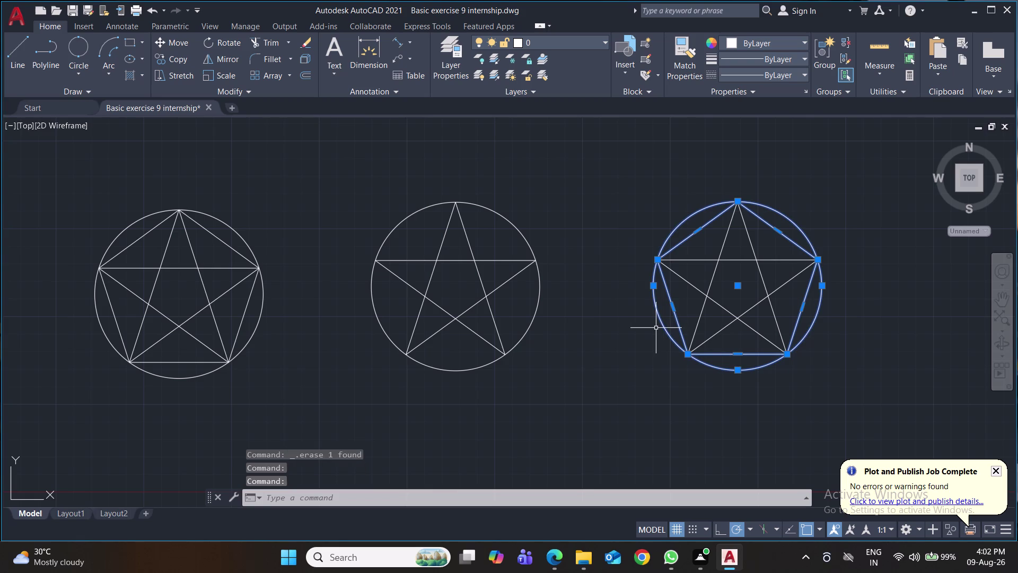
key(Delete)
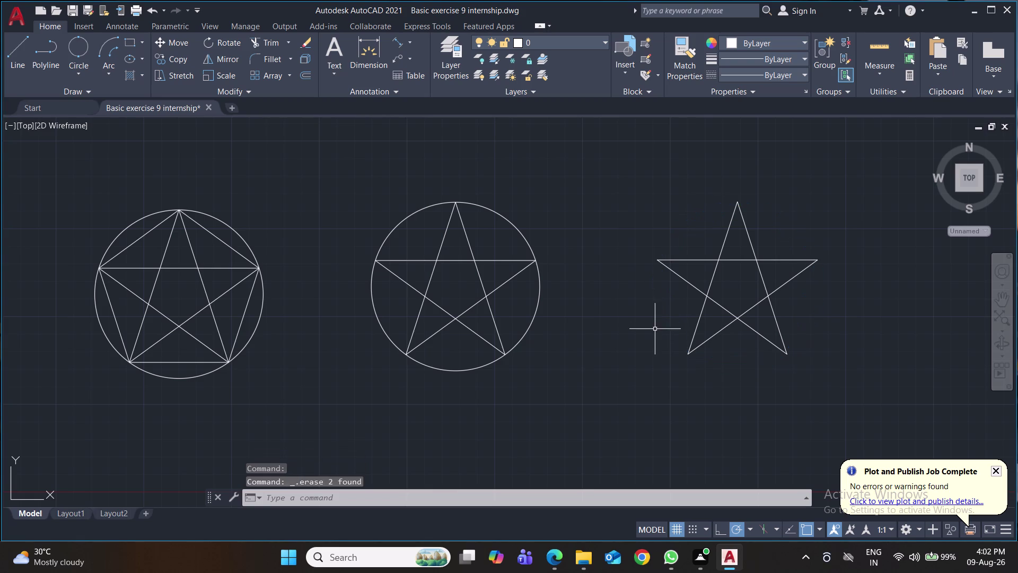
key(ctrl+s)
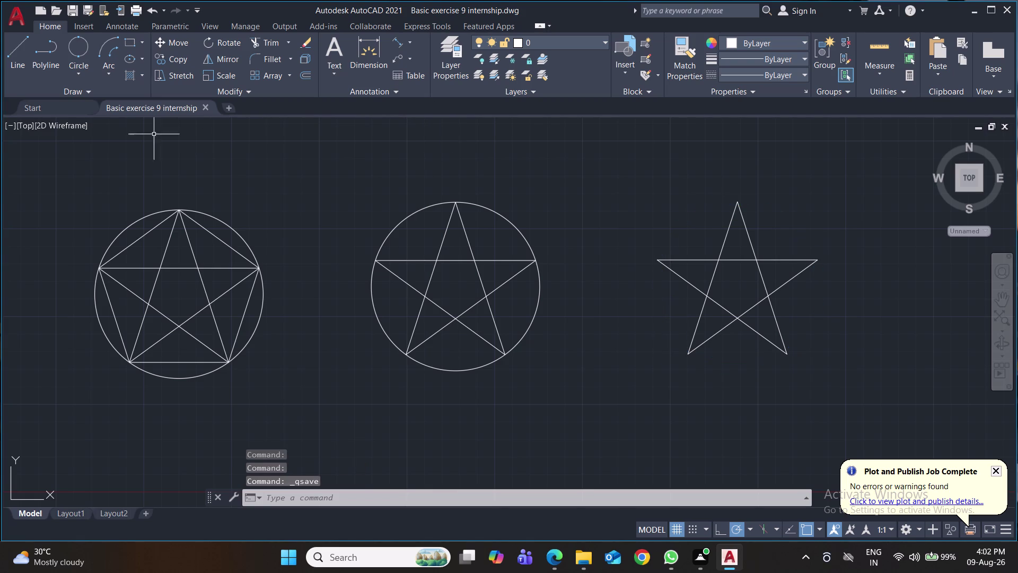
click(400, 40)
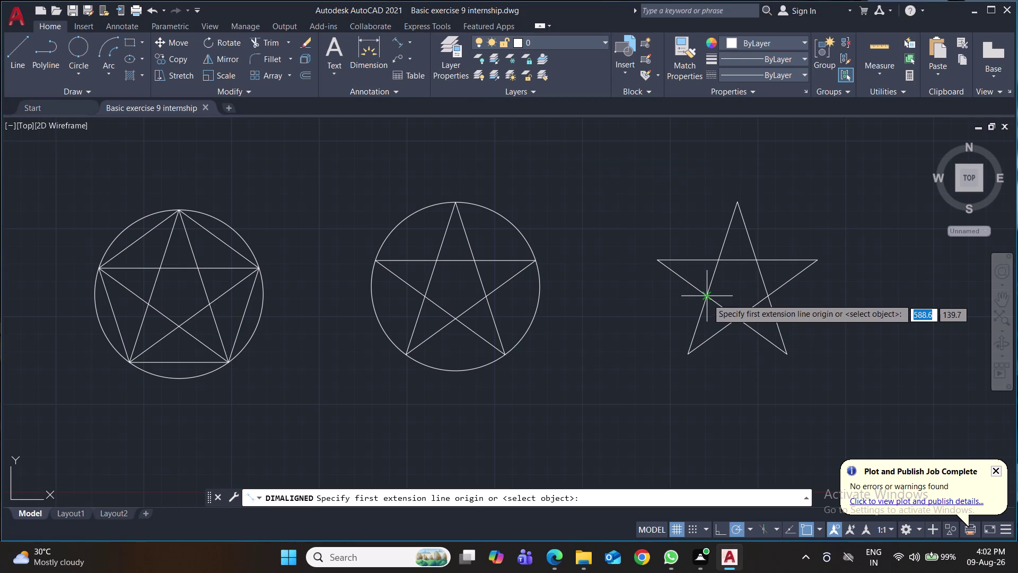
Add three 43.6 aligned dimensions along the bare star's edges.
click(705, 295)
click(660, 262)
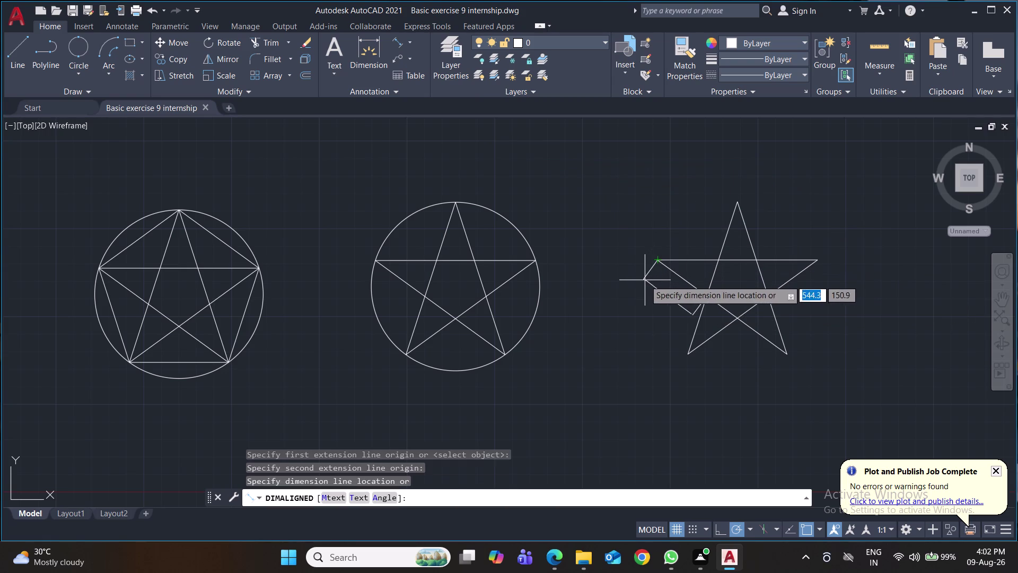
click(645, 280)
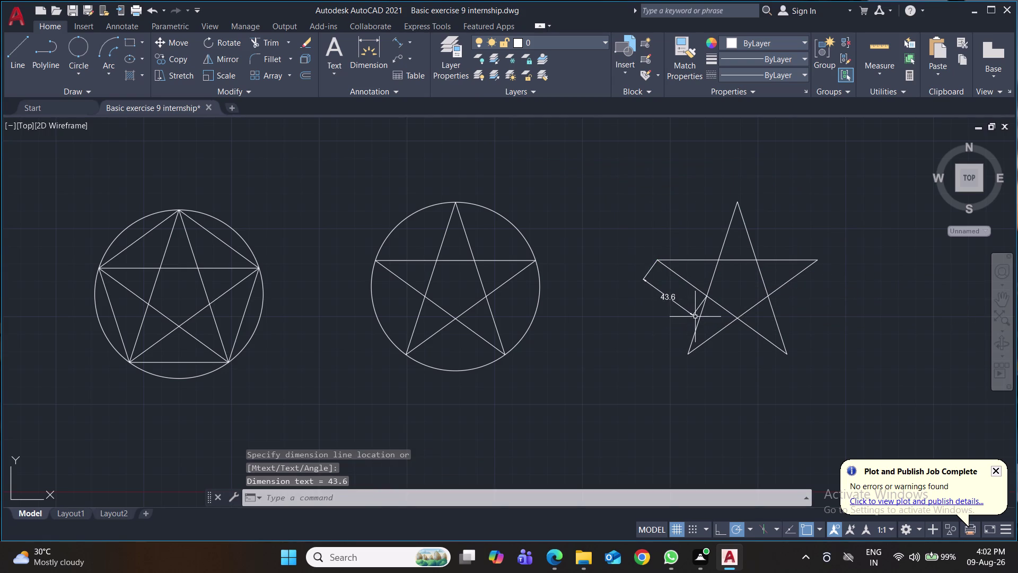
key(space)
click(719, 260)
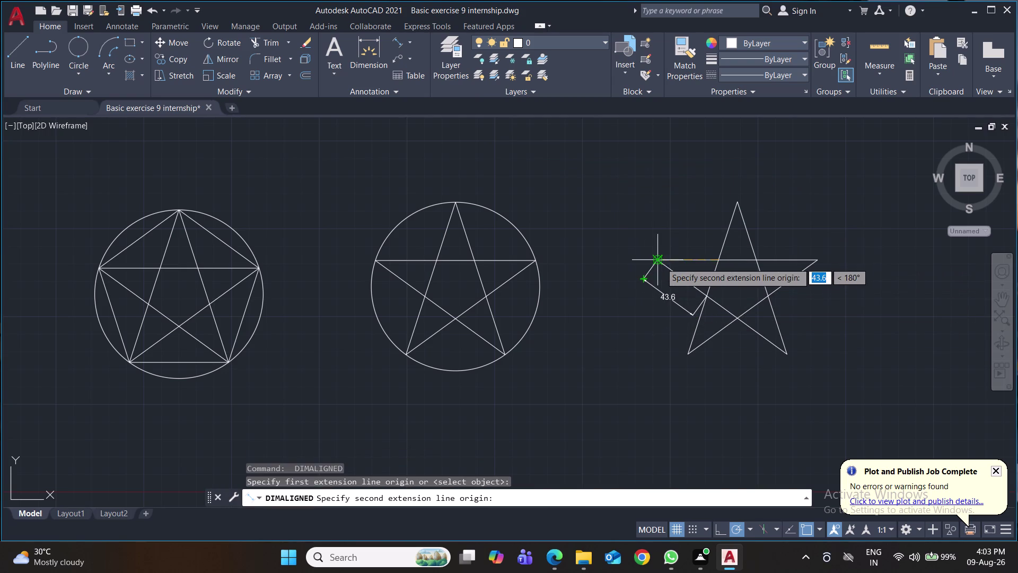
click(661, 262)
click(656, 237)
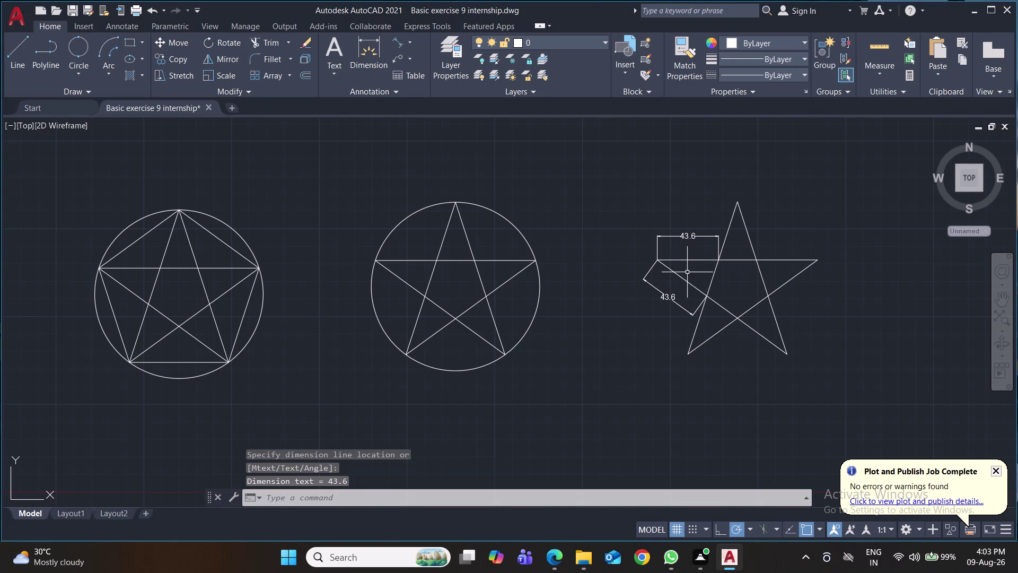
key(space)
click(757, 259)
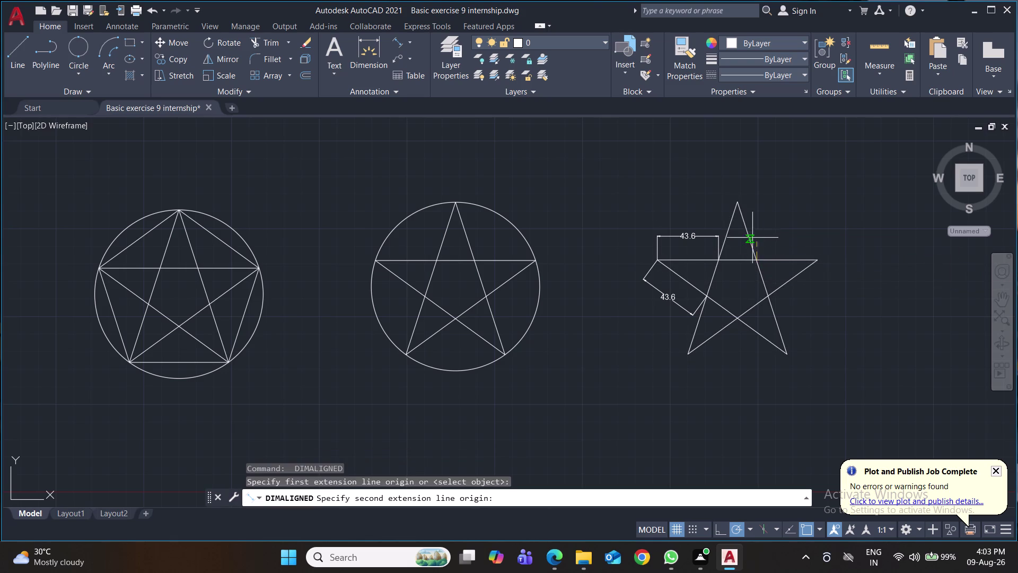
click(739, 204)
click(755, 198)
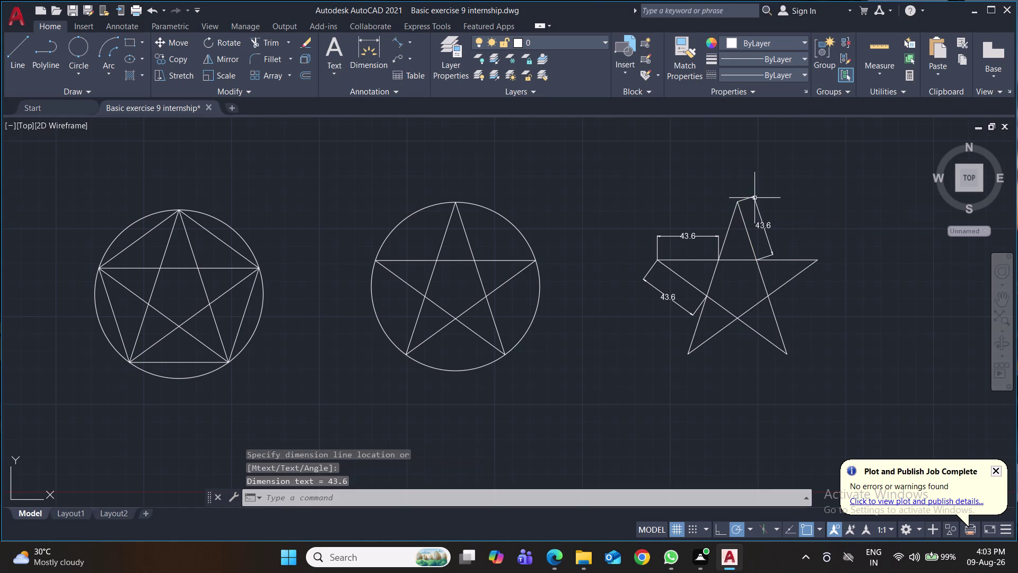
Dimension the middle circle's diameter as Ø120.0 and save the drawing.
click(411, 41)
click(431, 193)
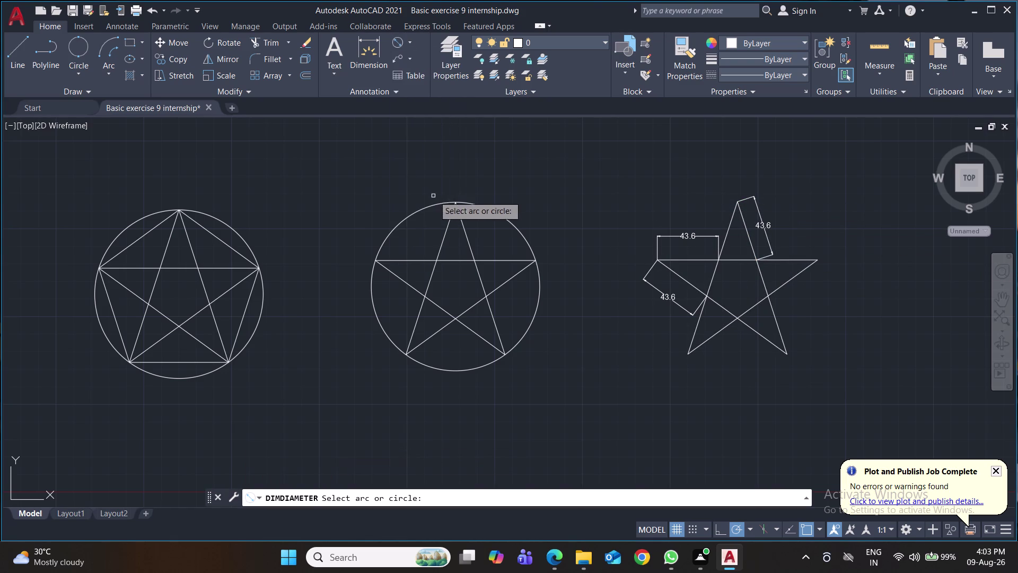
click(469, 204)
click(528, 171)
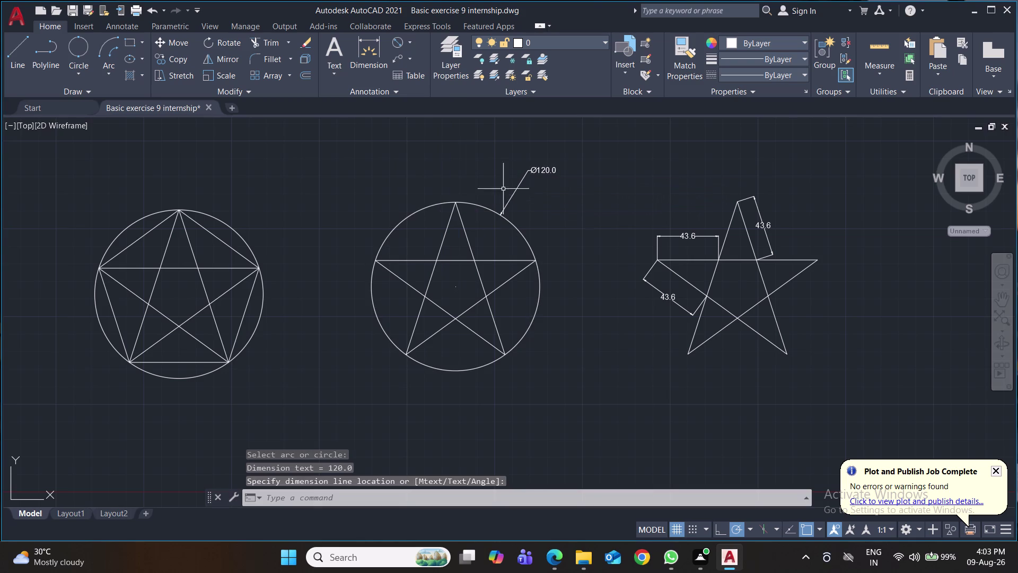
key(ctrl+s)
middle_drag(525, 226, 526, 394)
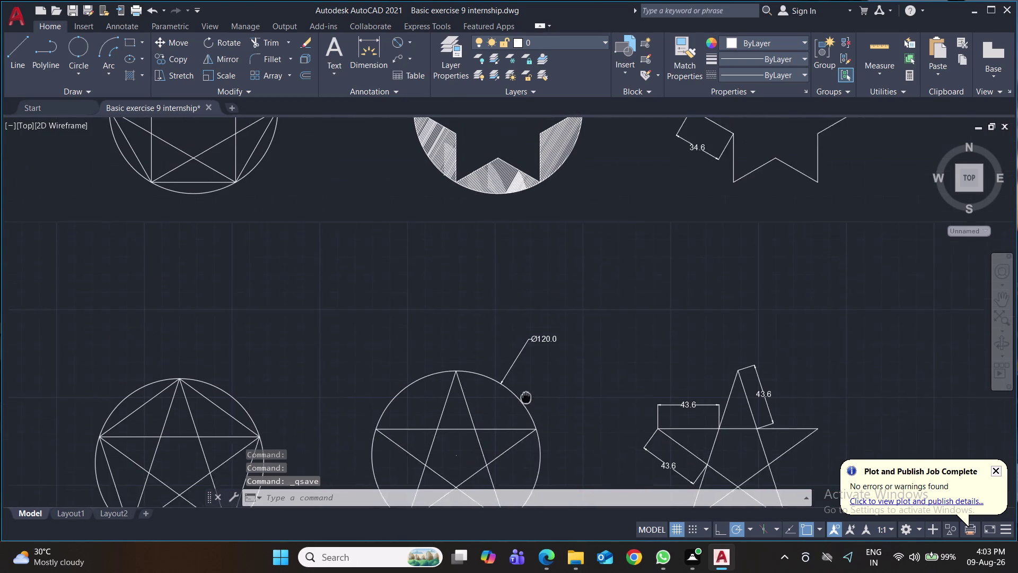
middle_drag(526, 394, 524, 421)
middle_drag(551, 262, 556, 365)
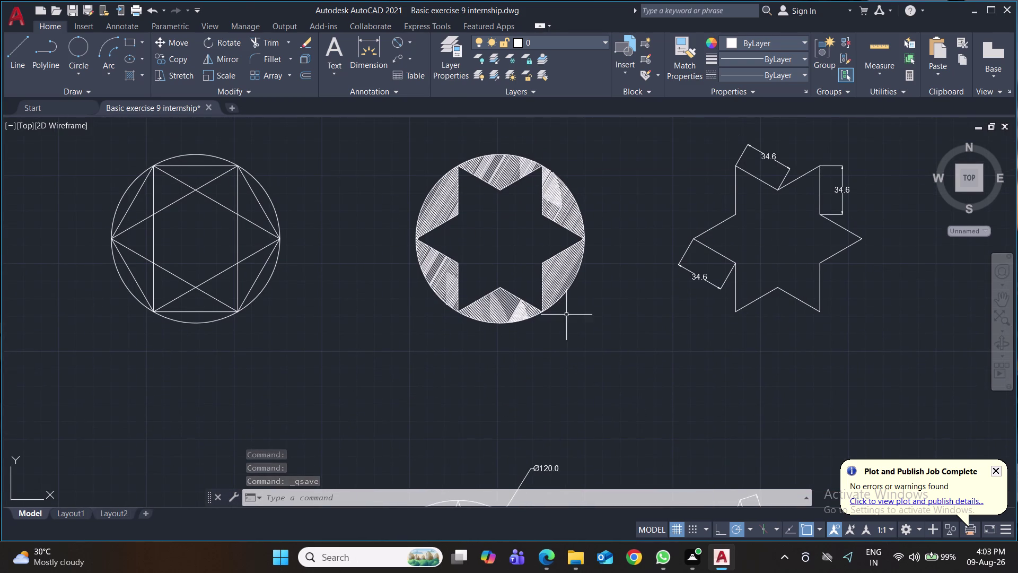
click(601, 300)
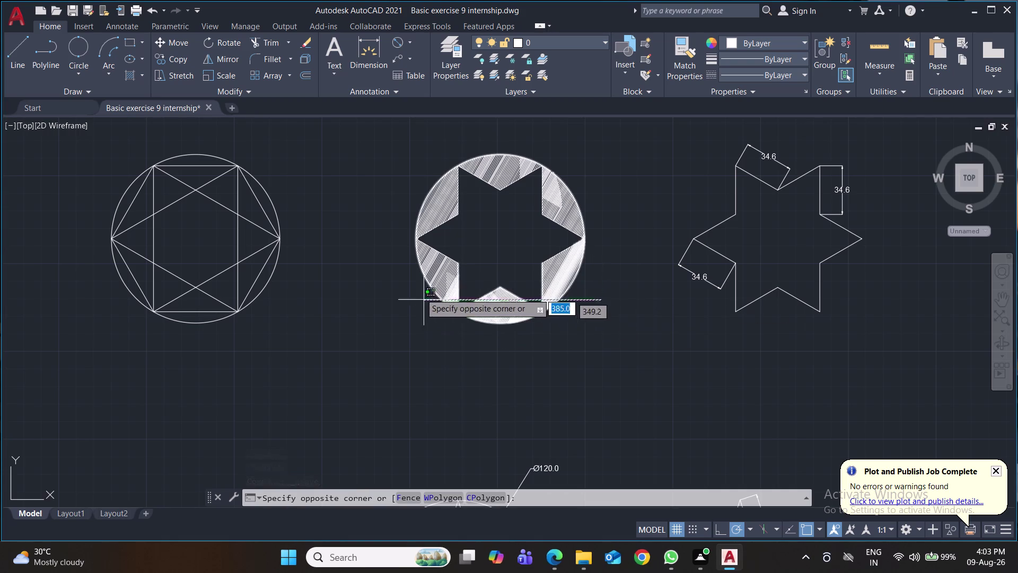
click(396, 159)
click(559, 339)
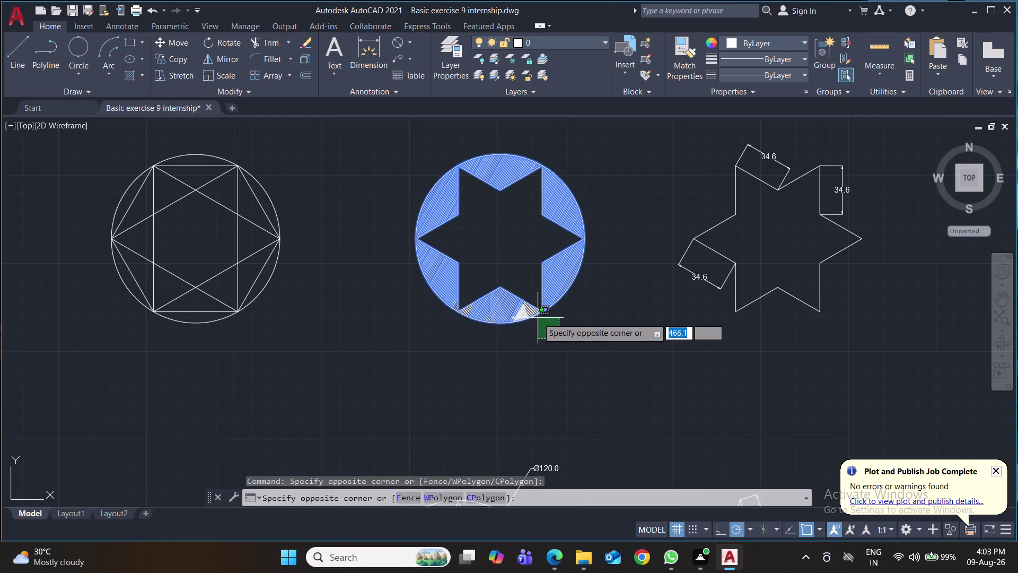
click(450, 308)
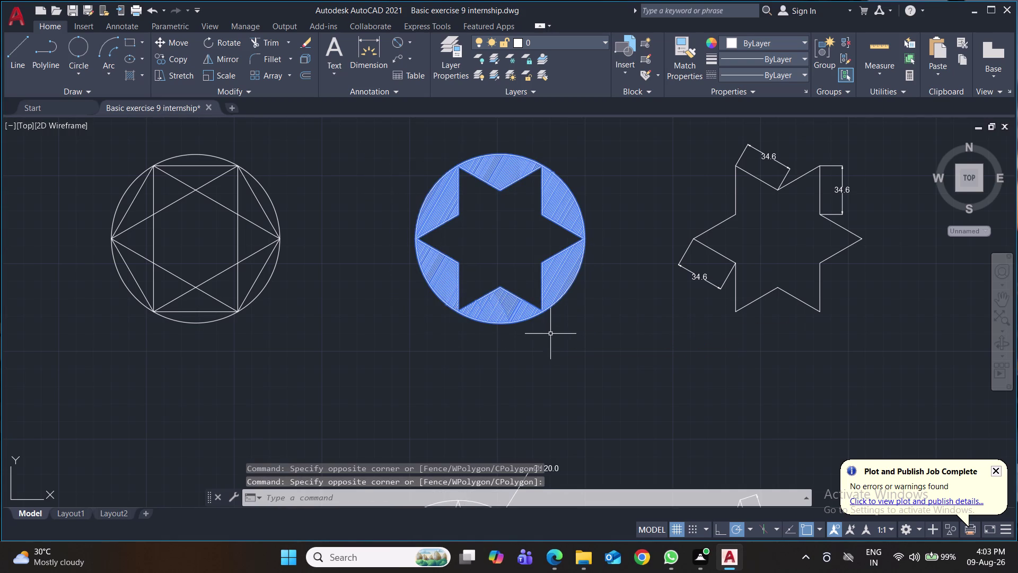
key(c)
key(o)
key(Return)
middle_drag(558, 352, 555, 330)
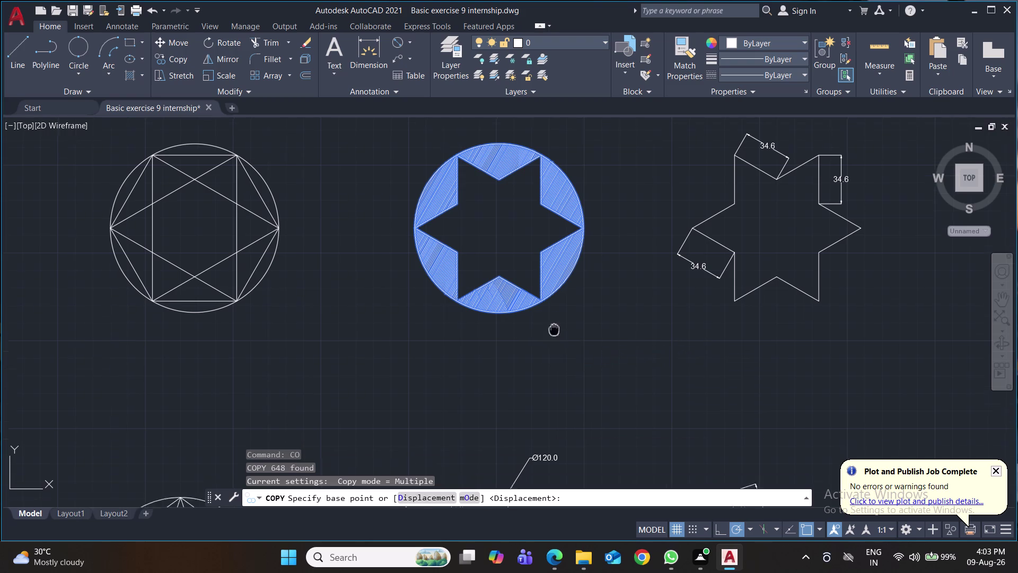
middle_drag(554, 329, 553, 176)
click(595, 265)
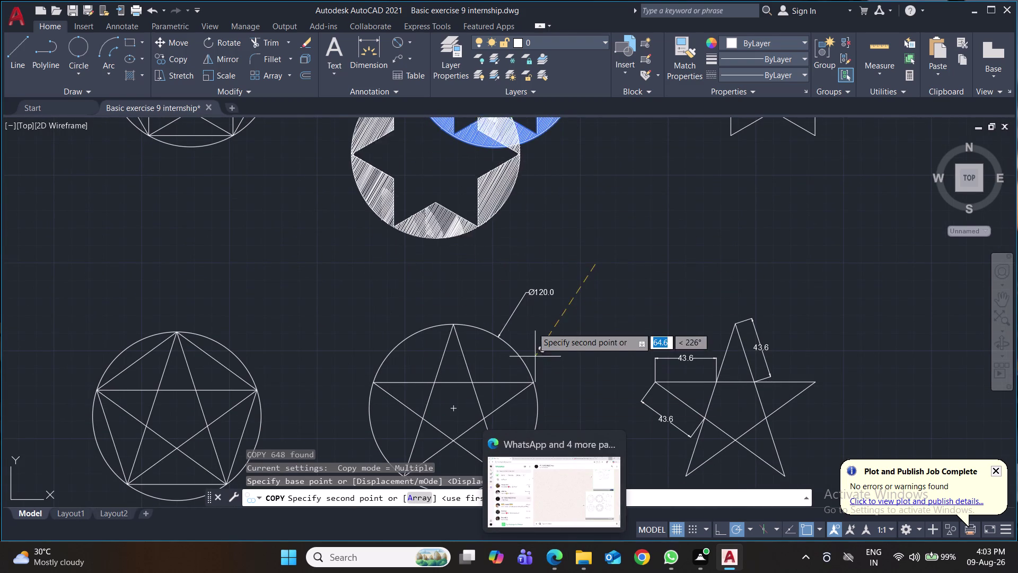
middle_drag(534, 305, 579, 120)
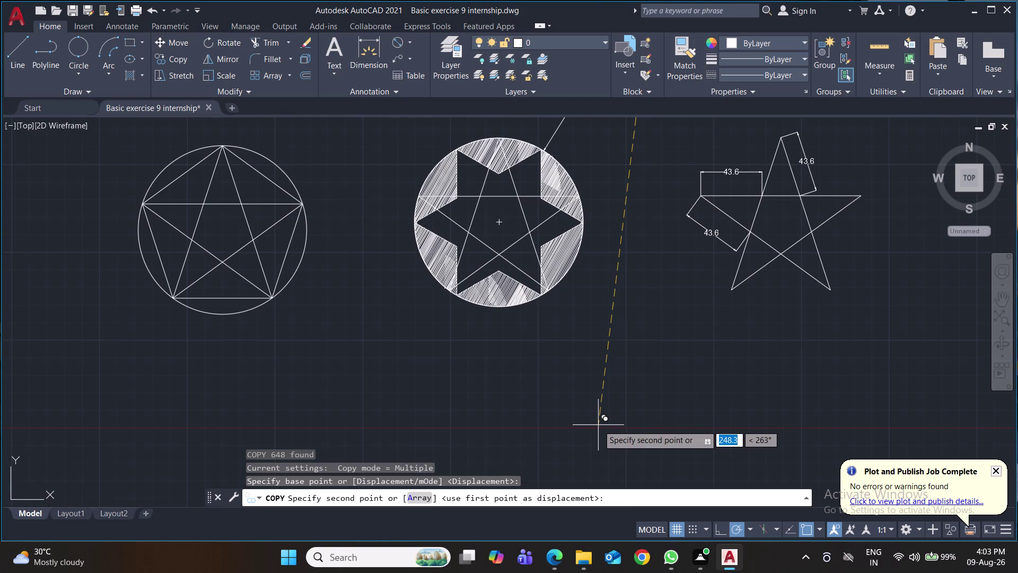
click(598, 425)
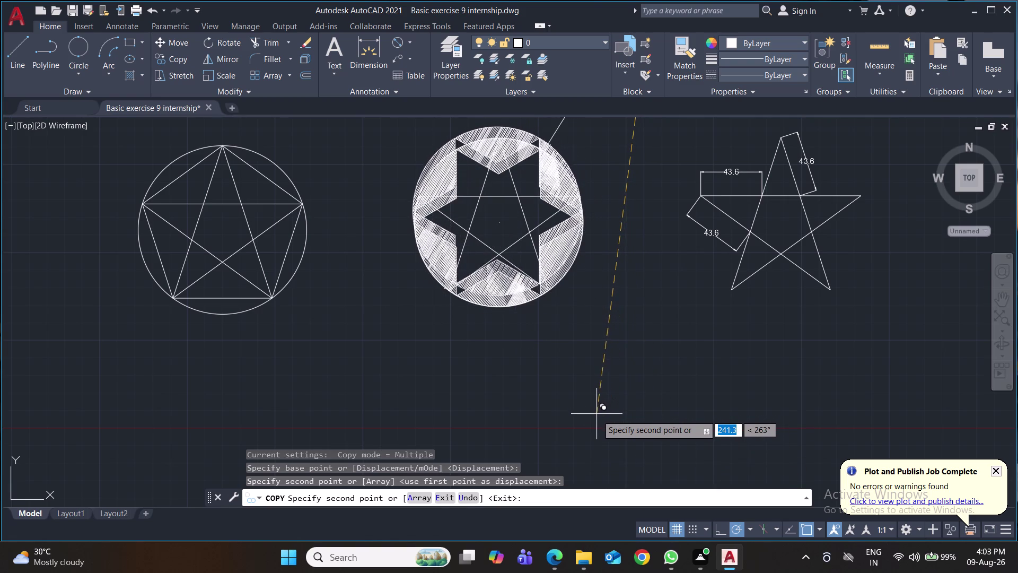
click(604, 429)
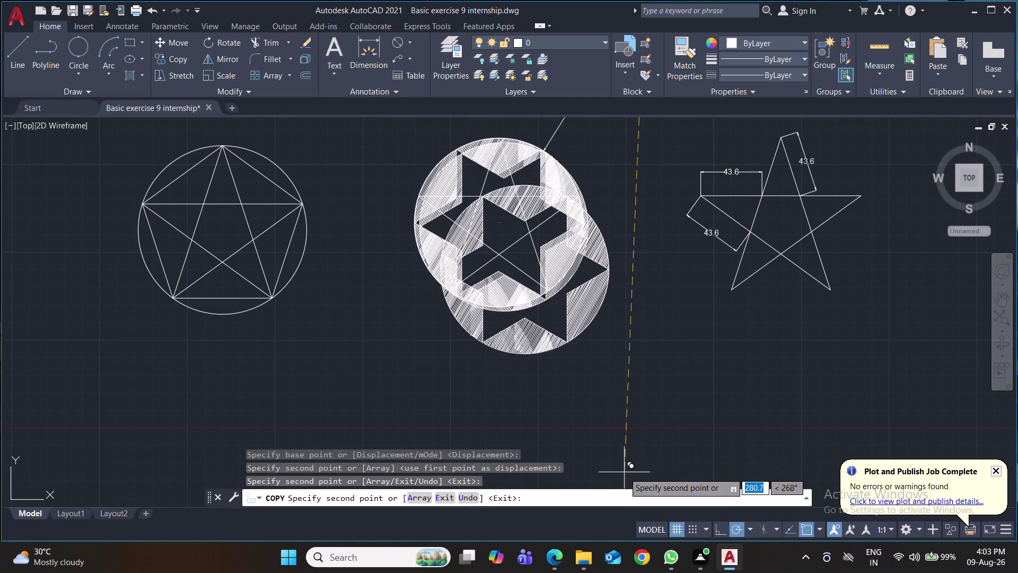
click(586, 445)
click(597, 438)
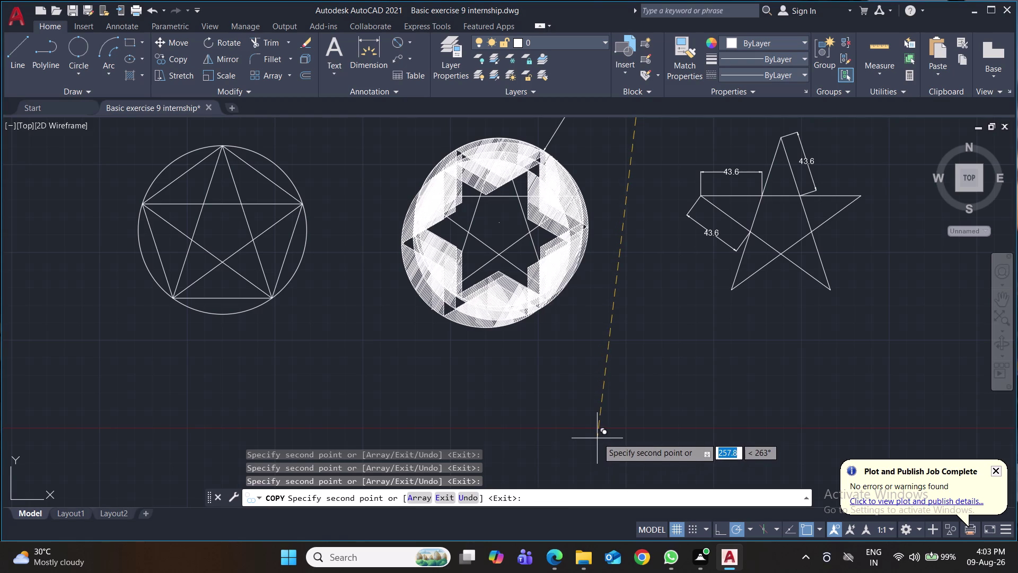
click(588, 438)
click(573, 431)
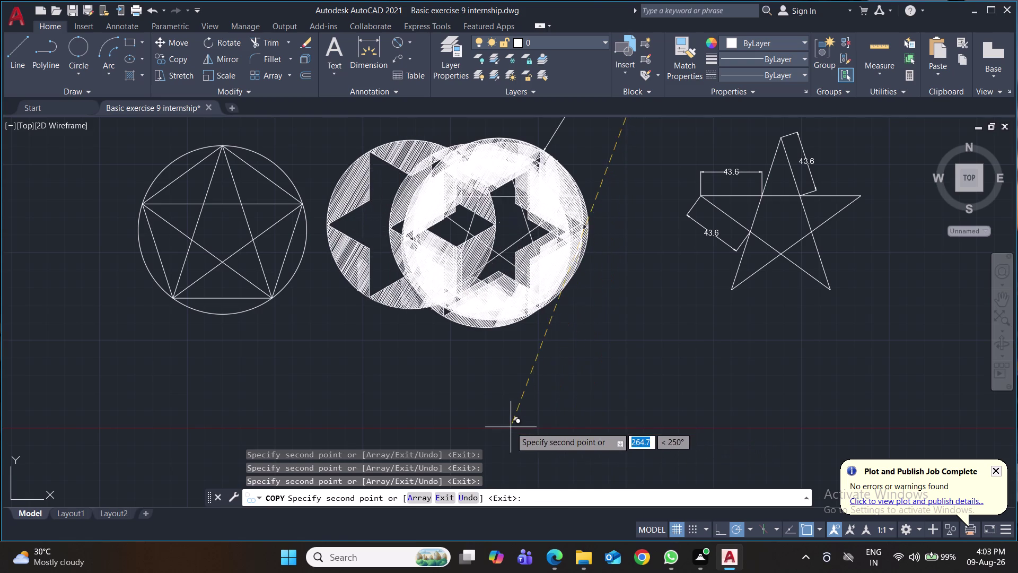
click(615, 434)
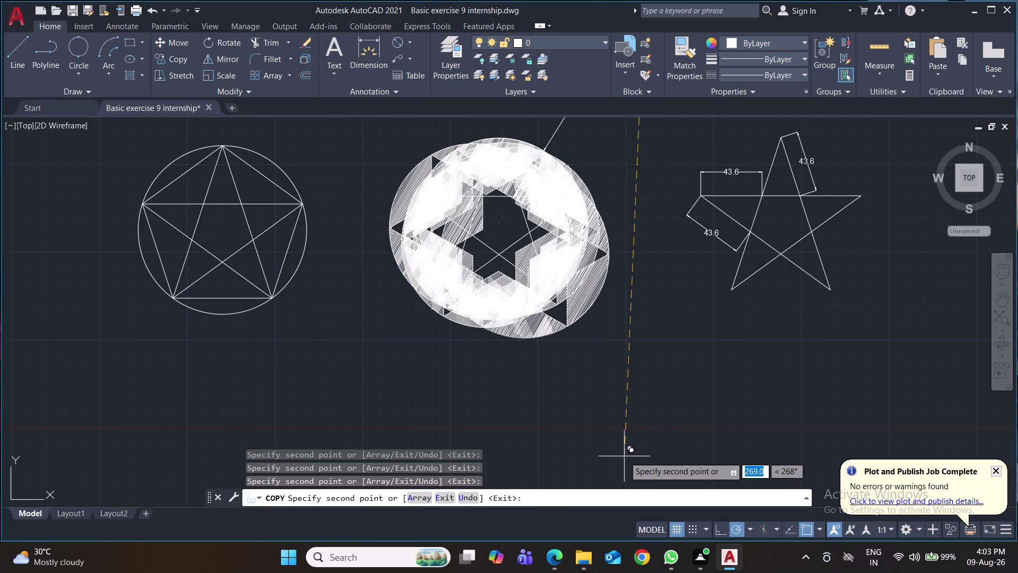
click(608, 462)
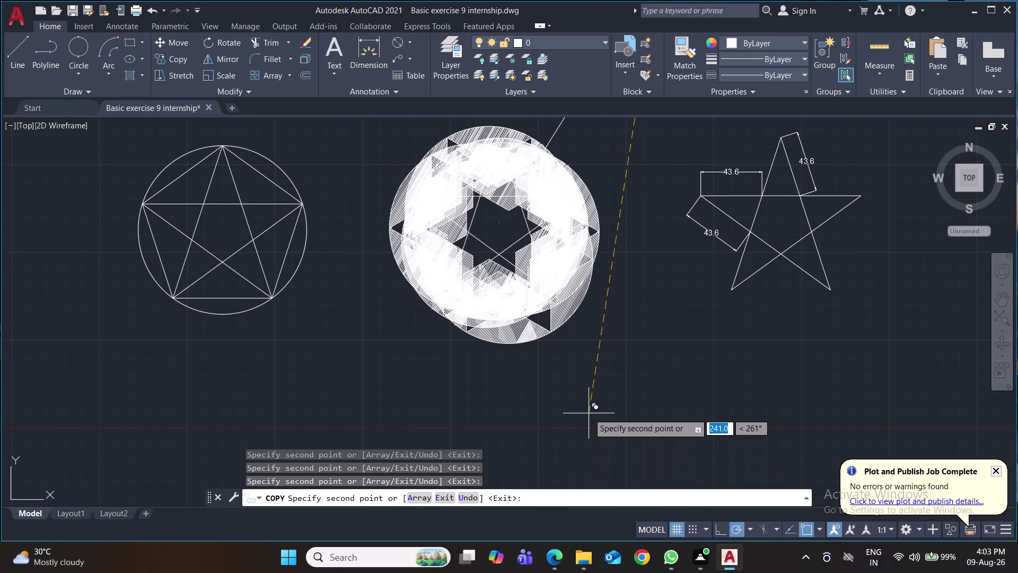
click(589, 409)
click(604, 411)
click(602, 409)
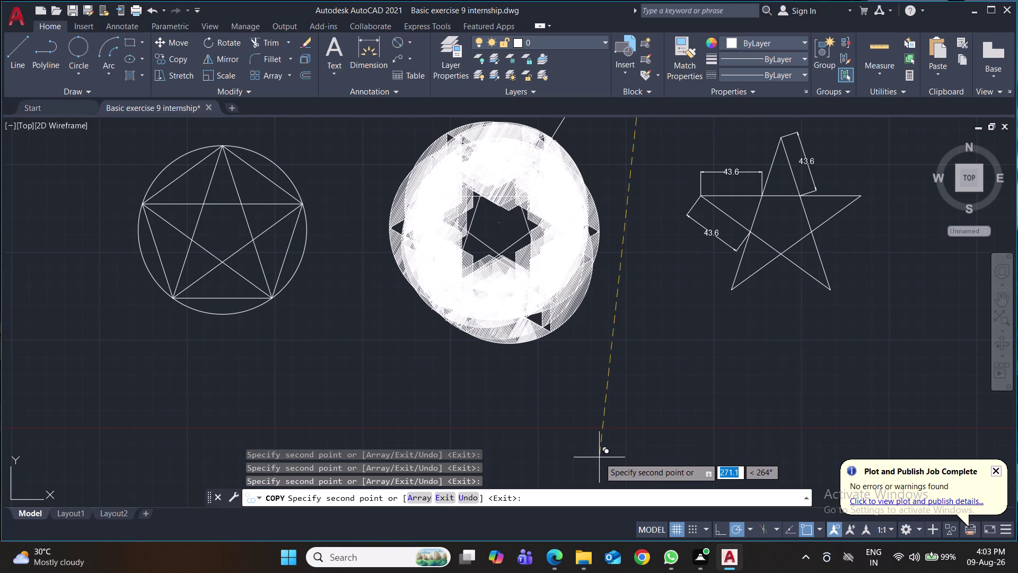
key(ctrl+z)
key(ctrl+s)
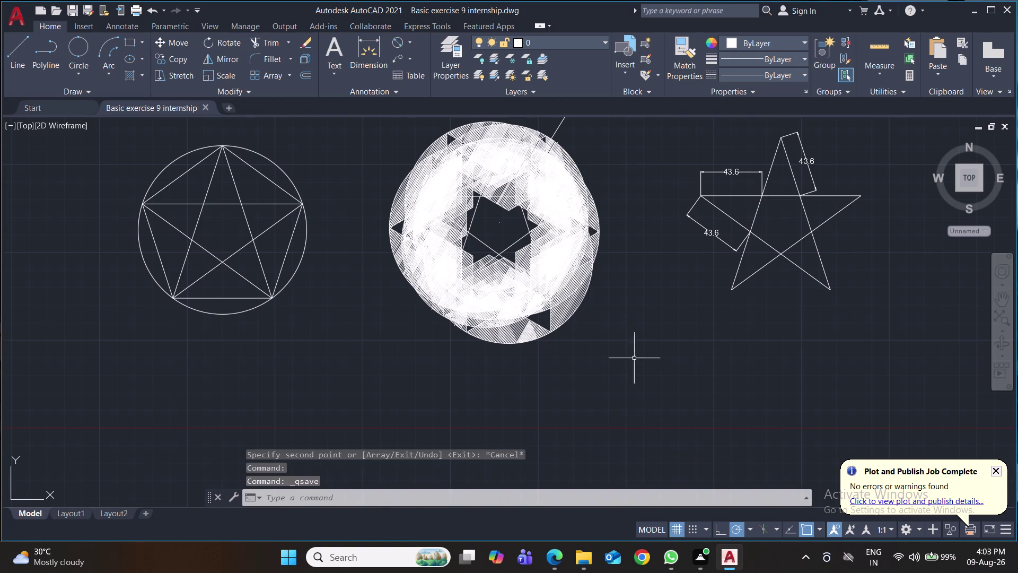
key(ctrl+z)
key(ctrl+z)
key(ctrl+z)
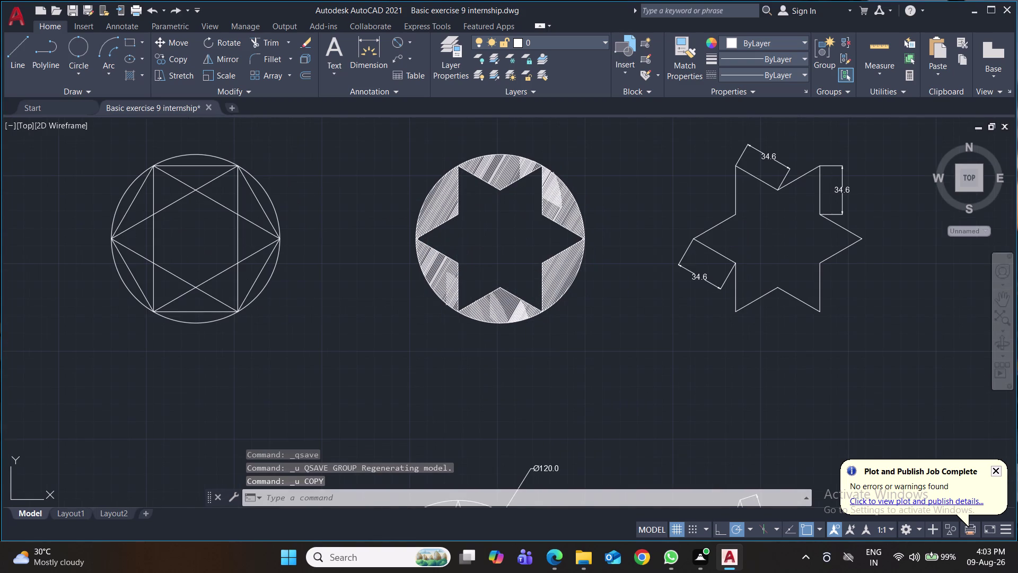
Copy the right-hand hatch wedge to the right of the lower star.
middle_drag(557, 211, 535, 391)
click(579, 178)
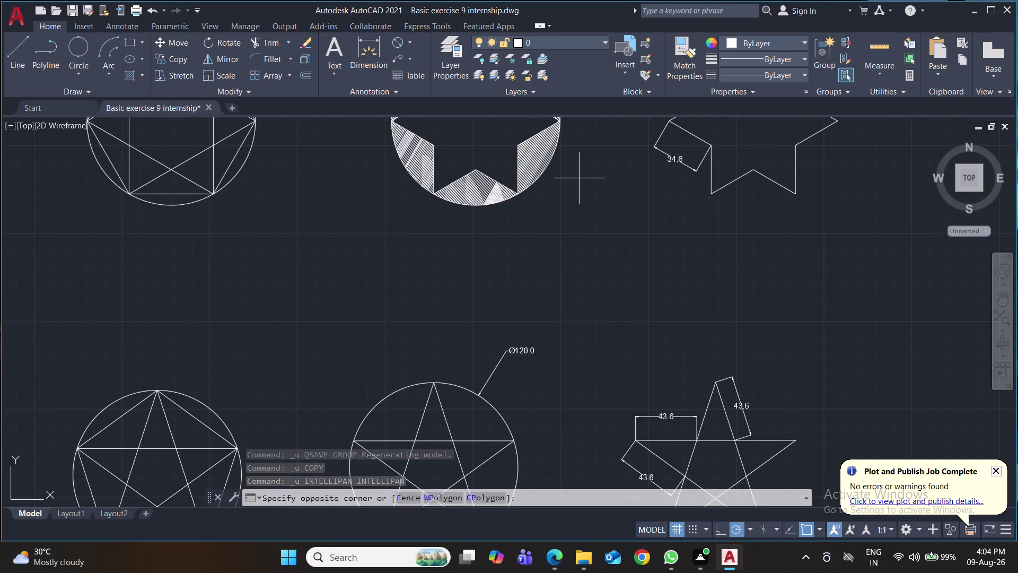
click(519, 147)
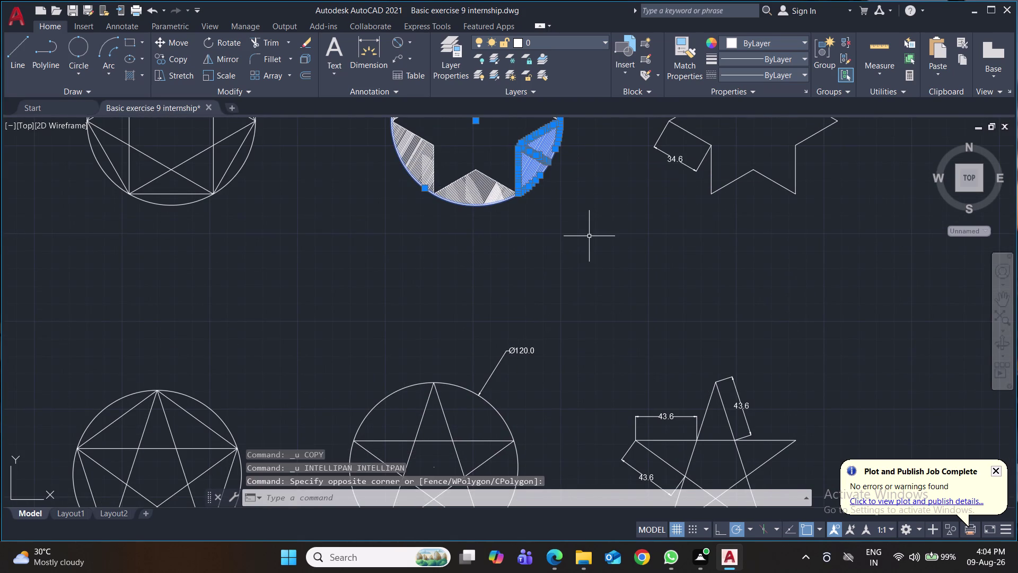
key(c)
key(o)
key(Return)
click(537, 159)
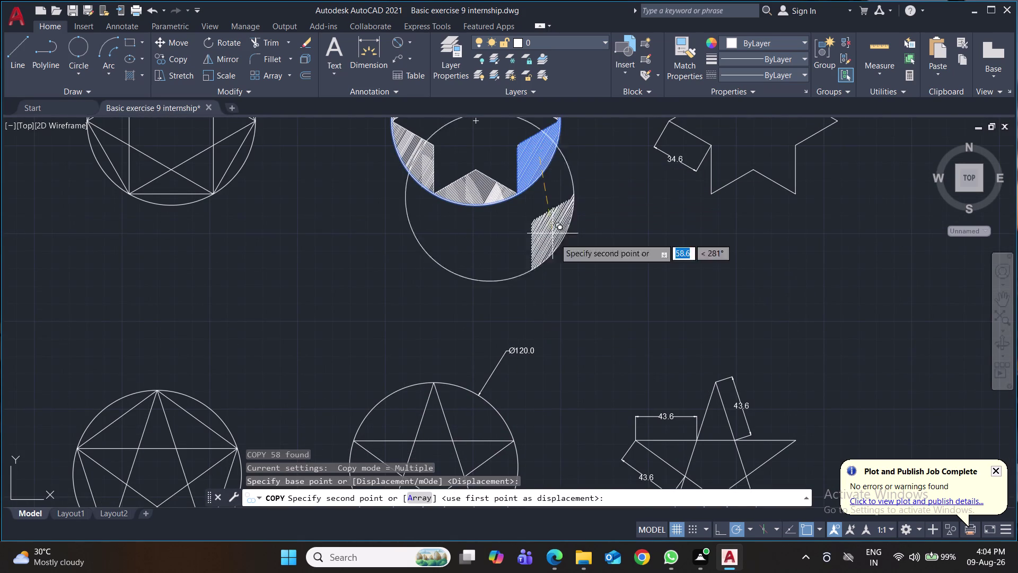
middle_drag(560, 260, 437, 114)
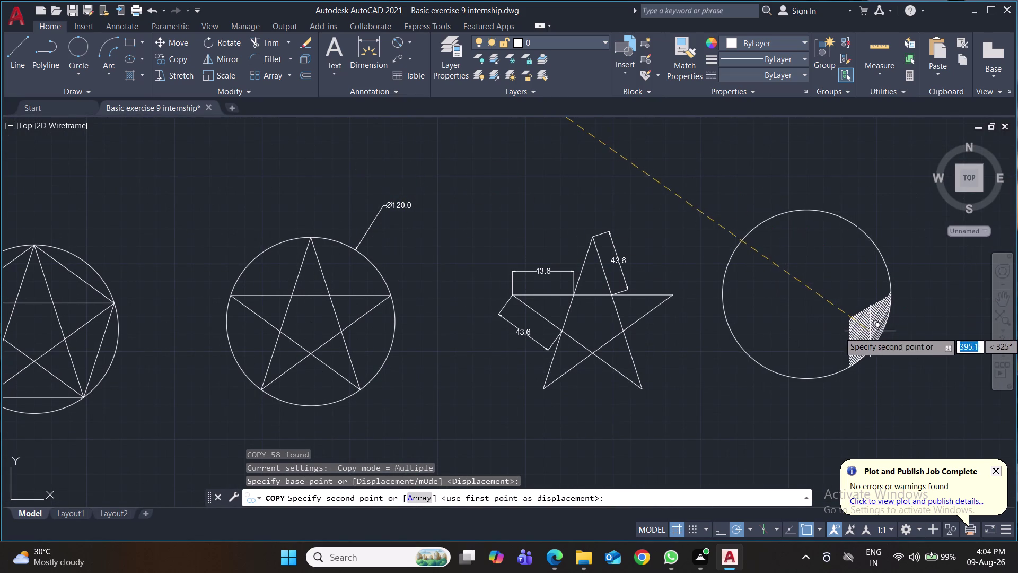
click(865, 333)
key(Return)
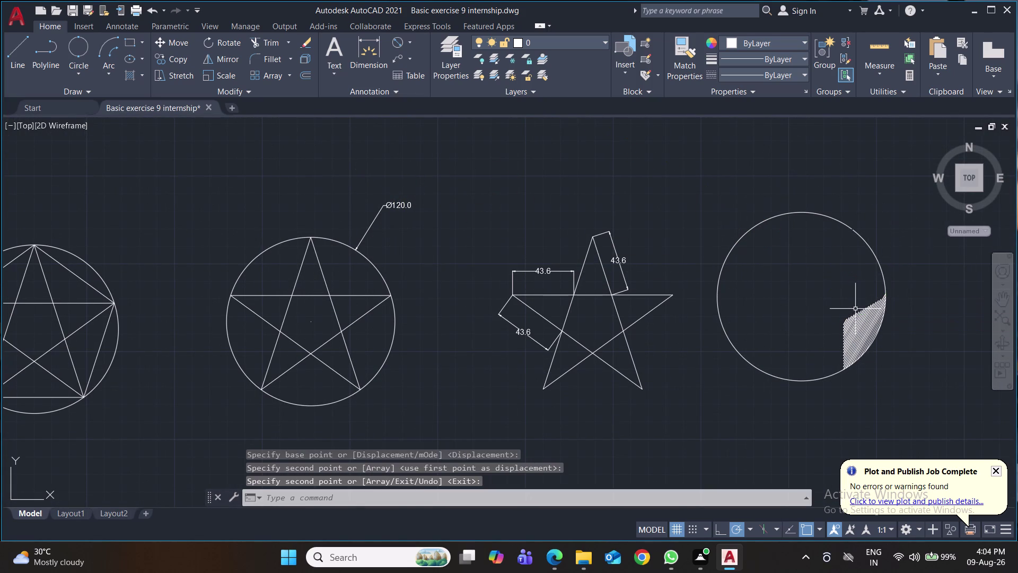
Erase the circle that was copied along with the wedge.
click(836, 217)
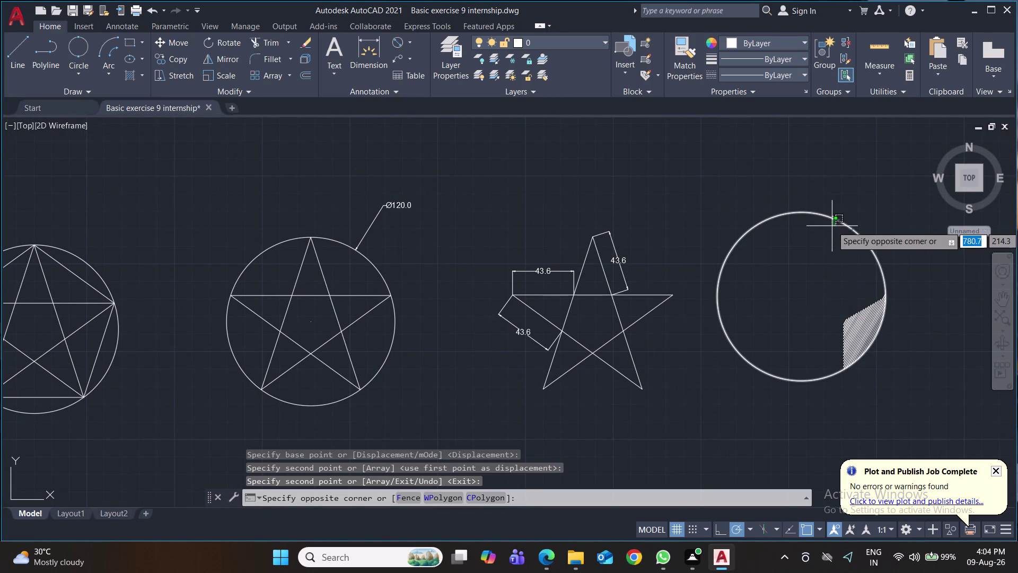
key(Delete)
click(772, 280)
key(Delete)
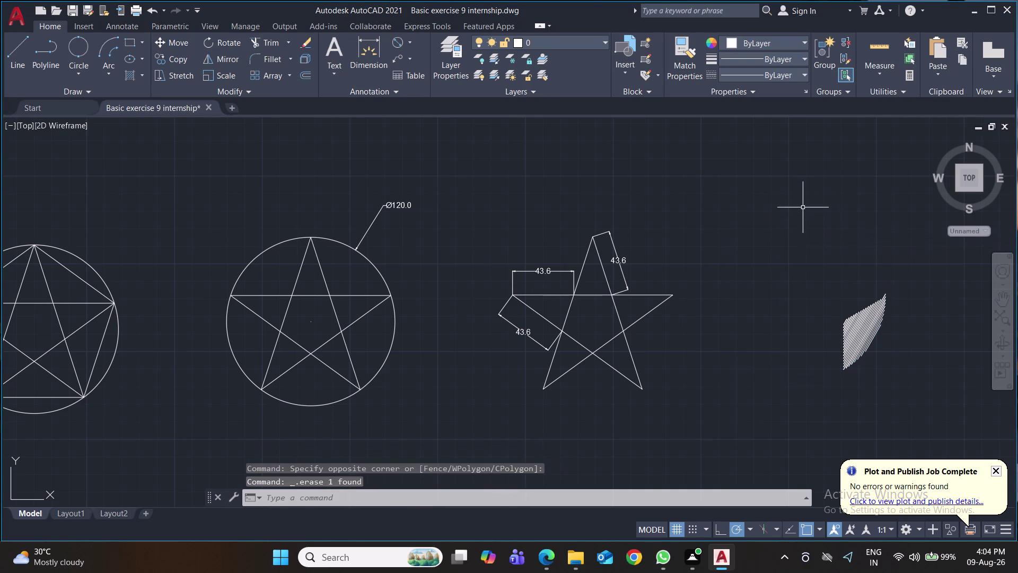
Reselect the leftover hatch wedge and start COPY on it again.
click(897, 286)
click(832, 380)
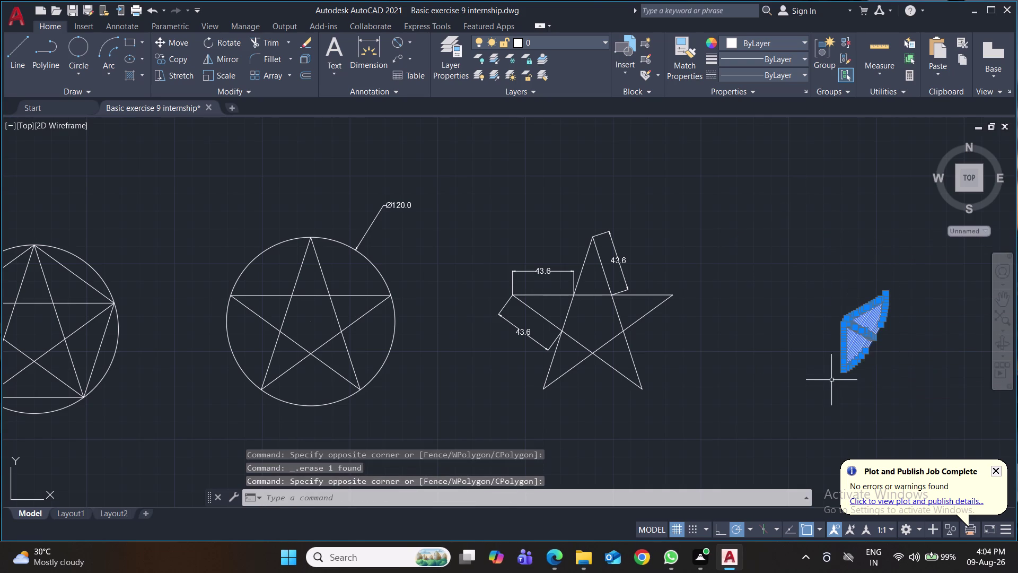
text(c)
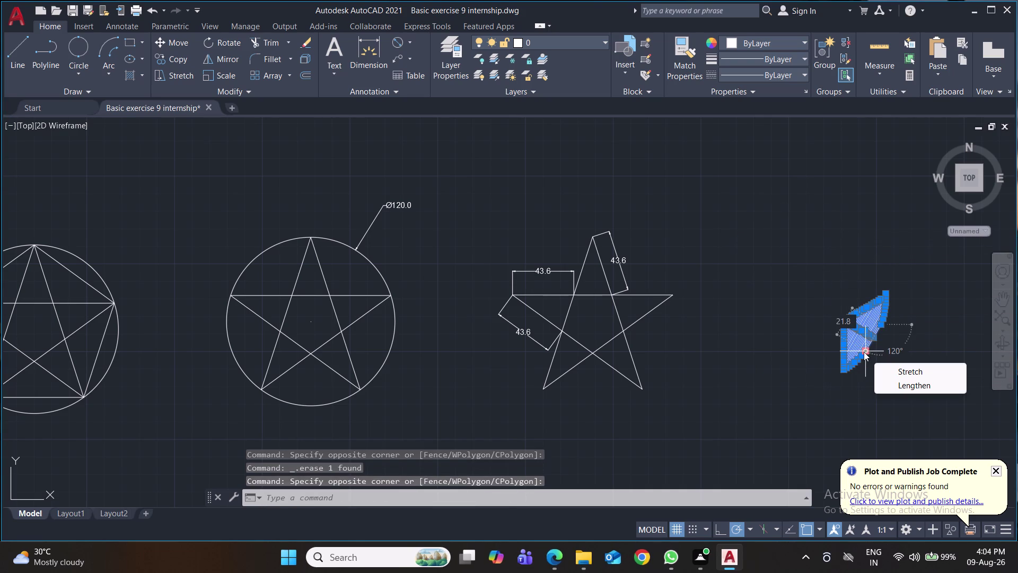
text(o)
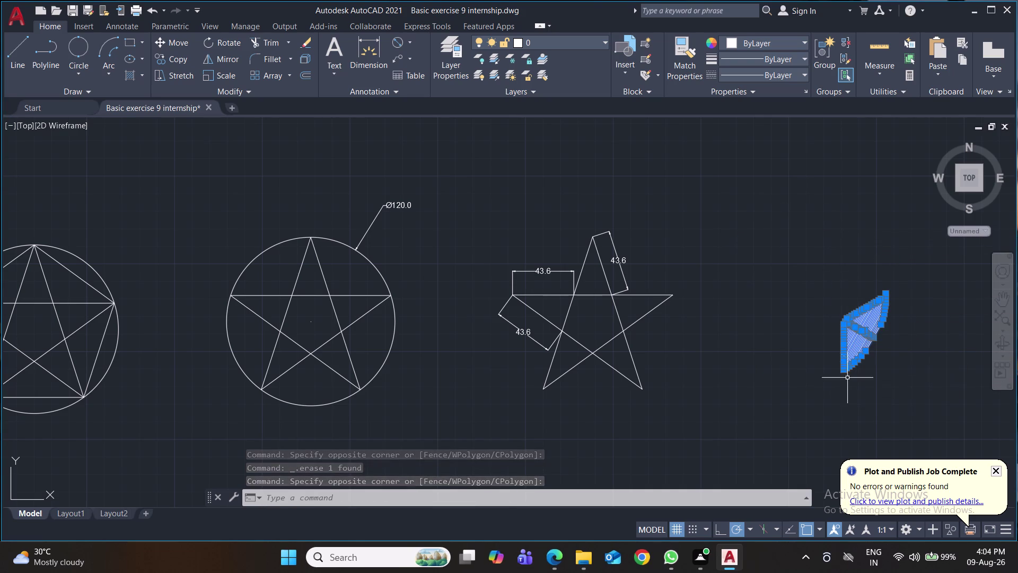
key(c)
key(o)
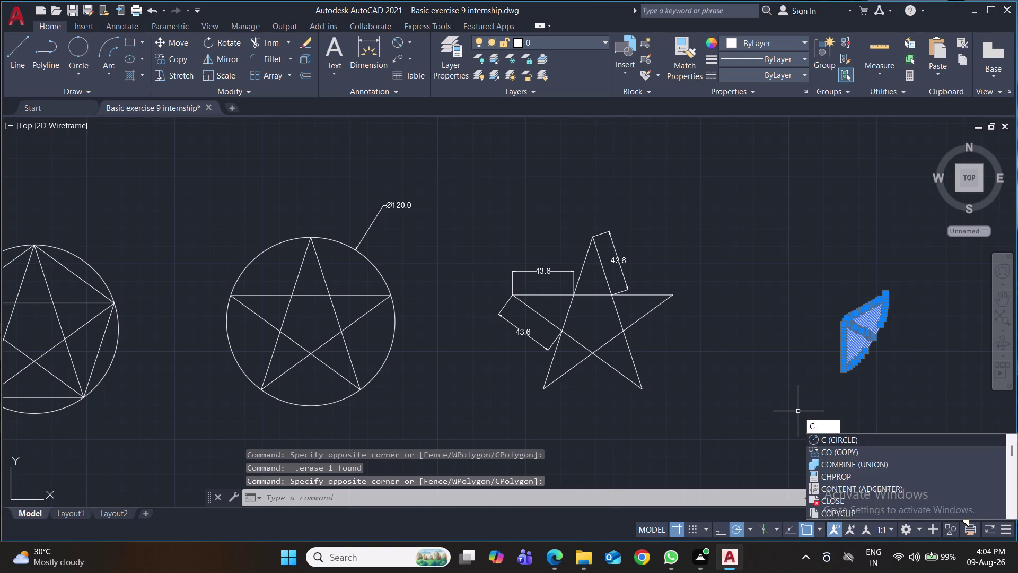
key(Return)
Scatter many copies of the hatch wedge around and inside the middle circle.
click(857, 336)
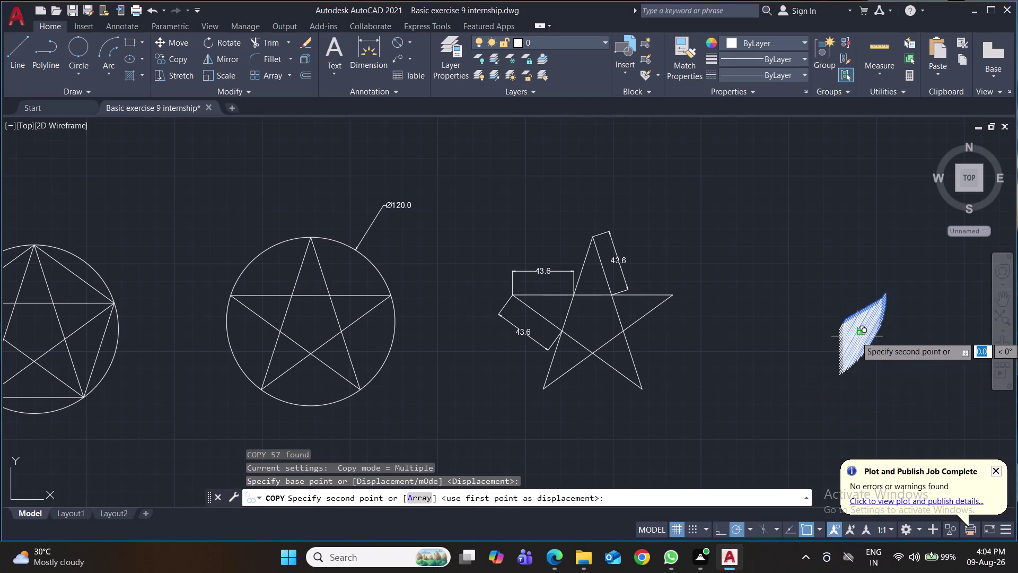
click(360, 339)
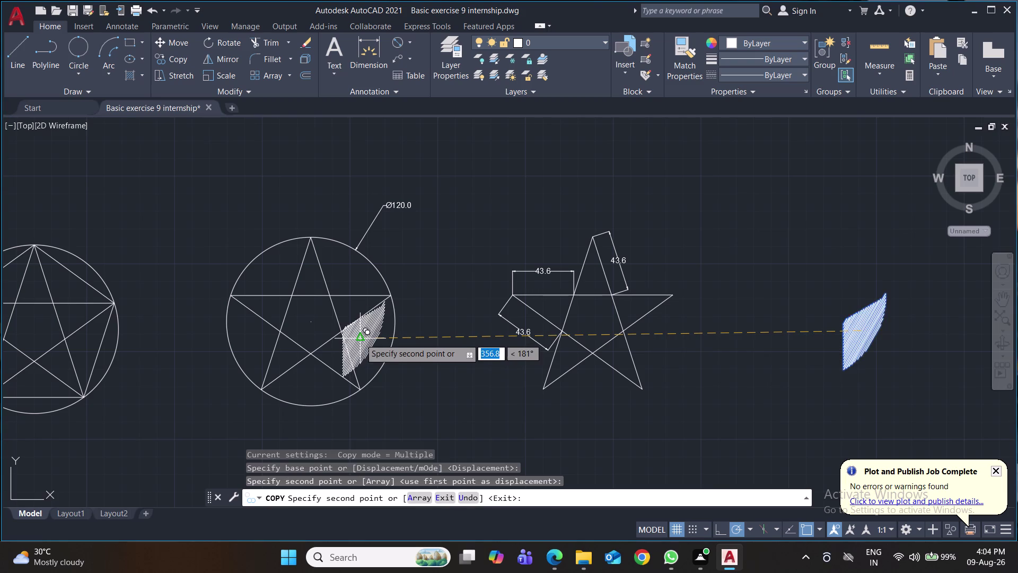
click(371, 327)
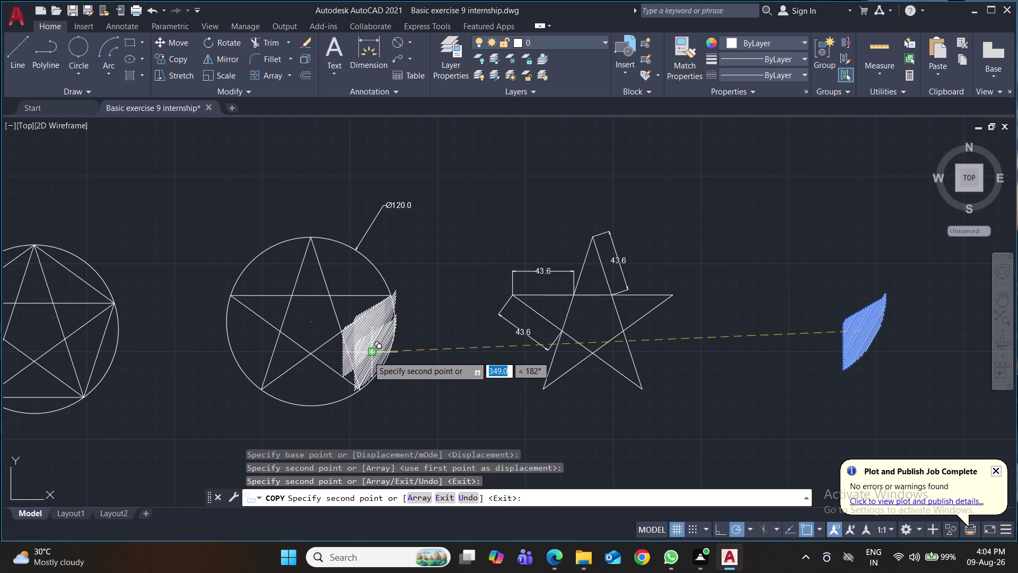
click(370, 358)
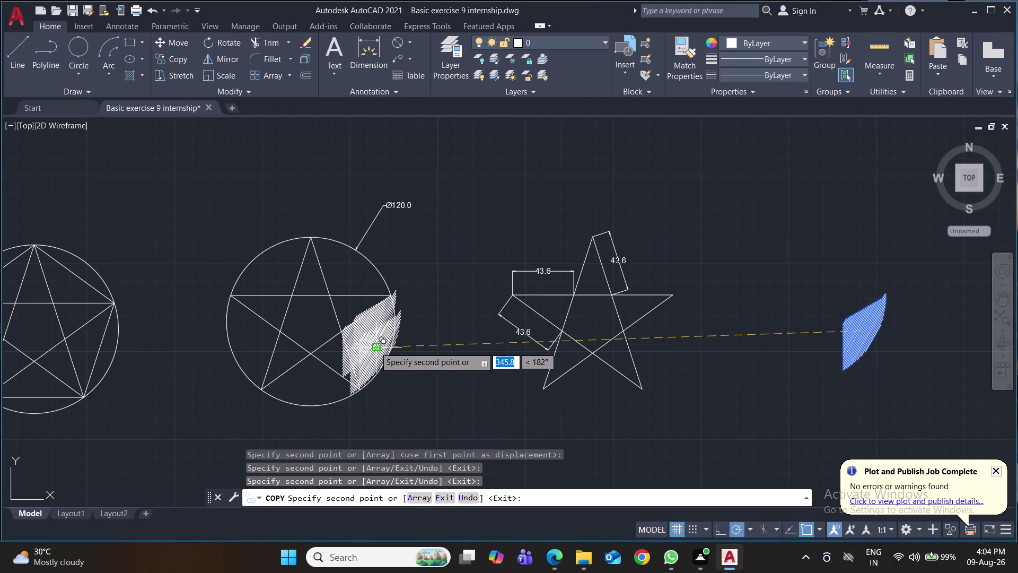
click(374, 343)
click(373, 352)
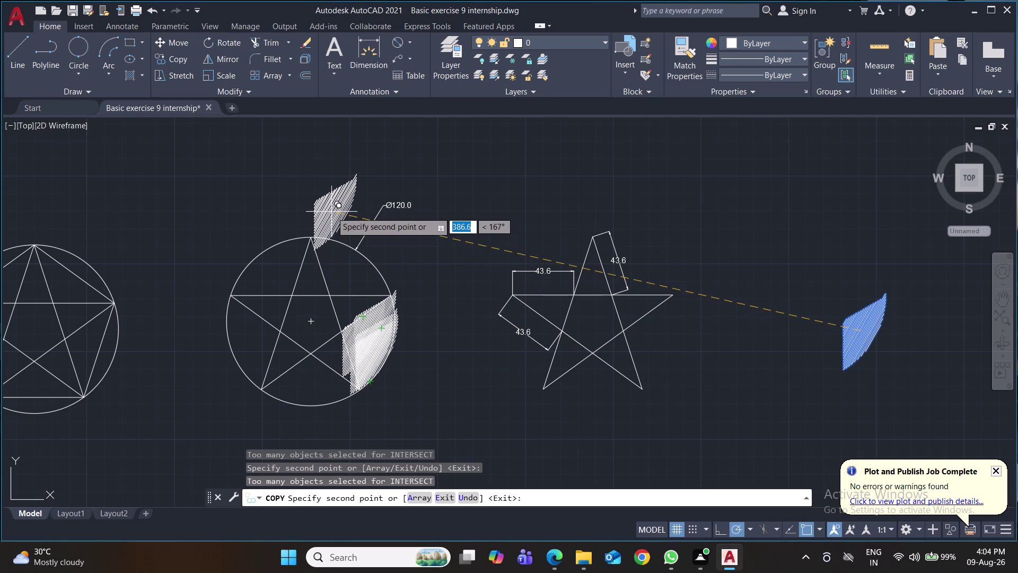
click(331, 211)
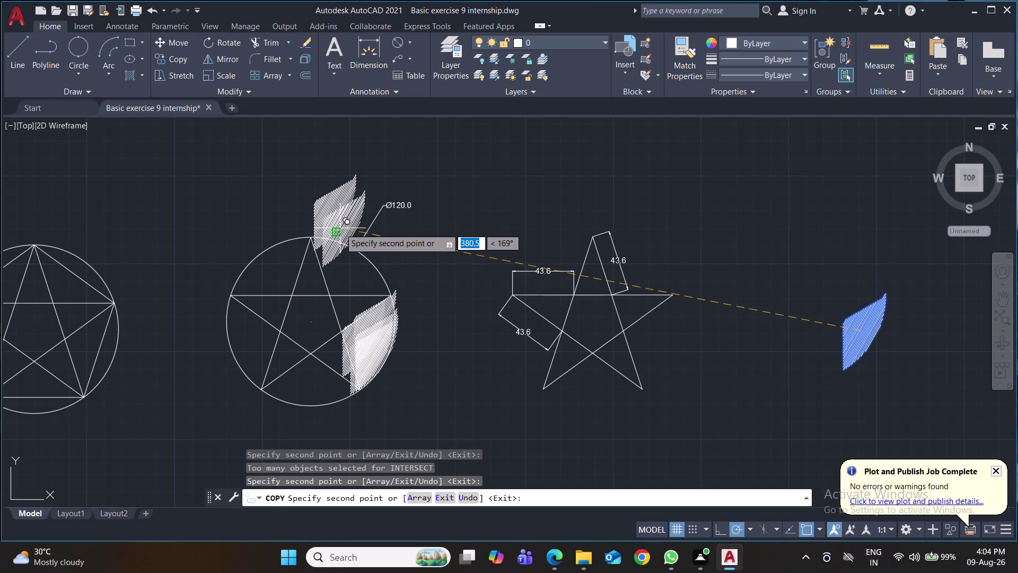
click(348, 258)
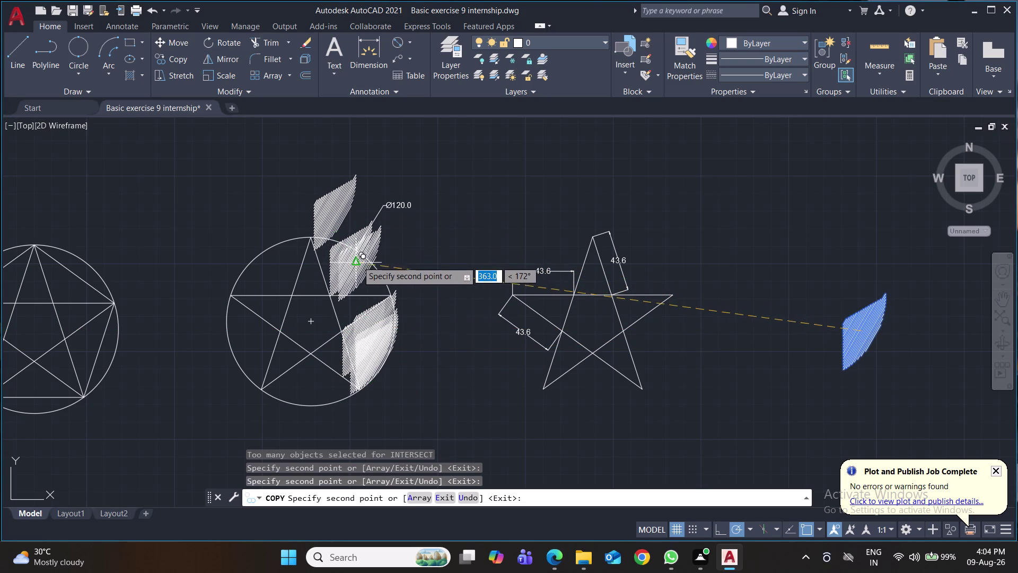
click(357, 261)
click(367, 271)
click(377, 285)
click(384, 290)
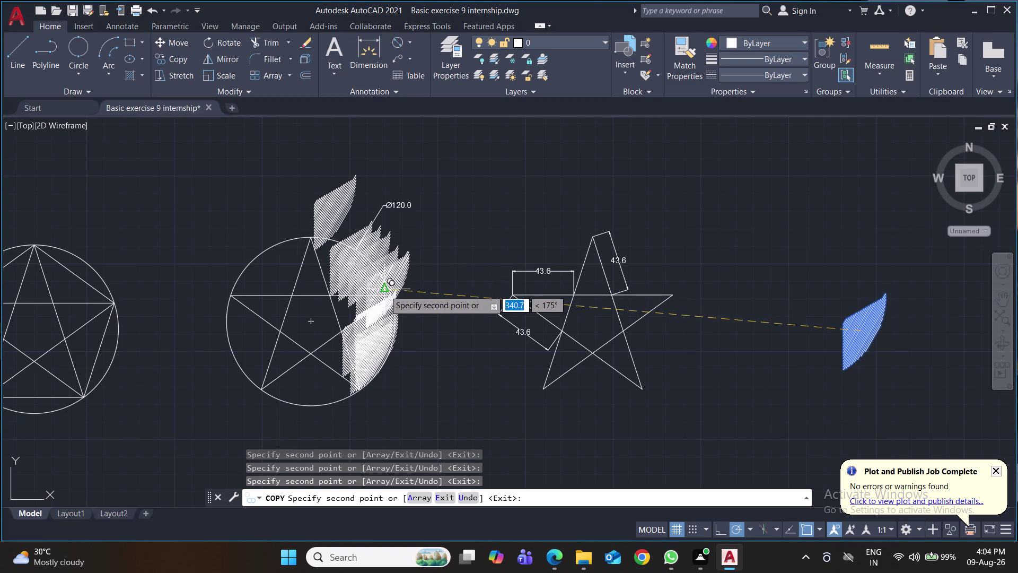
click(339, 244)
click(330, 245)
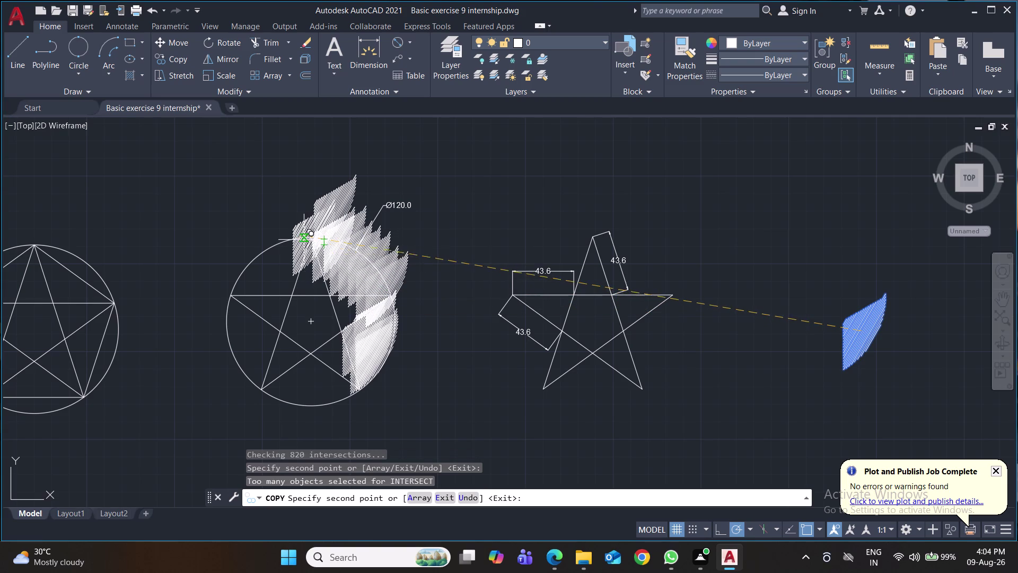
click(304, 240)
click(290, 256)
click(289, 265)
click(290, 271)
click(259, 271)
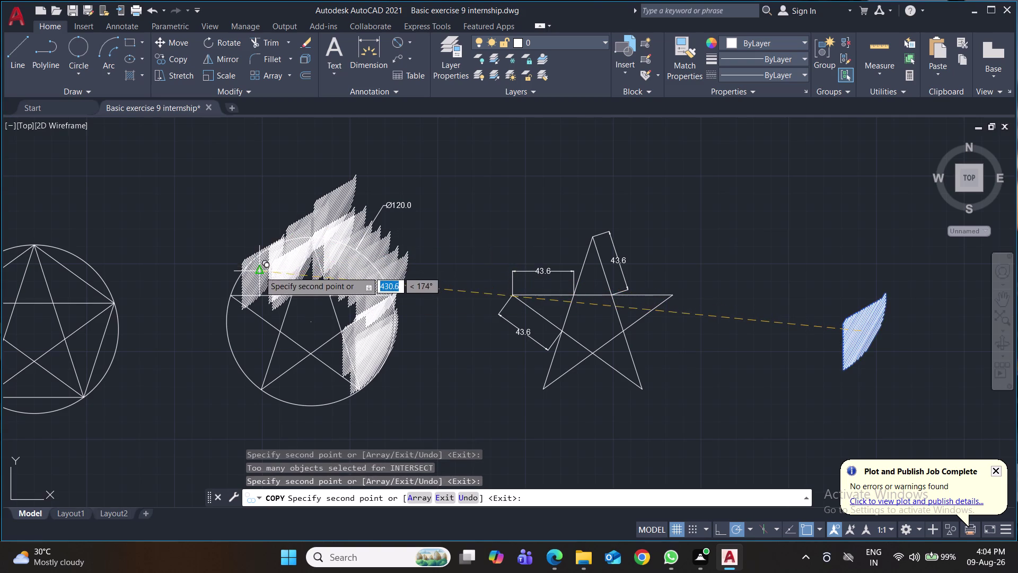
click(251, 279)
click(268, 277)
click(241, 307)
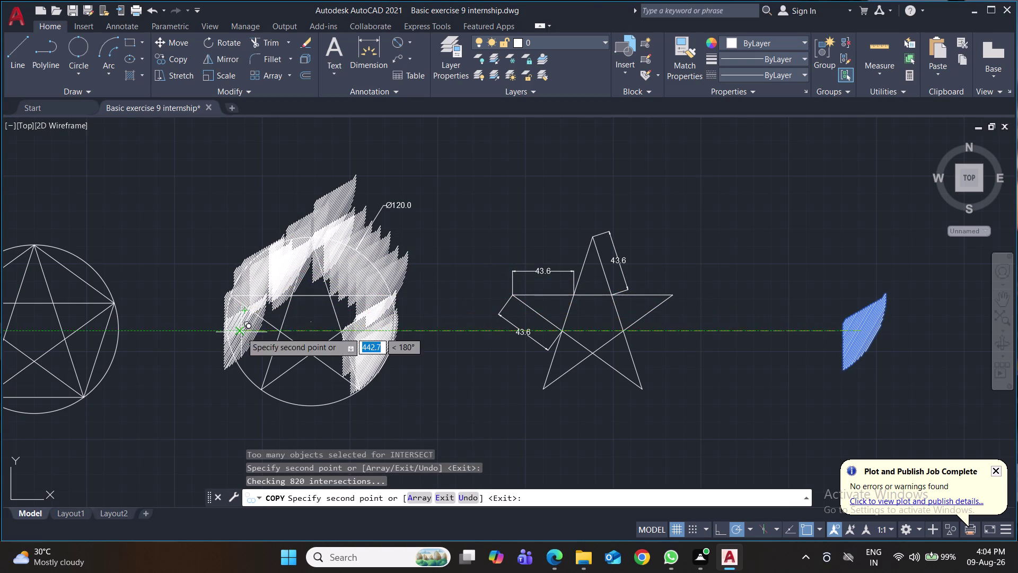
click(241, 332)
click(246, 338)
click(248, 347)
click(255, 352)
click(255, 358)
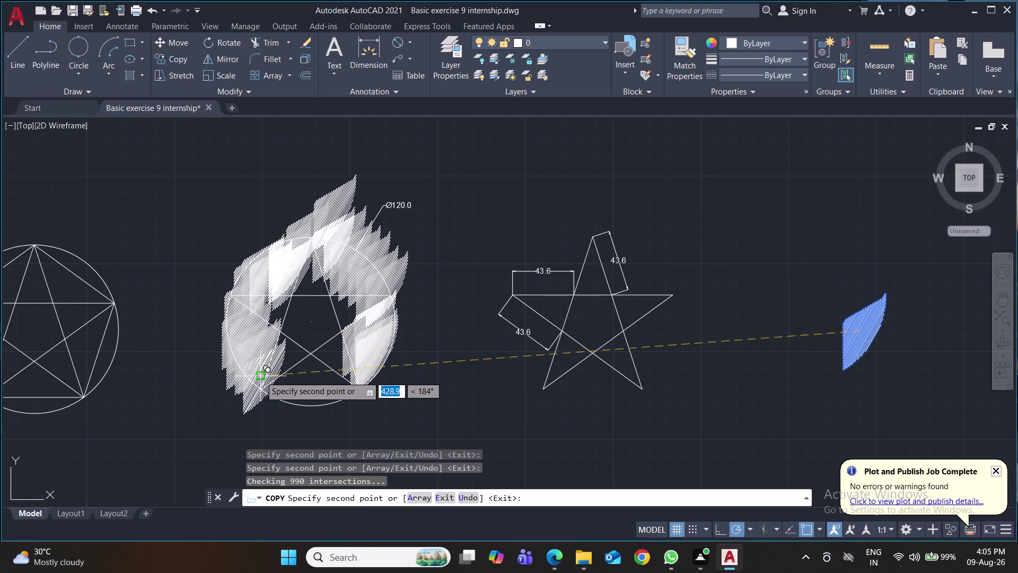
click(290, 384)
click(306, 384)
click(316, 387)
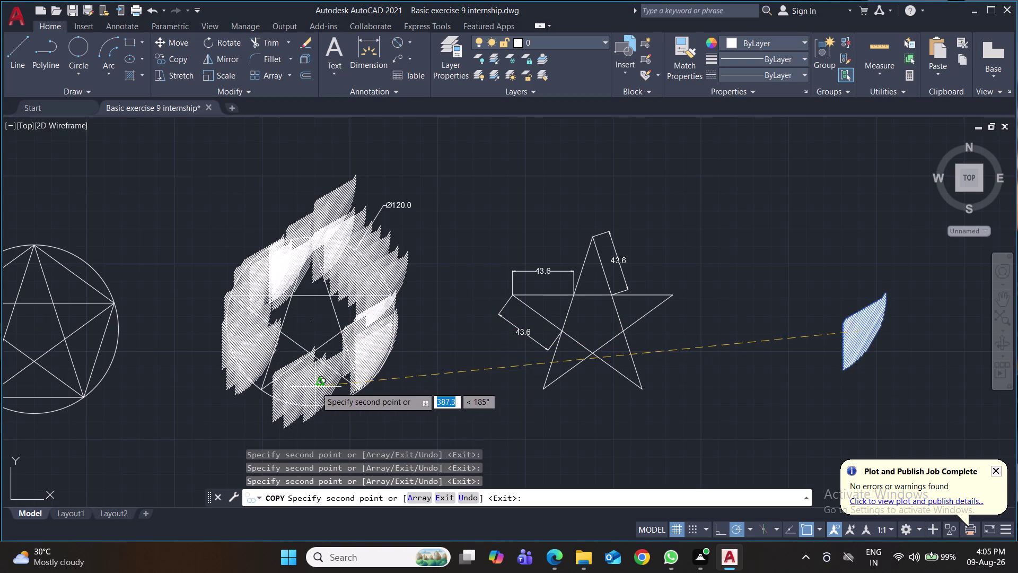
click(344, 388)
click(328, 394)
click(310, 369)
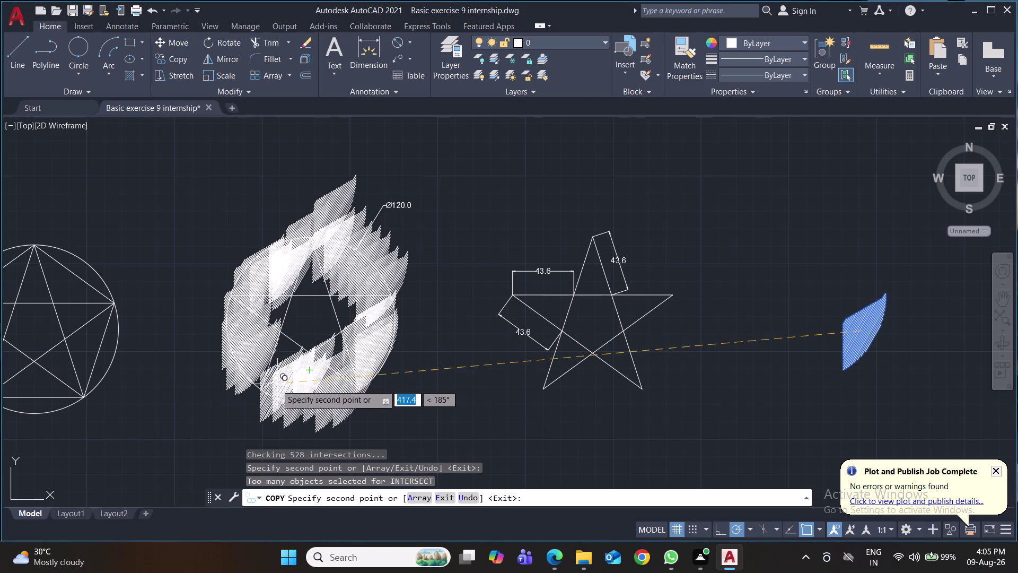
click(276, 385)
click(263, 376)
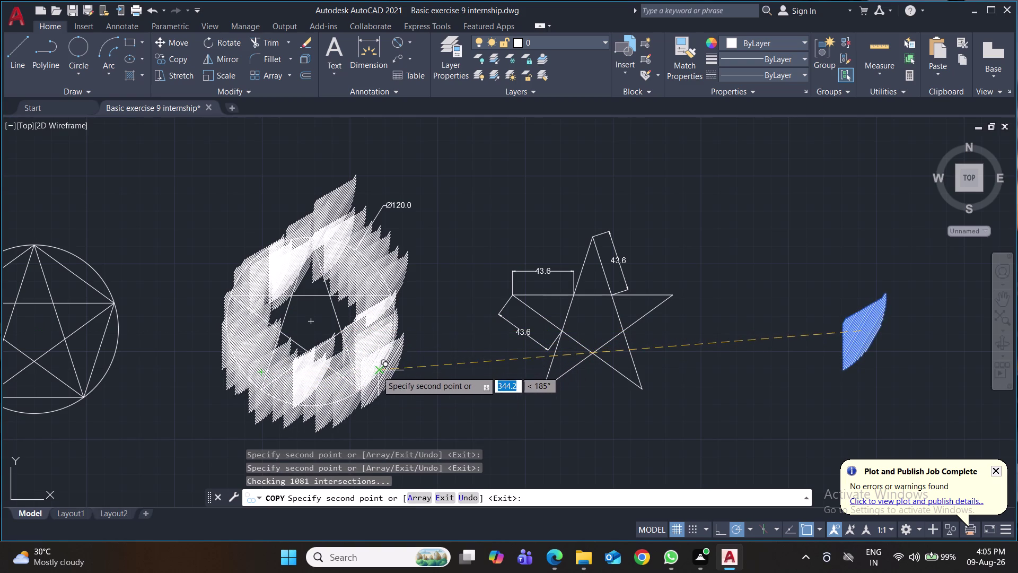
Save, then trim hatch pieces outside the circle using fence lines.
key(ctrl+s)
key(t)
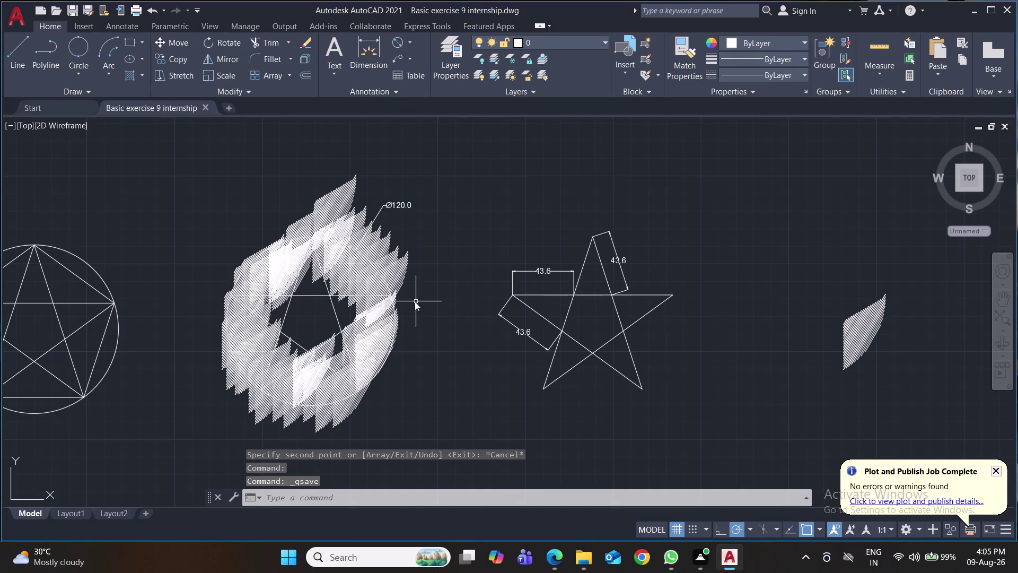
key(r)
key(Return)
drag(414, 302, 315, 217)
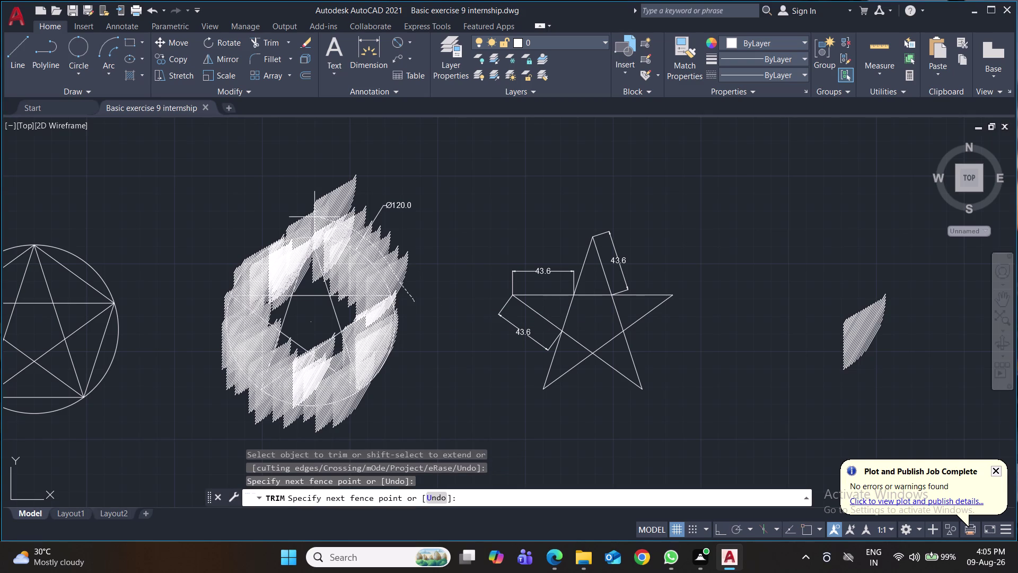
drag(315, 216, 242, 387)
drag(242, 386, 375, 406)
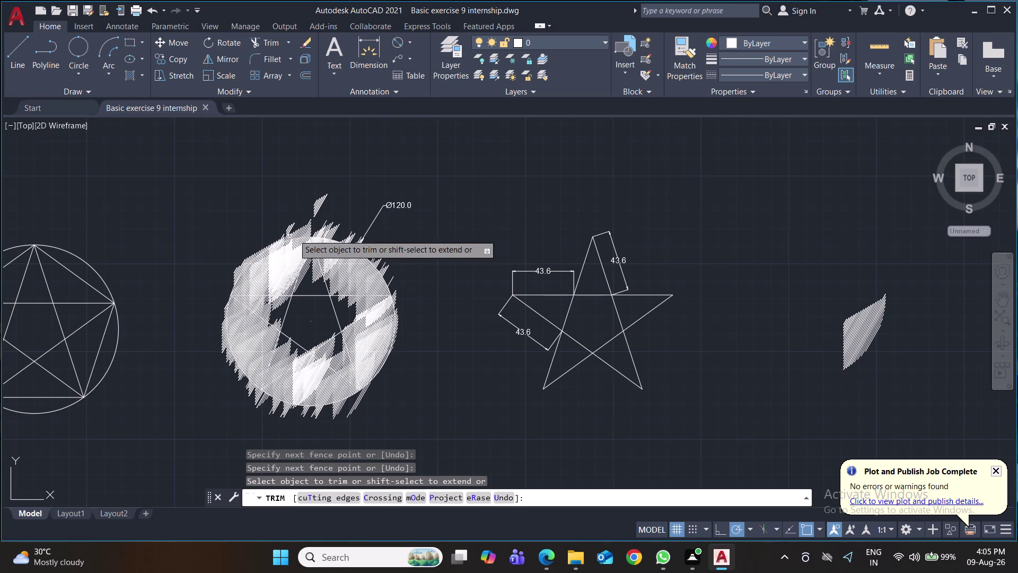
drag(401, 290, 394, 284)
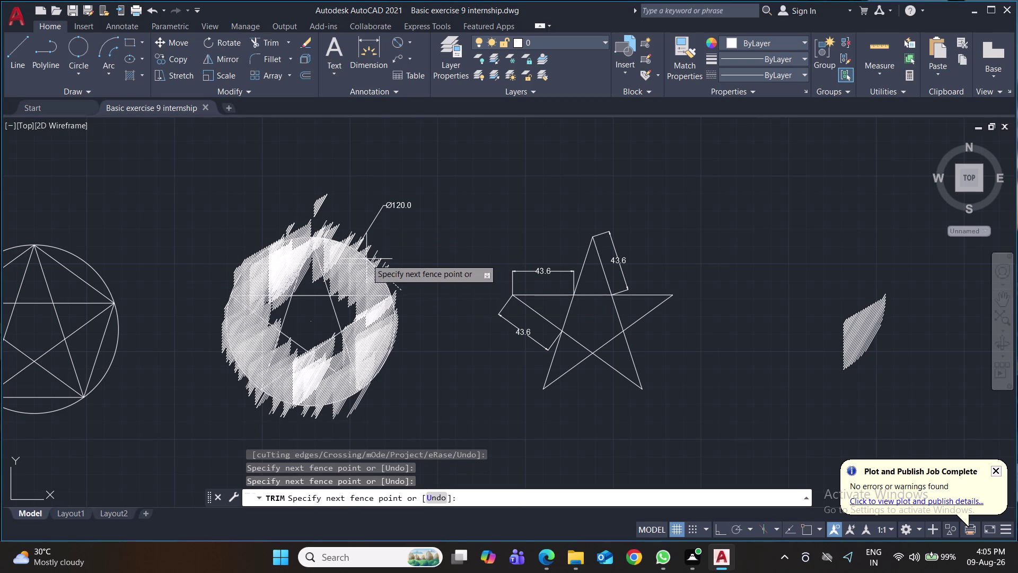
click(341, 237)
drag(348, 230, 323, 232)
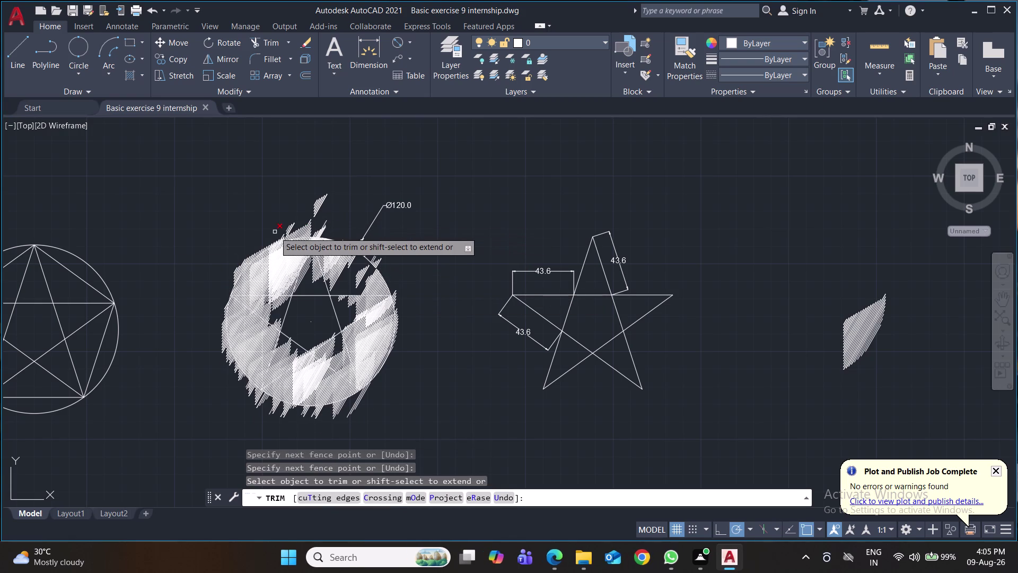
click(274, 231)
drag(282, 232, 291, 232)
click(331, 230)
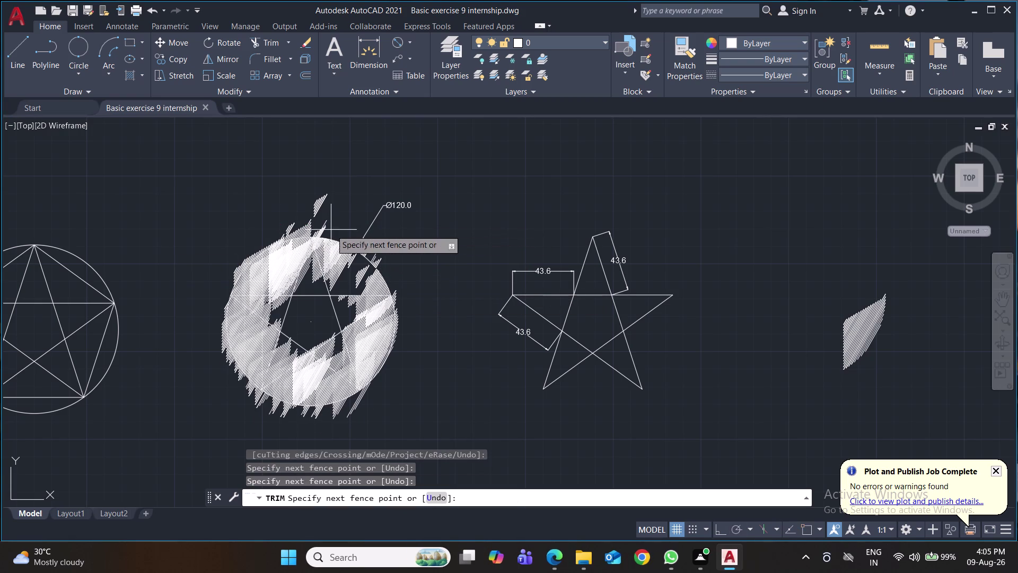
click(290, 231)
click(323, 230)
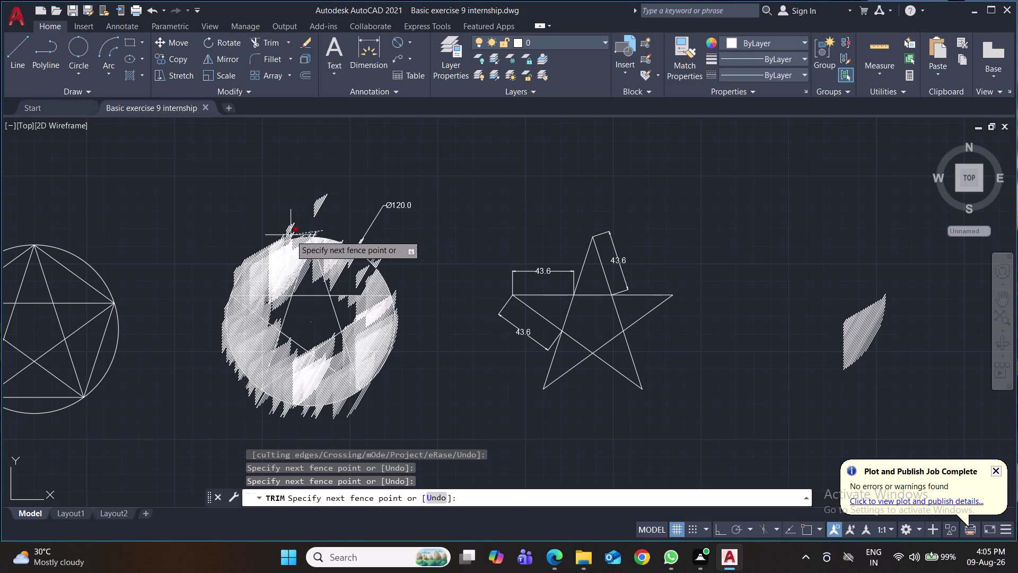
click(278, 239)
click(257, 248)
click(239, 264)
click(232, 279)
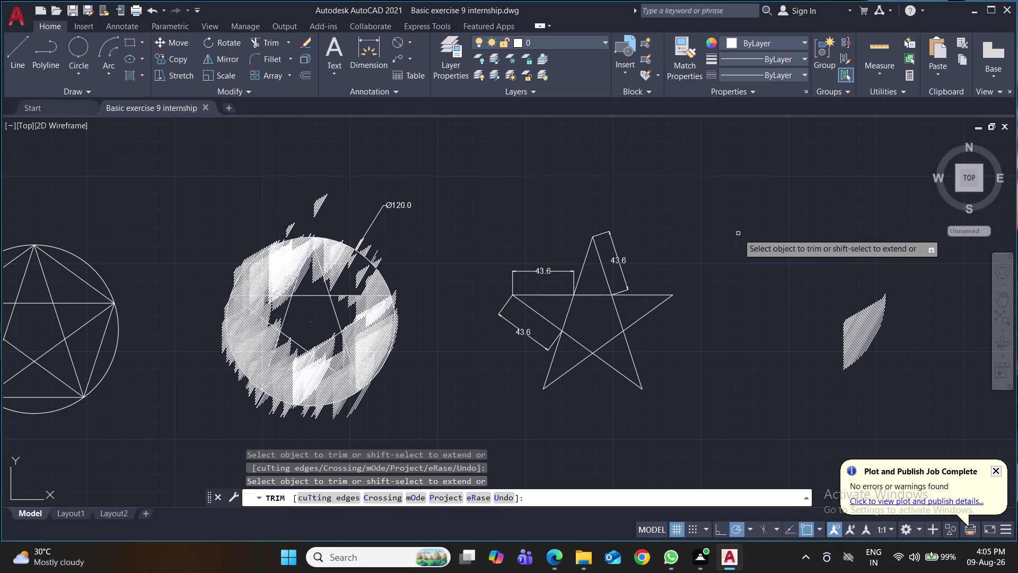
Undo the trims, hatch copies and erase, restoring the plain outlines.
key(ctrl+z)
key(ctrl+z)
key(ctrl+z)
key(ctrl+z)
key(ctrl+z)
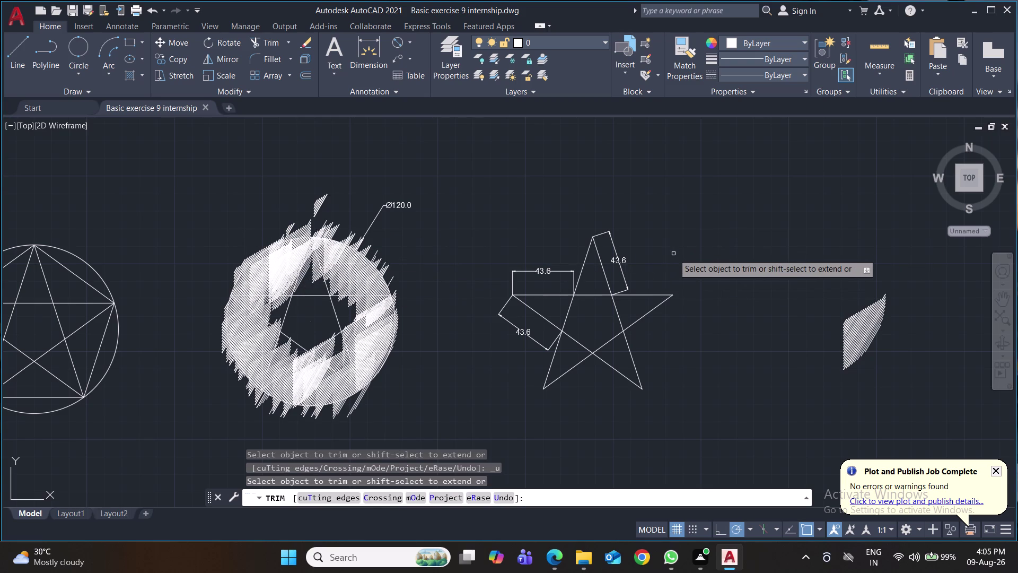
key(ctrl+z)
key(ctrl+z)
key(ctrl+z)
key(ctrl+z)
key(ctrl+z)
key(ctrl+z)
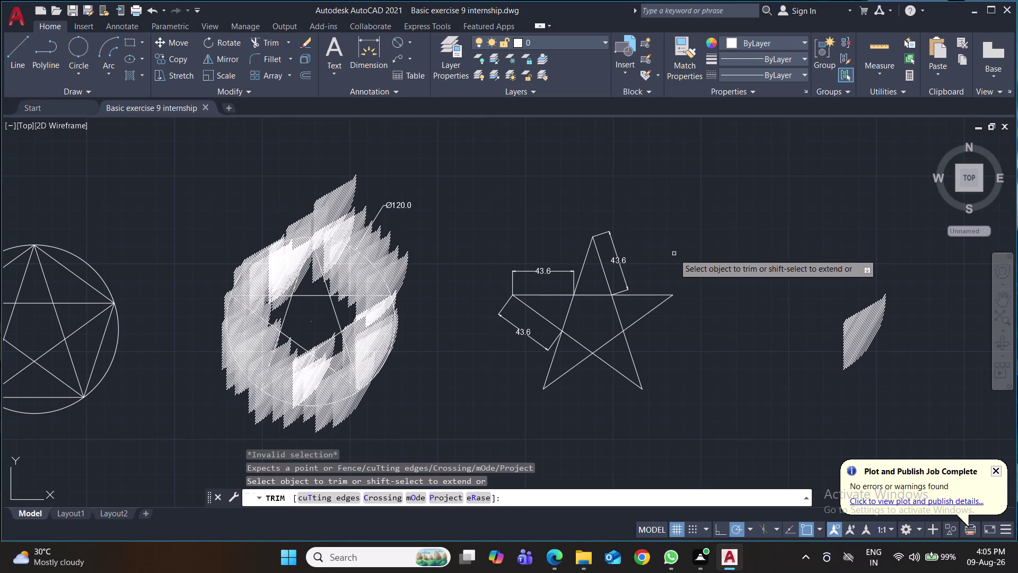
key(ctrl+z)
key(Escape)
key(ctrl+z)
key(ctrl+z)
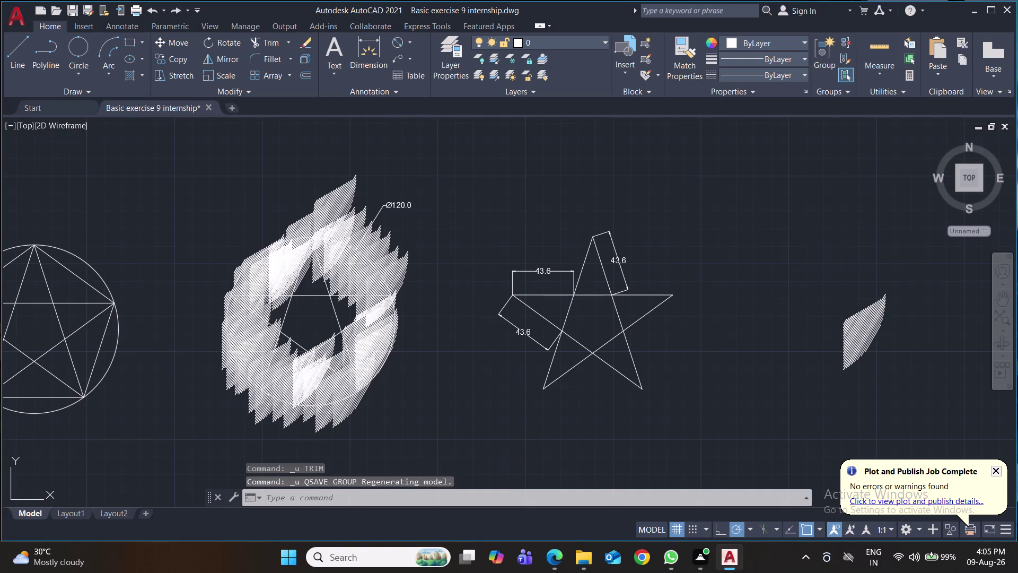
key(ctrl+z)
key(ctrl+z)
key(ctrl+z)
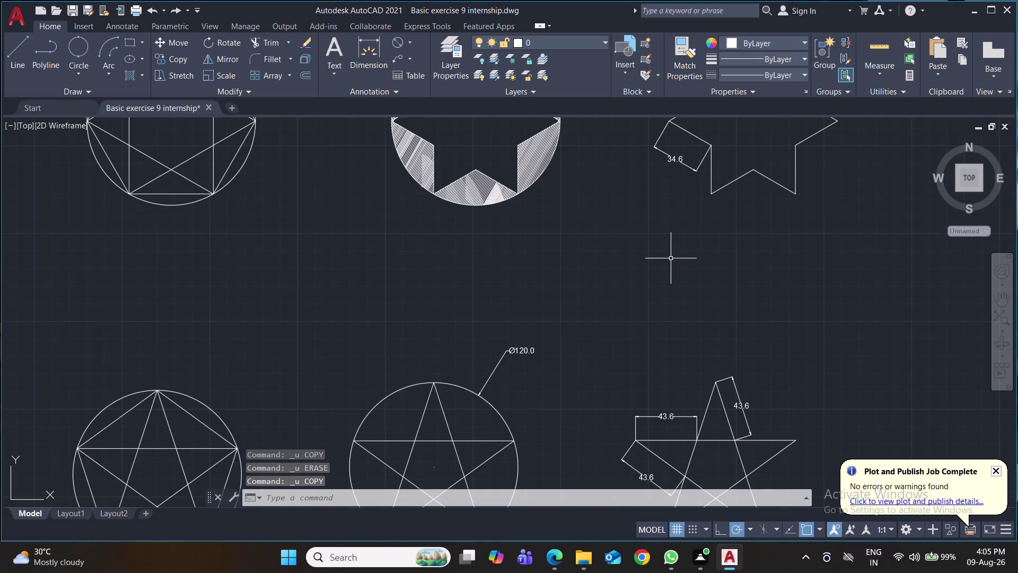
Center the view on the star-in-circle and start a fill inside the circle.
scroll(down, 3)
scroll(up, 3)
scroll(up, 3)
middle_drag(605, 299, 583, 215)
scroll(up, 3)
middle_drag(553, 317, 577, 234)
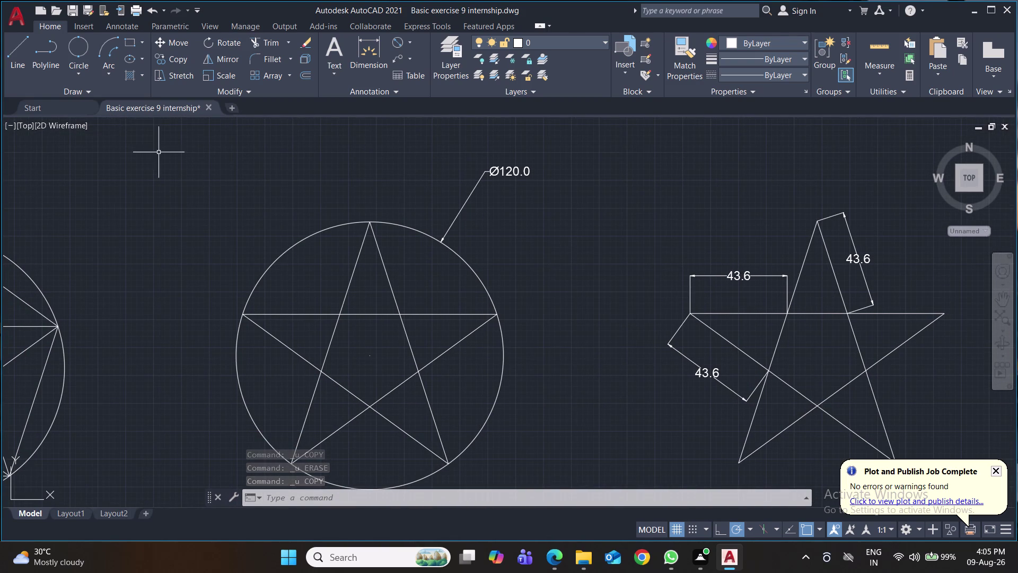
click(143, 74)
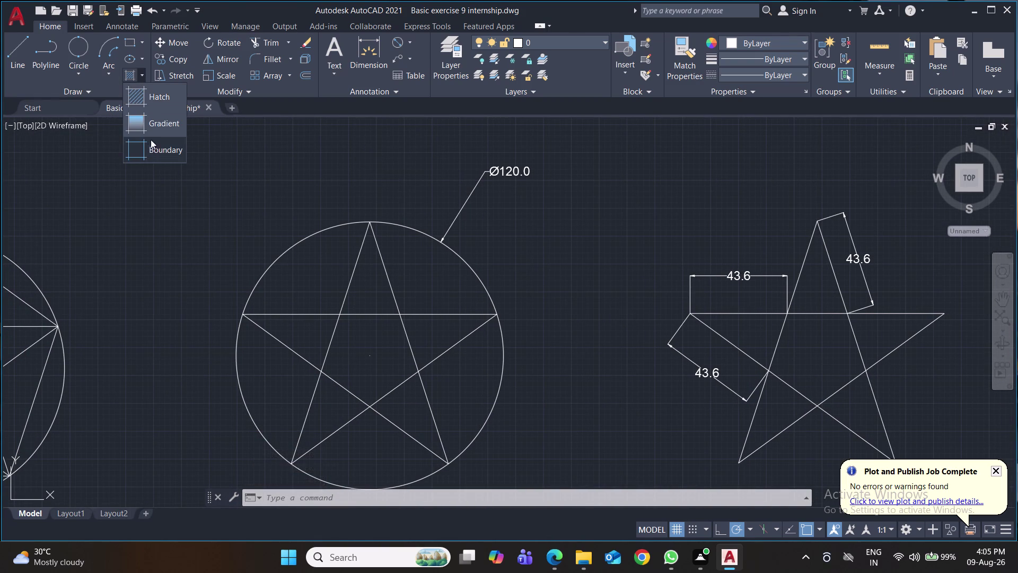
click(161, 116)
click(329, 277)
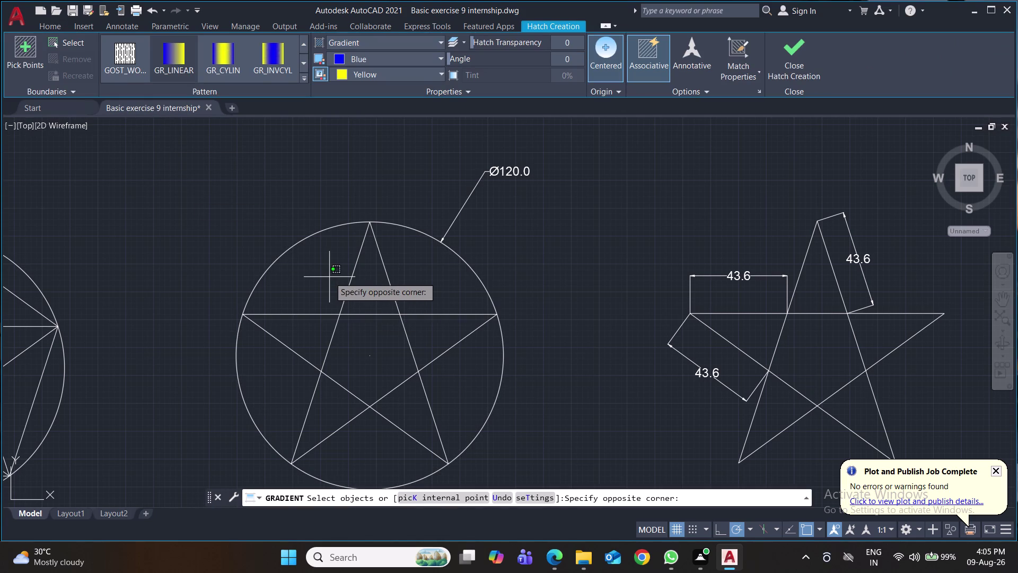
click(321, 278)
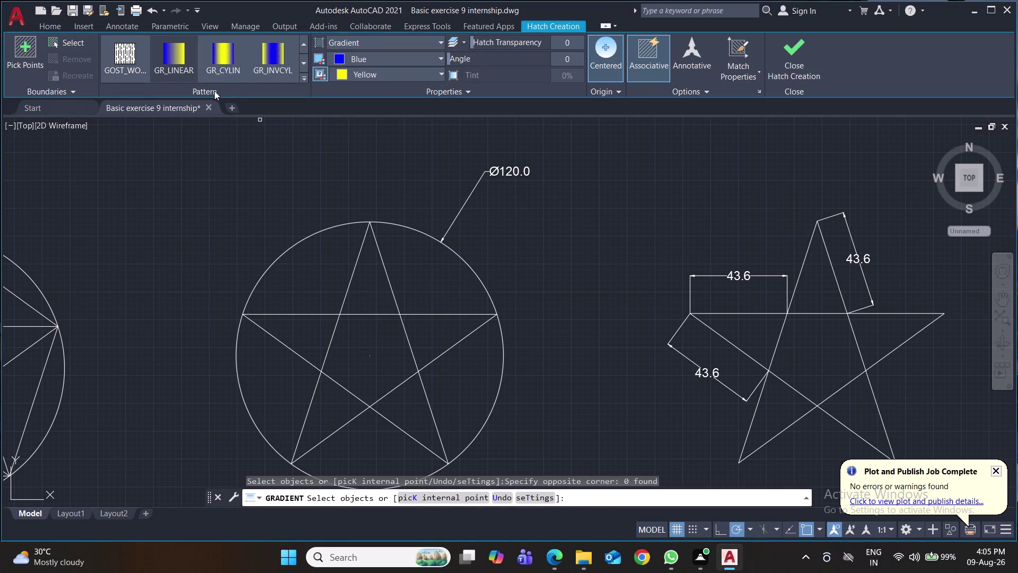
Pick the Ø120 circle as hatch boundary, then undo the resulting brick hatch.
double_click(304, 78)
click(304, 78)
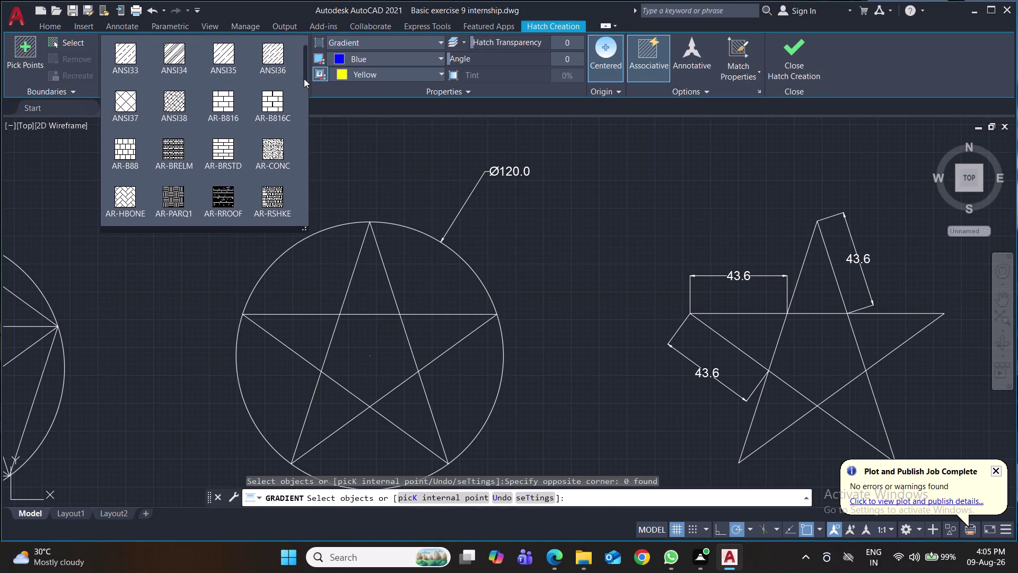
click(304, 78)
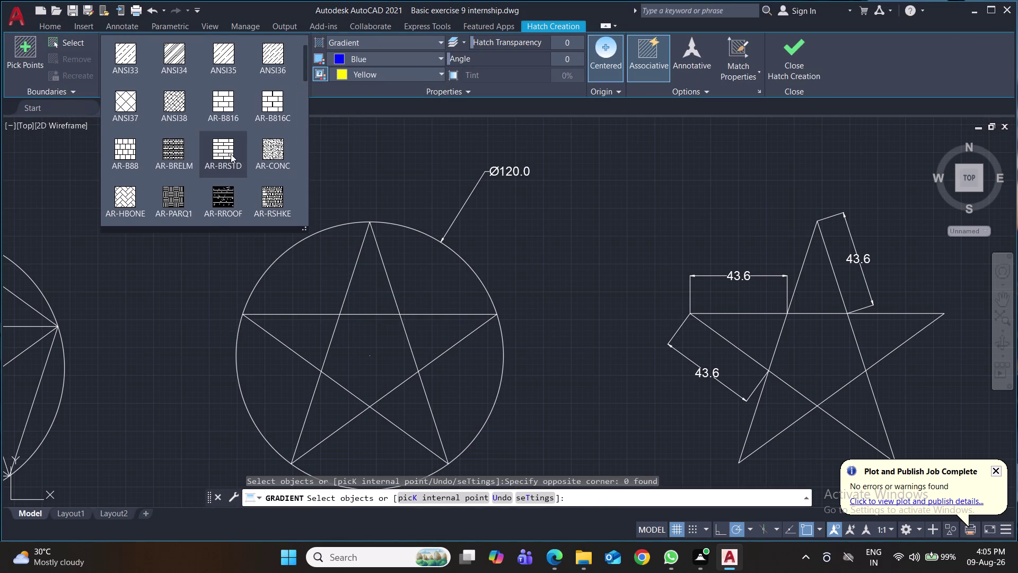
click(222, 149)
click(308, 291)
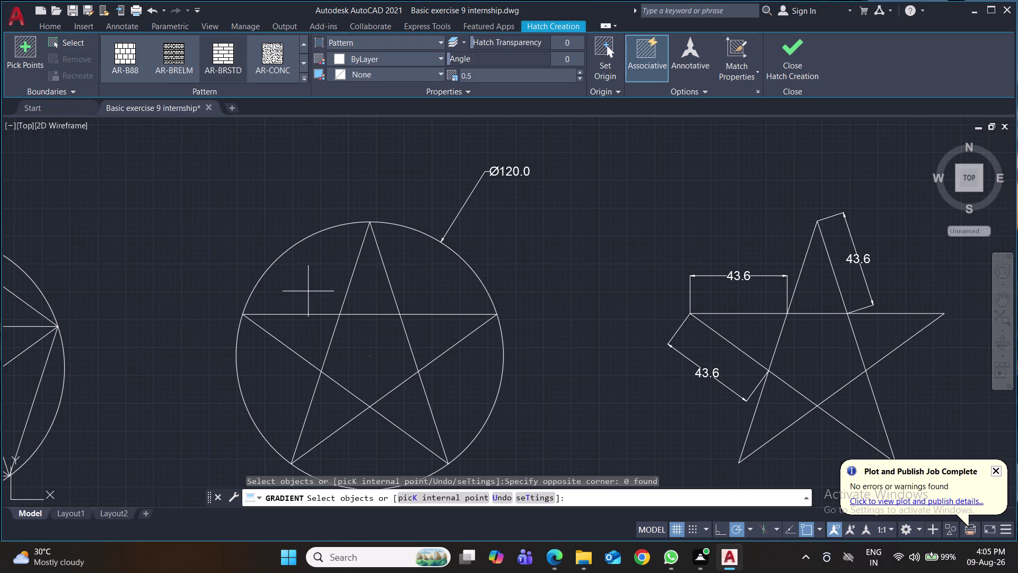
click(298, 293)
click(300, 277)
click(303, 259)
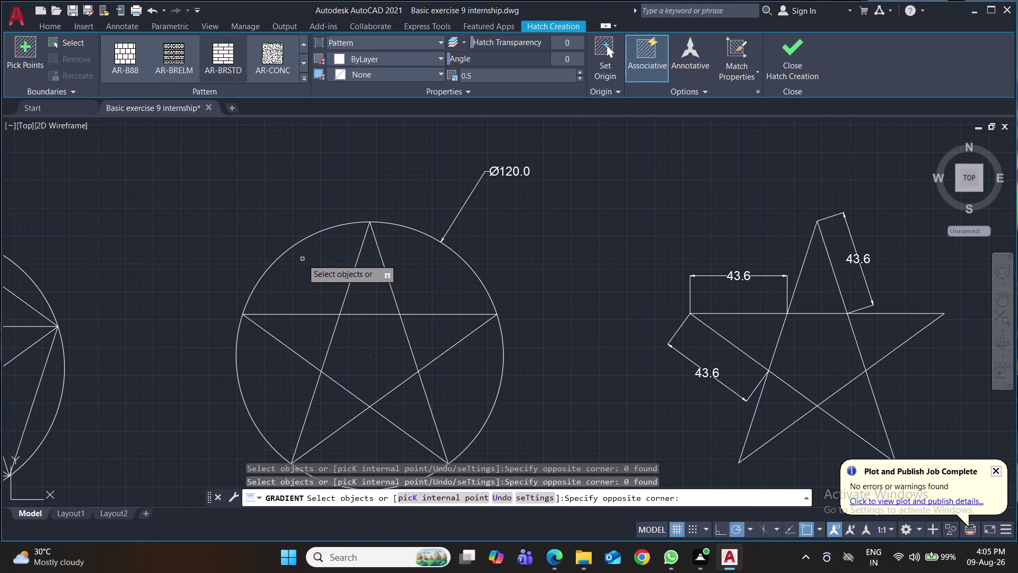
click(300, 243)
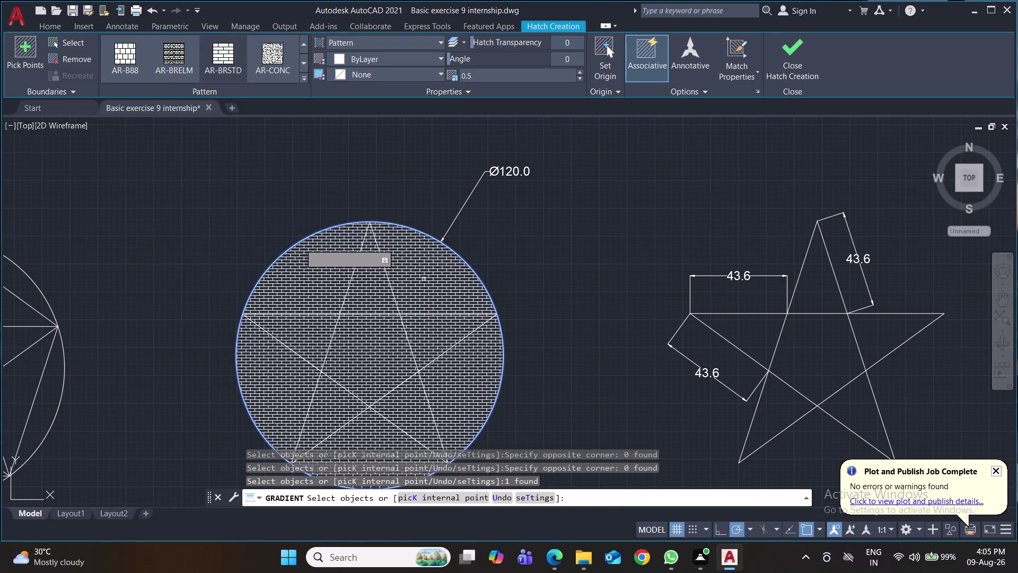
key(ctrl+z)
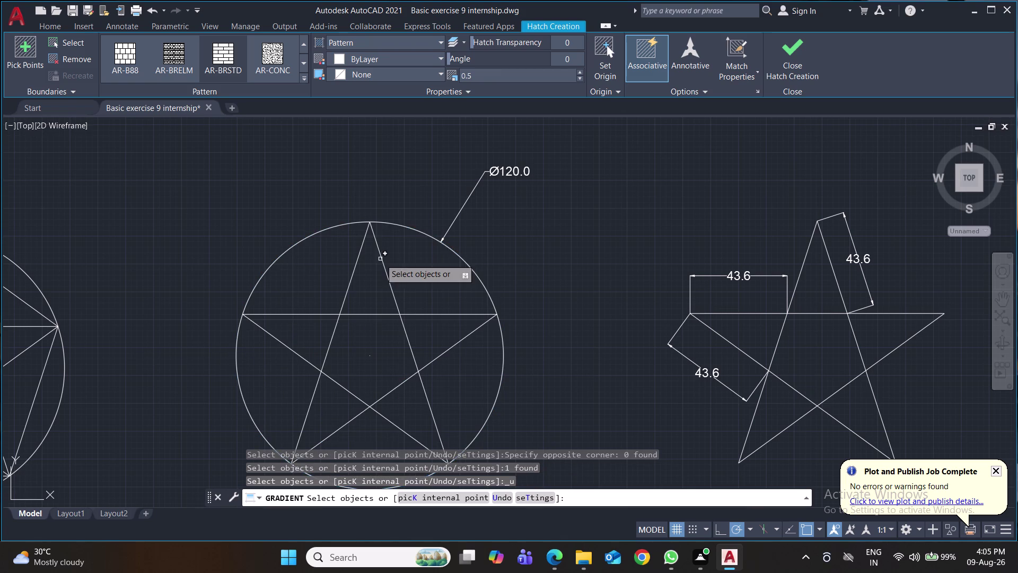
Fill the circle with a diagonal line hatch pattern and save the drawing.
click(303, 76)
click(303, 76)
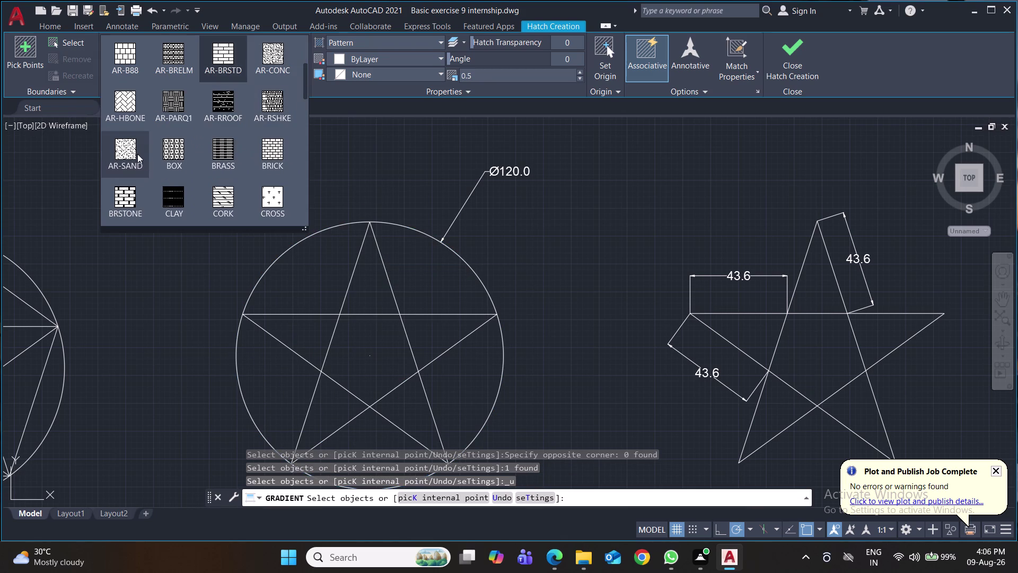
scroll(down, 3)
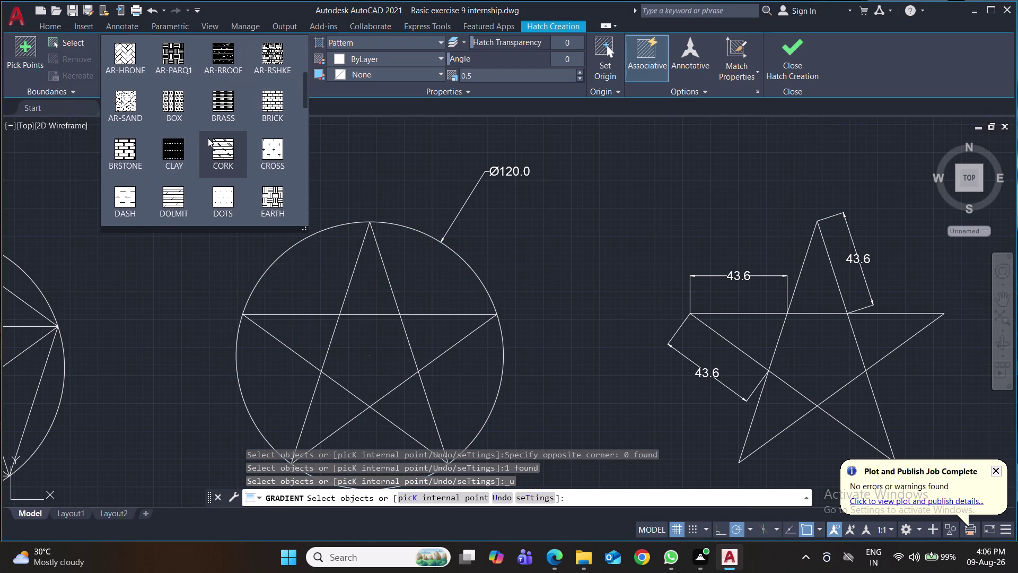
scroll(down, 3)
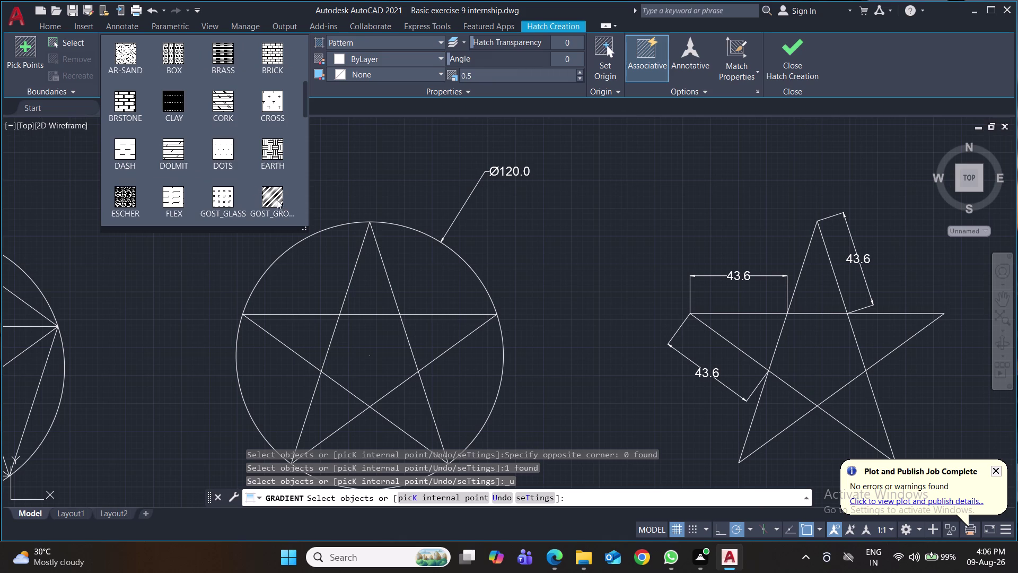
click(274, 200)
click(287, 254)
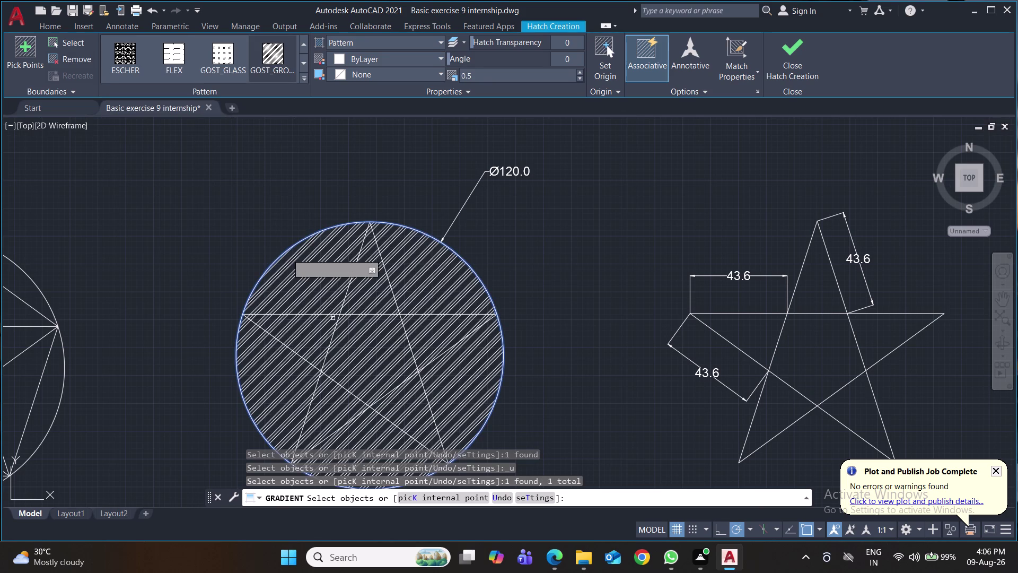
key(ctrl+s)
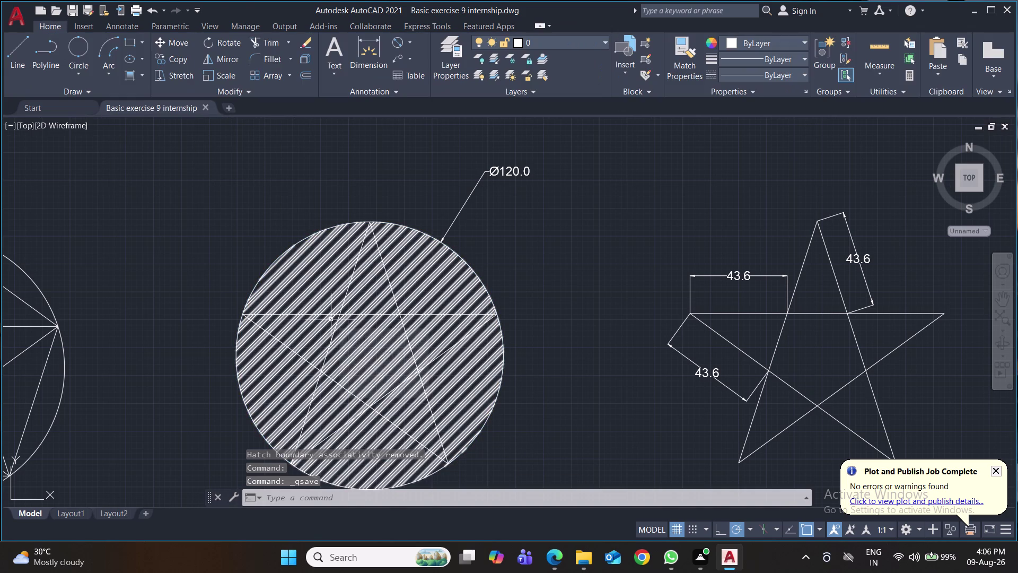
text(tr)
key(Return)
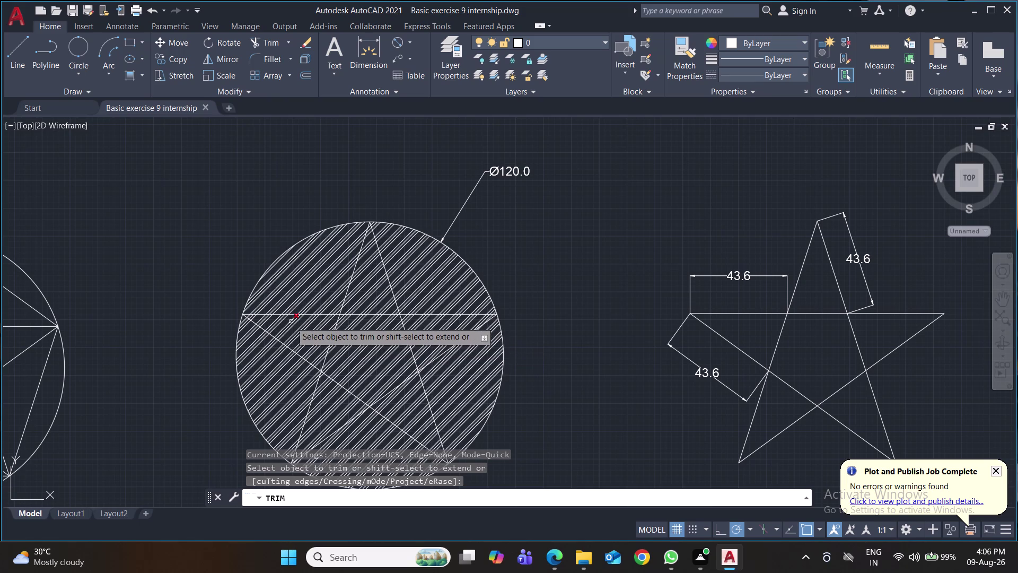
click(322, 348)
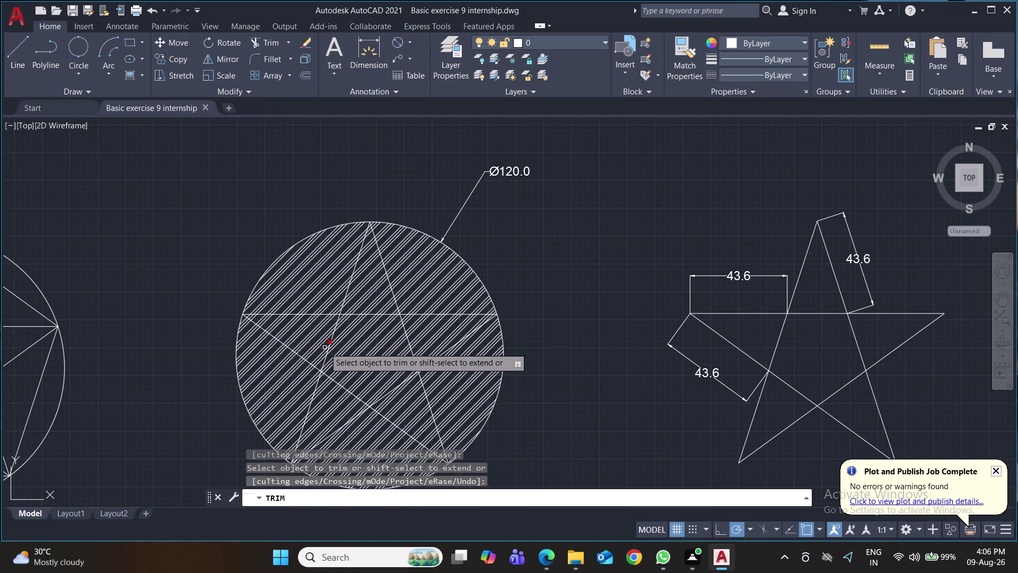
click(319, 351)
drag(316, 352, 314, 352)
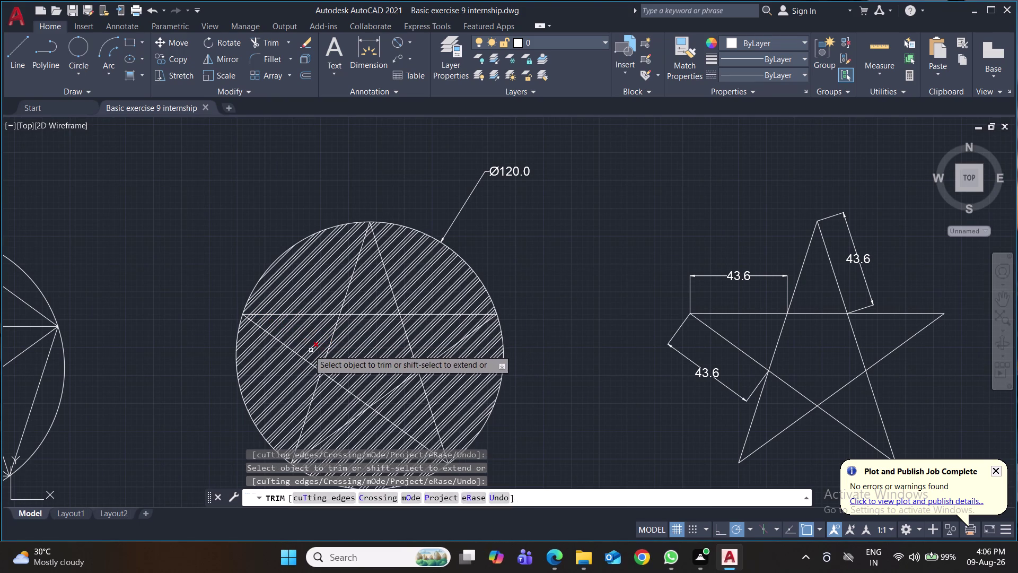
drag(313, 352, 297, 342)
click(298, 340)
triple_click(313, 334)
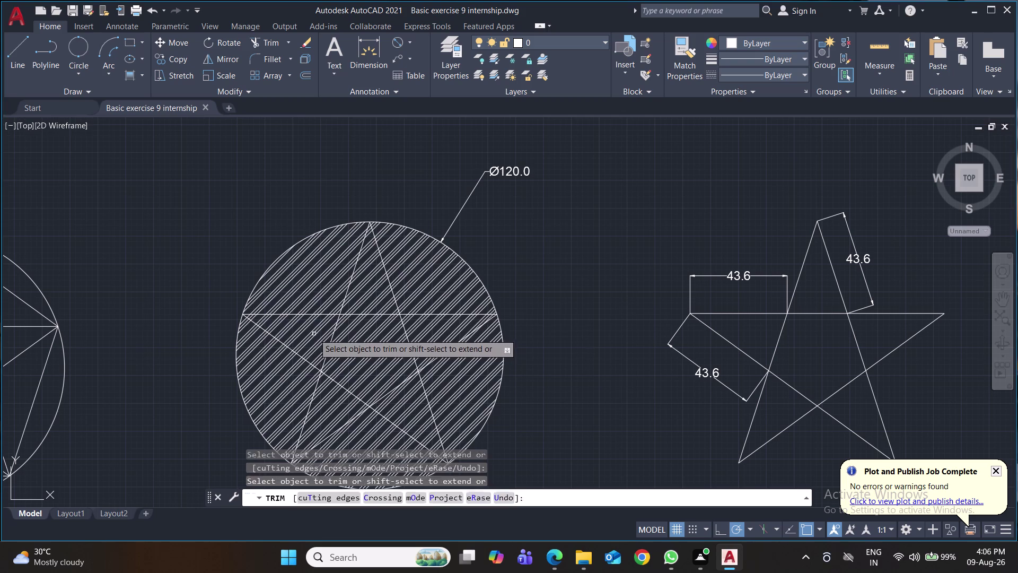
key(ctrl+s)
key(ctrl+s)
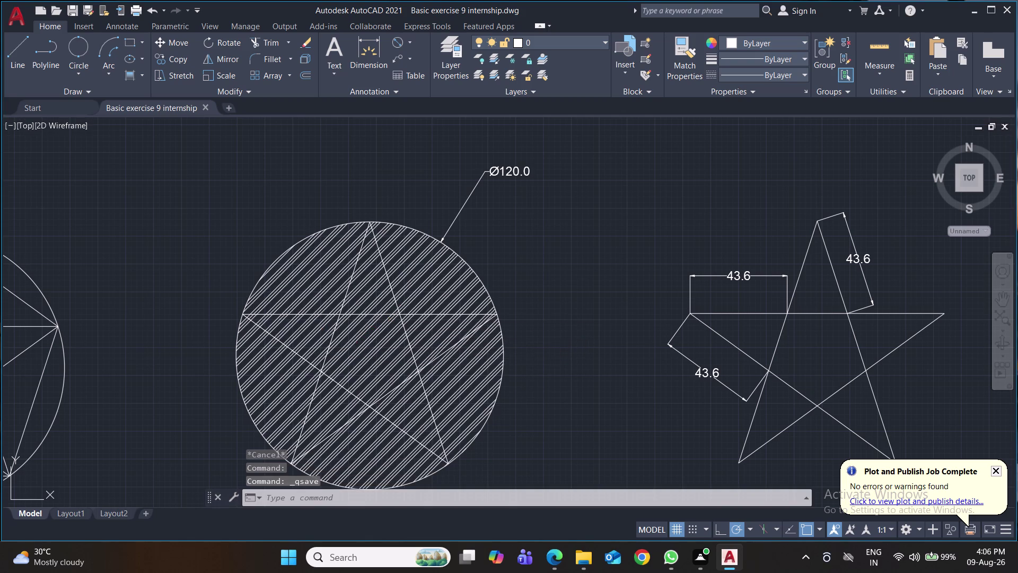
click(353, 343)
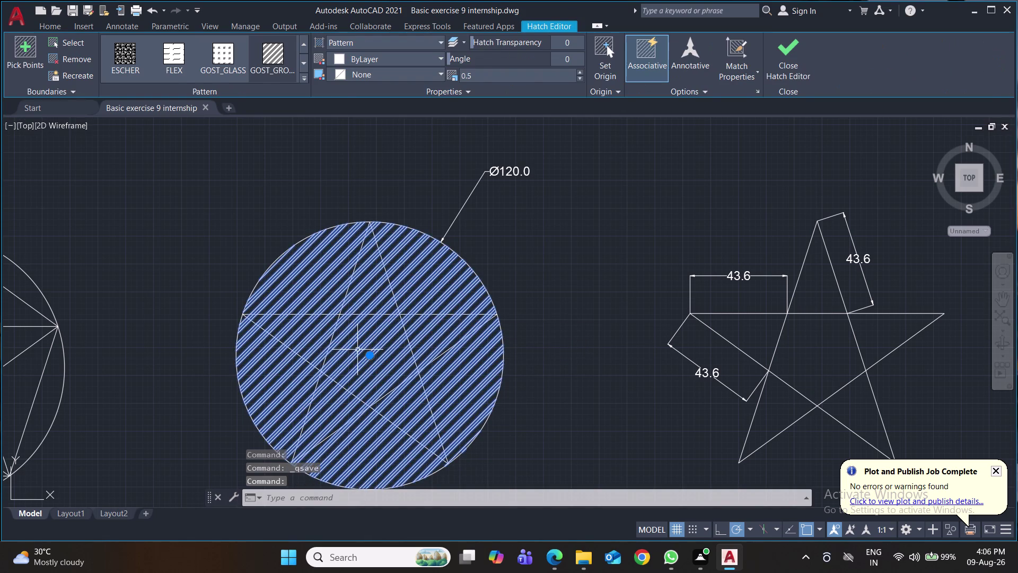
Delete the diagonal hatch and zoom in on the star drawing.
key(Delete)
scroll(up, 3)
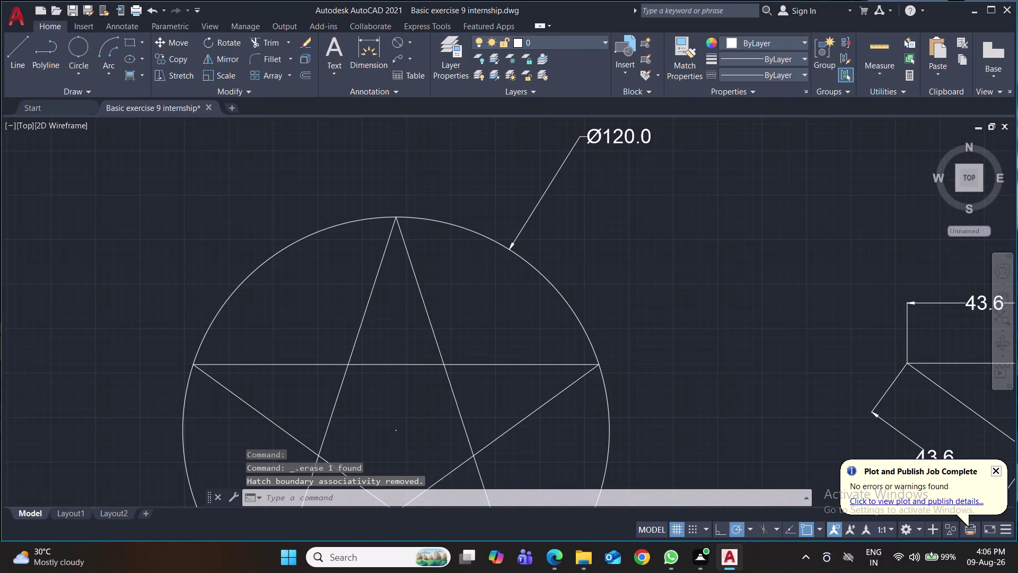
middle_drag(323, 248, 305, 147)
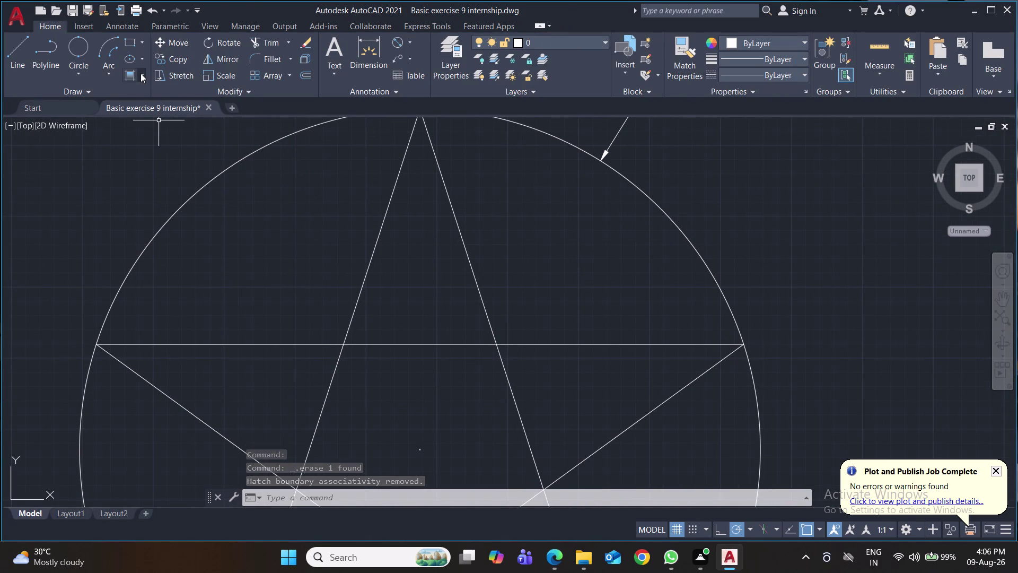
Review the Boundary Creation dialog options and cancel without creating a boundary.
click(141, 73)
click(163, 145)
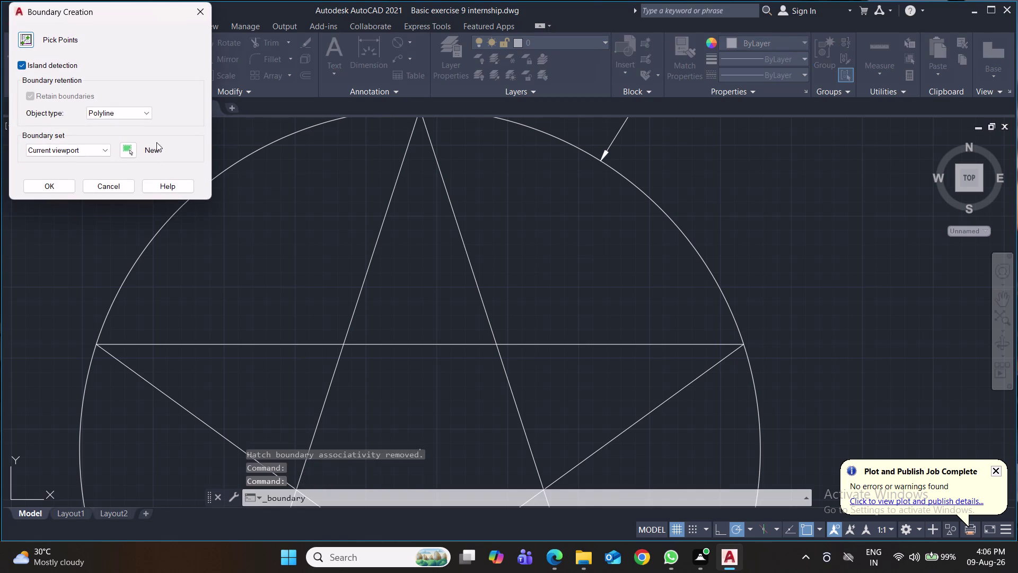
click(144, 112)
click(144, 112)
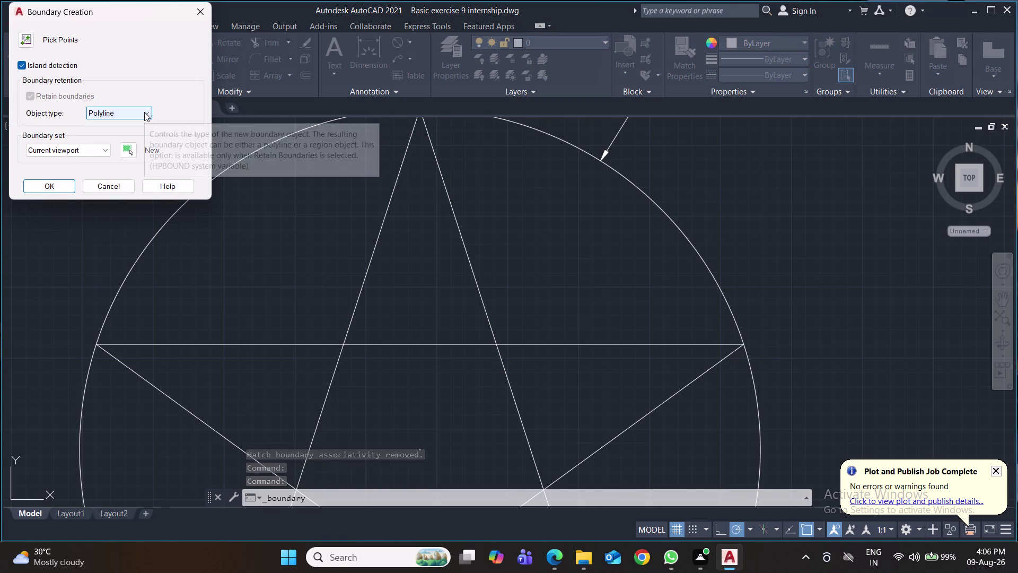
click(103, 149)
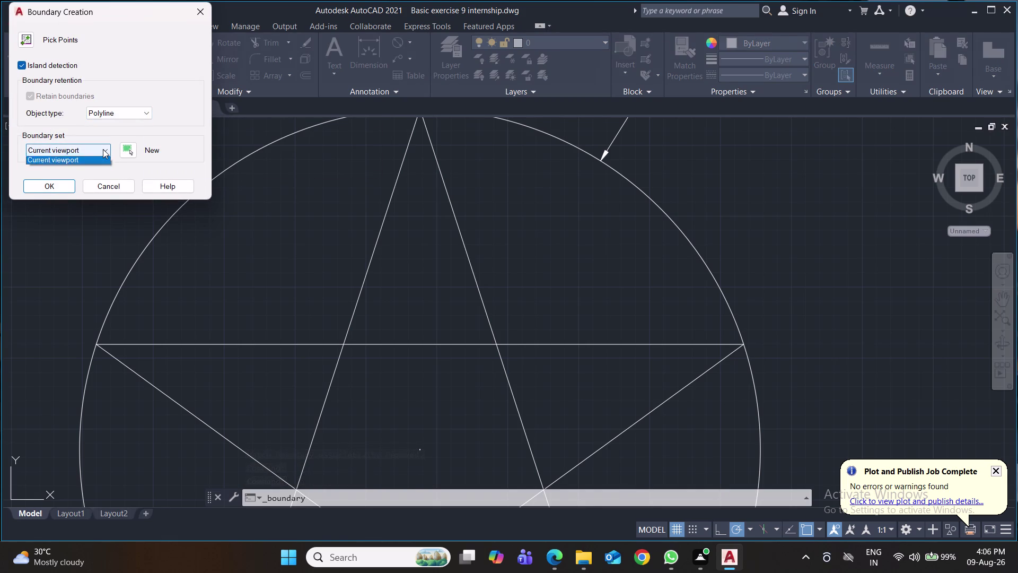
click(103, 149)
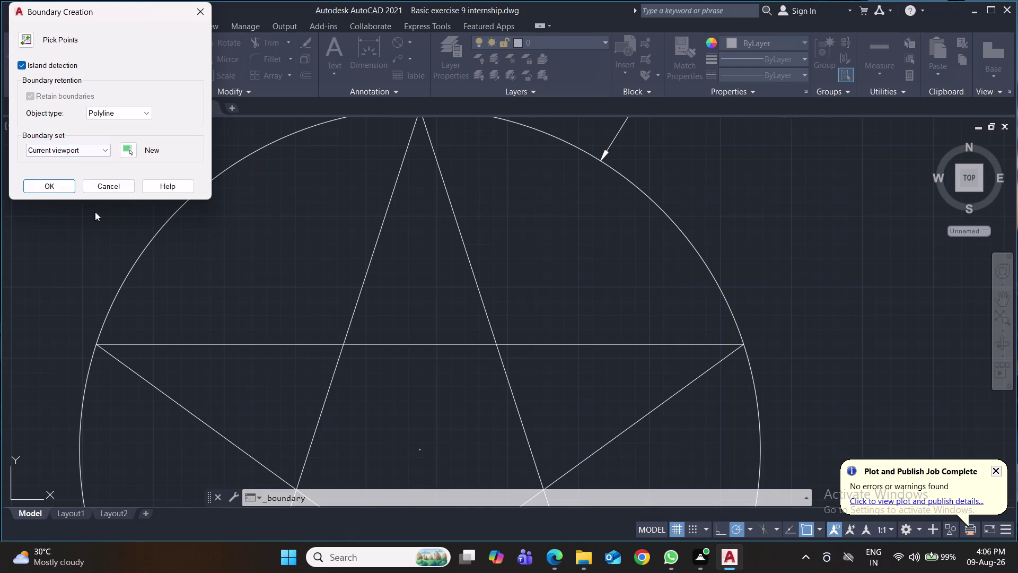
click(112, 181)
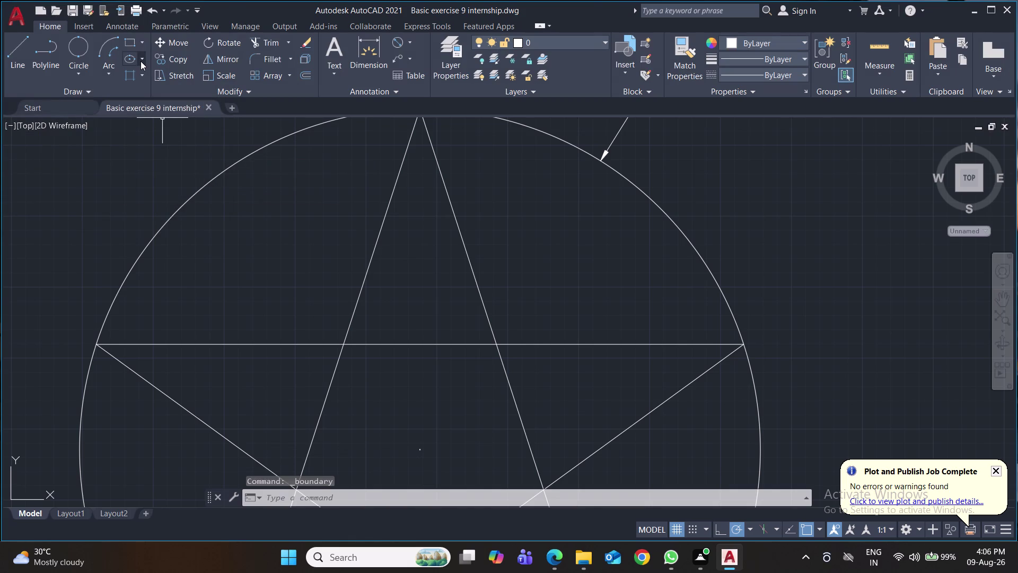
click(141, 76)
Fill the circle boundaries with a fine ANSI diagonal line hatch and save the drawing.
click(152, 96)
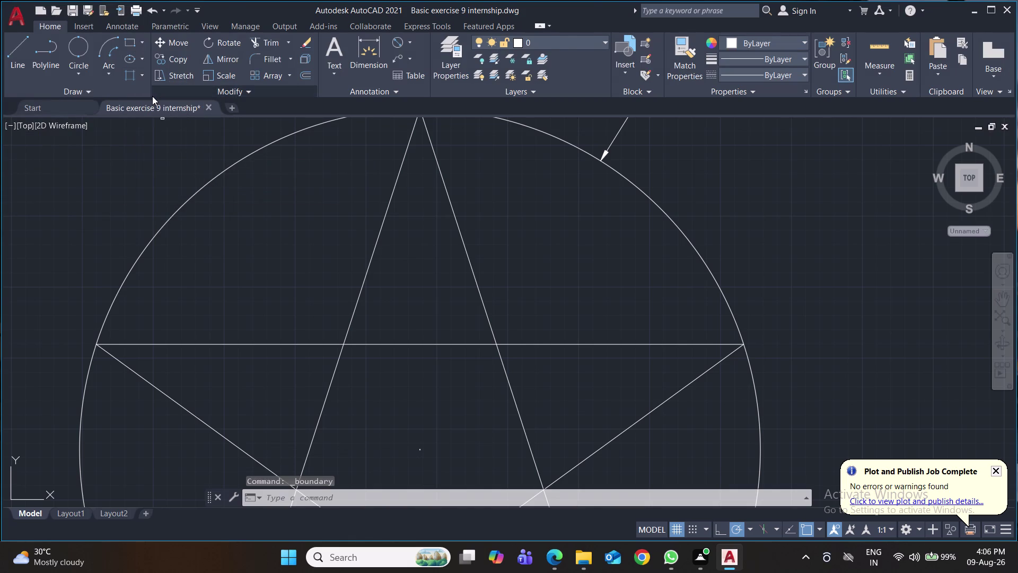
scroll(up, 3)
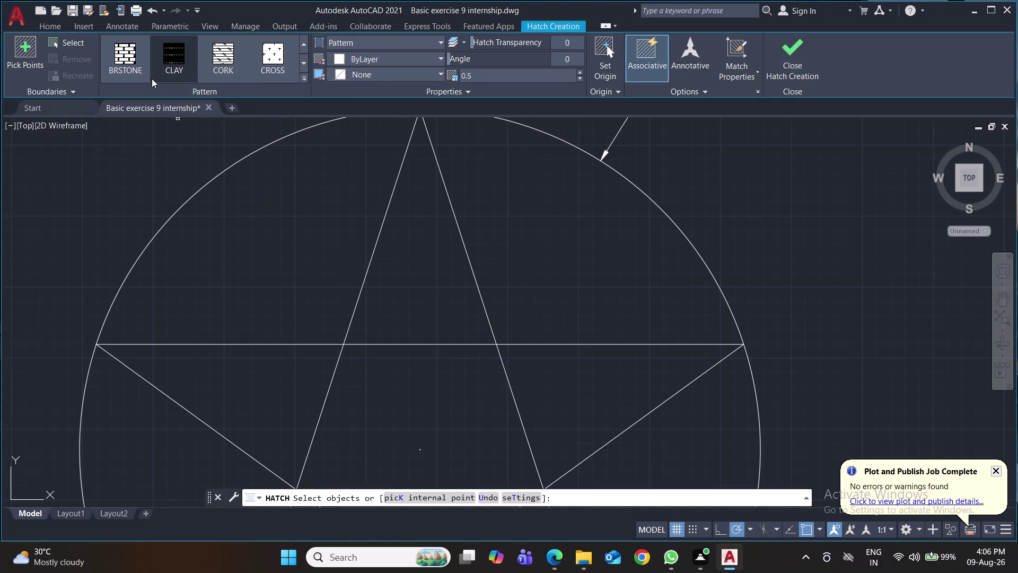
scroll(up, 3)
scroll(up, 3)
scroll(down, 3)
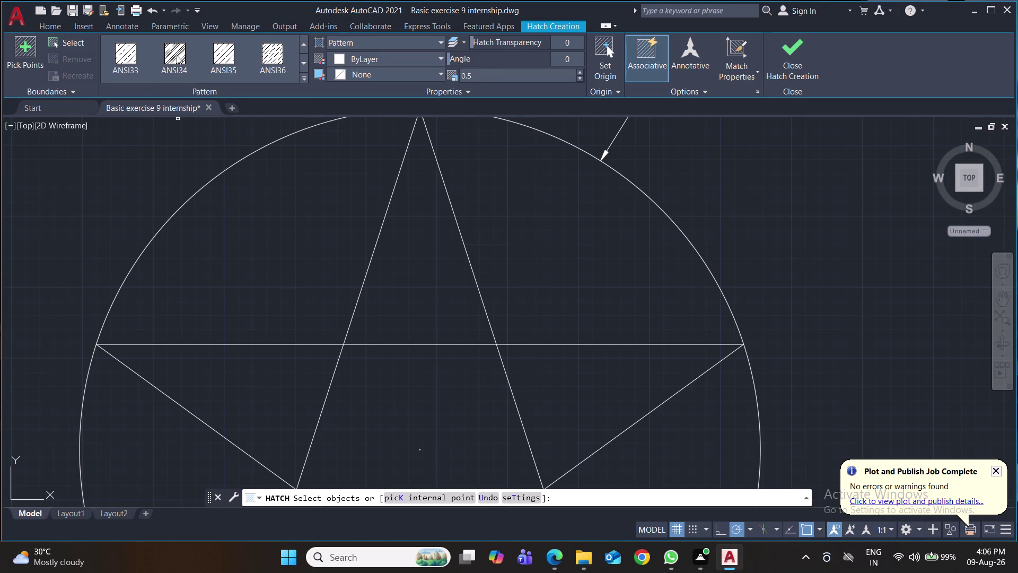
click(178, 55)
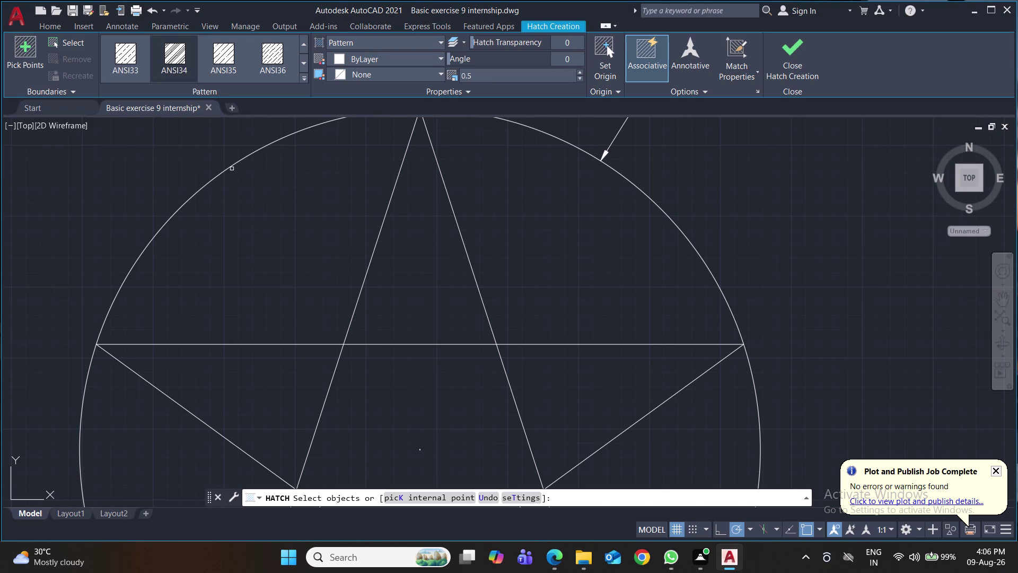
click(232, 169)
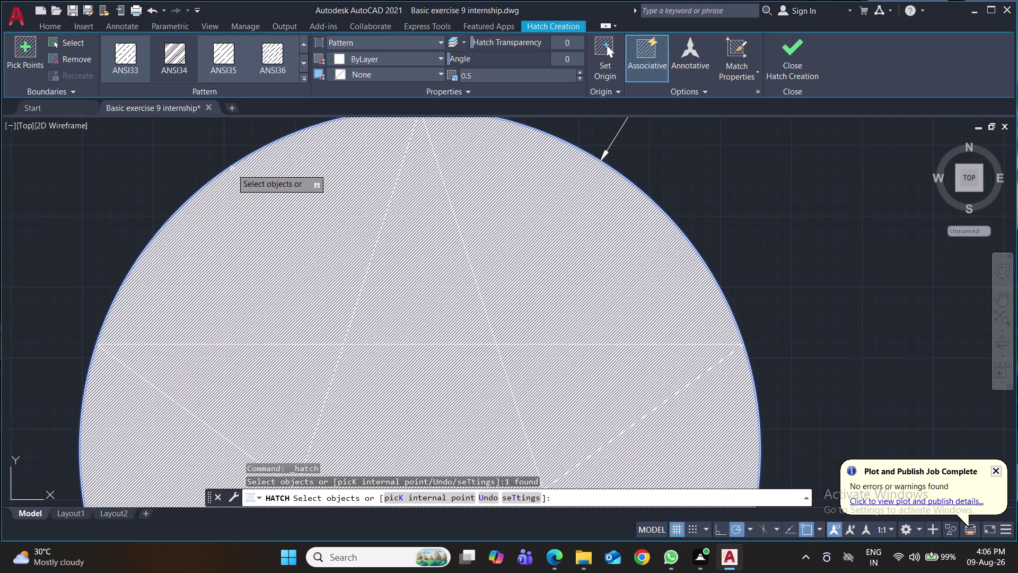
right_click(234, 177)
click(215, 210)
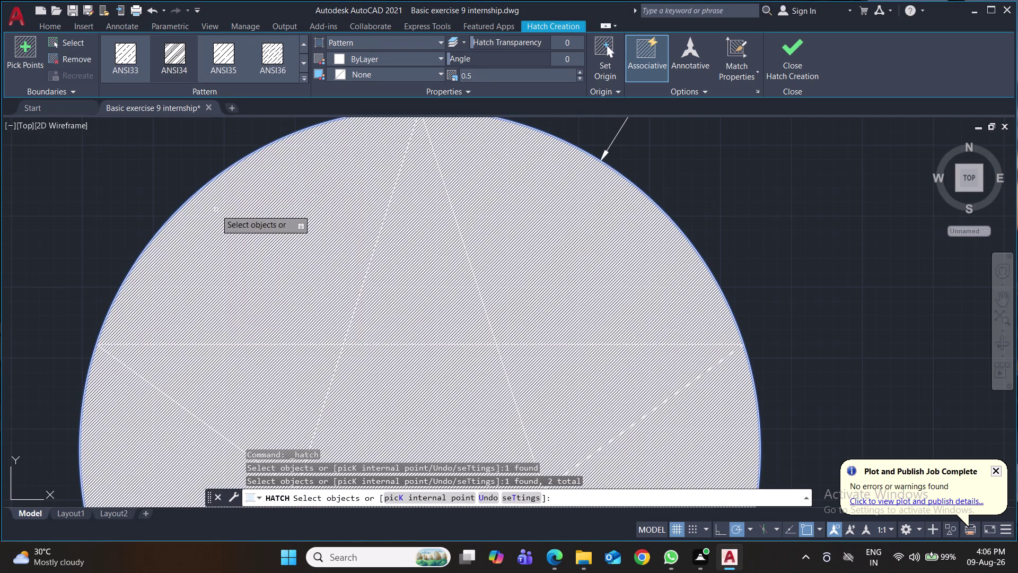
key(ctrl+s)
scroll(down, 3)
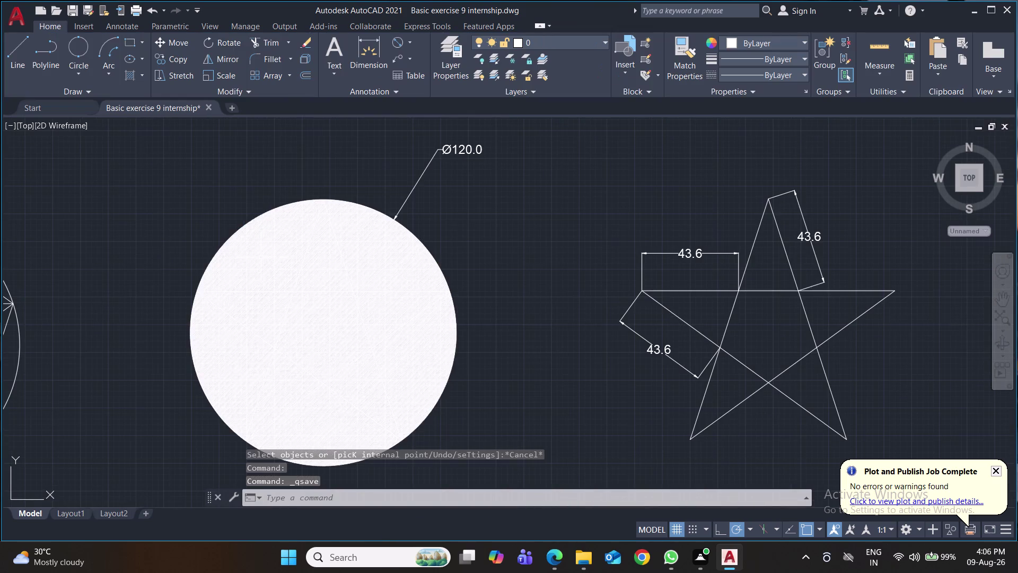
scroll(up, 3)
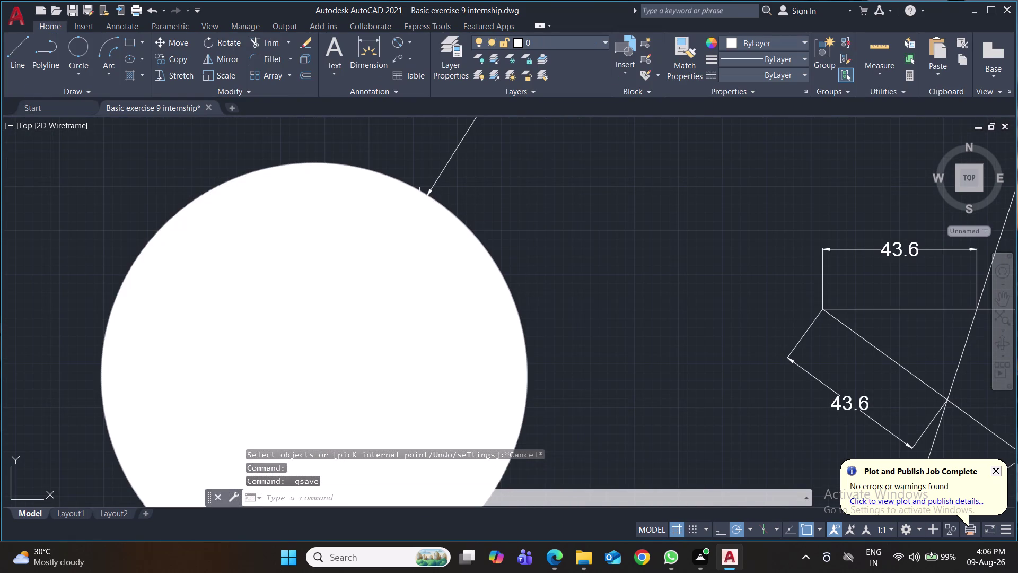
Explode the hatched circle objects using a window selection.
key(e)
key(x)
click(469, 241)
click(515, 193)
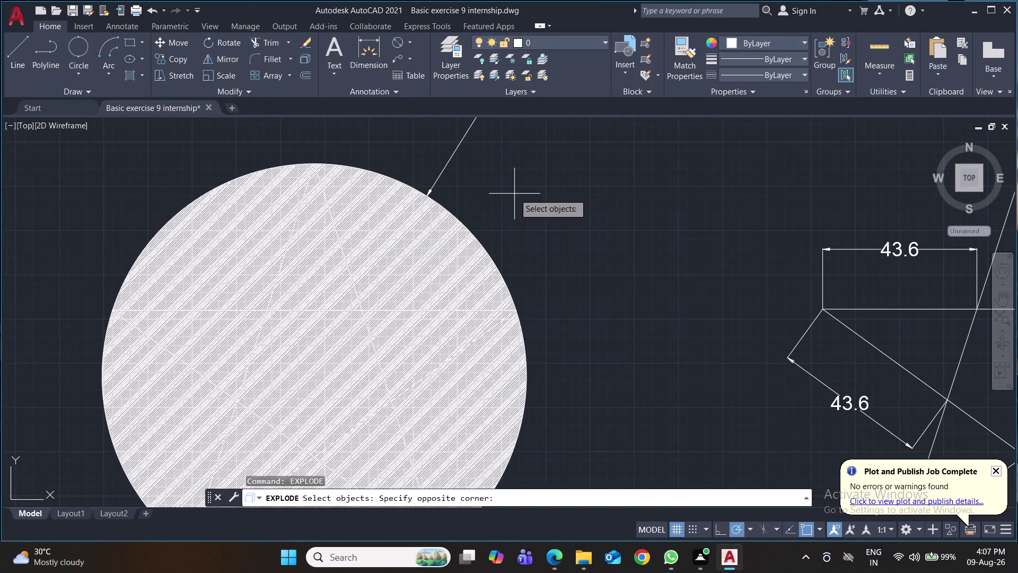
click(115, 452)
key(Return)
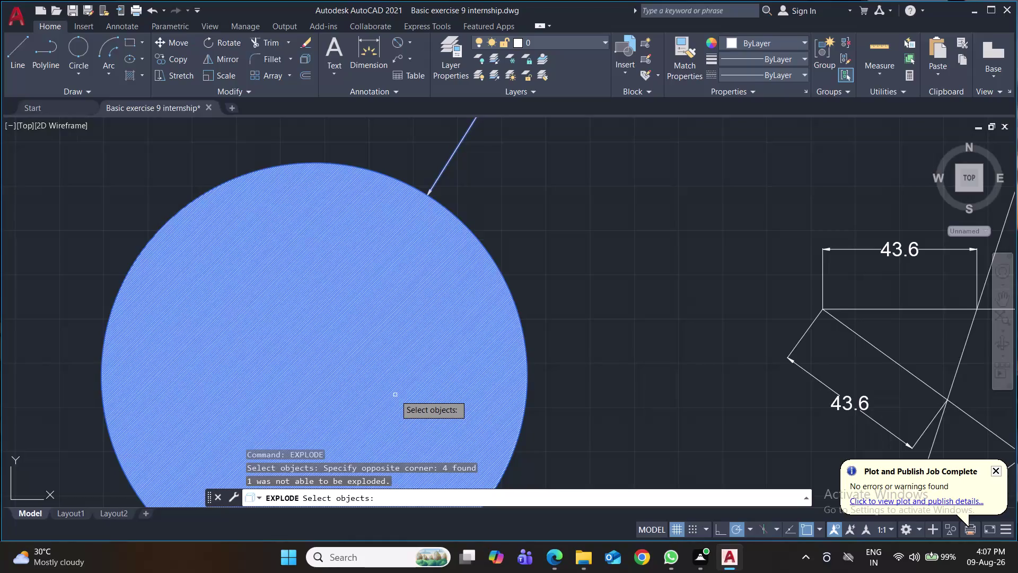
scroll(up, 3)
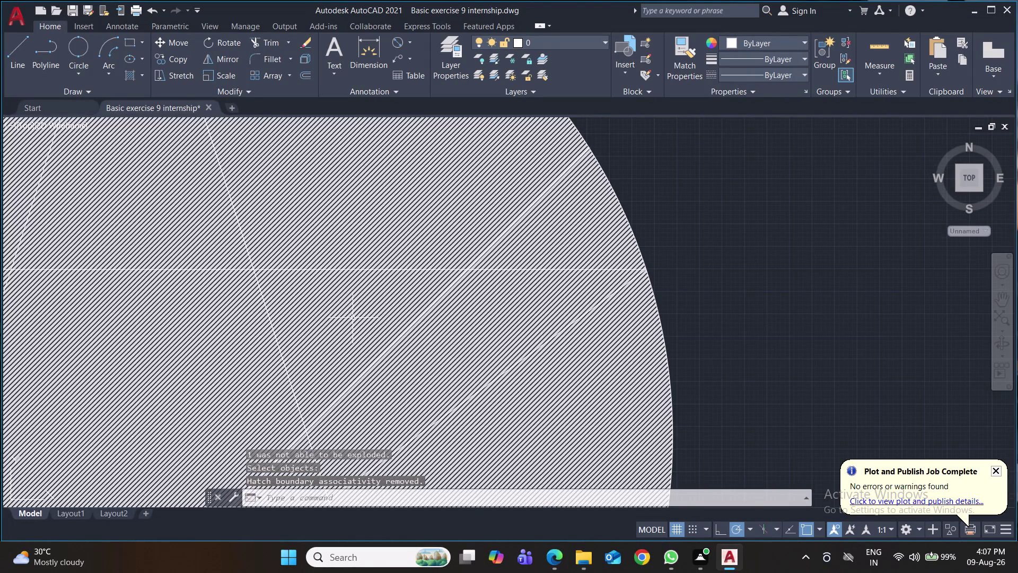
Start TRIM and pick hatch lines near the edge of a star point.
middle_drag(350, 318, 389, 239)
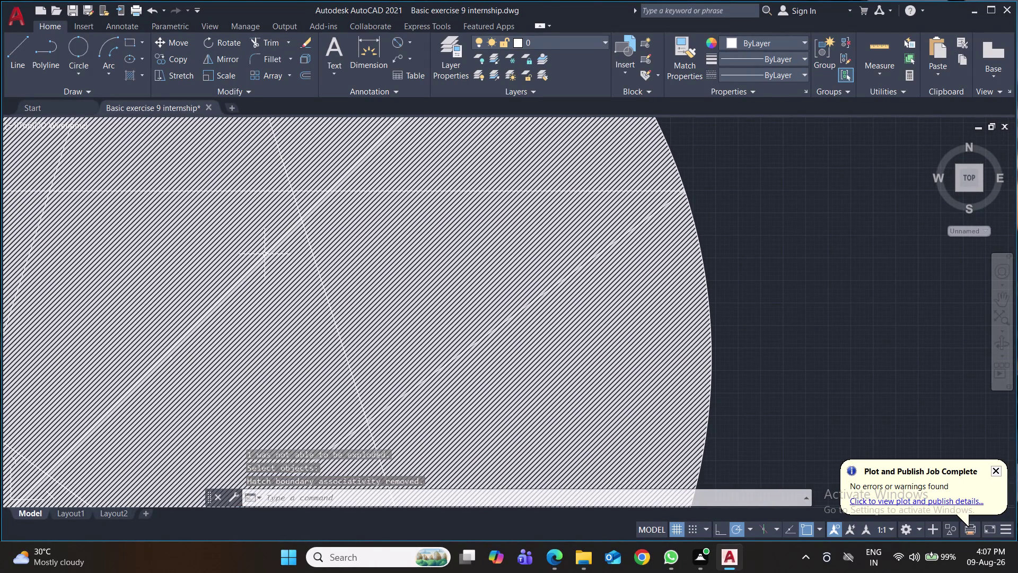
text(tr)
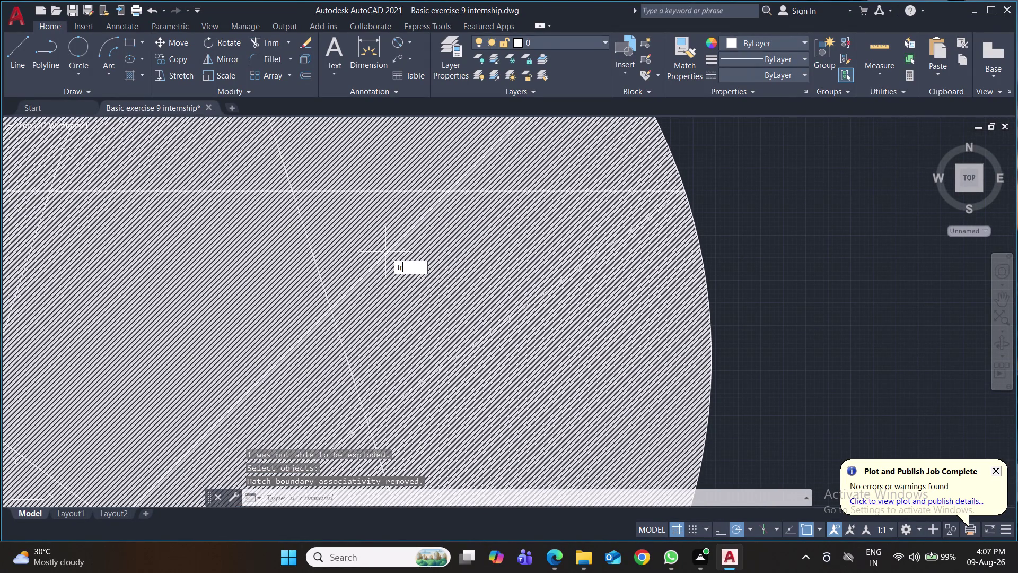
key(Return)
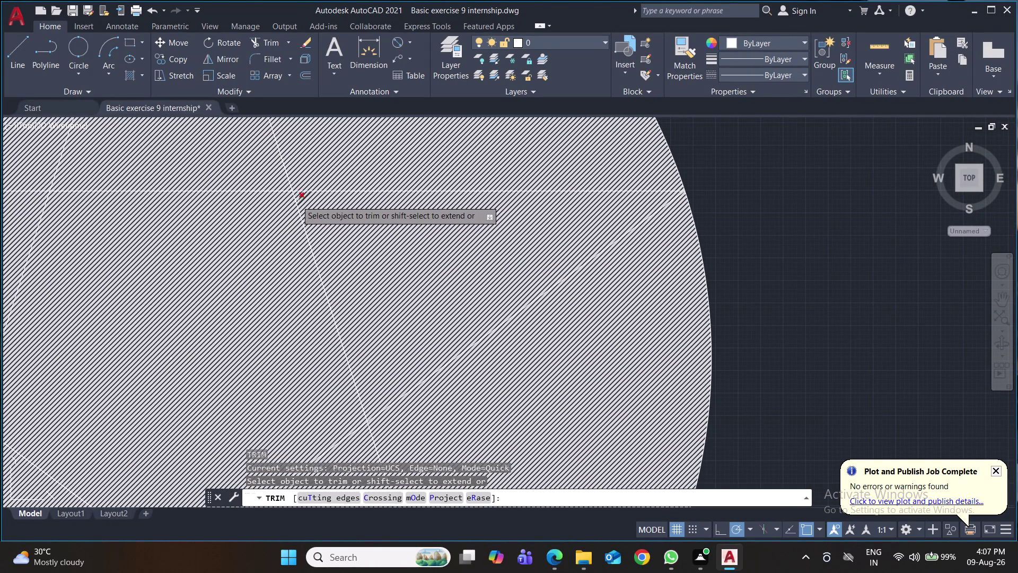
click(296, 195)
click(321, 220)
triple_click(338, 234)
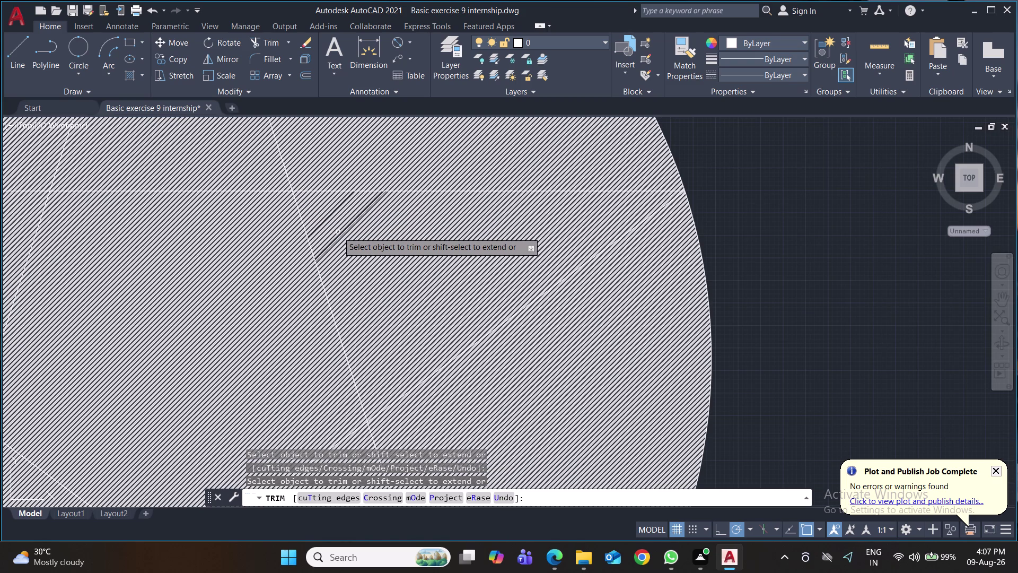
click(337, 230)
triple_click(340, 234)
triple_click(340, 234)
triple_click(342, 233)
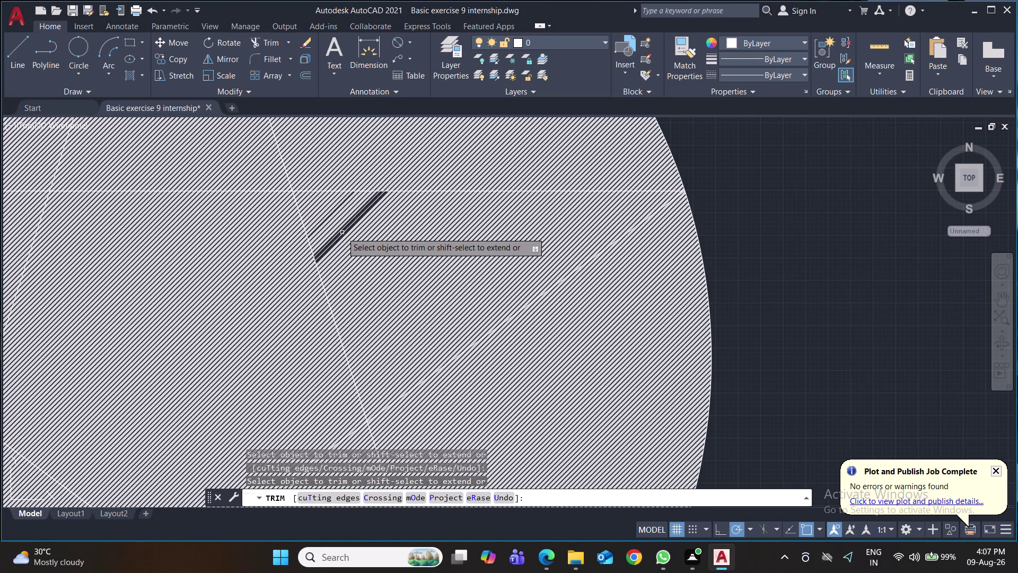
Fence across the remaining hatch to leave that triangular star point empty.
click(343, 233)
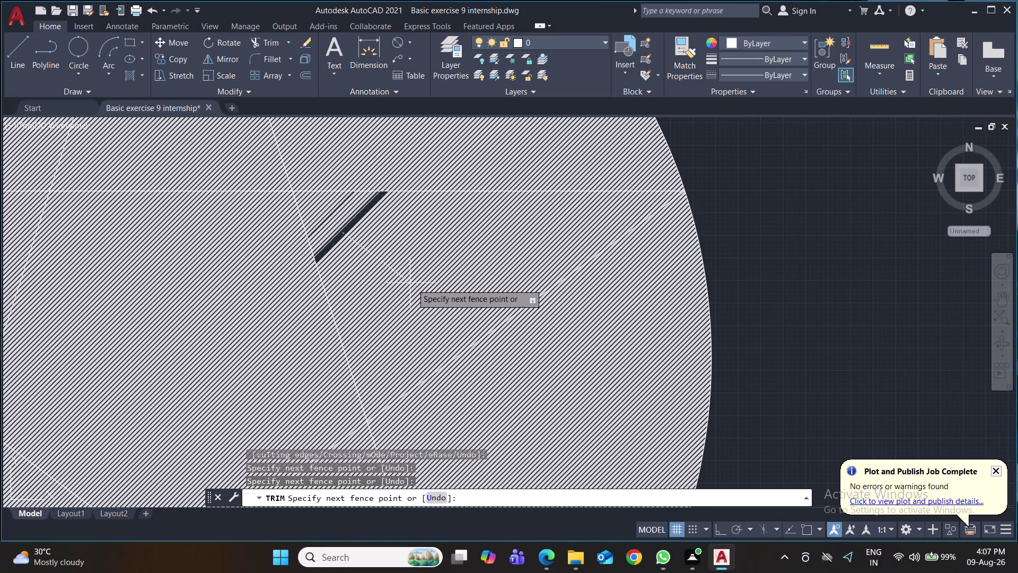
click(445, 310)
click(446, 311)
click(448, 314)
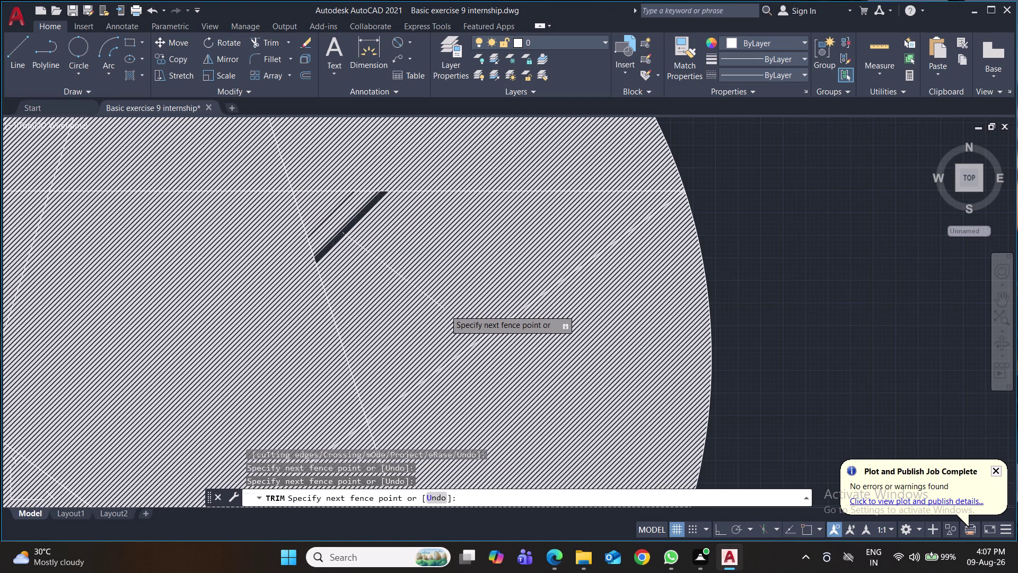
click(393, 266)
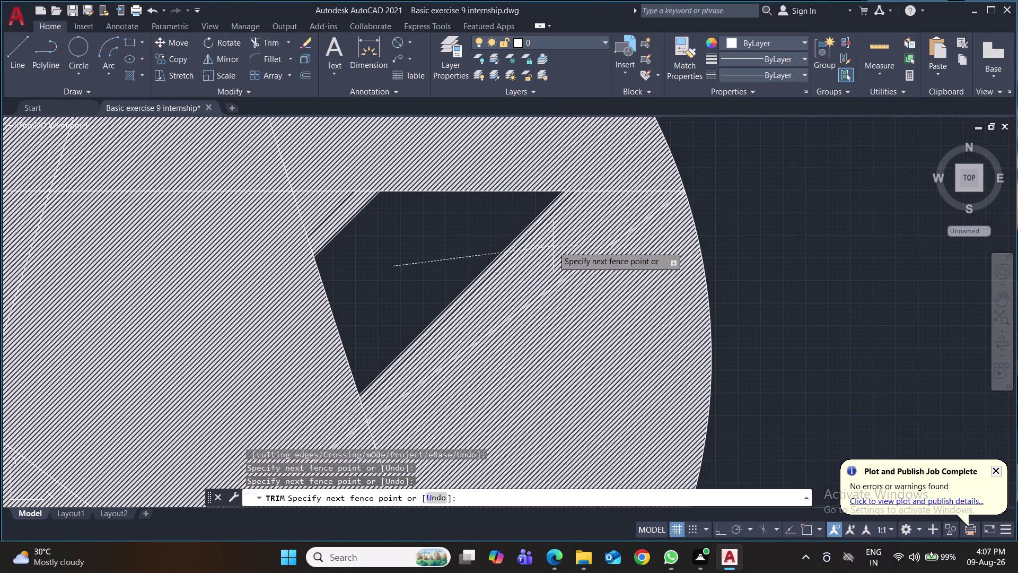
click(661, 199)
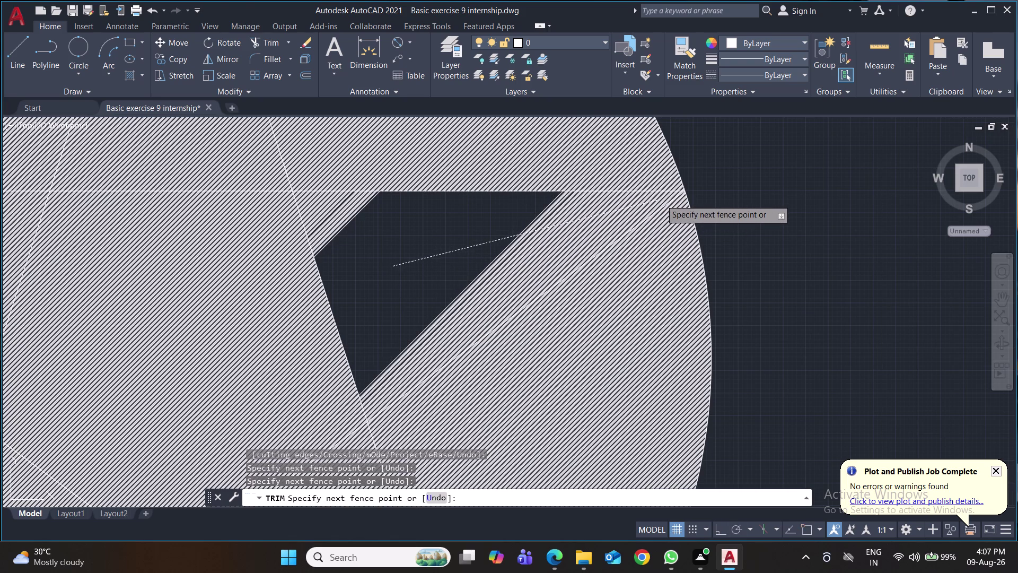
click(411, 274)
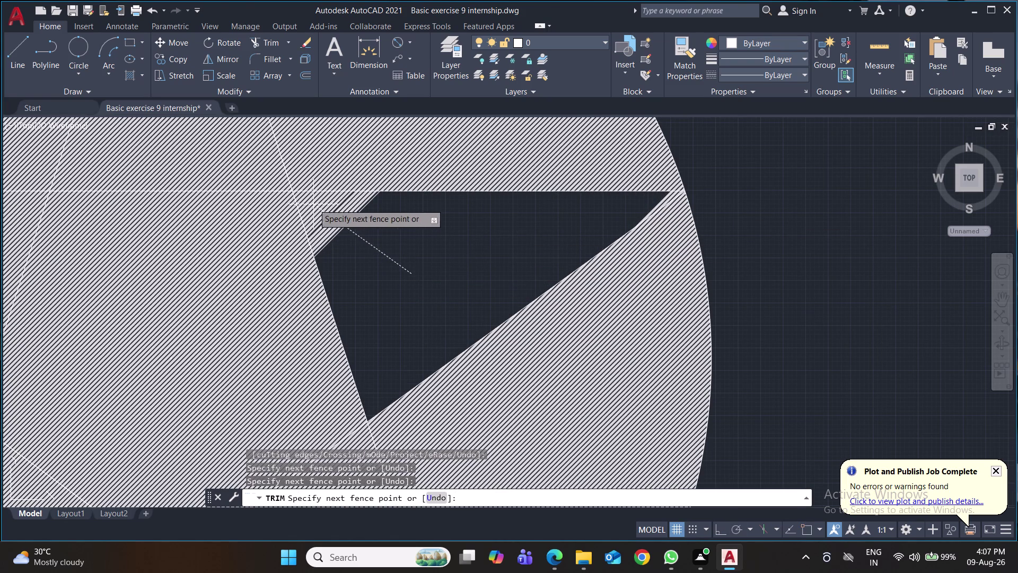
click(295, 193)
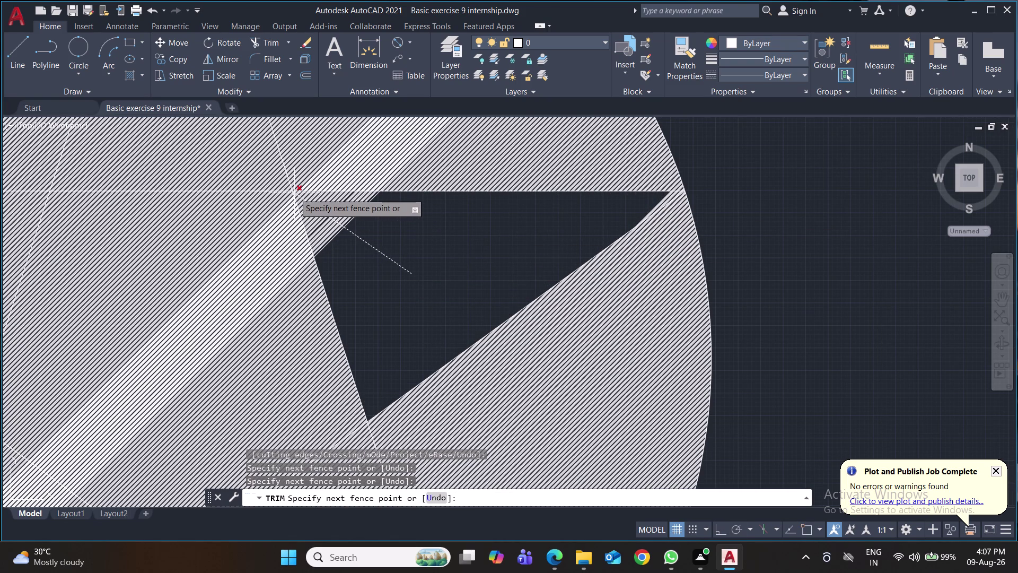
scroll(down, 3)
scroll(down, 3)
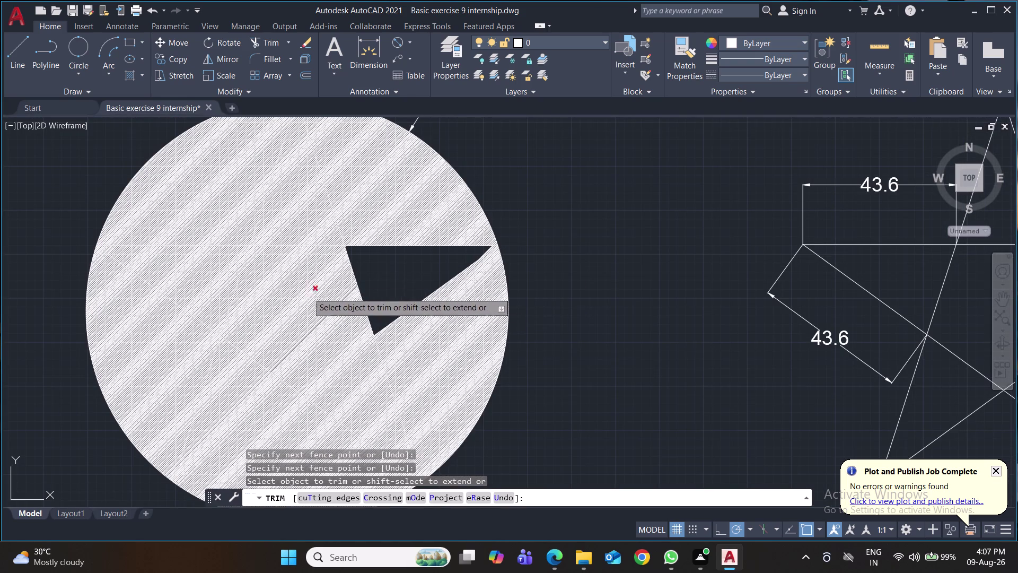
Trim hatch lines below the star point in the adjacent star section.
click(254, 256)
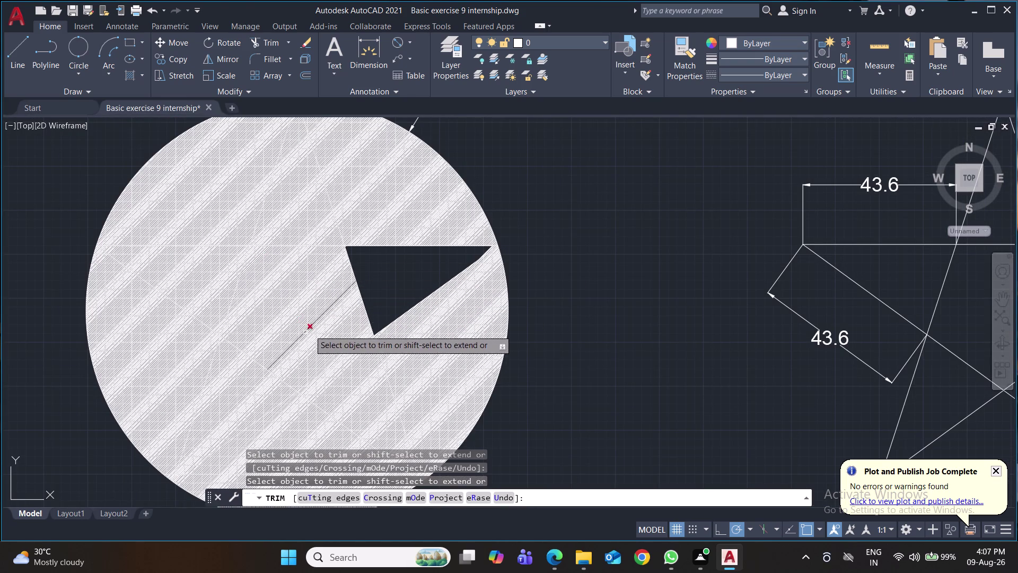
double_click(335, 316)
triple_click(332, 312)
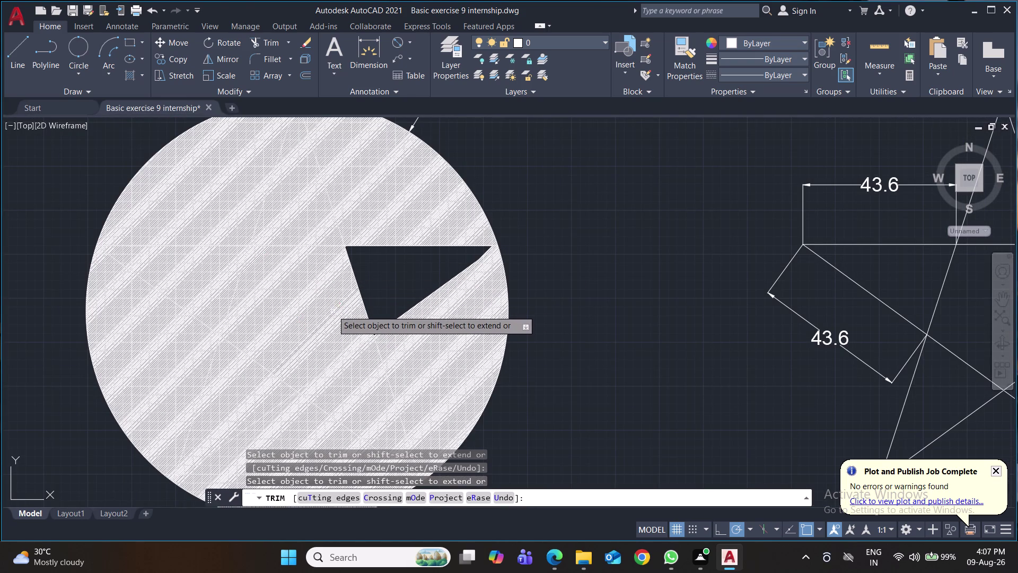
triple_click(333, 311)
triple_click(332, 310)
triple_click(334, 310)
triple_click(334, 311)
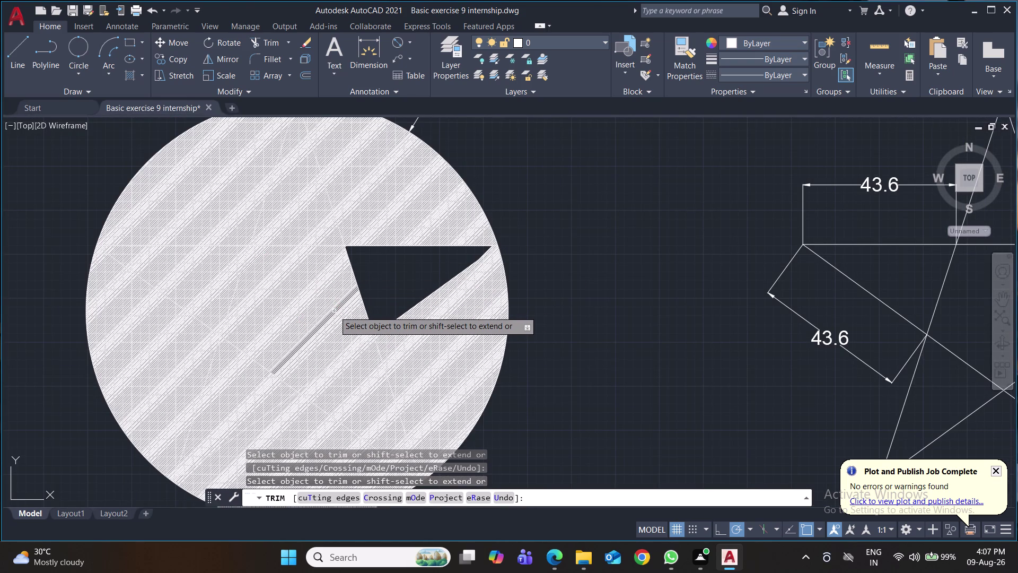
click(335, 314)
triple_click(338, 319)
triple_click(337, 319)
triple_click(338, 316)
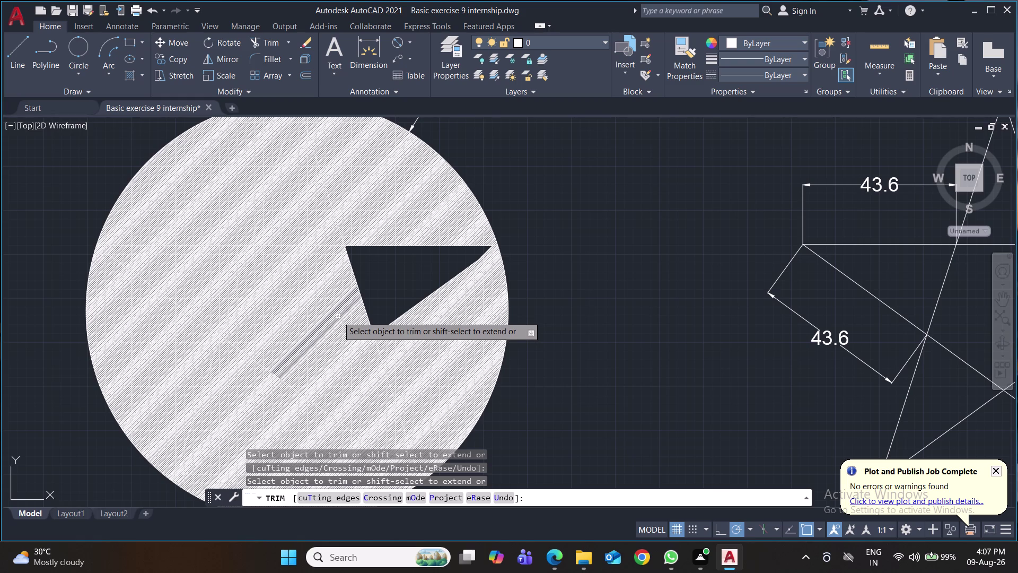
triple_click(338, 316)
triple_click(338, 316)
triple_click(338, 316)
triple_click(337, 316)
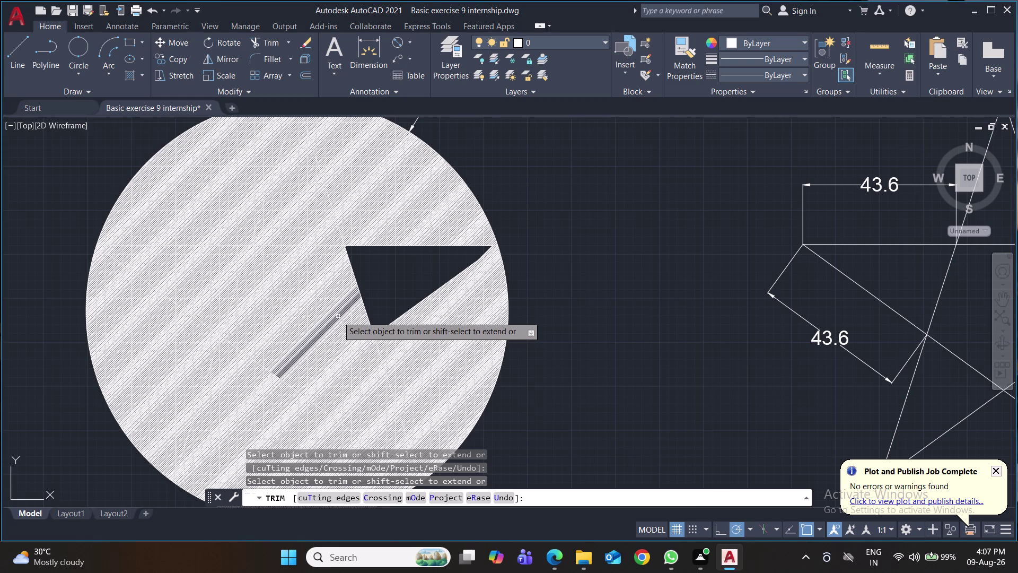
triple_click(337, 316)
click(338, 316)
triple_click(338, 315)
triple_click(338, 316)
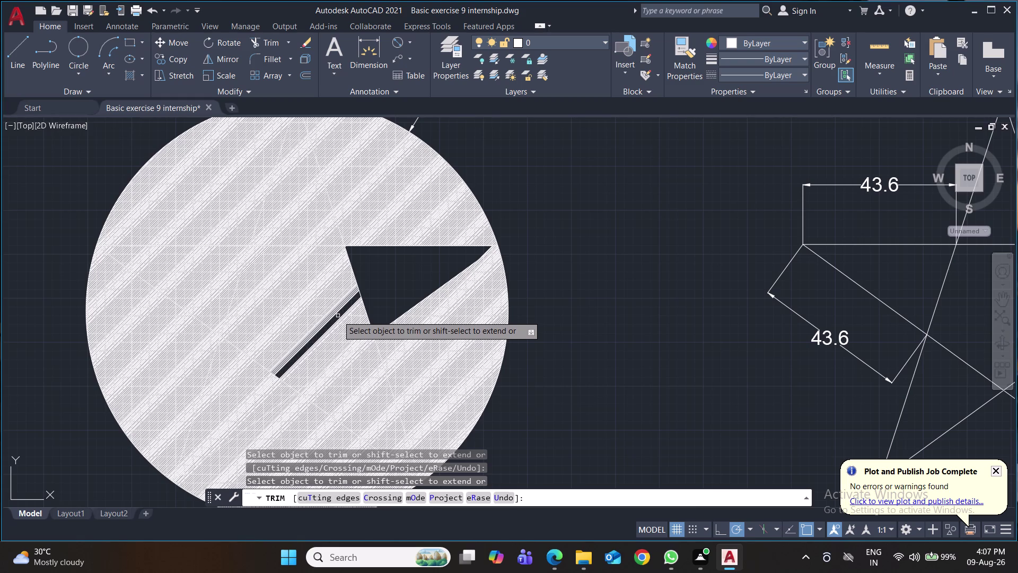
click(338, 315)
click(338, 316)
click(337, 315)
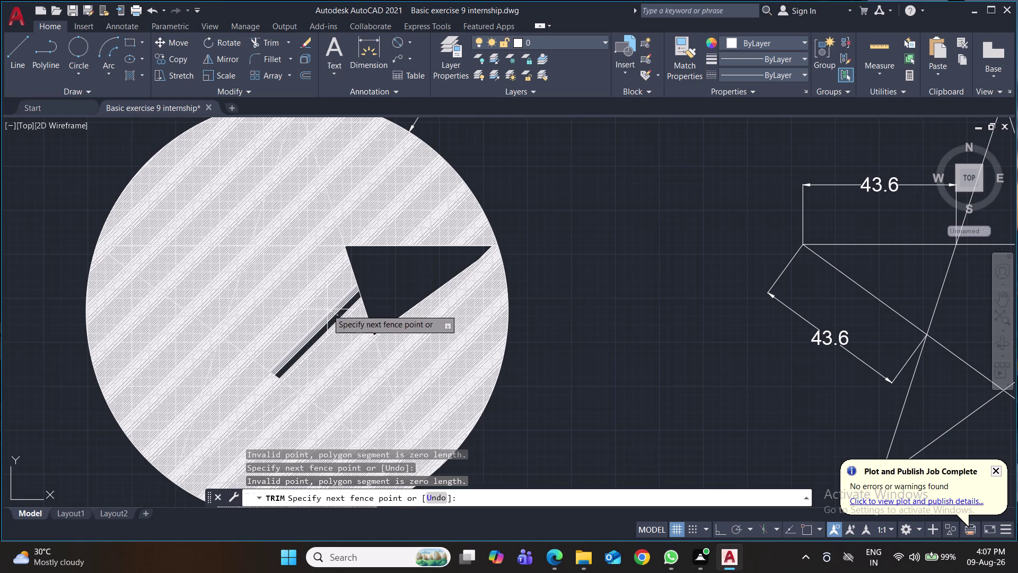
click(266, 264)
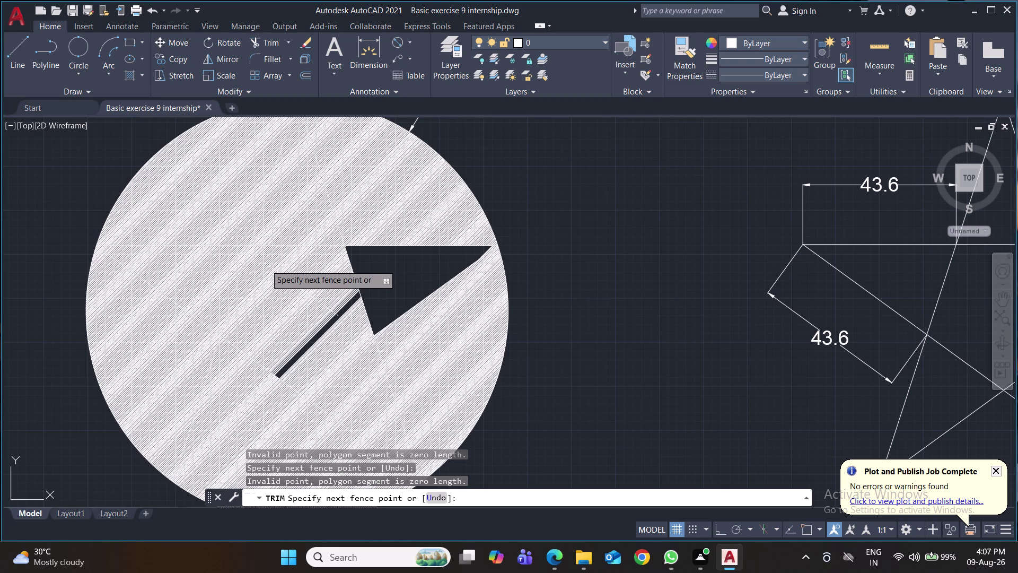
Fence-trim the leftover hatch inside the star's central pentagon.
scroll(down, 3)
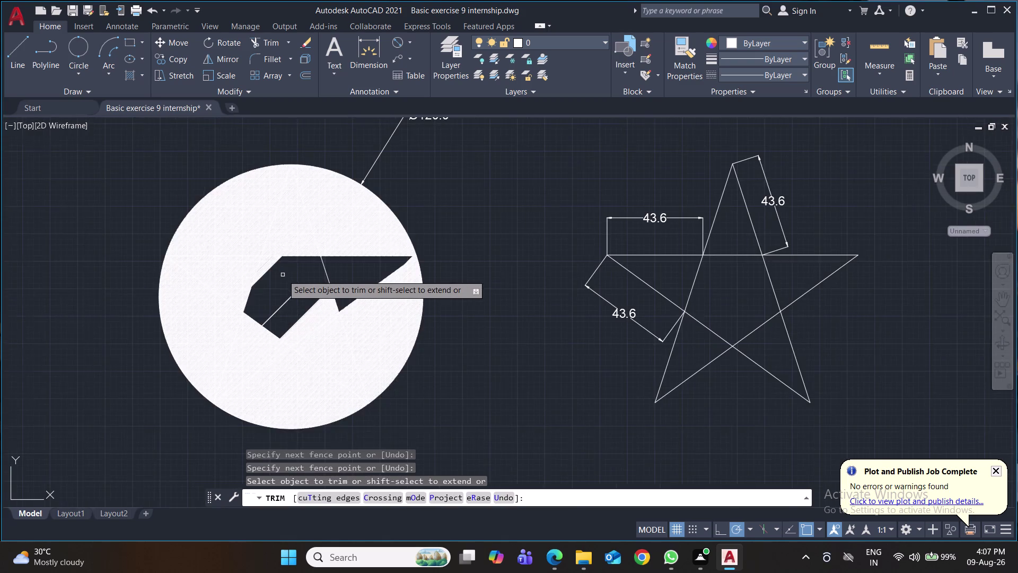
scroll(up, 3)
scroll(up, 3)
click(264, 252)
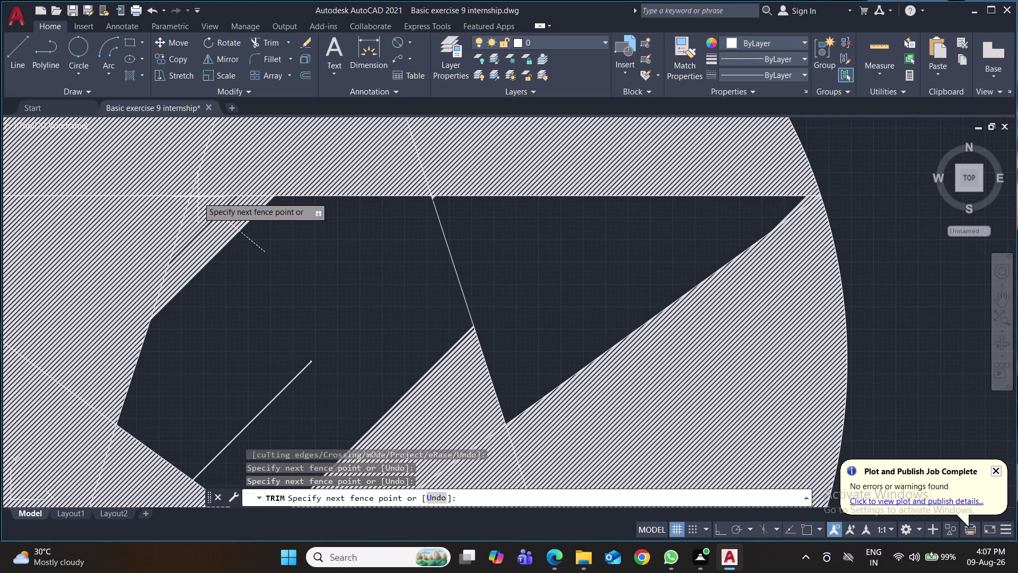
click(192, 196)
scroll(down, 3)
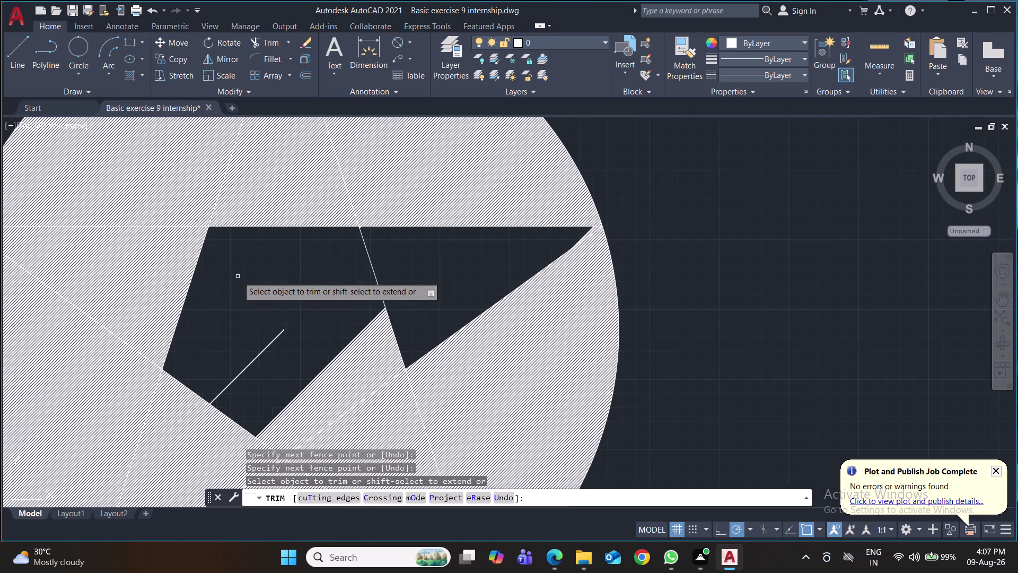
click(254, 297)
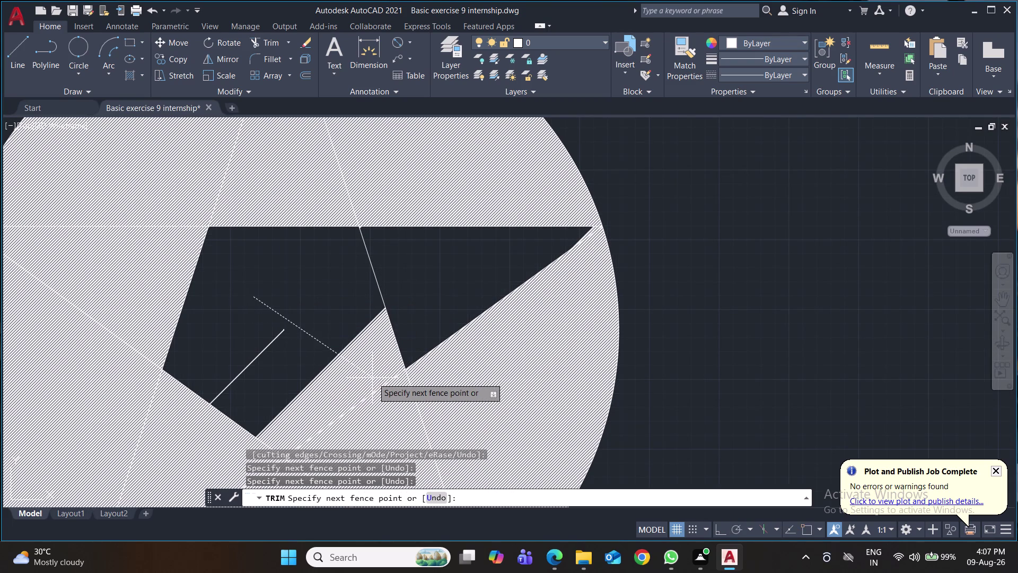
click(373, 376)
scroll(down, 3)
middle_drag(363, 356, 302, 284)
scroll(down, 3)
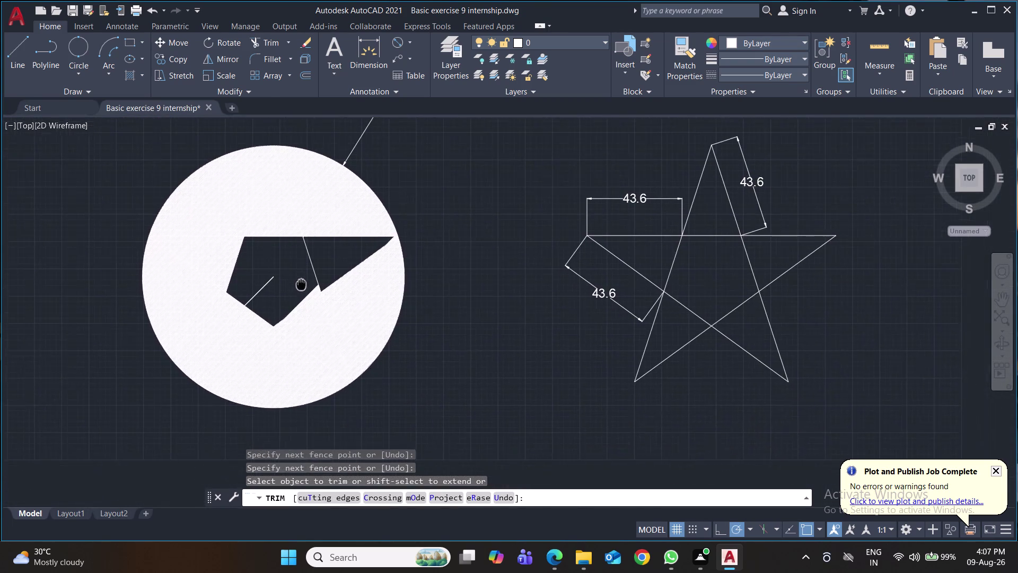
Fence-trim hatch along the lower edge of the star's left point.
middle_drag(302, 284, 301, 283)
scroll(up, 3)
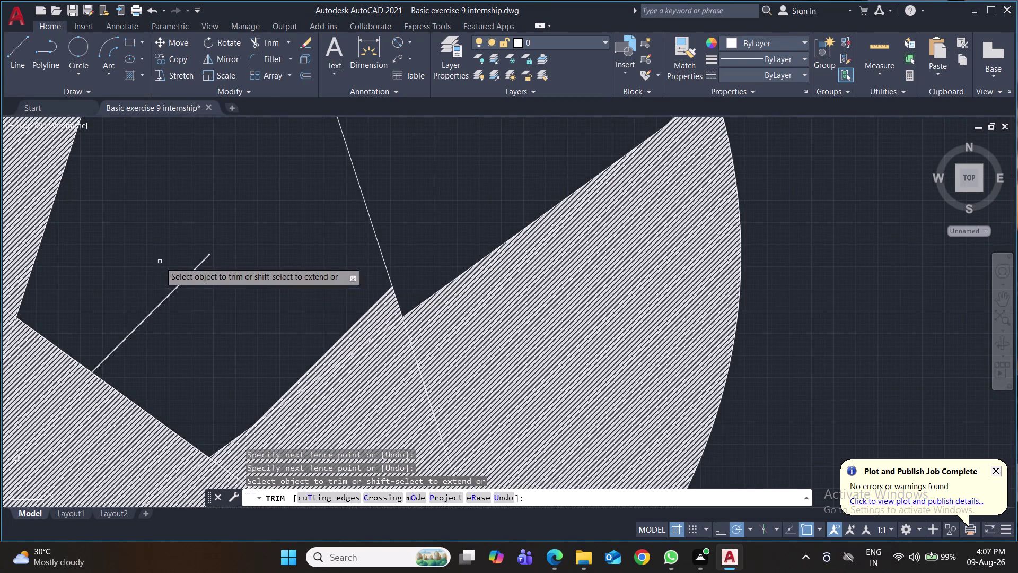
click(159, 261)
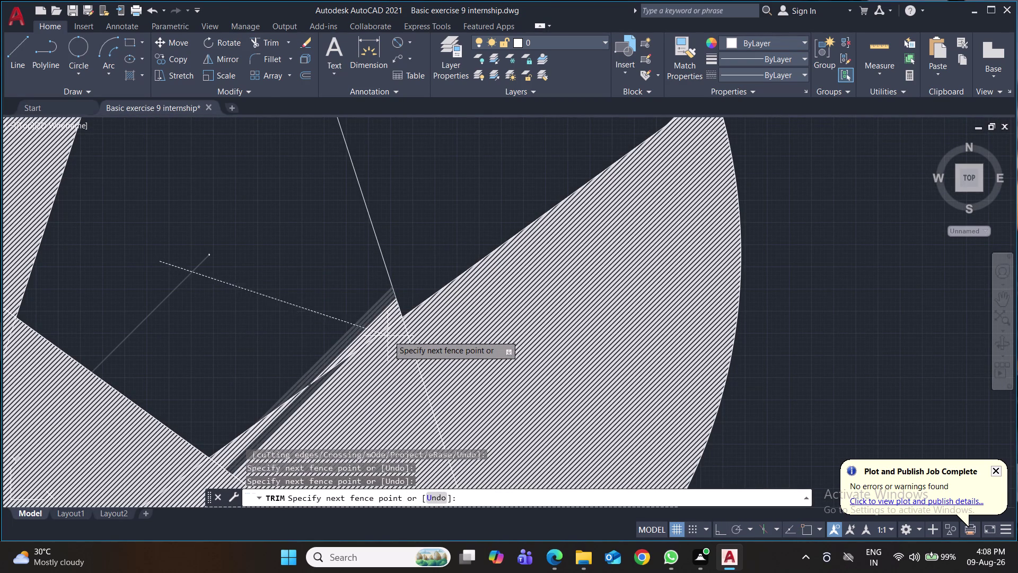
click(388, 313)
middle_drag(447, 321, 386, 224)
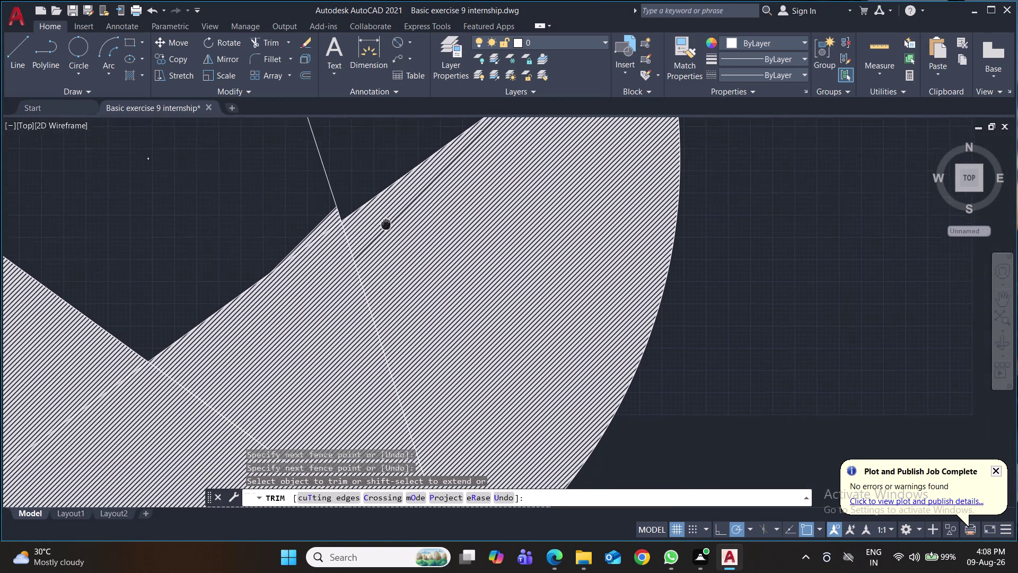
middle_drag(386, 224, 389, 219)
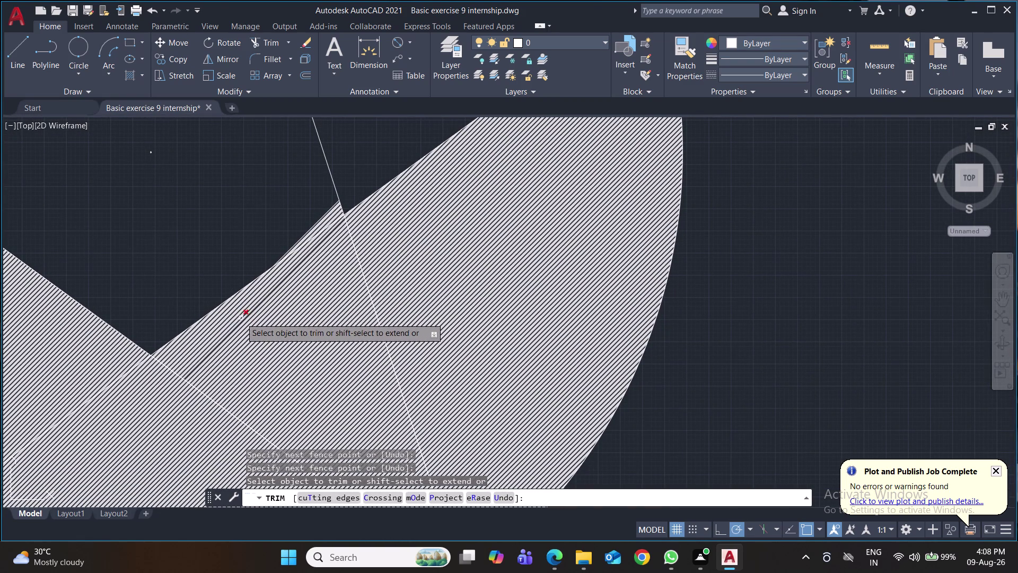
scroll(down, 3)
scroll(down, 3)
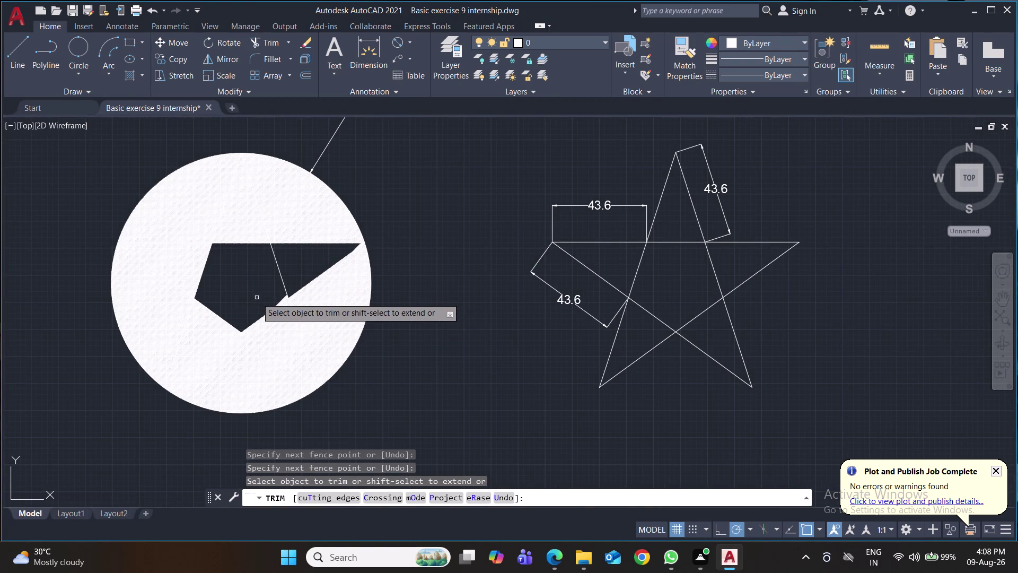
click(258, 300)
click(290, 346)
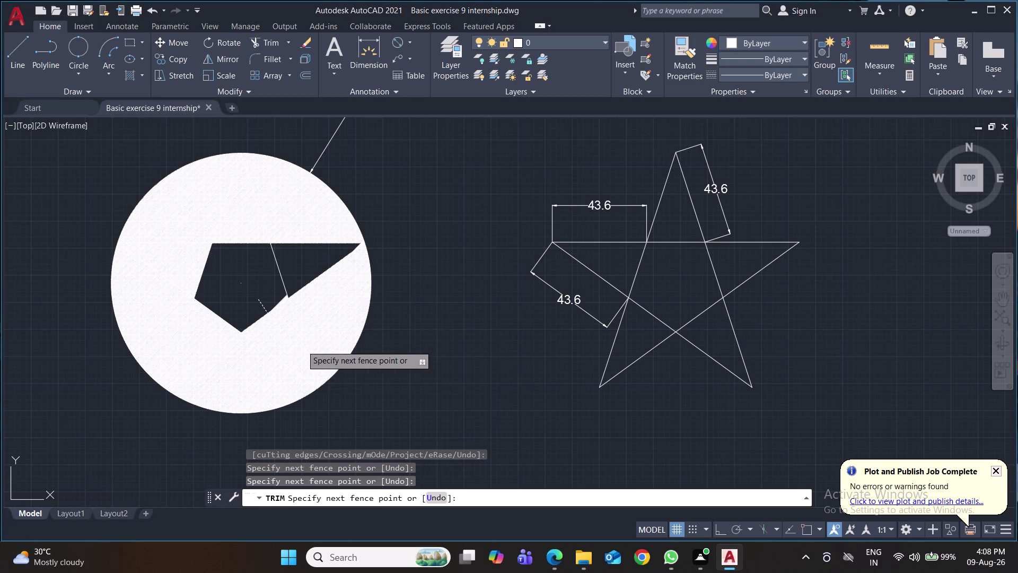
Trim the remaining stray hatch slivers from the left star point.
scroll(up, 3)
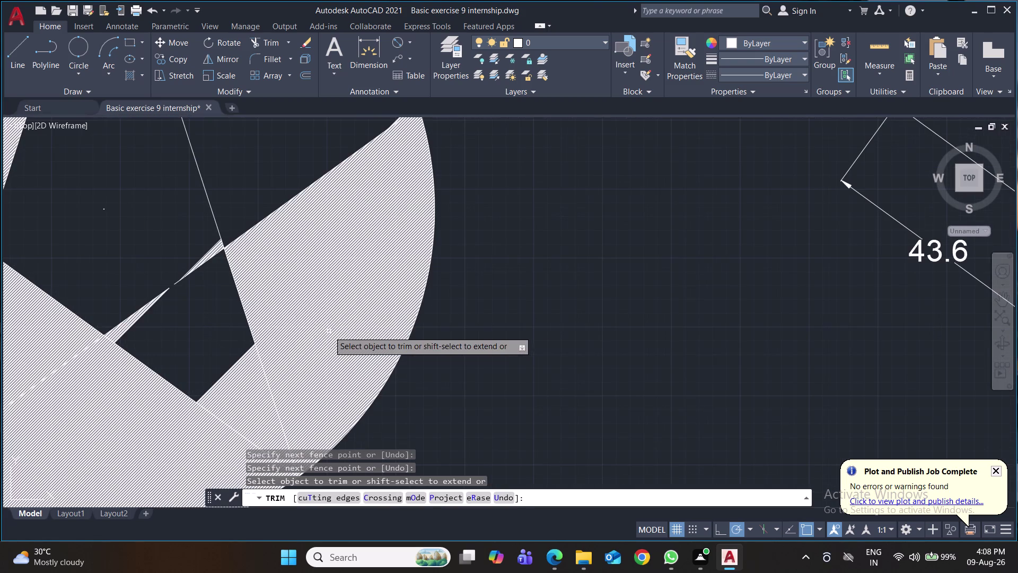
click(154, 269)
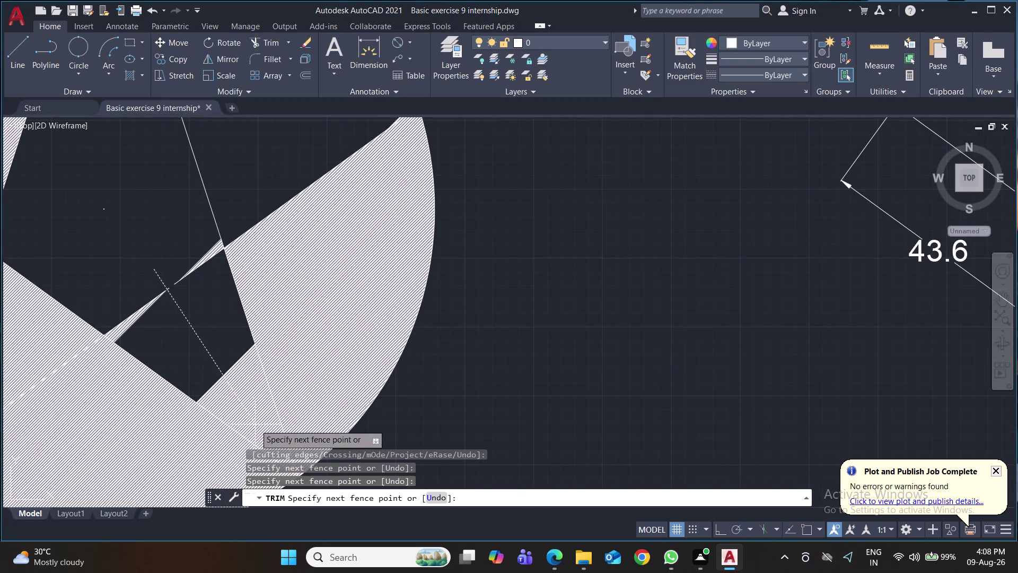
click(262, 428)
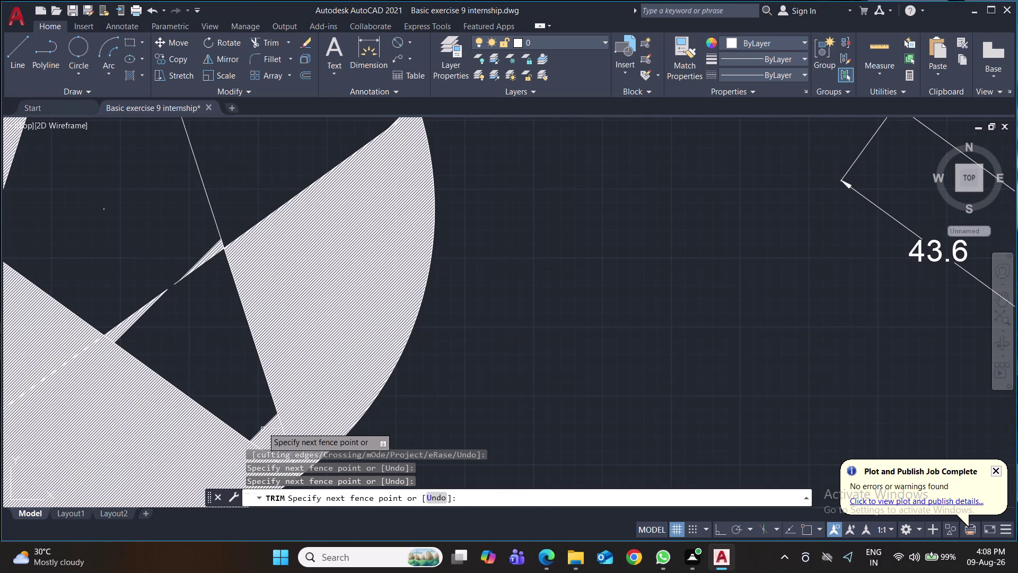
middle_drag(253, 406, 227, 338)
click(171, 172)
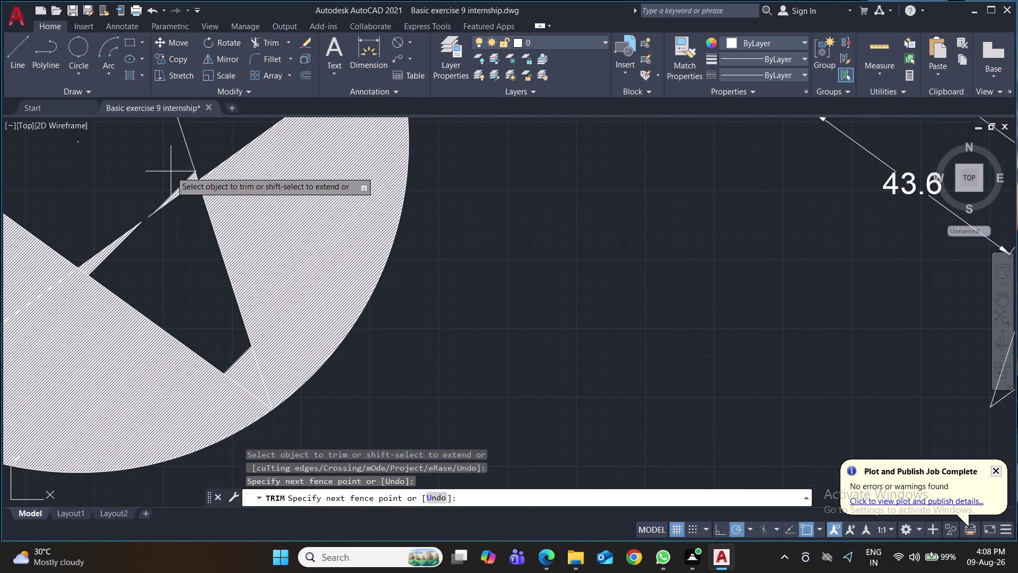
click(270, 406)
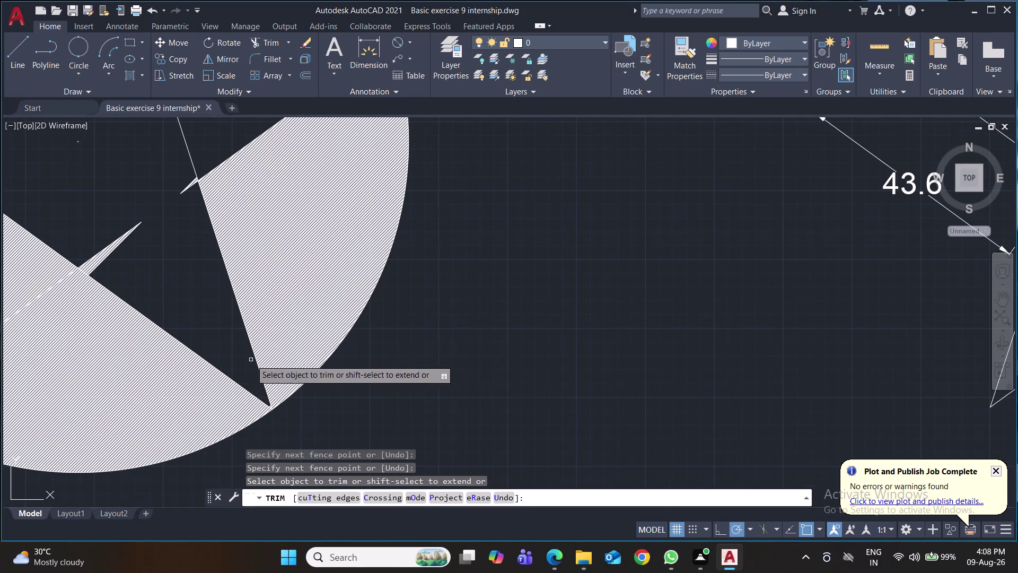
Trim the hatch lines and small hatch tips crossing the star's edge.
click(193, 202)
click(189, 184)
click(190, 177)
click(194, 189)
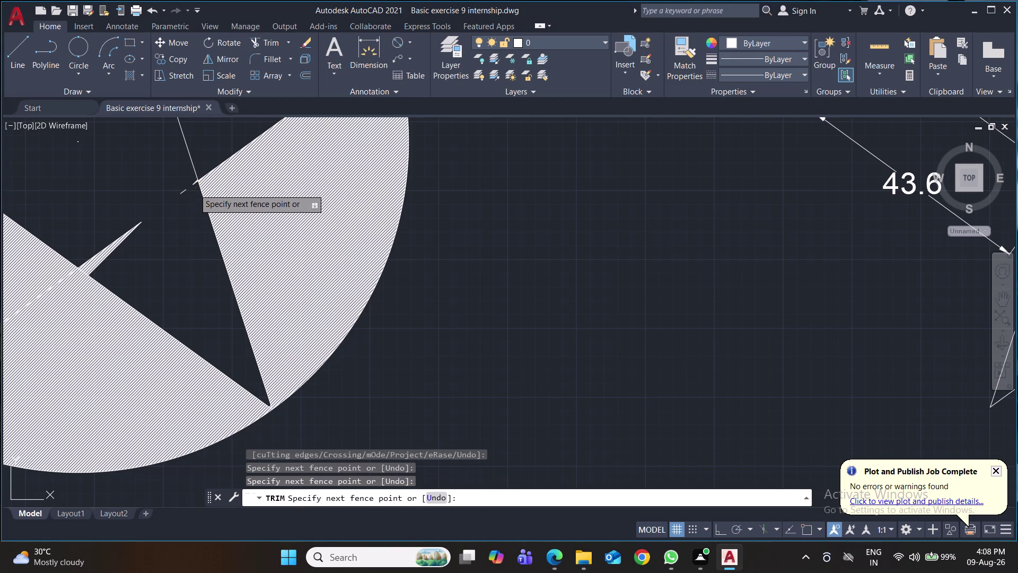
click(194, 182)
triple_click(195, 184)
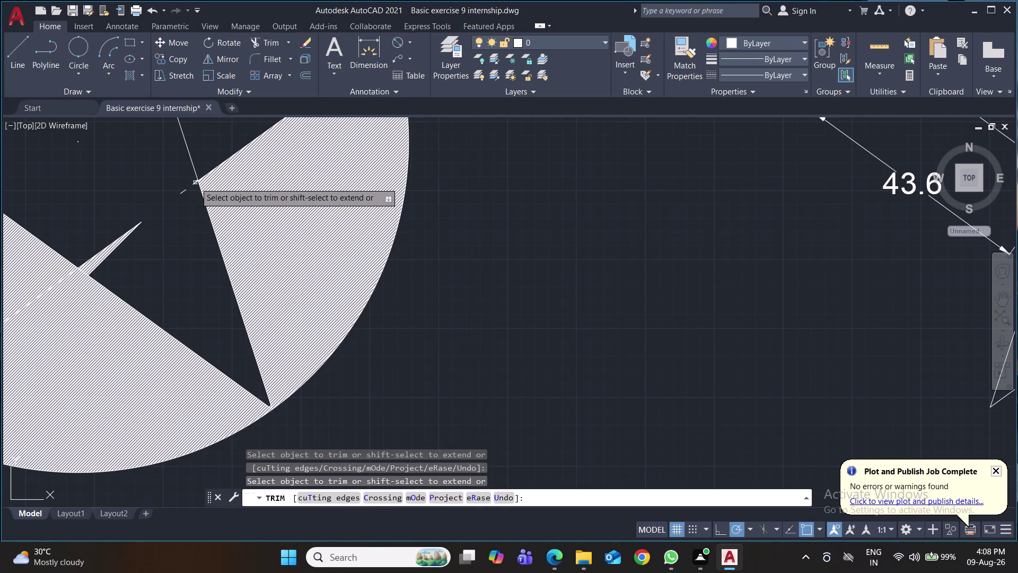
click(195, 183)
click(180, 187)
click(192, 204)
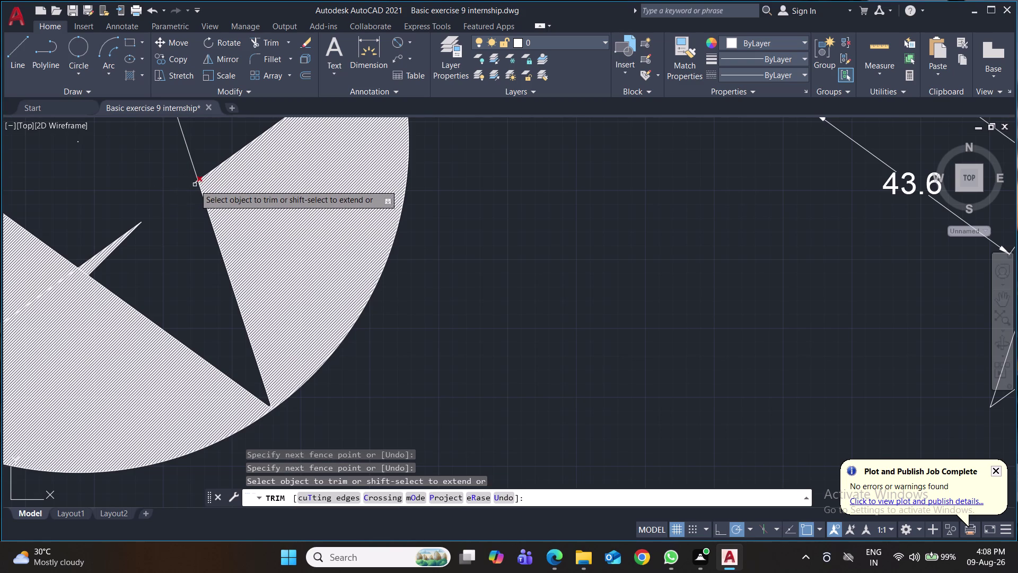
triple_click(194, 184)
triple_click(195, 184)
Fence-trim the long hatch sliver and the leftover hatch spike beside it.
click(195, 183)
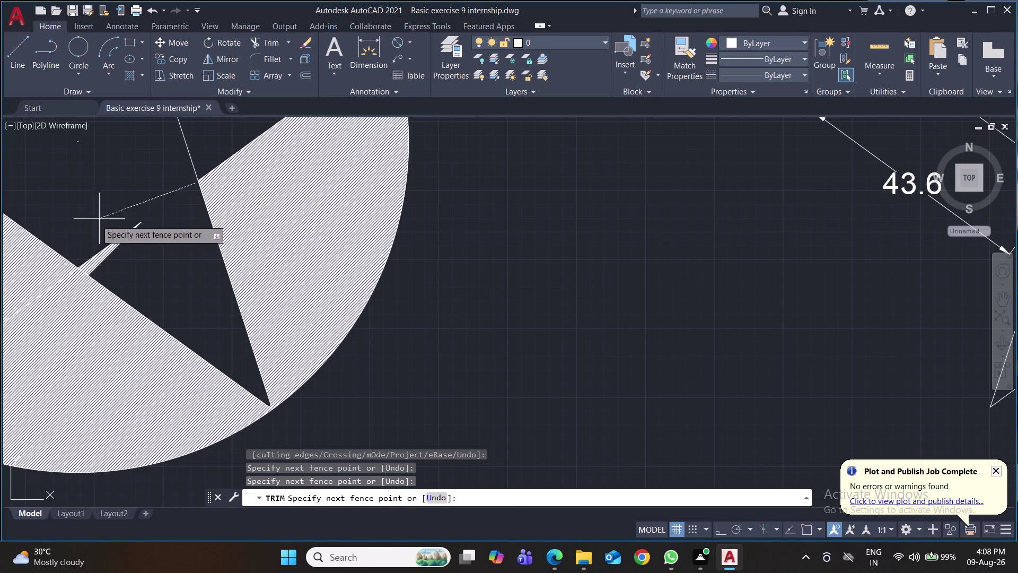
click(77, 224)
drag(99, 217, 163, 285)
click(164, 292)
click(129, 265)
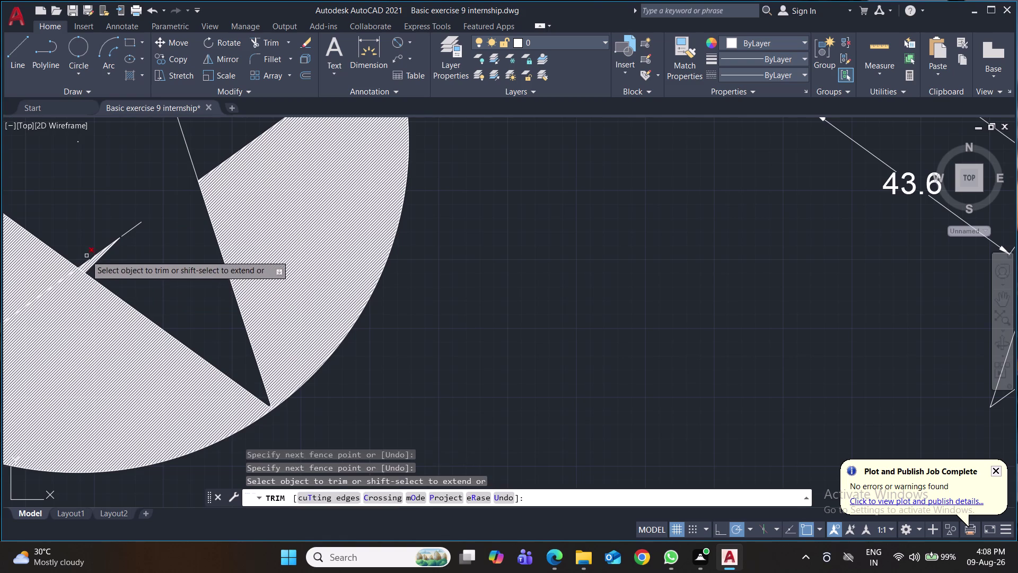
click(85, 252)
click(102, 264)
click(101, 252)
click(125, 233)
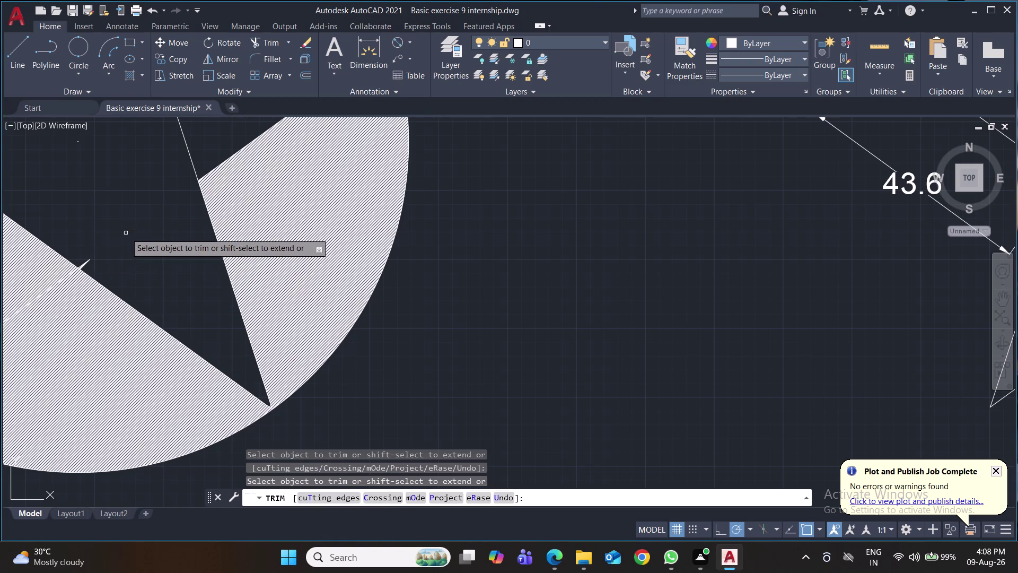
click(90, 263)
click(87, 264)
click(86, 259)
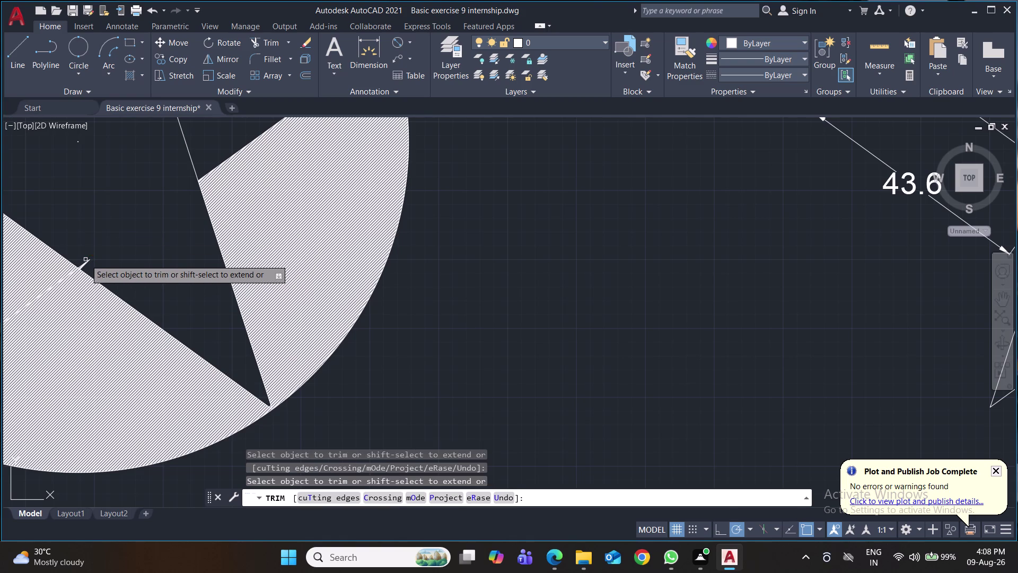
Zoom in and trim the tiny hatch remnants along the star edge.
click(86, 260)
triple_click(88, 263)
triple_click(87, 263)
double_click(87, 263)
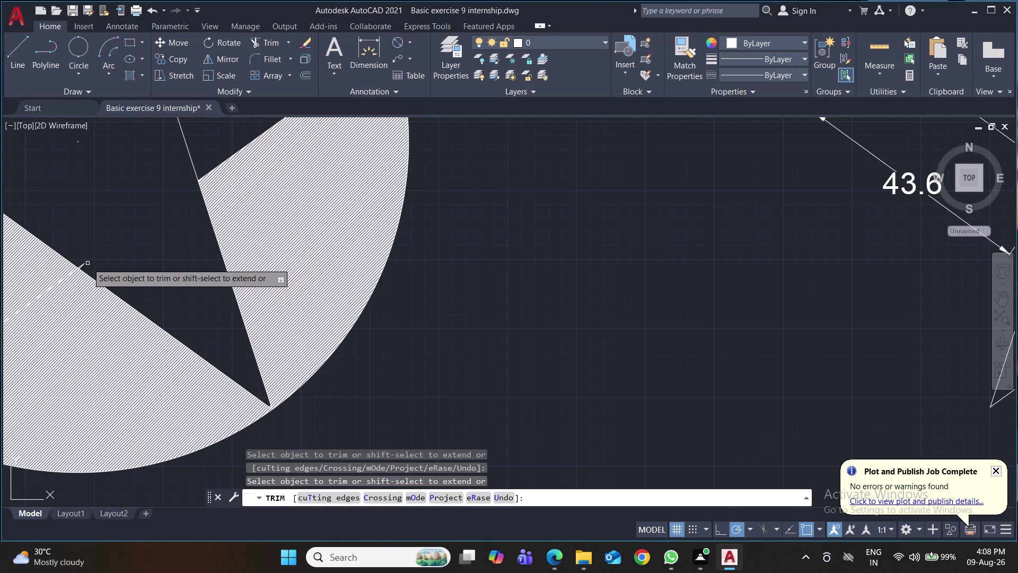
triple_click(84, 266)
double_click(83, 265)
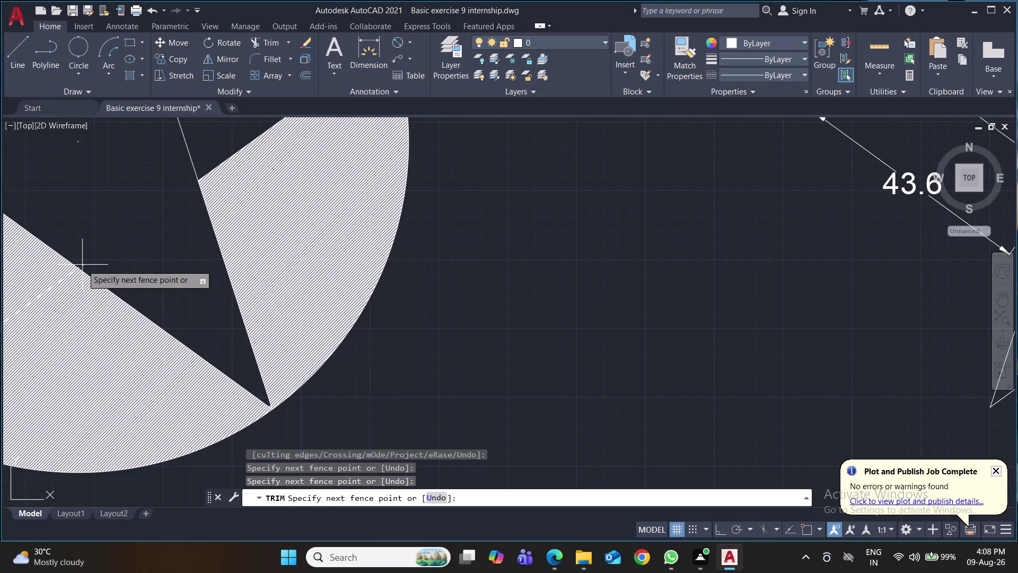
scroll(up, 3)
scroll(up, 3)
click(78, 258)
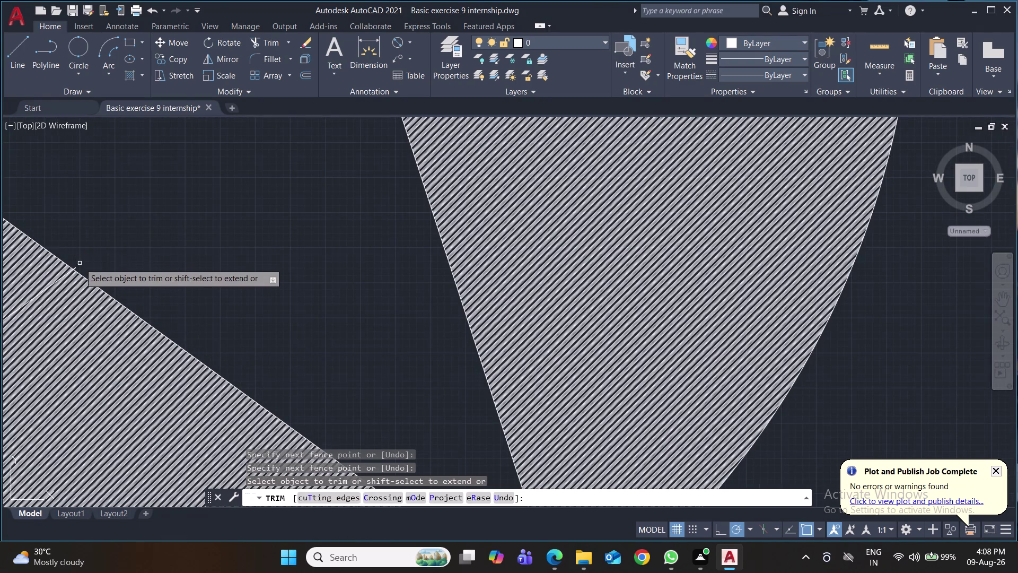
click(75, 267)
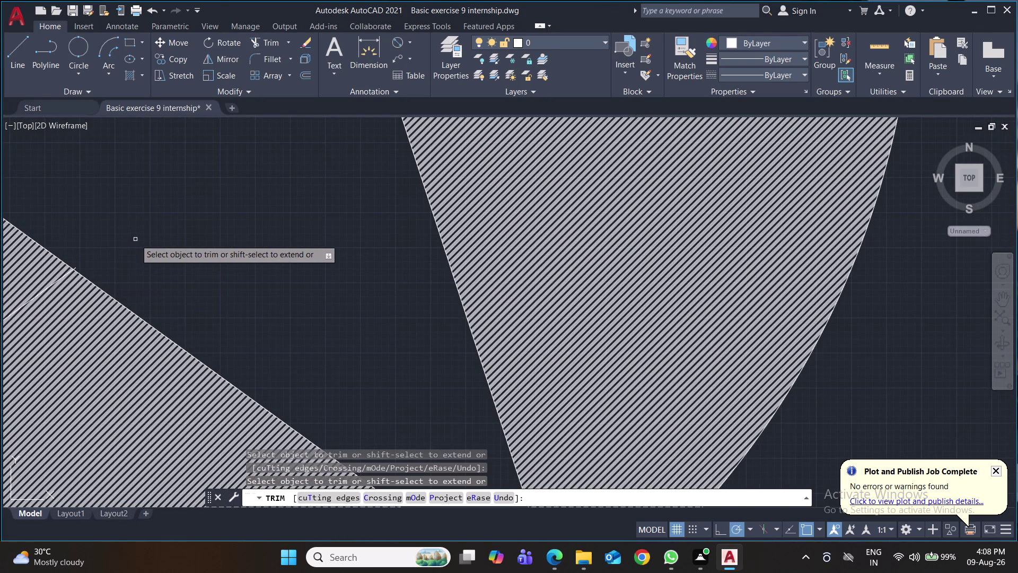
Fence-trim the hatch strips inside the star's lower arm and its inner corner.
scroll(down, 3)
scroll(down, 3)
middle_drag(152, 240, 341, 319)
scroll(down, 3)
click(305, 266)
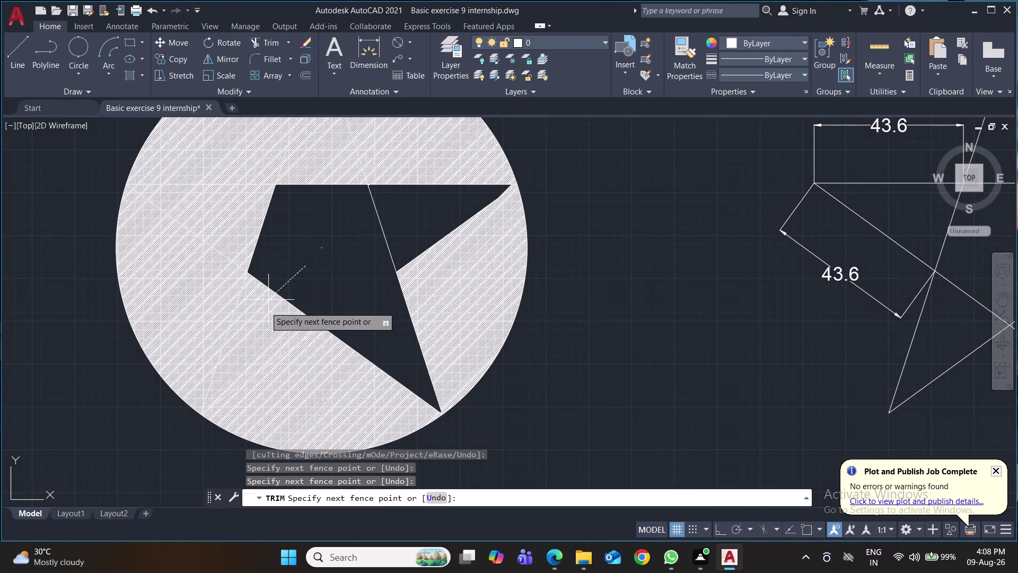
click(228, 371)
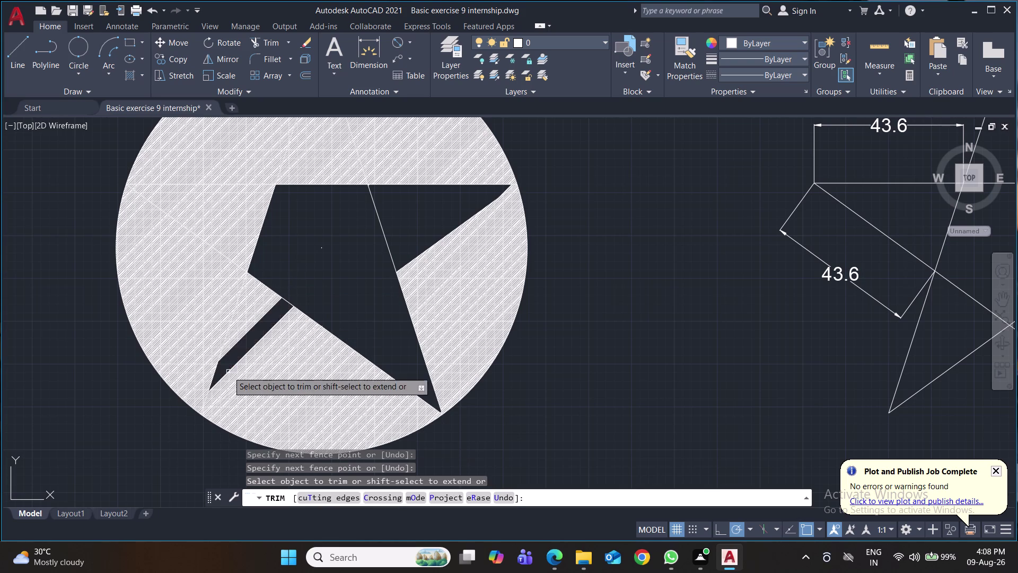
click(285, 259)
click(240, 332)
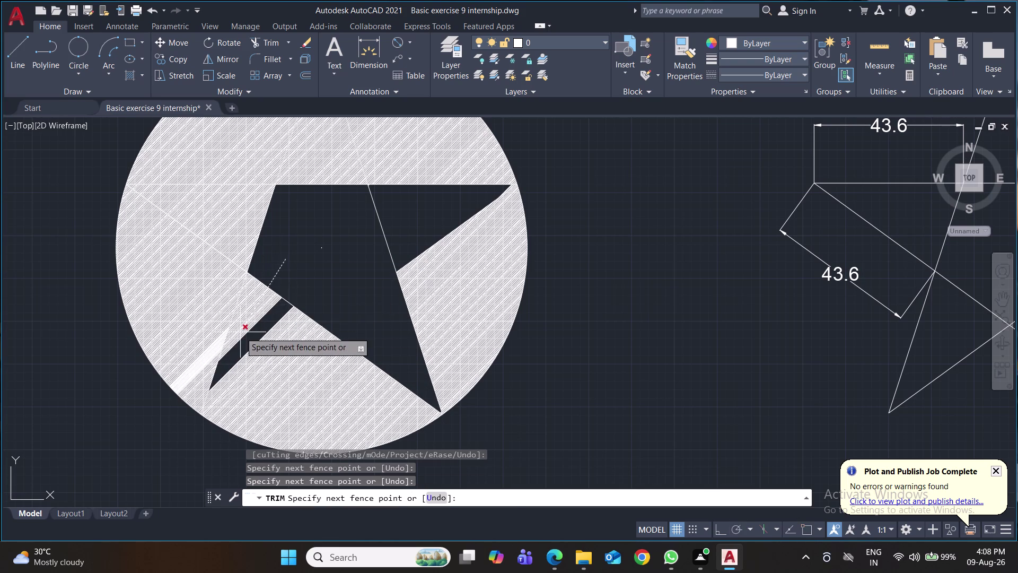
click(266, 264)
click(242, 305)
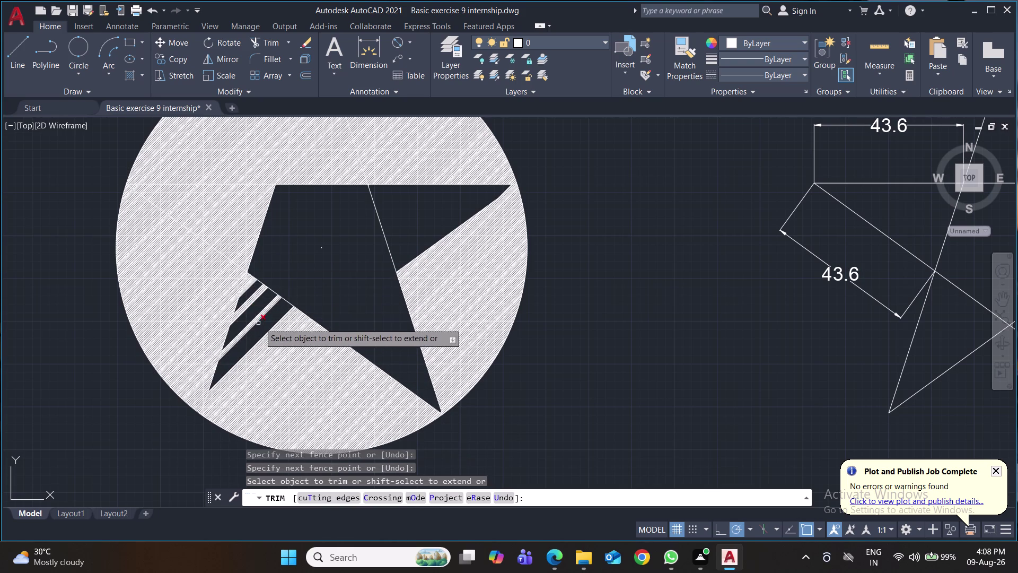
click(261, 323)
click(251, 288)
click(256, 320)
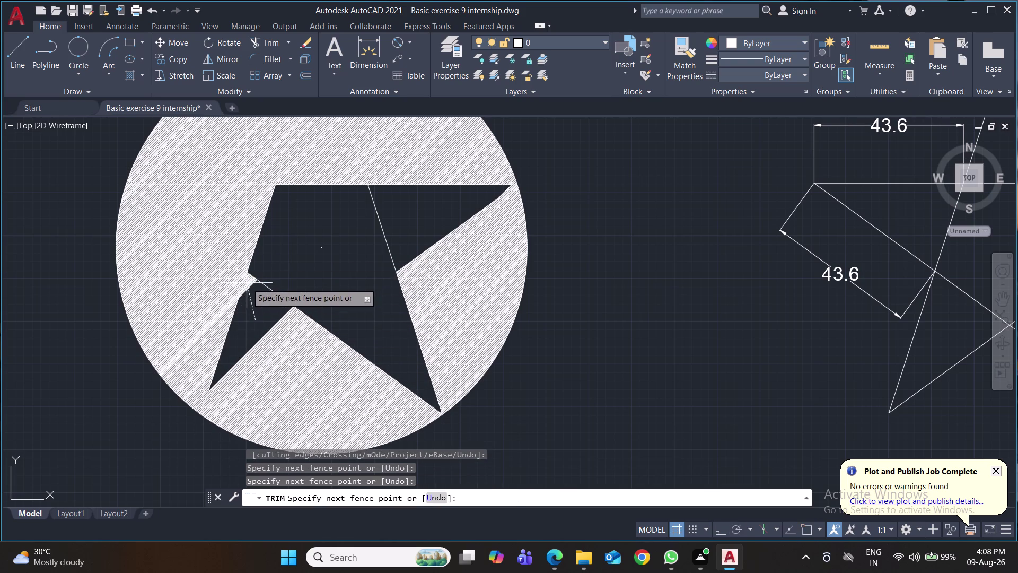
click(247, 282)
Trim the hatch lines crossing the star's other inner corners.
scroll(up, 3)
scroll(up, 3)
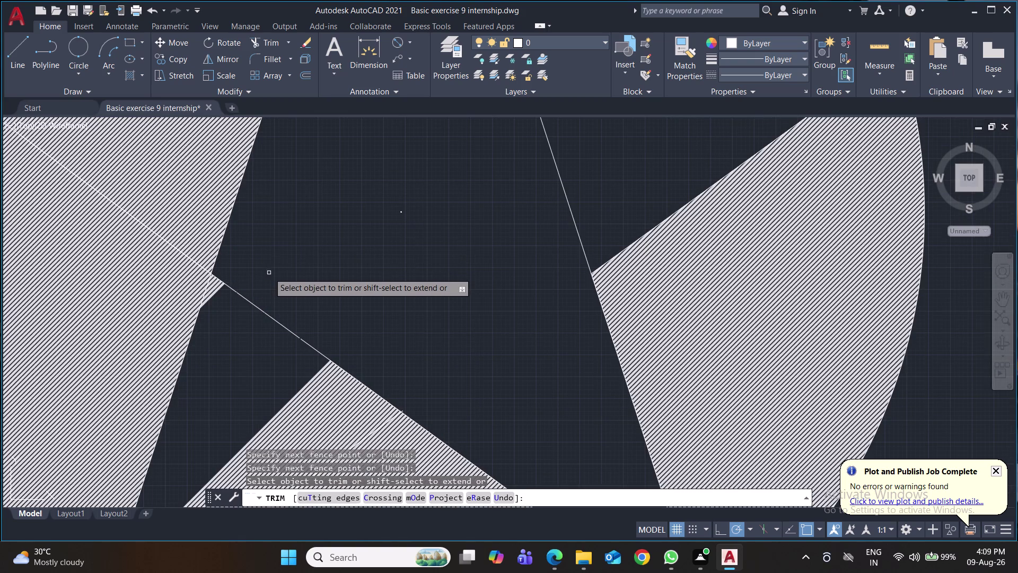
middle_drag(269, 273, 345, 247)
scroll(down, 3)
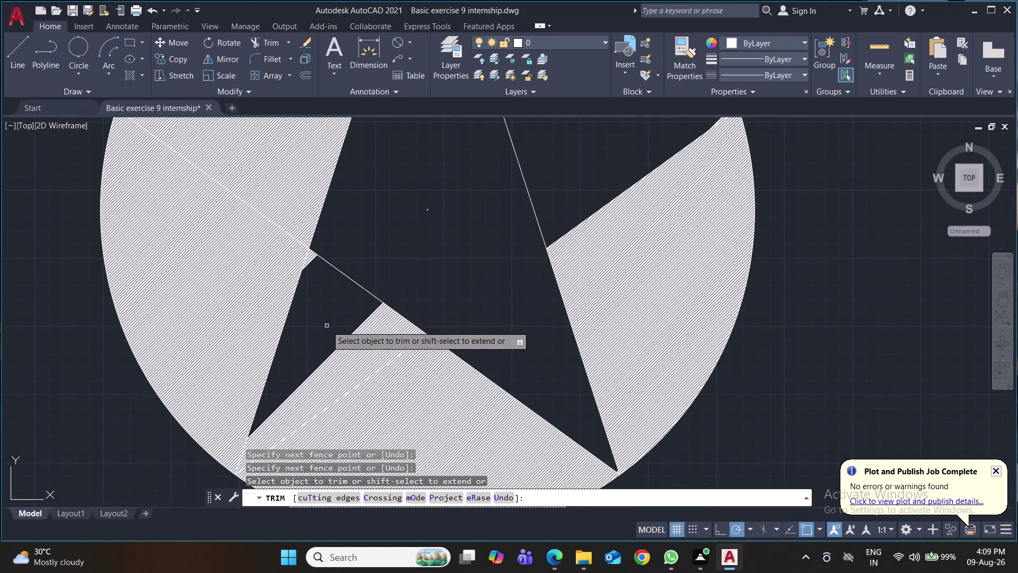
click(330, 326)
click(403, 342)
click(406, 333)
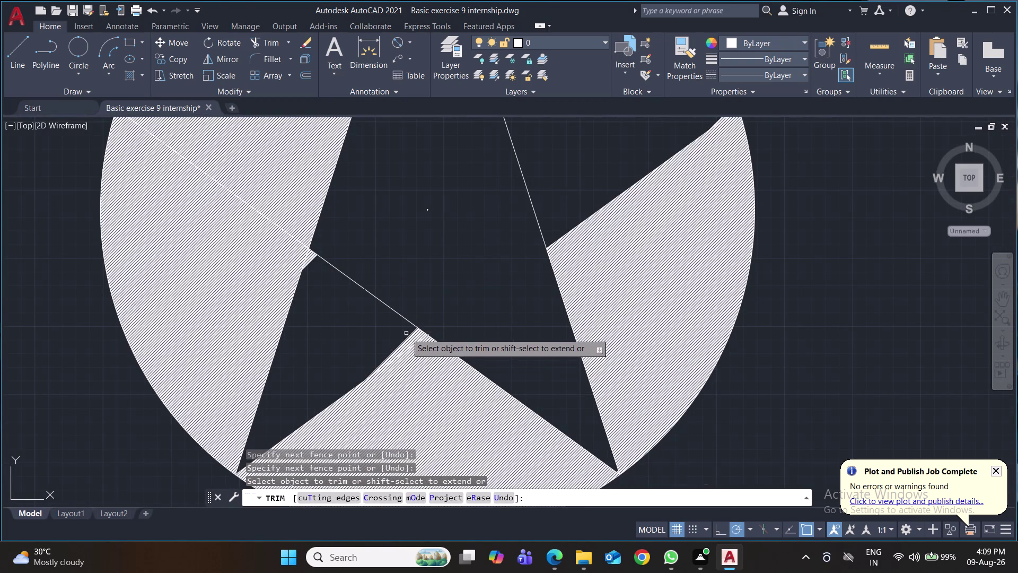
click(421, 337)
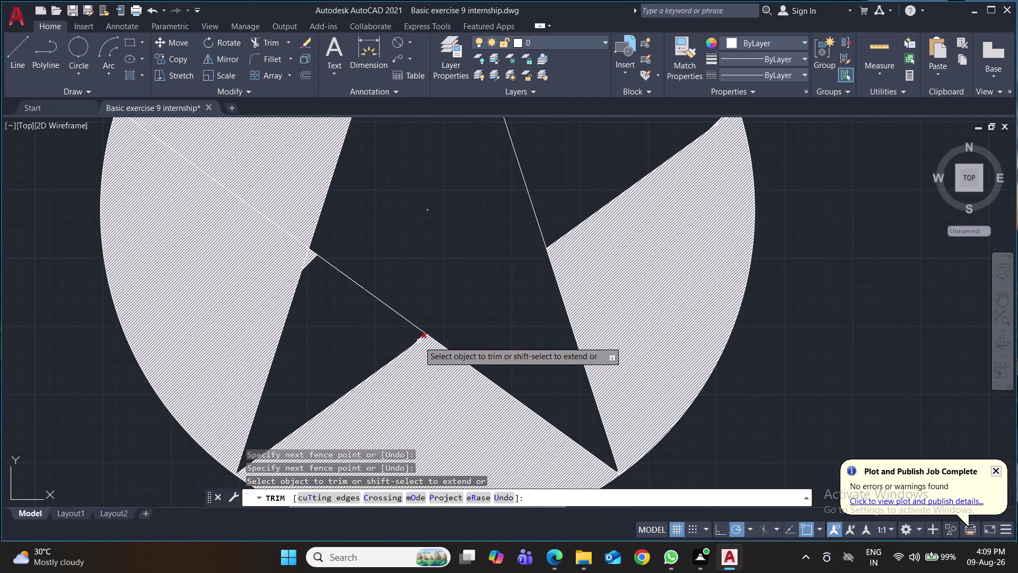
Pan across the star to check the trimming and move toward the next drawing.
middle_drag(368, 334, 358, 267)
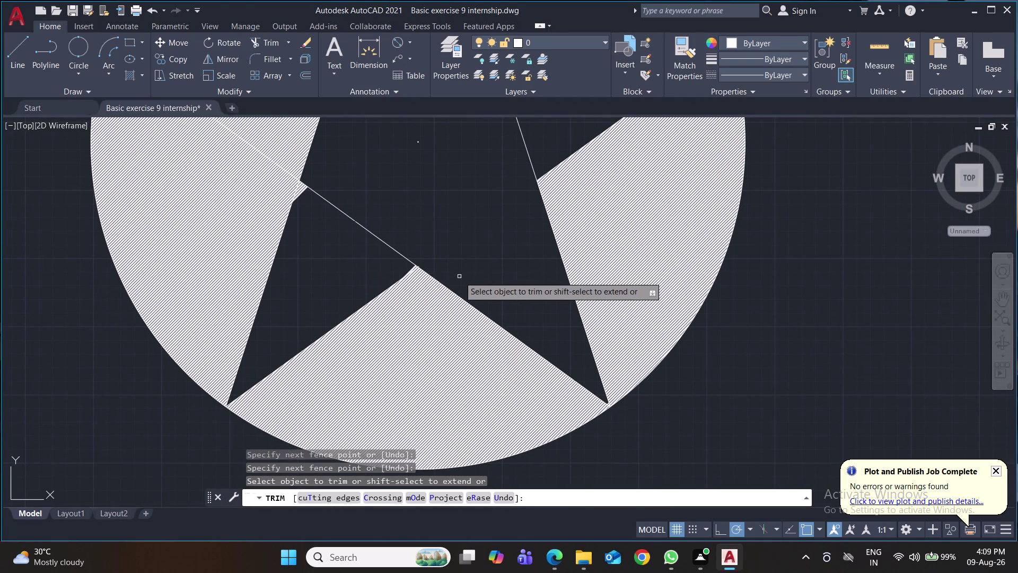
scroll(up, 3)
scroll(down, 3)
middle_drag(428, 217, 384, 324)
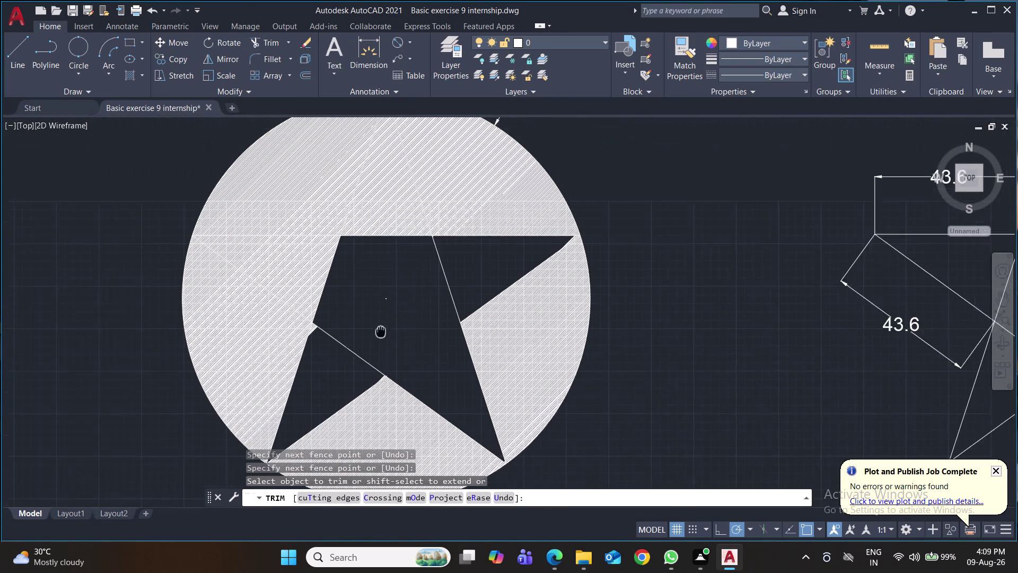
middle_drag(383, 323, 377, 345)
scroll(up, 3)
Fence-trim hatch inside the star across its upper-left arm and top.
drag(329, 297, 324, 294)
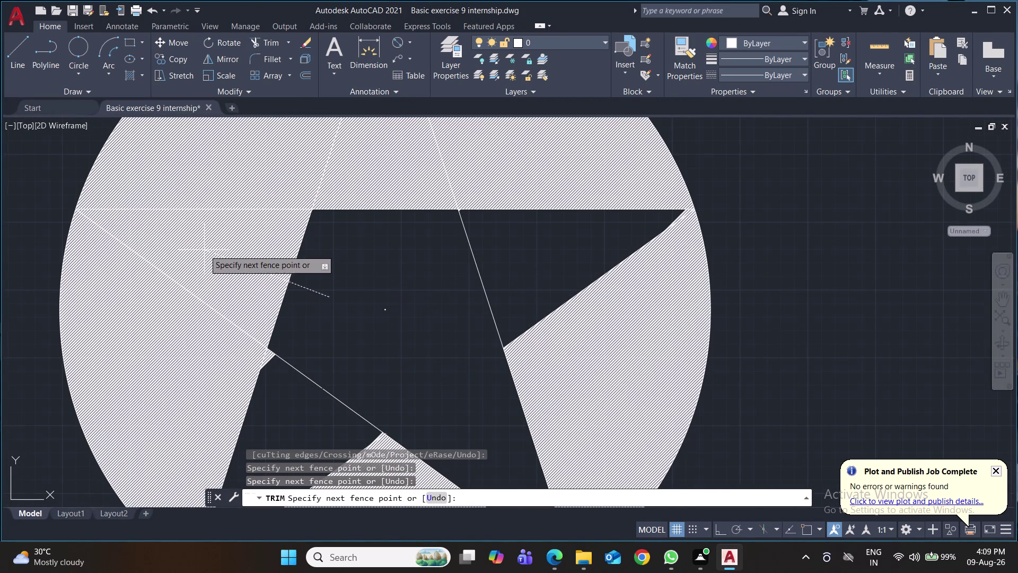
click(79, 210)
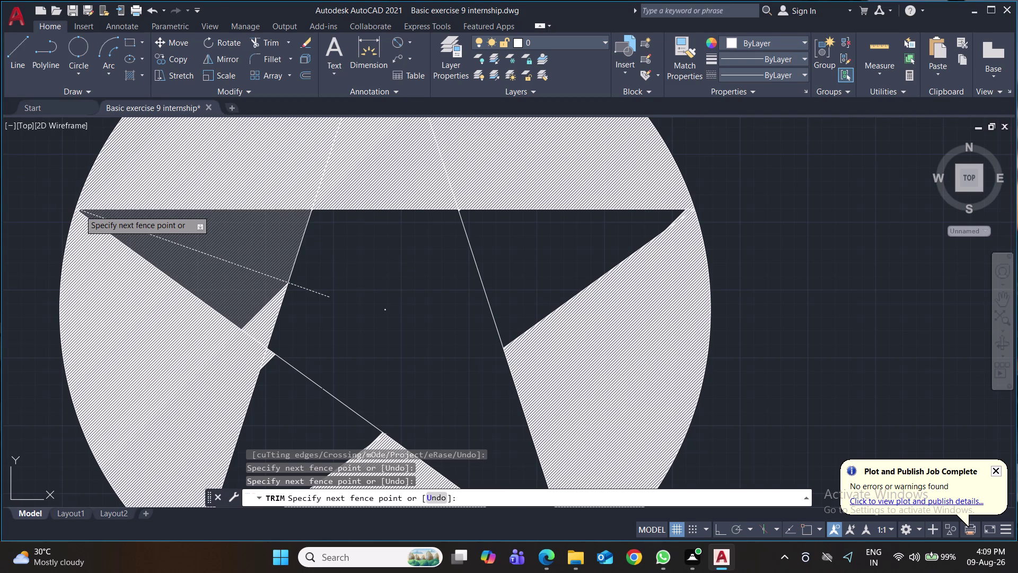
drag(223, 275, 233, 278)
click(293, 335)
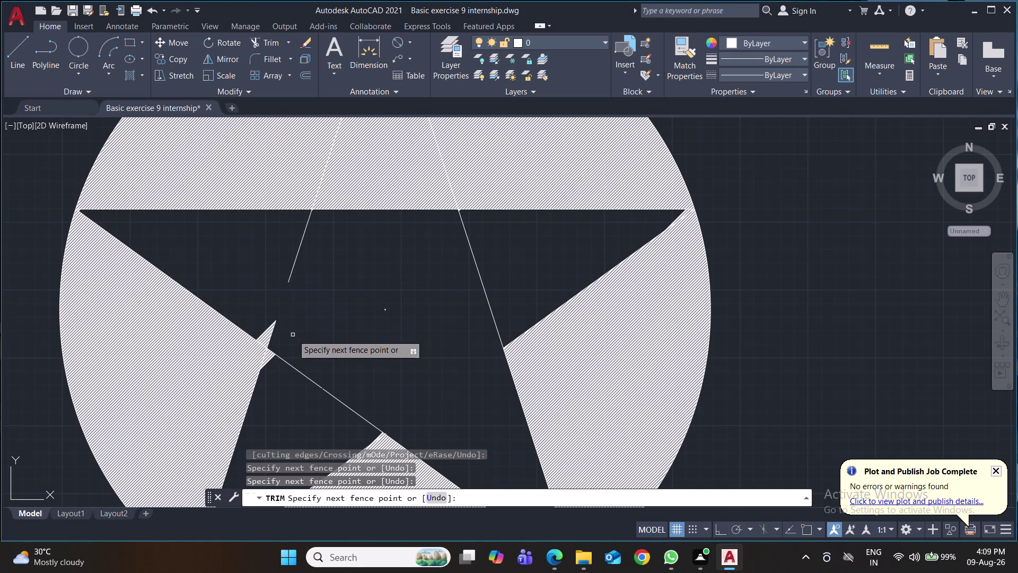
Trim the hatch remnants and small spike at the left inner corner.
click(259, 323)
click(284, 340)
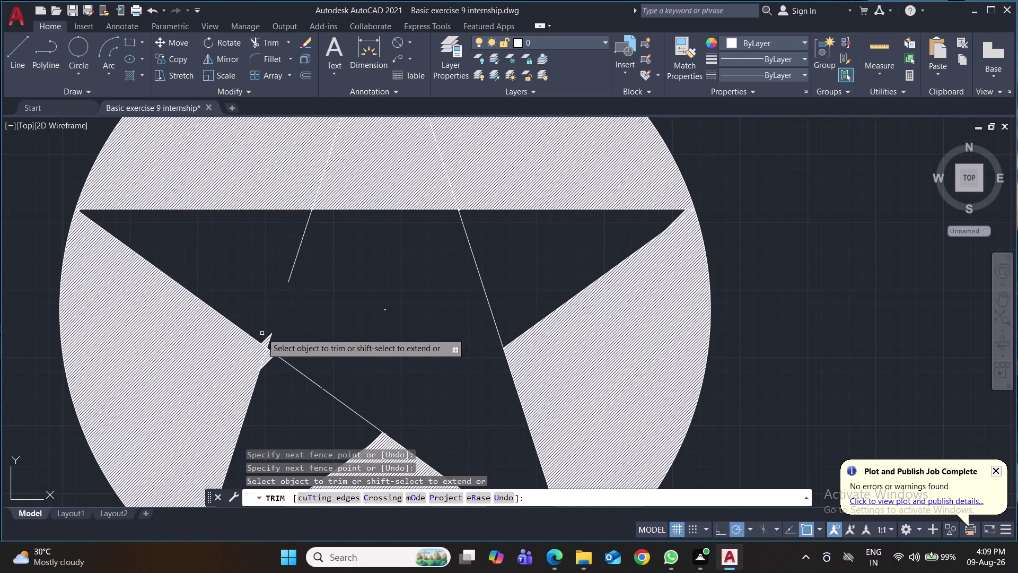
drag(262, 333, 272, 337)
click(274, 341)
click(268, 341)
double_click(267, 341)
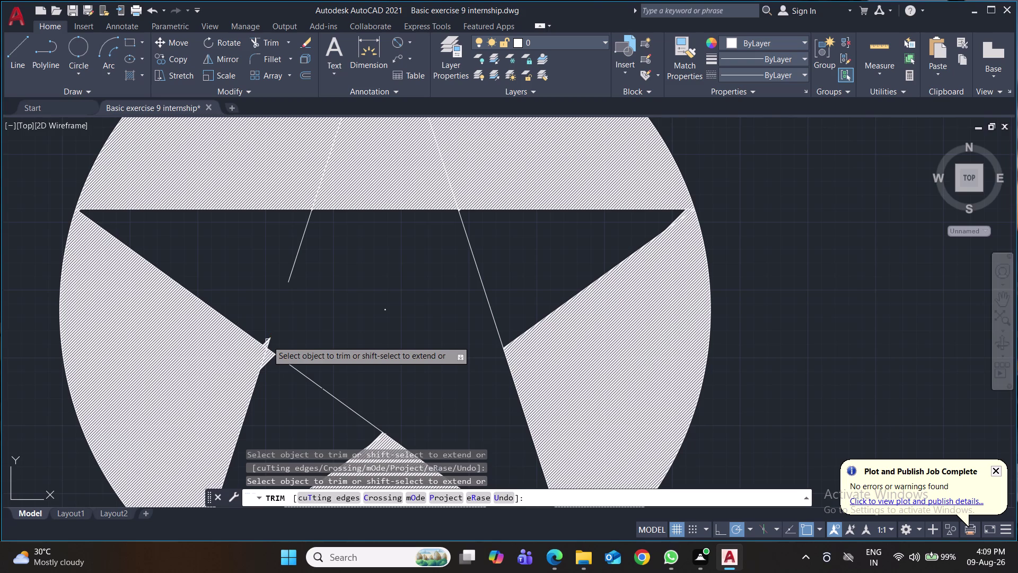
Cut the leftover hatch at the star notch with a multi-point fence.
click(271, 344)
click(262, 337)
click(275, 345)
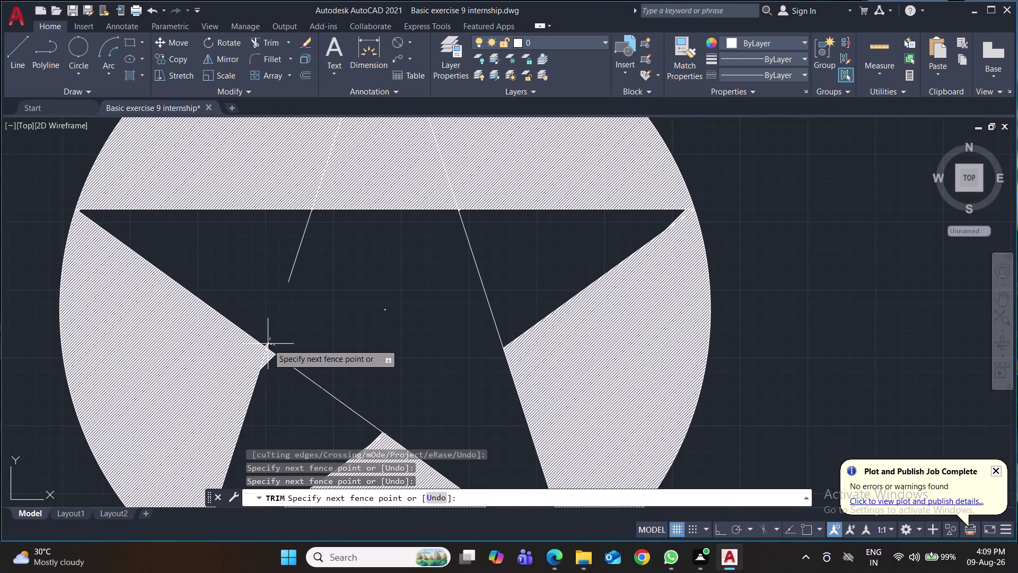
click(267, 343)
click(266, 337)
click(272, 339)
click(275, 347)
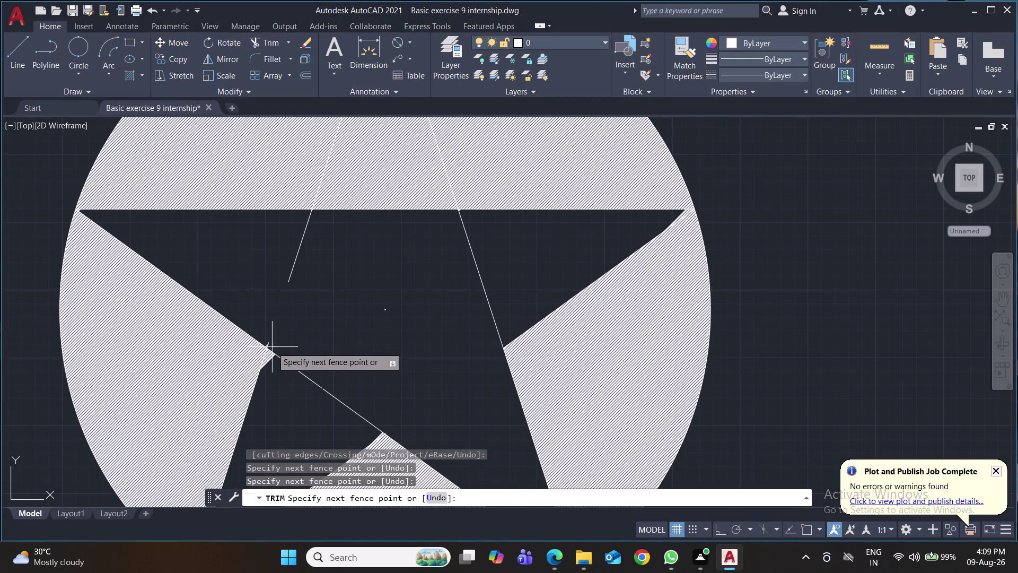
click(266, 344)
click(273, 346)
click(267, 343)
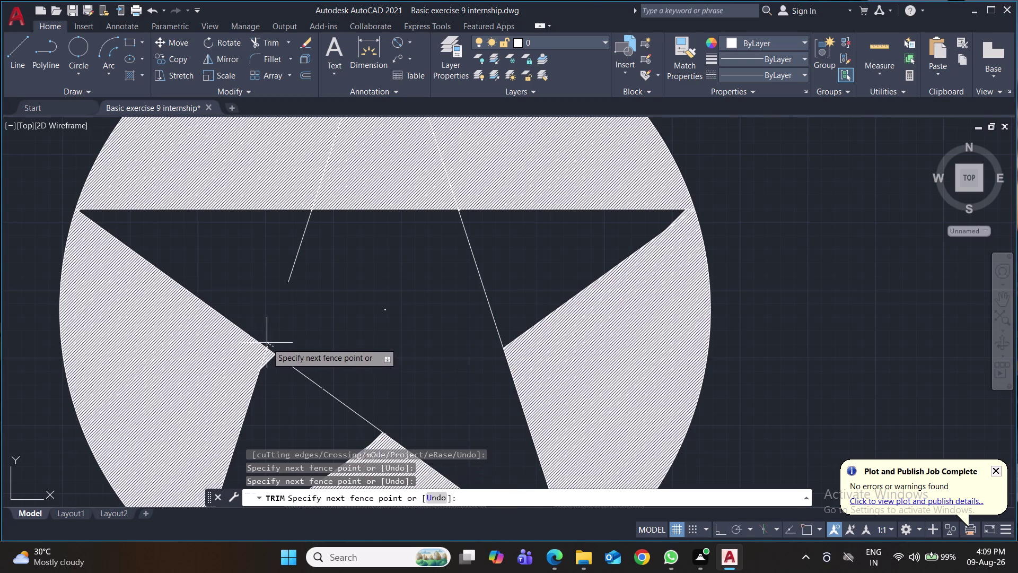
click(272, 370)
click(269, 353)
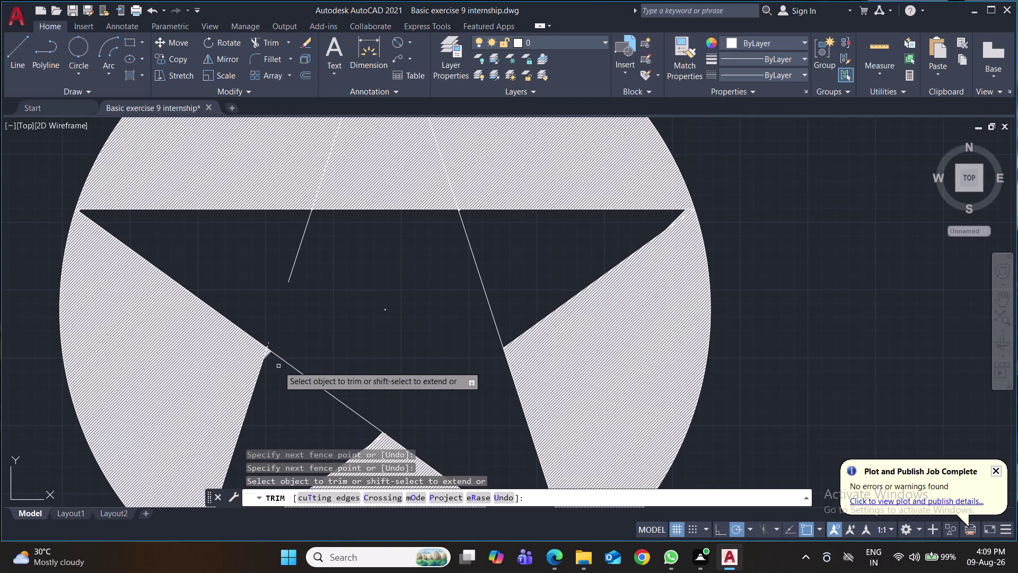
Cut the stray line and tiny hatch leftovers at the left notch.
click(278, 366)
click(269, 351)
click(274, 363)
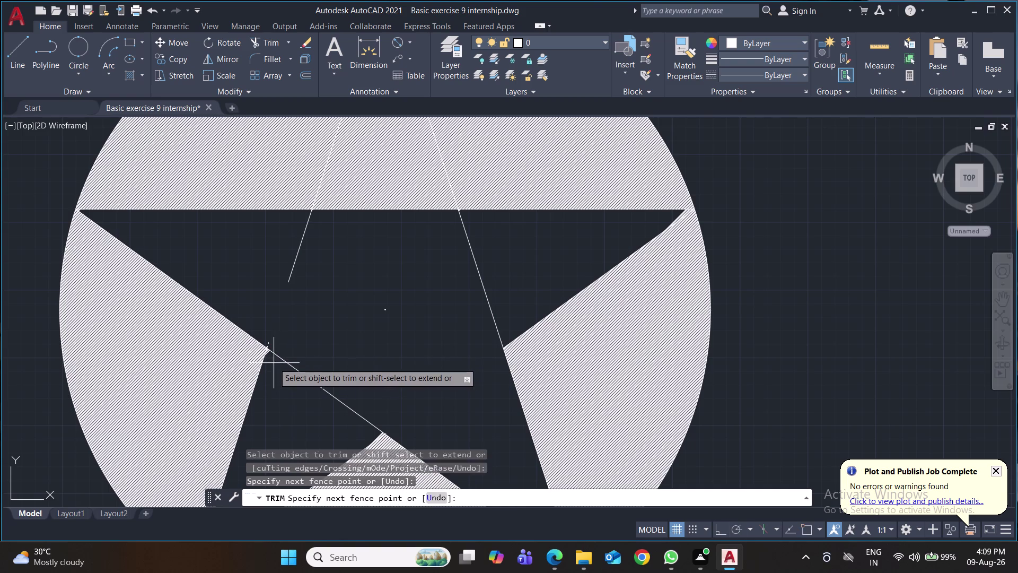
click(268, 351)
scroll(up, 3)
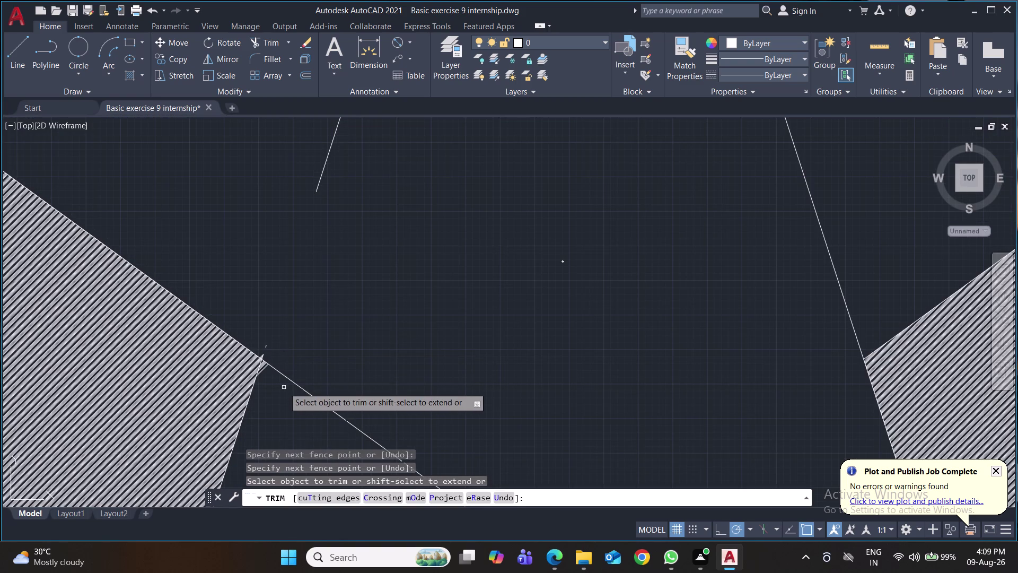
click(273, 379)
click(262, 364)
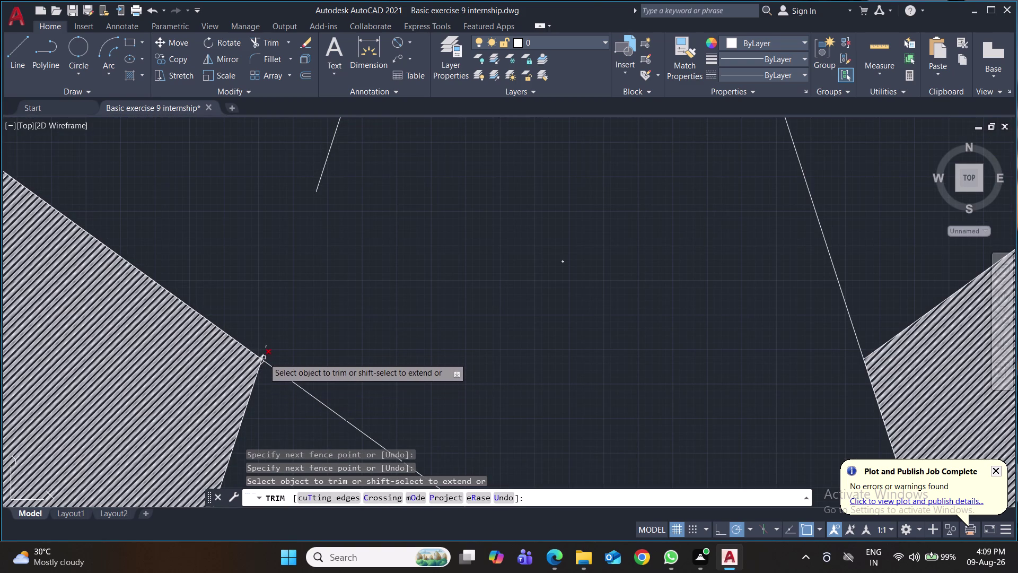
Fence-trim the remaining slivers at the notch tip.
click(263, 355)
click(259, 352)
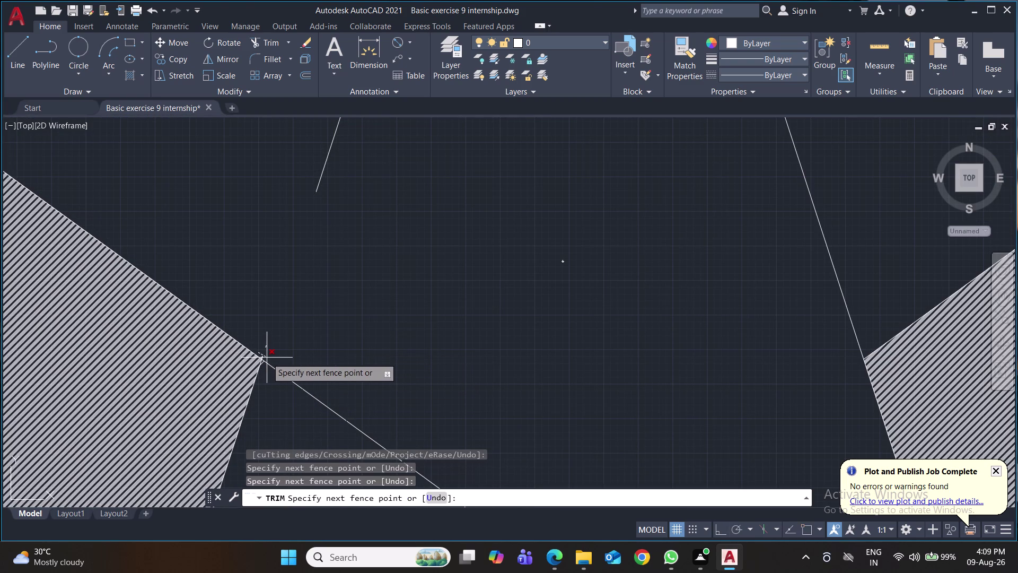
click(267, 357)
click(264, 345)
click(269, 348)
click(260, 354)
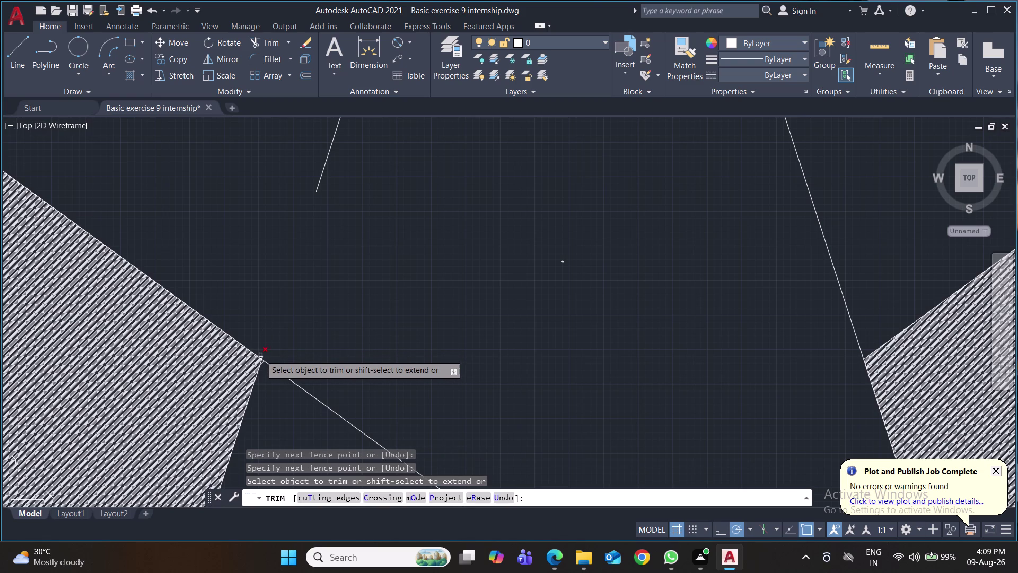
click(263, 359)
Remove the stray line segments crossing the star's interior.
scroll(down, 3)
scroll(down, 3)
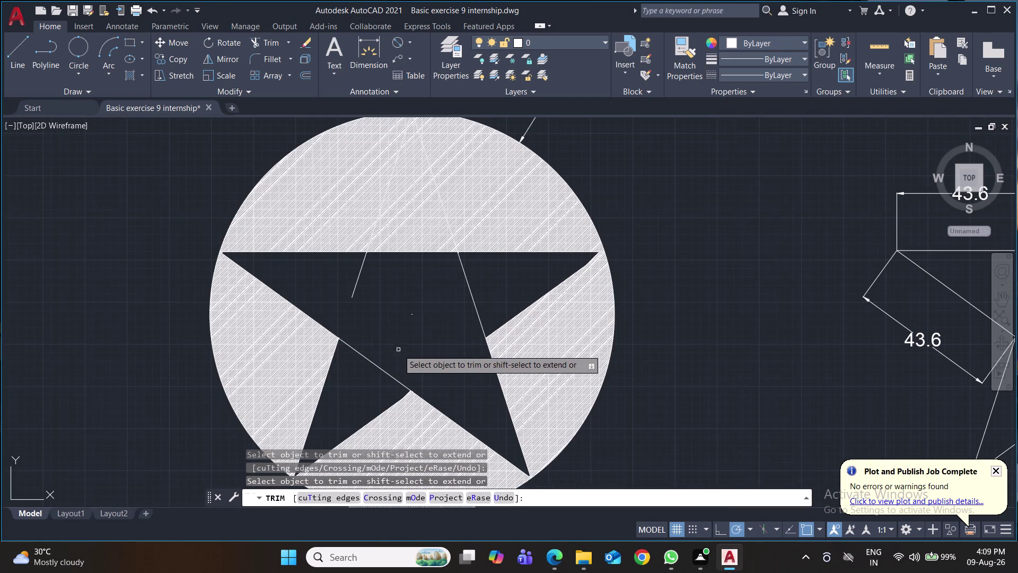
middle_drag(400, 351, 305, 305)
click(323, 297)
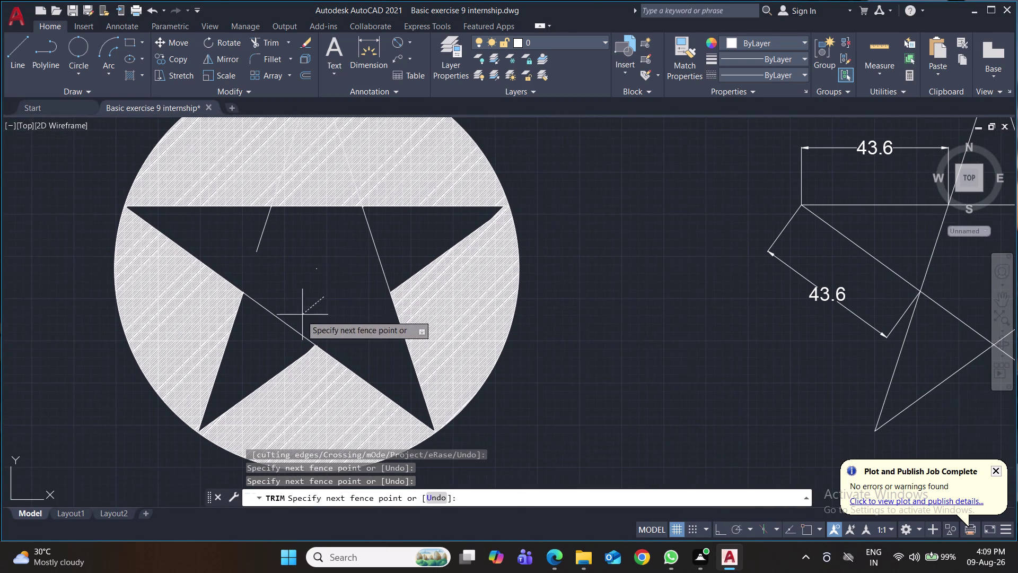
click(275, 342)
click(276, 289)
click(249, 327)
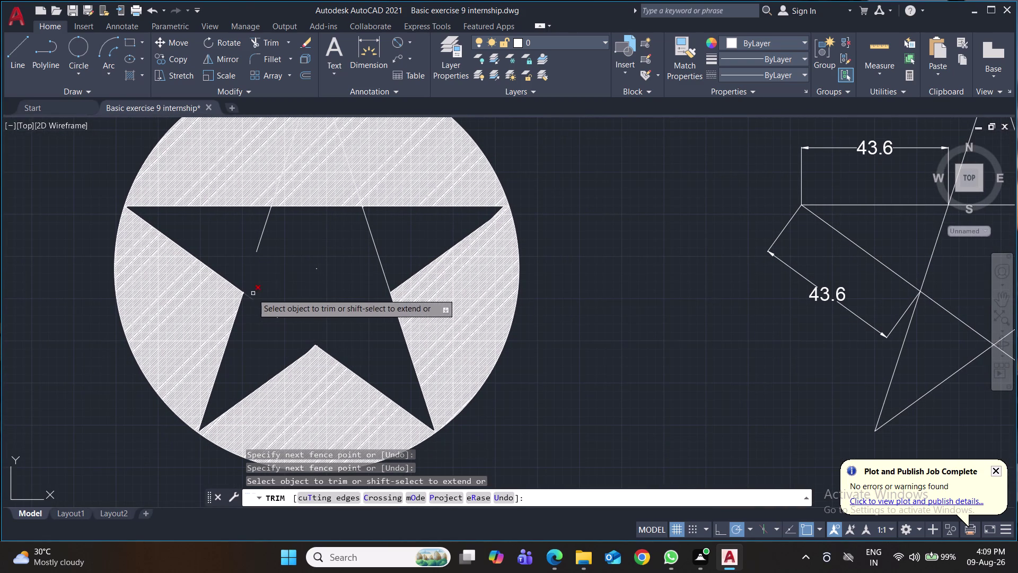
click(253, 293)
click(251, 297)
click(249, 303)
click(251, 296)
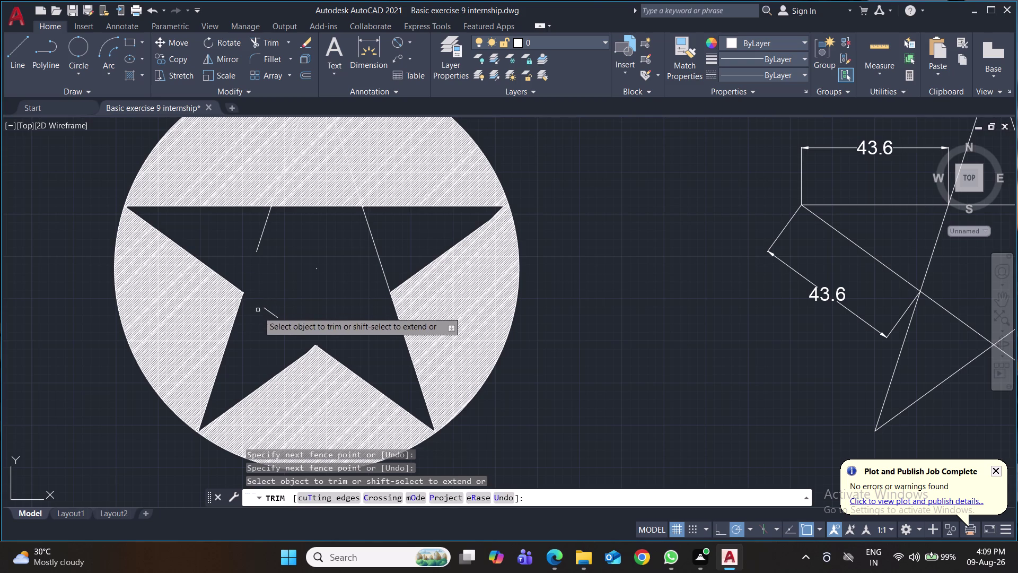
click(266, 316)
click(274, 311)
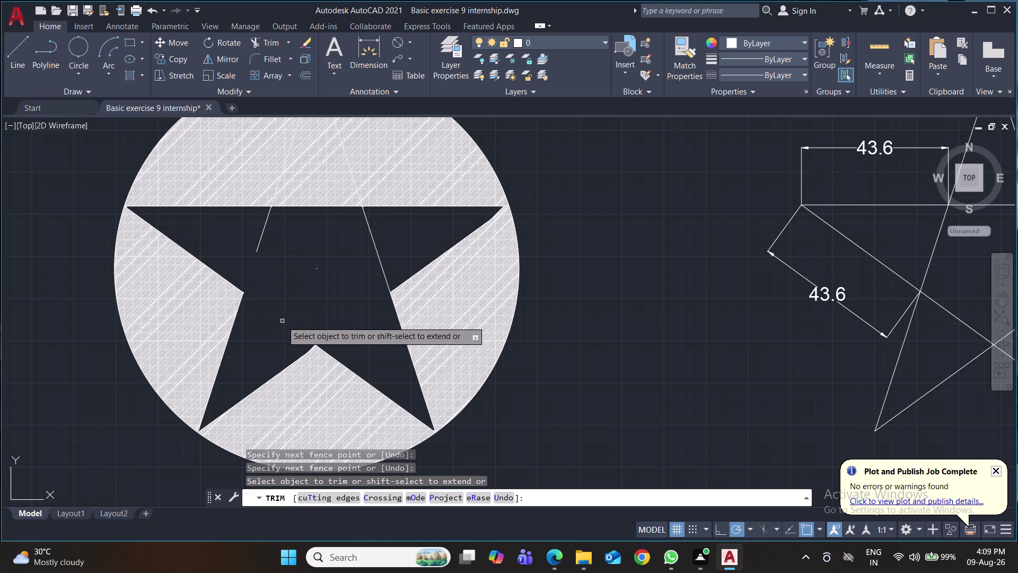
middle_drag(316, 278, 270, 417)
Fence-trim the leftover hatch lines crossing into the six-pointed star's top point.
click(249, 373)
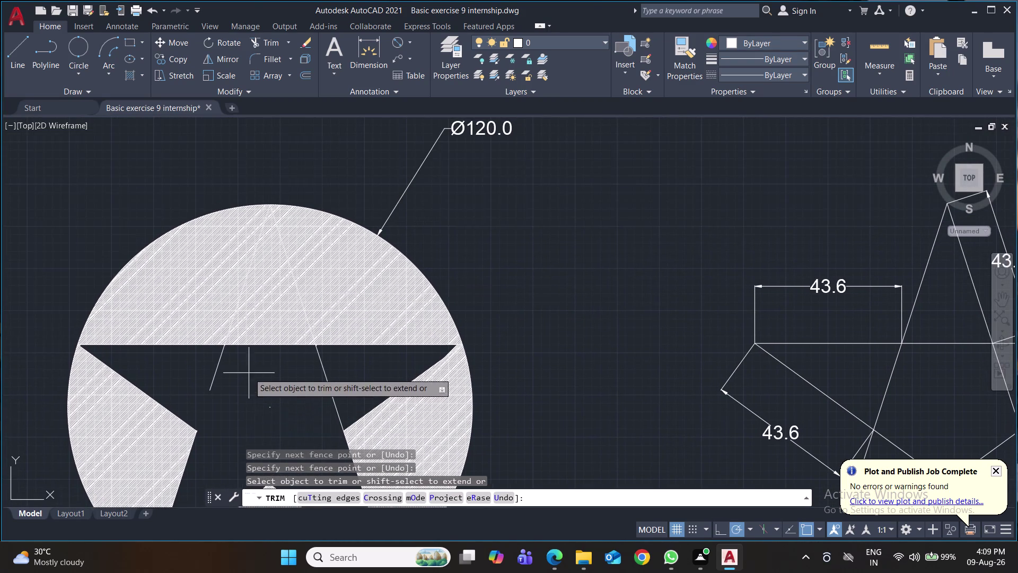
click(196, 359)
scroll(up, 3)
middle_drag(281, 334, 285, 339)
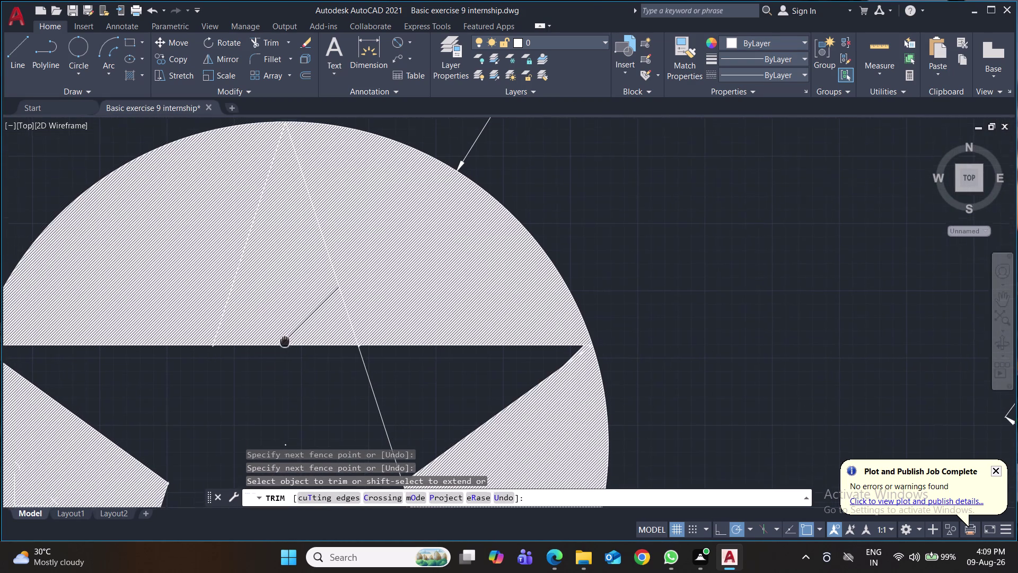
middle_drag(285, 340, 265, 408)
scroll(up, 3)
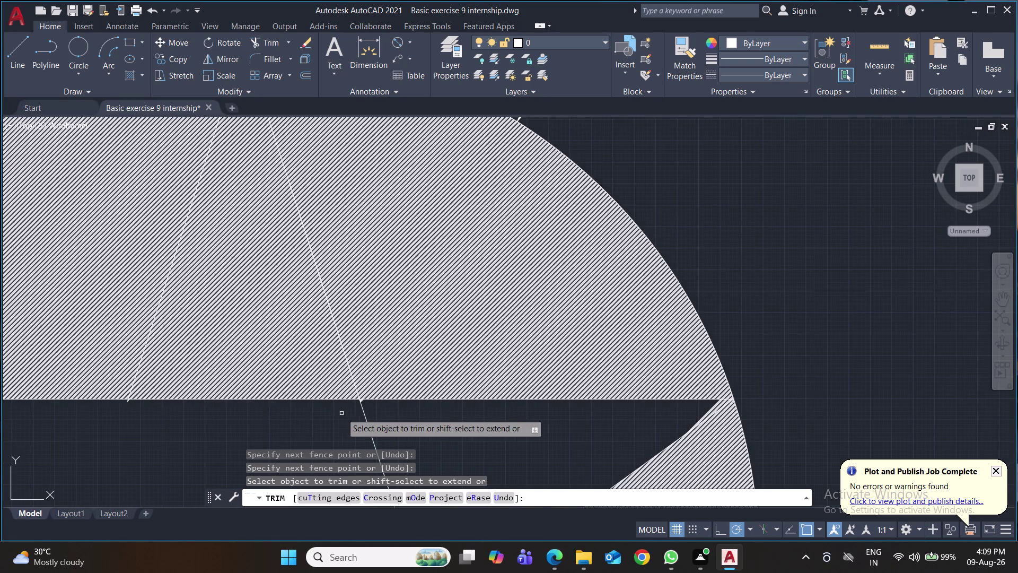
click(341, 414)
click(238, 120)
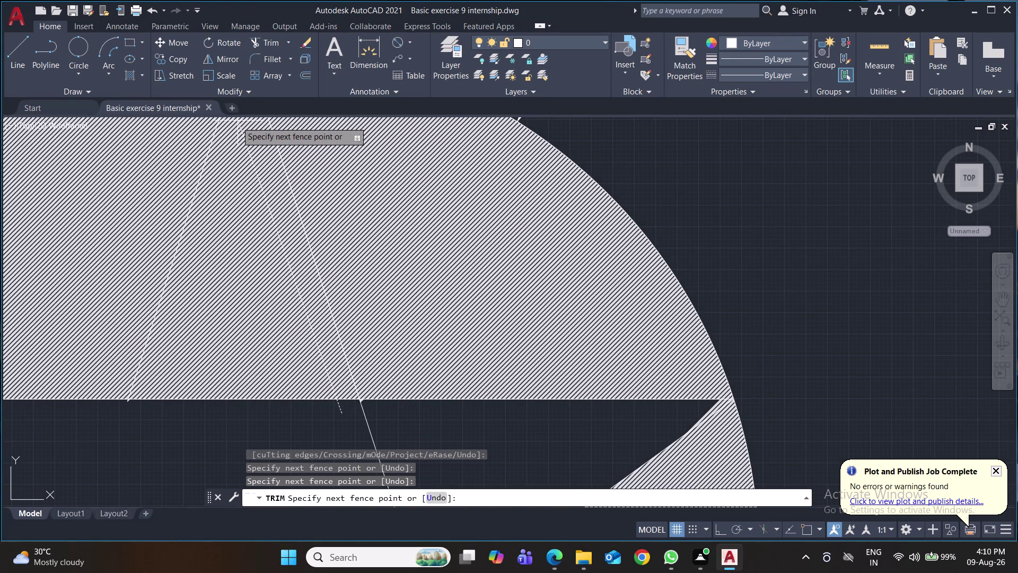
middle_drag(212, 259, 197, 402)
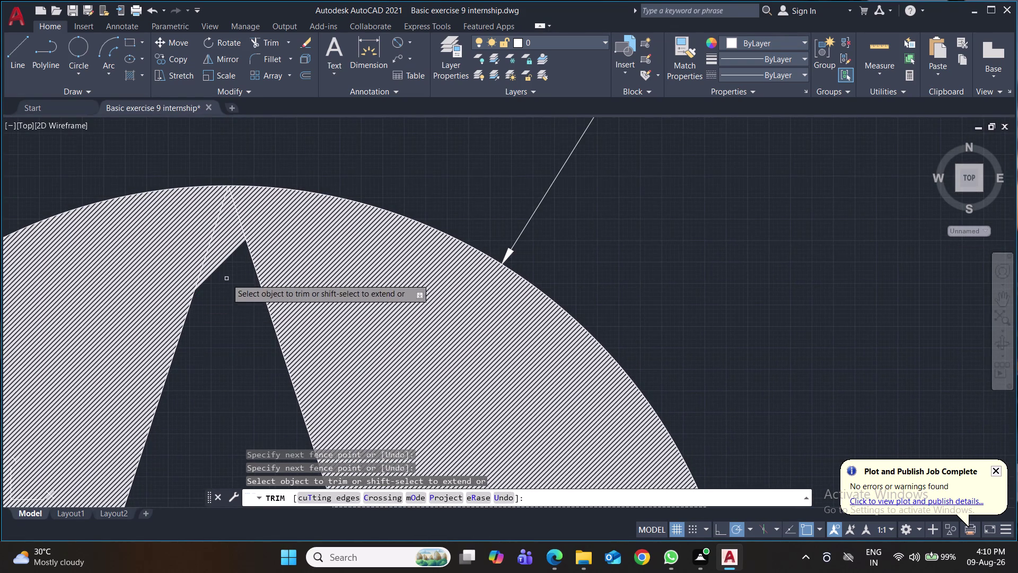
click(220, 291)
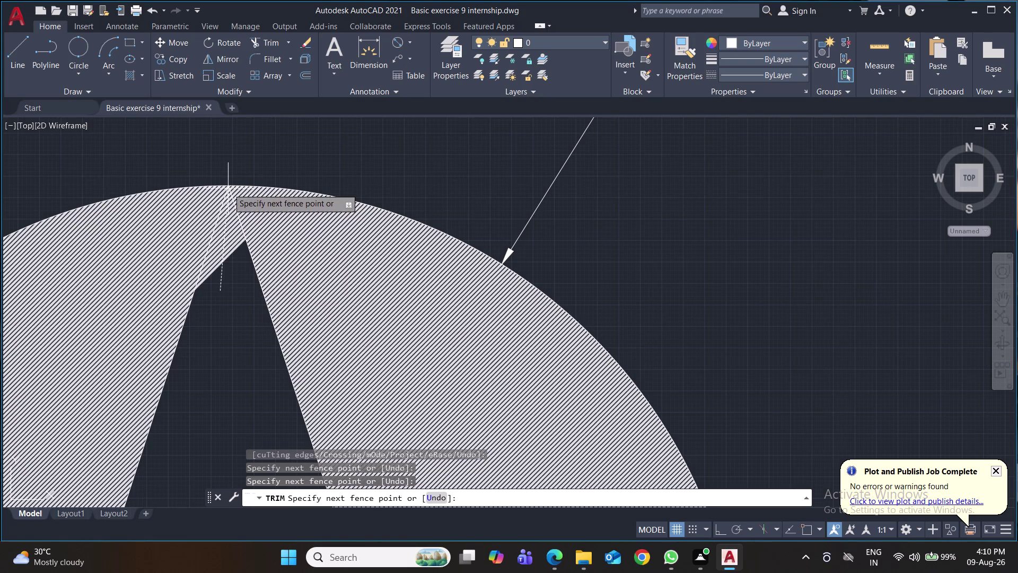
click(228, 186)
scroll(down, 3)
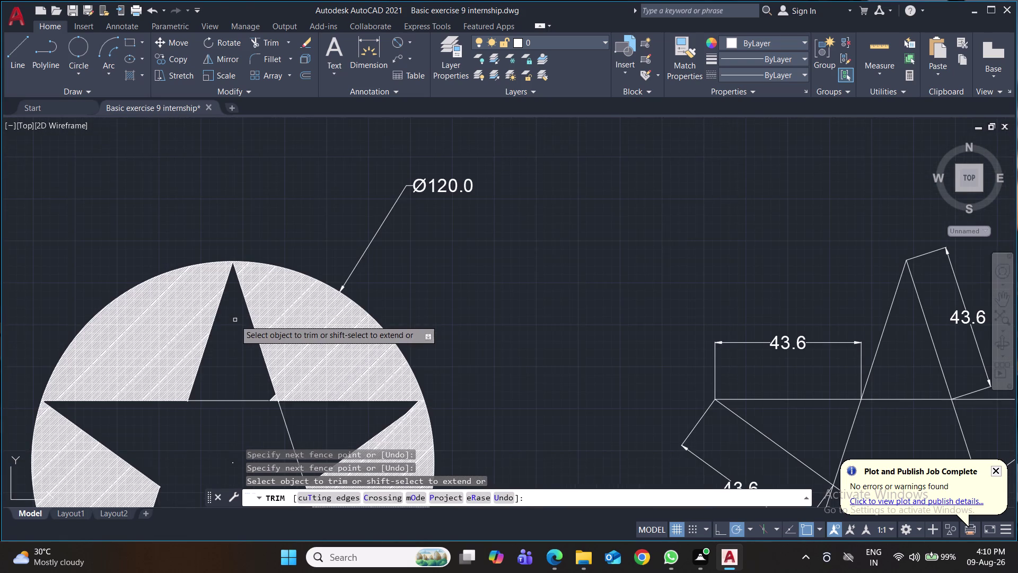
middle_drag(235, 319, 221, 232)
click(211, 275)
click(226, 382)
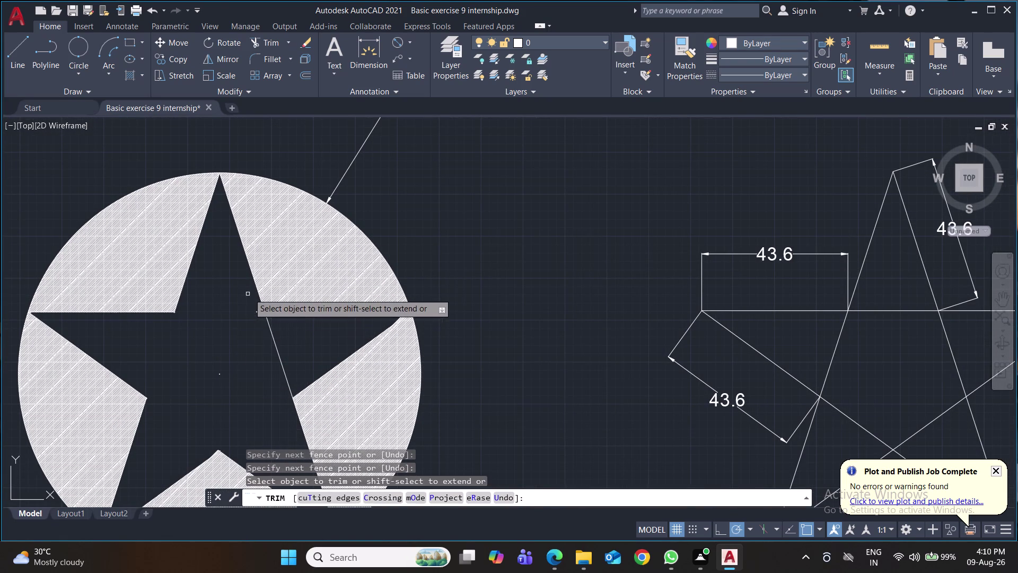
Remove the stray hatch line pieces remaining inside the star.
click(249, 293)
click(269, 329)
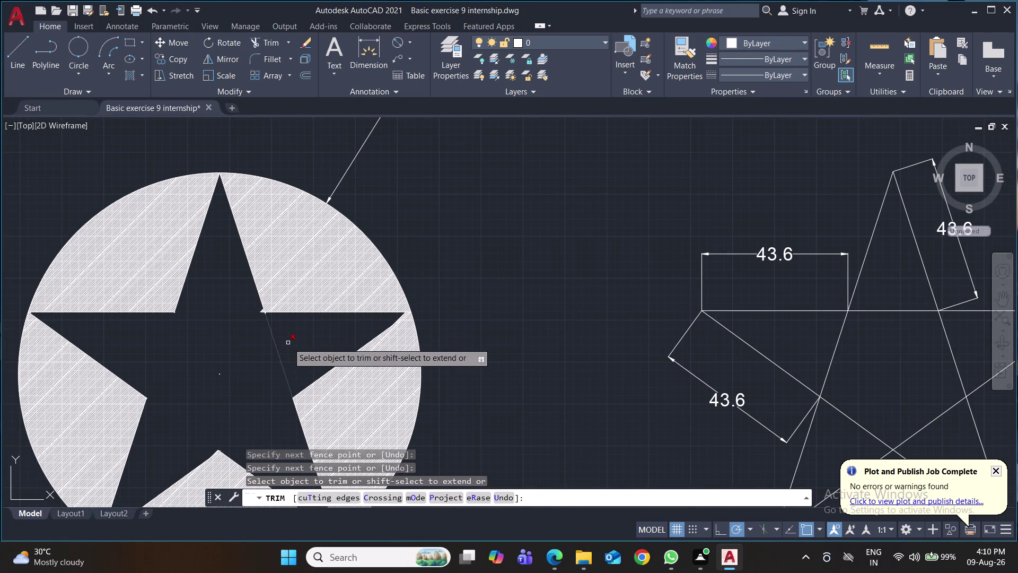
click(300, 342)
click(263, 358)
scroll(up, 3)
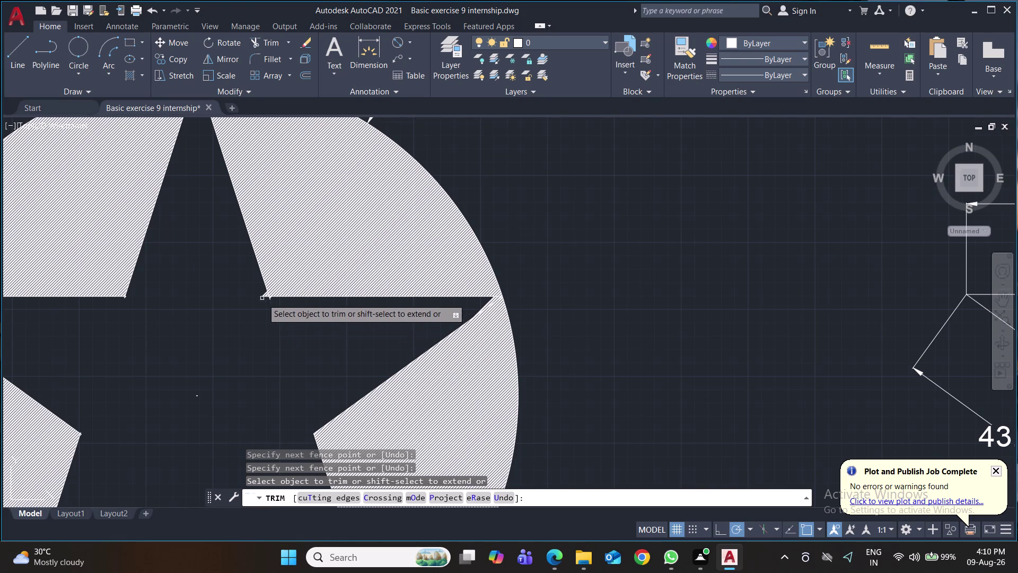
Trim the leftover hatch slivers at the star's right notch and along its edge.
click(260, 285)
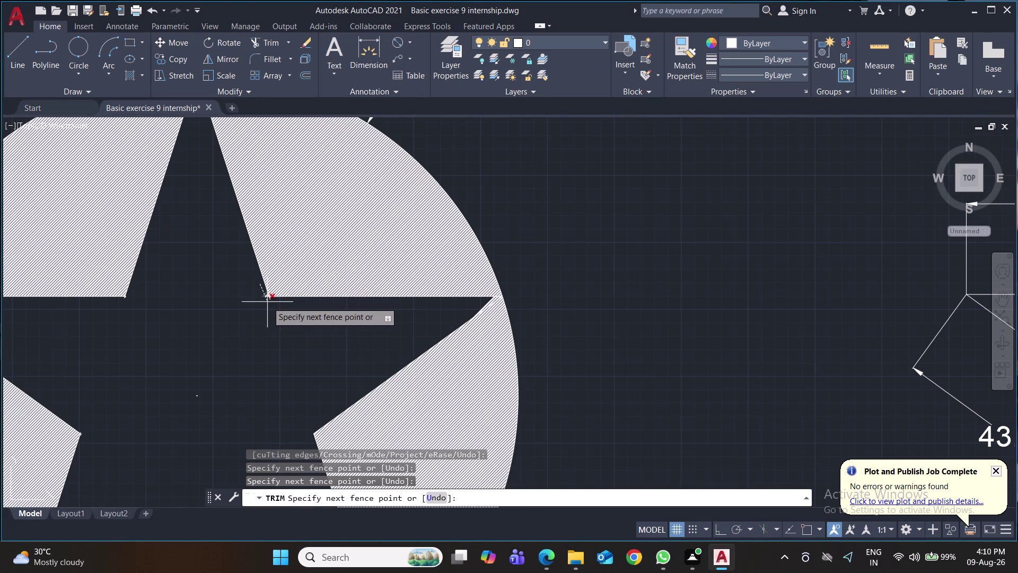
click(270, 303)
scroll(up, 3)
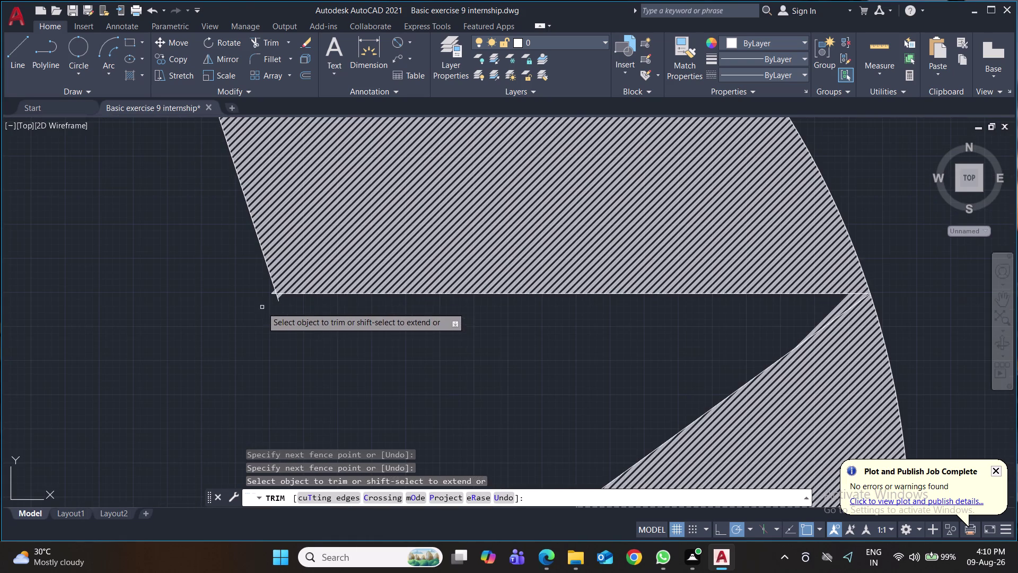
click(271, 290)
click(275, 296)
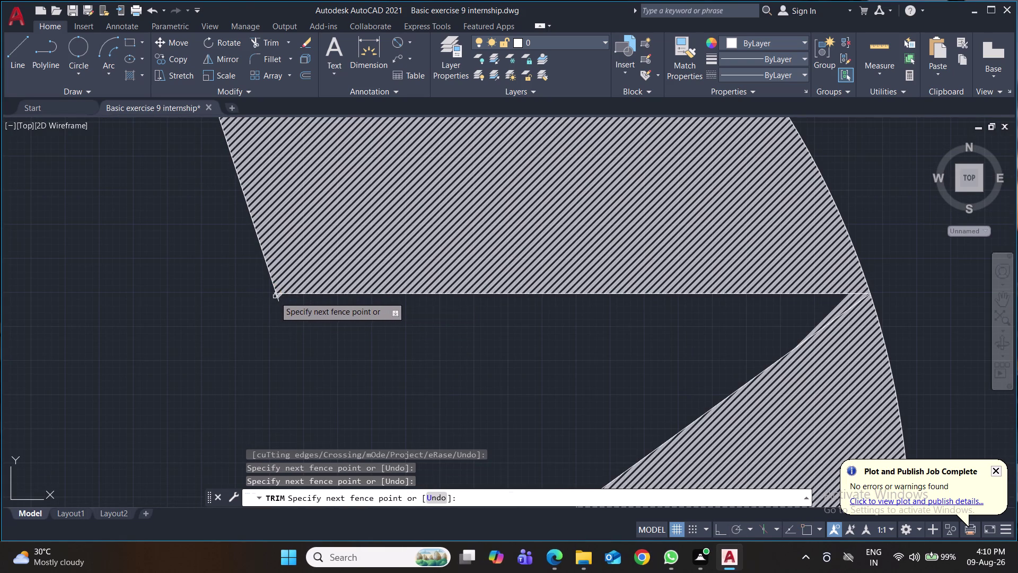
click(281, 298)
click(276, 298)
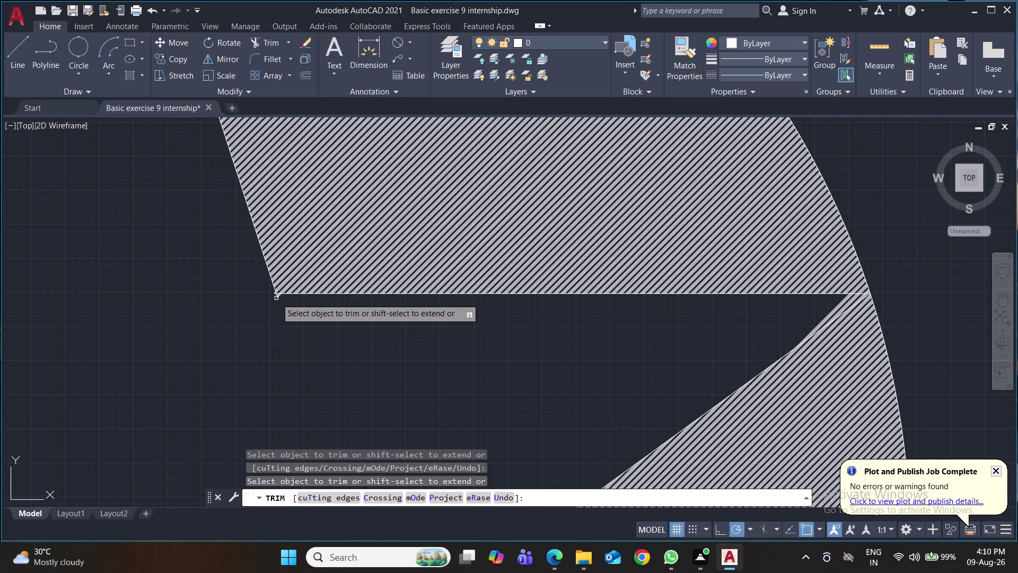
click(278, 298)
click(277, 297)
click(278, 297)
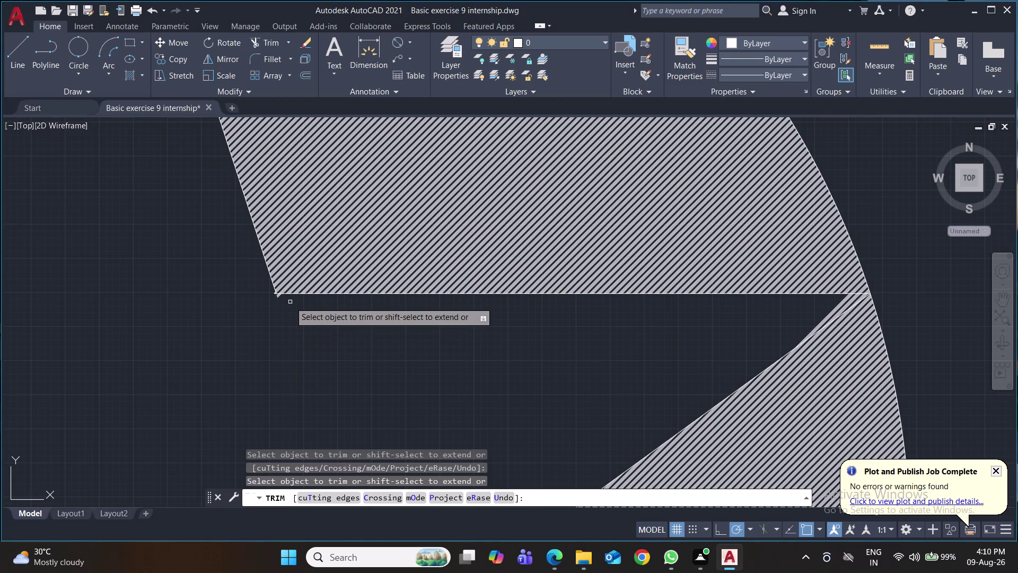
click(290, 302)
click(277, 295)
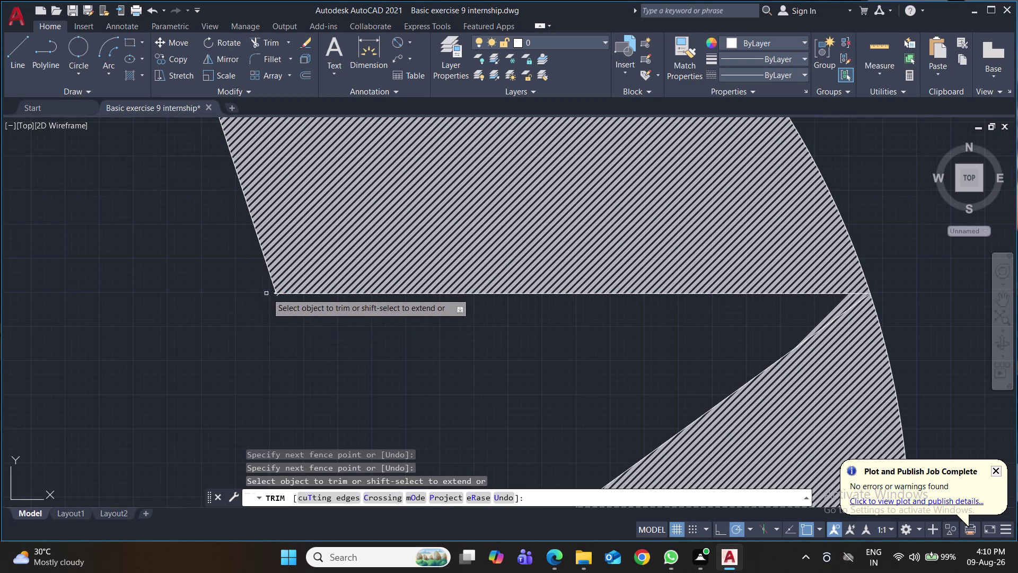
click(272, 289)
click(276, 295)
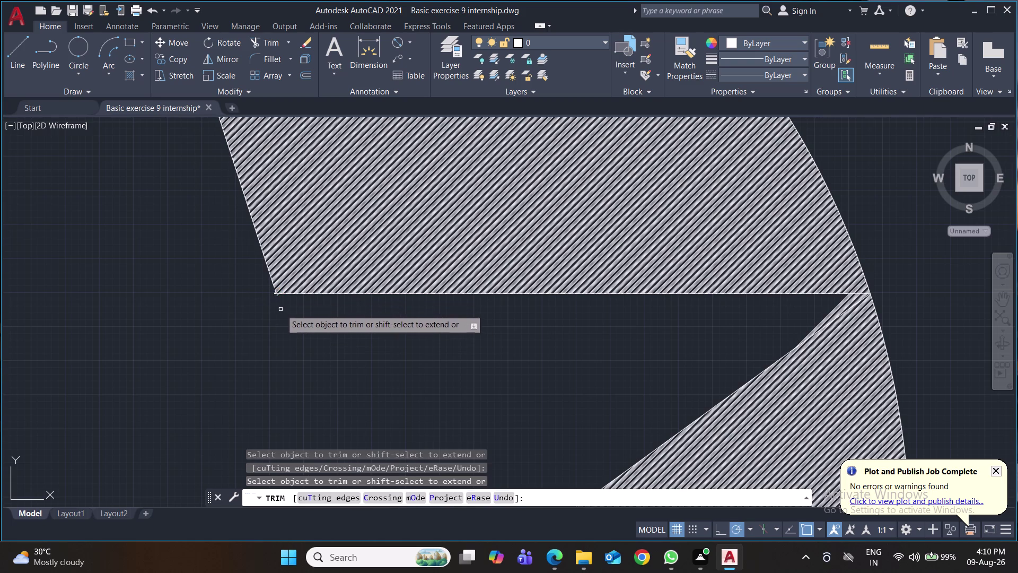
Fence-cut hatch lines and trim leftover lines at another star point.
scroll(down, 3)
scroll(up, 3)
scroll(up, 3)
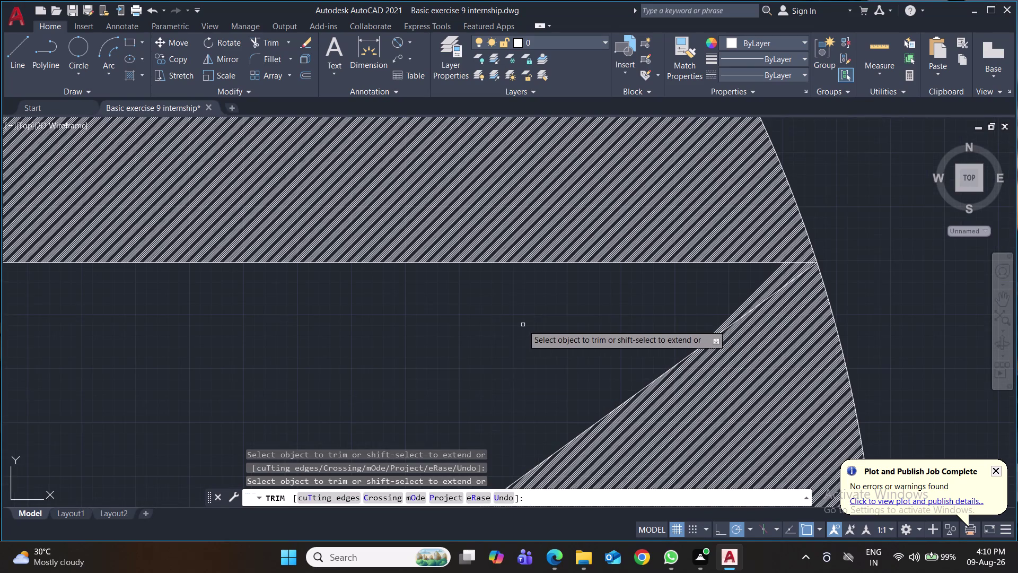
click(744, 275)
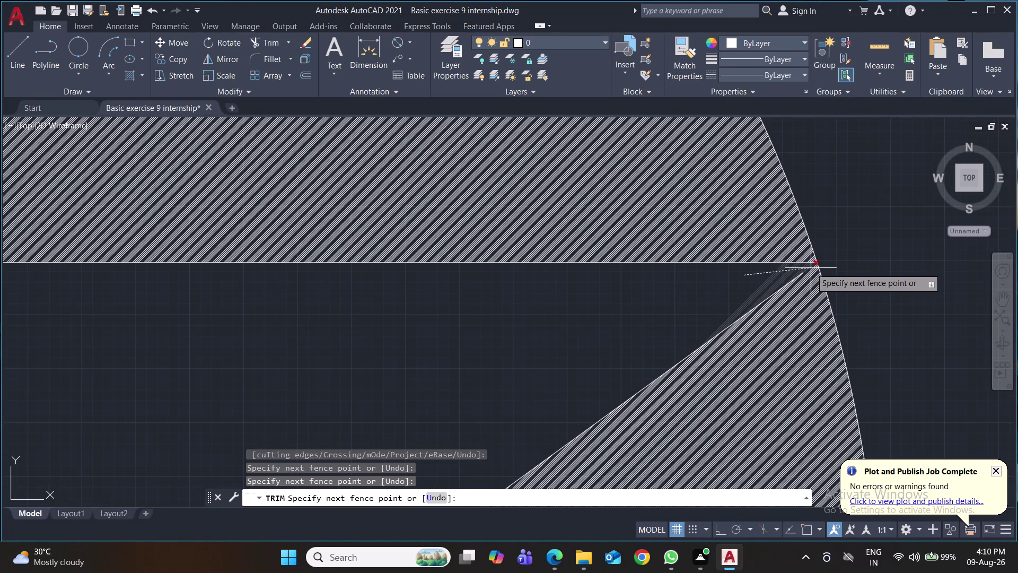
click(809, 268)
scroll(down, 3)
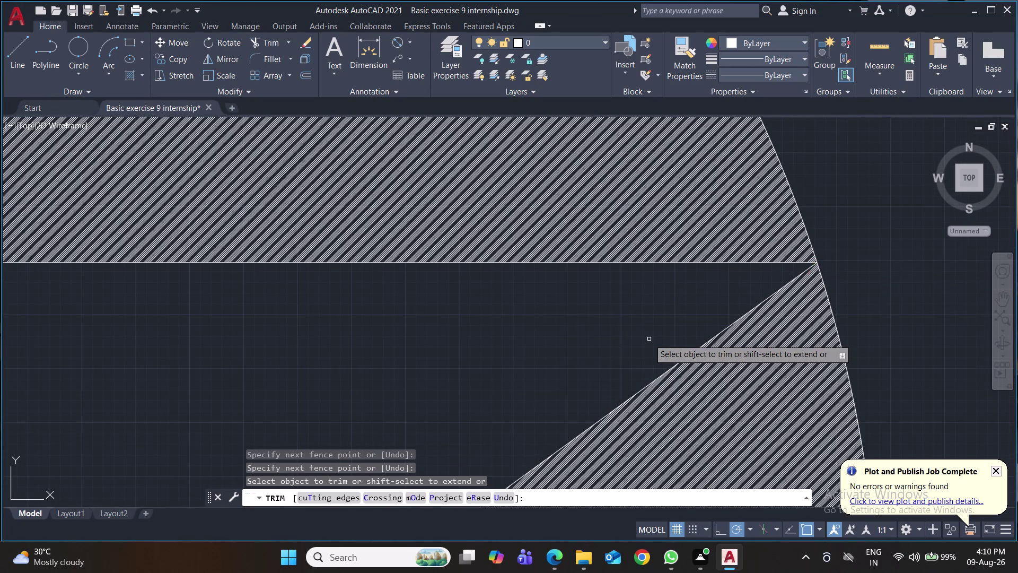
scroll(down, 3)
middle_drag(502, 391, 762, 305)
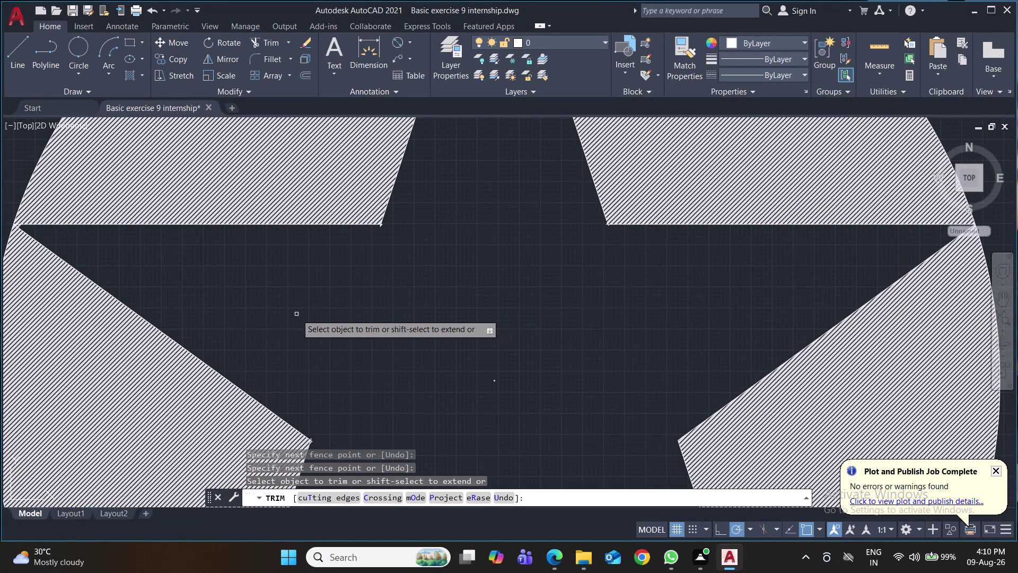
scroll(up, 3)
middle_drag(116, 276, 435, 402)
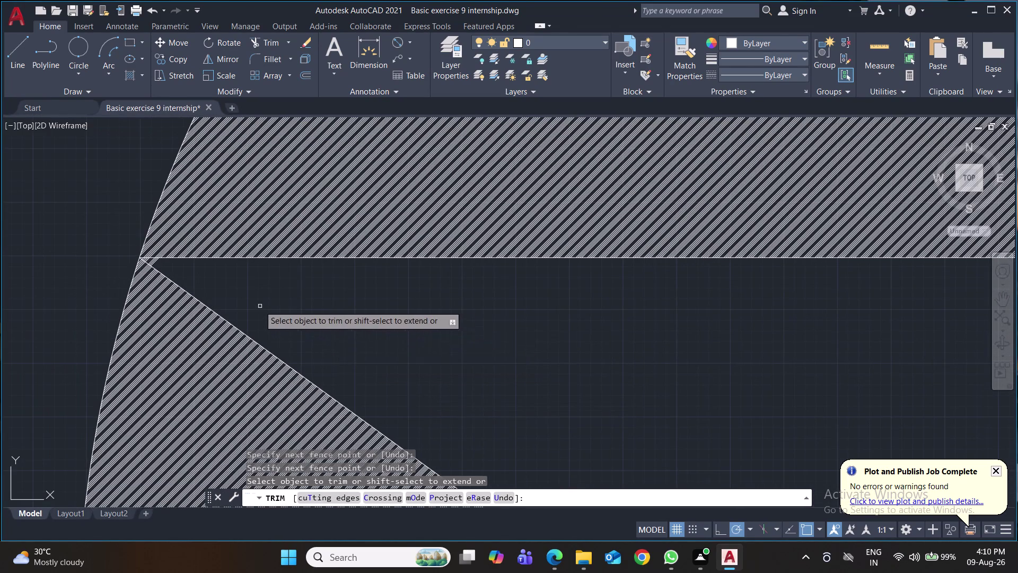
click(223, 295)
click(142, 259)
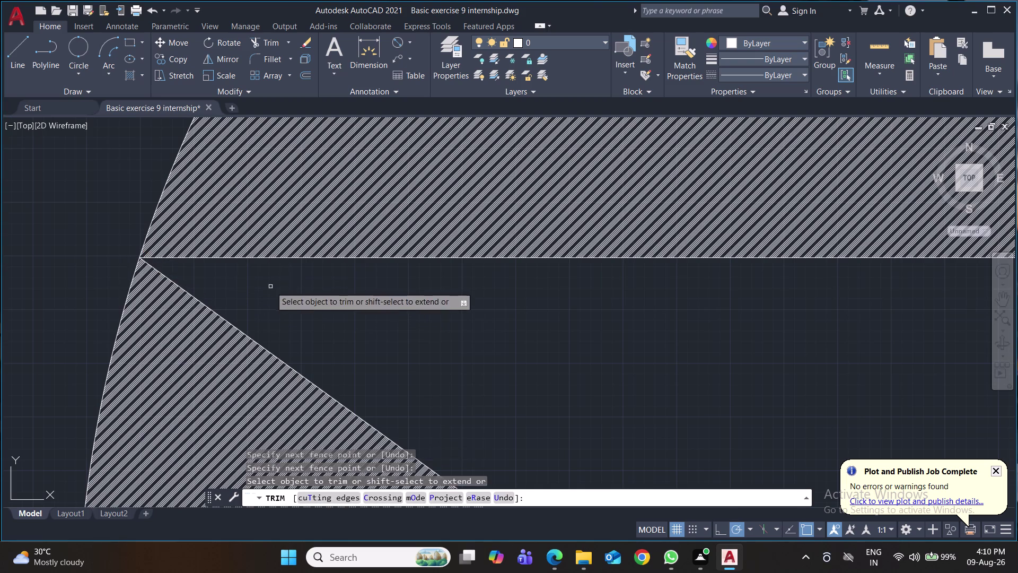
Trim the remaining hatch at a lower star point's tip, then view the whole drawing.
scroll(down, 3)
middle_drag(593, 366, 255, 187)
scroll(down, 3)
middle_drag(298, 279, 307, 187)
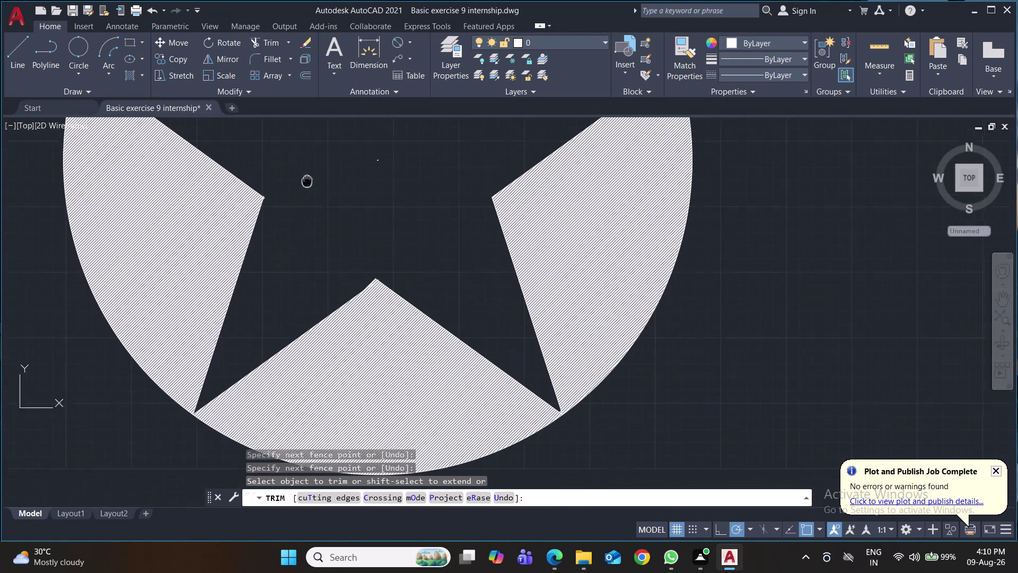
middle_drag(307, 188, 309, 173)
scroll(up, 3)
middle_drag(493, 264, 152, 89)
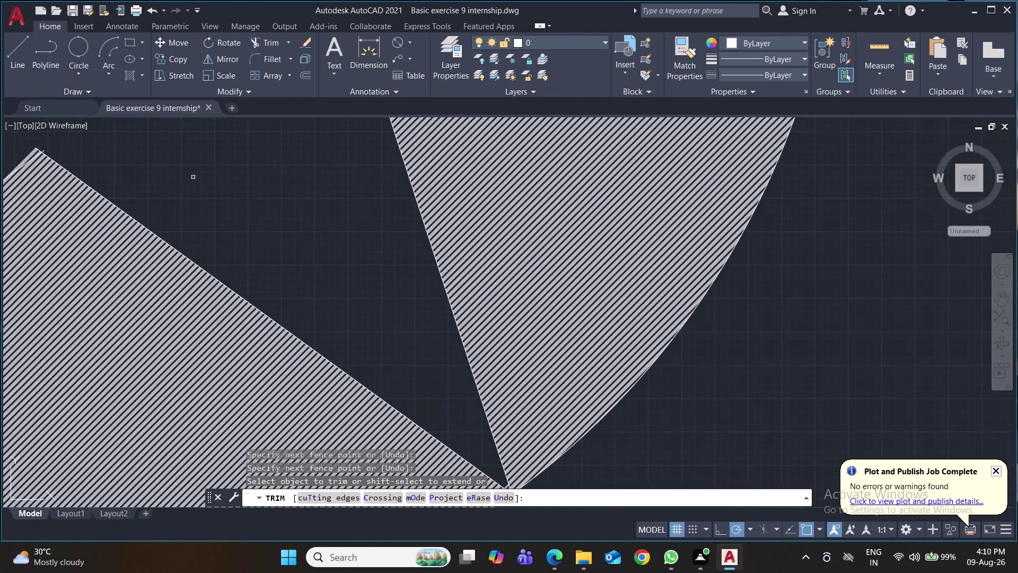
middle_drag(247, 266, 204, 140)
click(445, 324)
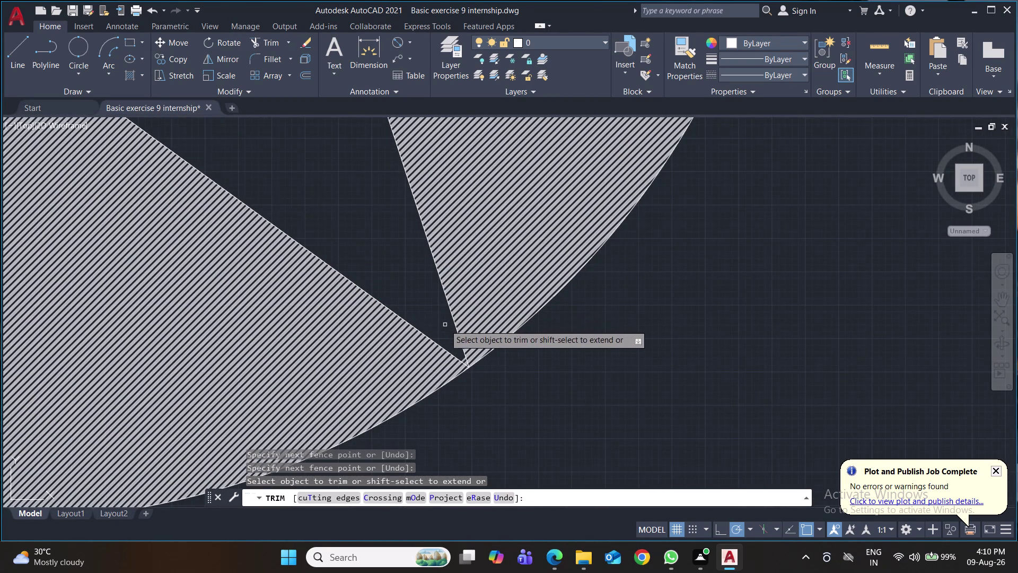
click(469, 365)
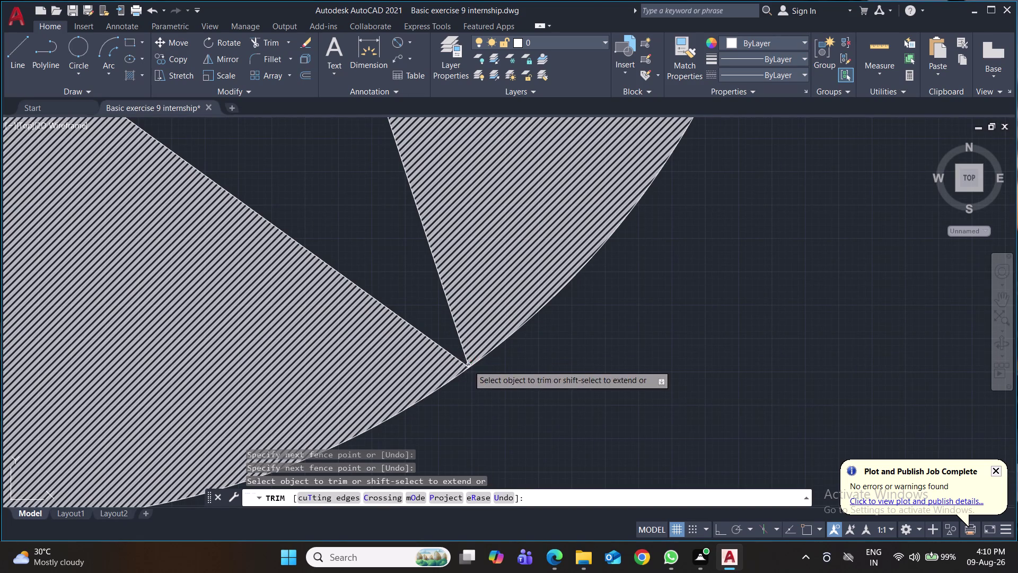
middle_drag(384, 301, 699, 326)
middle_drag(103, 366, 404, 364)
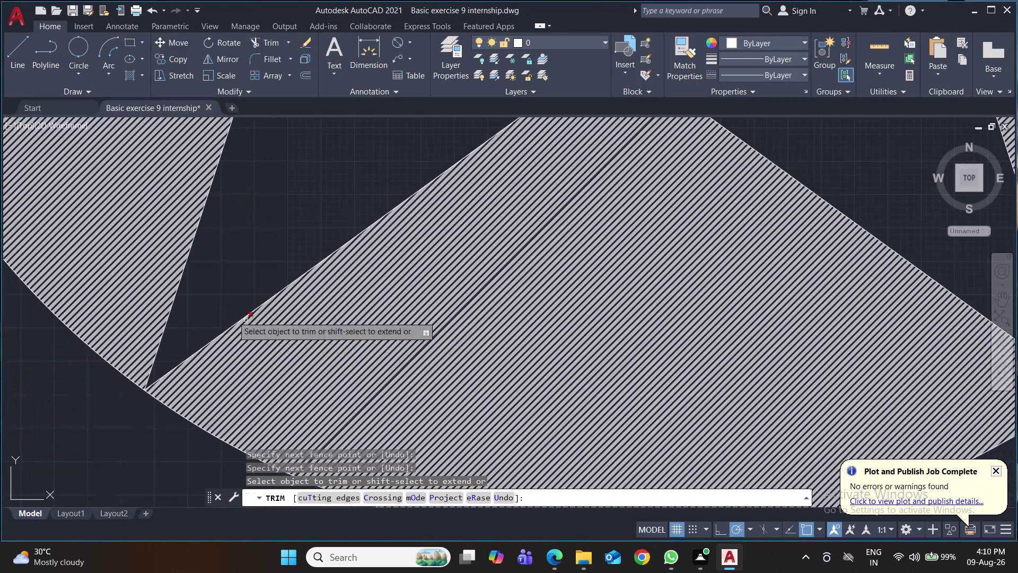
scroll(up, 3)
middle_drag(173, 345, 206, 289)
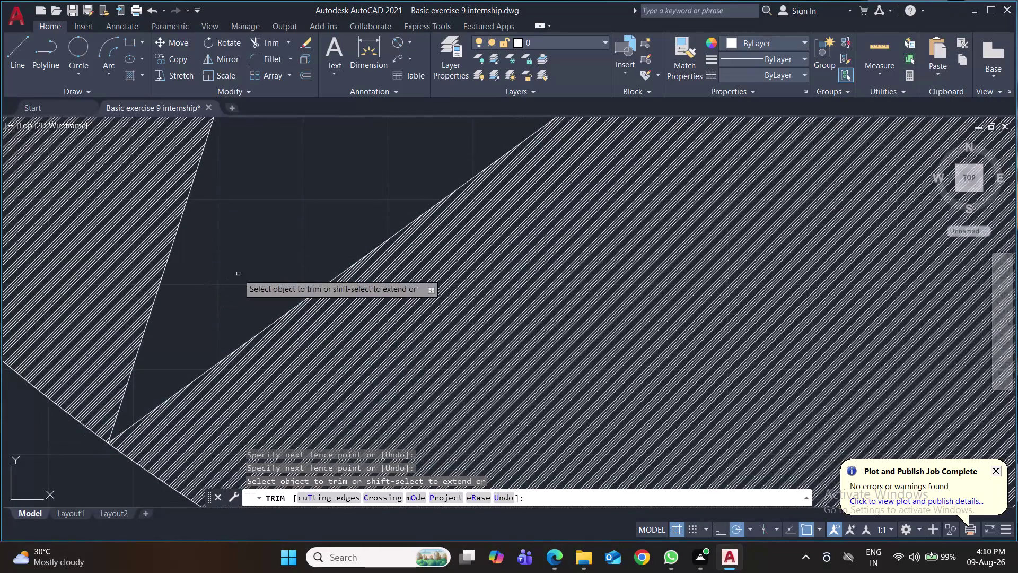
scroll(down, 3)
scroll(down, 3)
scroll(down, 3)
middle_drag(577, 280, 551, 358)
scroll(down, 3)
middle_drag(530, 347, 405, 483)
middle_drag(431, 282, 412, 388)
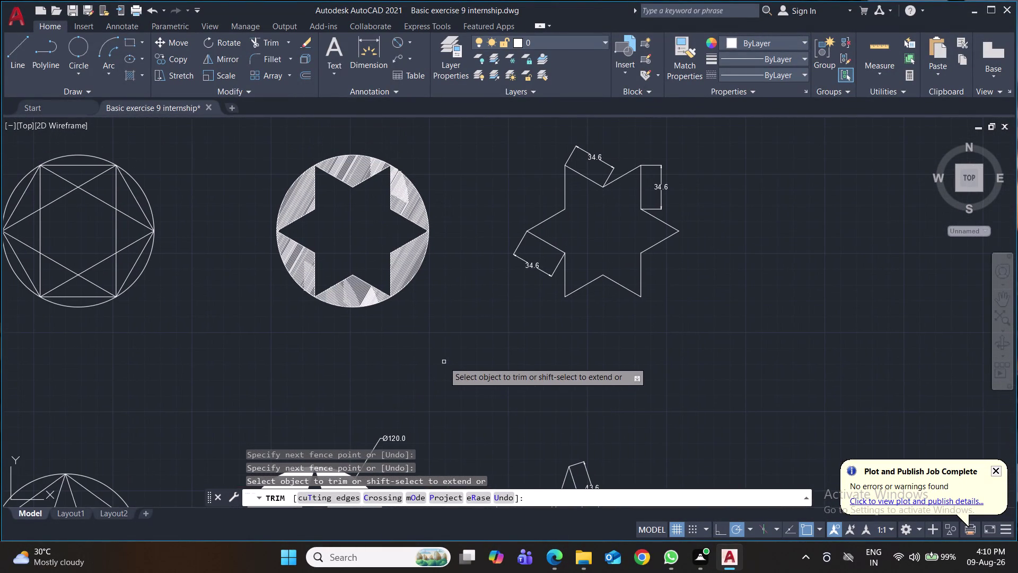
Pan to the five-pointed star drawing, picking points around it, and center it.
middle_drag(444, 362, 287, 357)
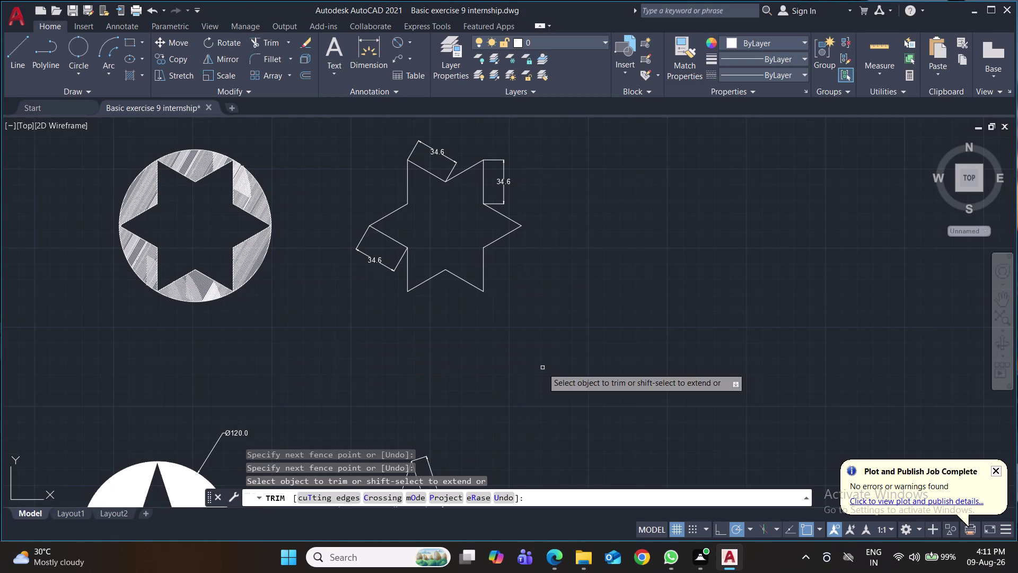
middle_drag(543, 367, 410, 225)
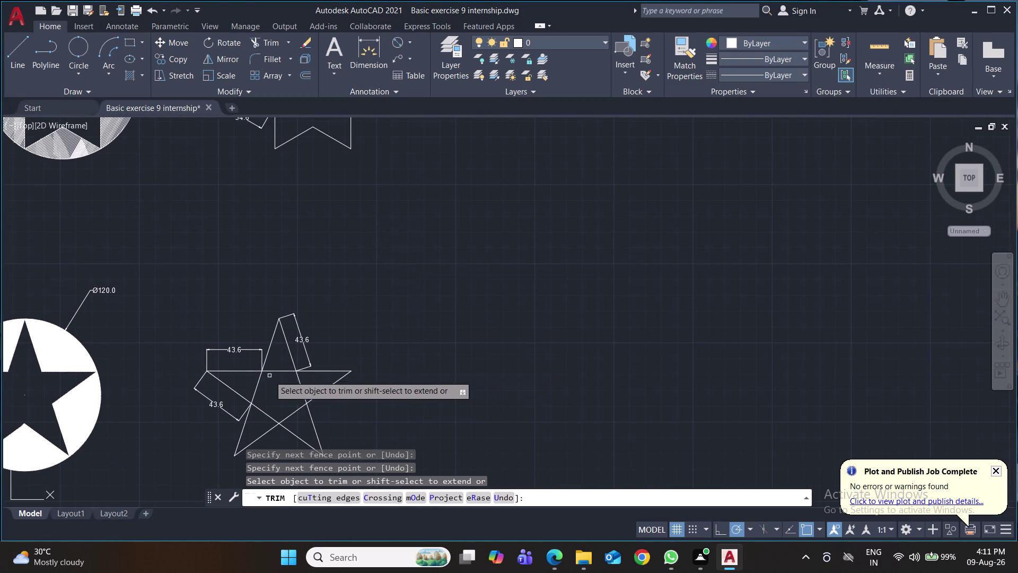
click(279, 361)
click(278, 373)
click(255, 388)
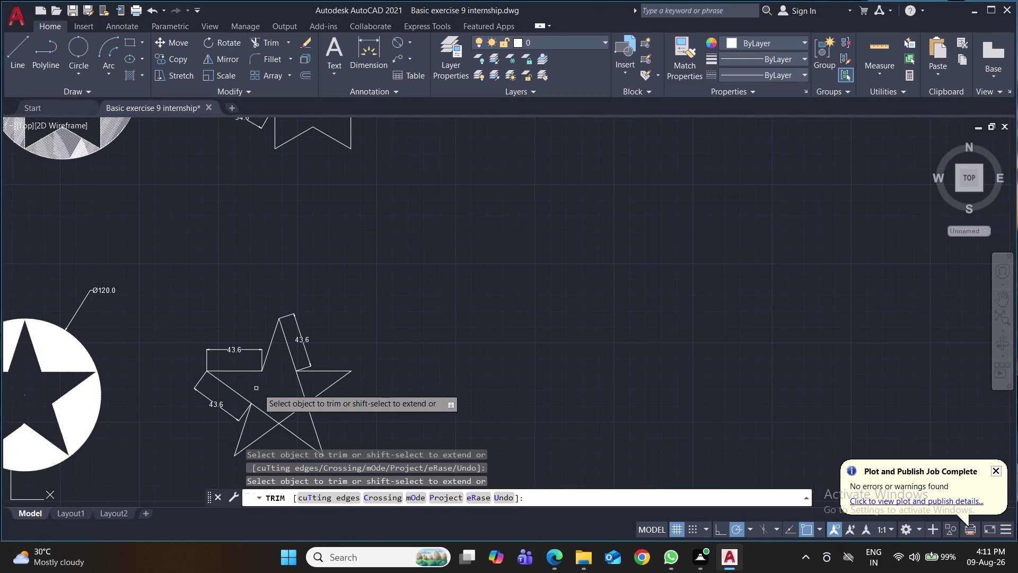
click(305, 391)
click(295, 411)
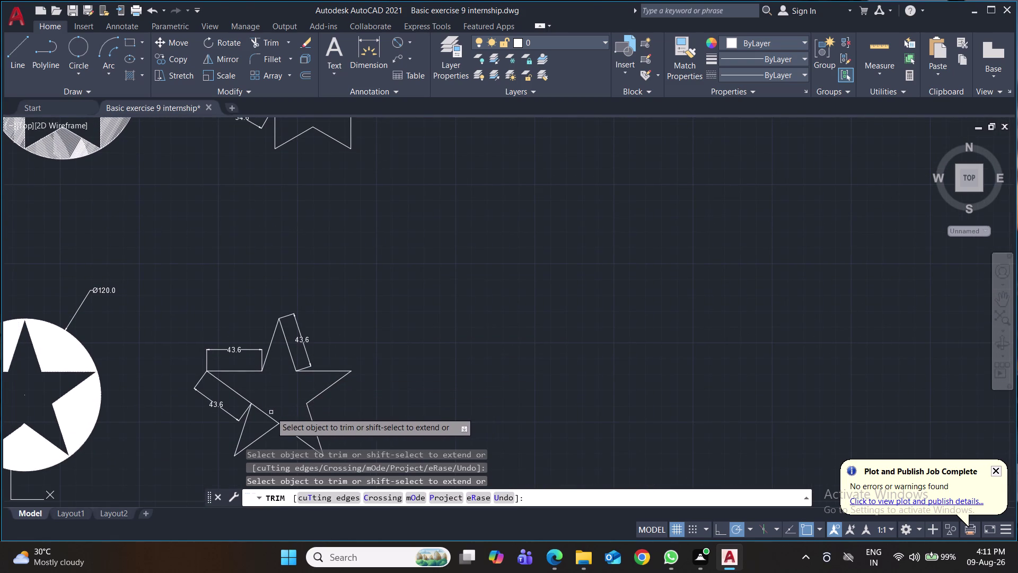
click(266, 415)
middle_drag(444, 330, 646, 271)
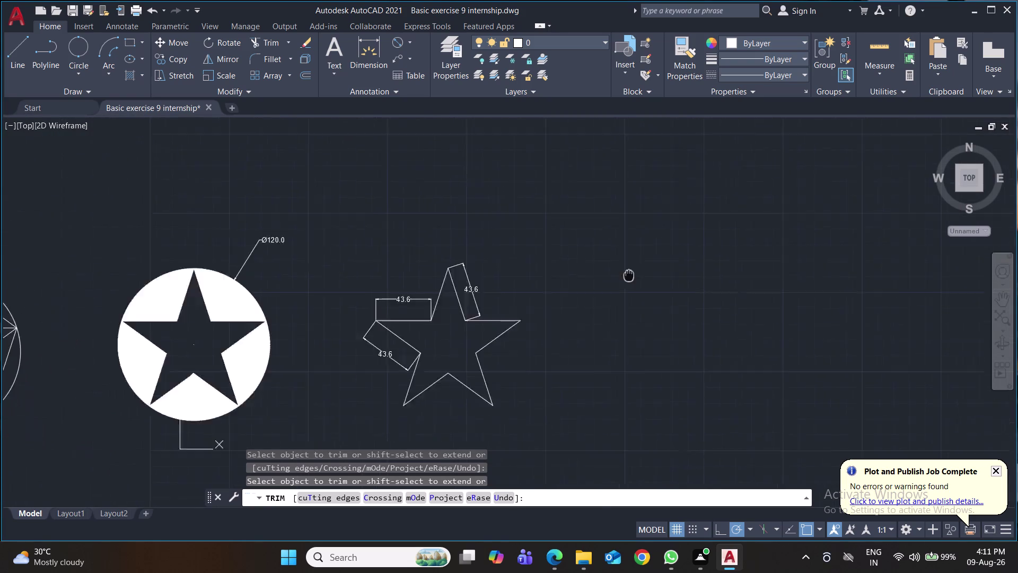
middle_drag(646, 271, 725, 248)
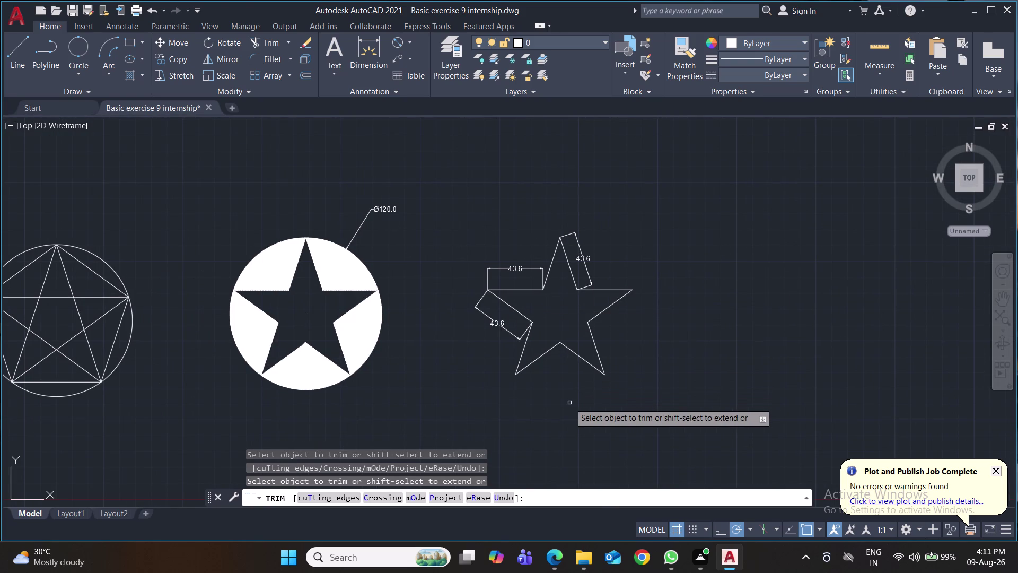
End trimming and quick-save the drawing with Ctrl+S.
key(ctrl+s)
key(ctrl+s)
key(ctrl+s)
key(ctrl+s)
key(ctrl+s)
key(ctrl+s)
key(ctrl+s)
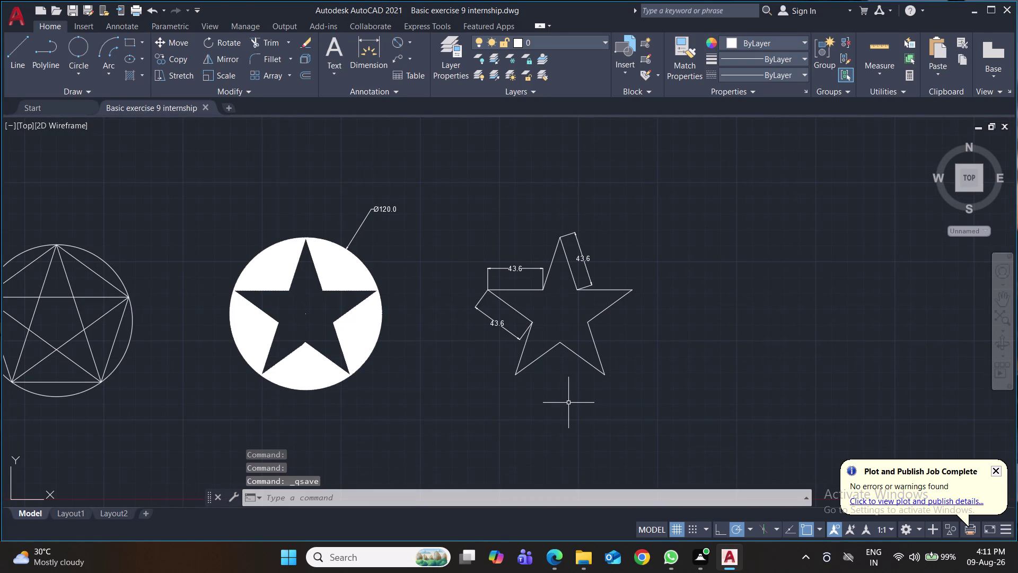
Select hatch lines in the five-pointed star's right gap.
scroll(up, 3)
click(340, 318)
click(324, 290)
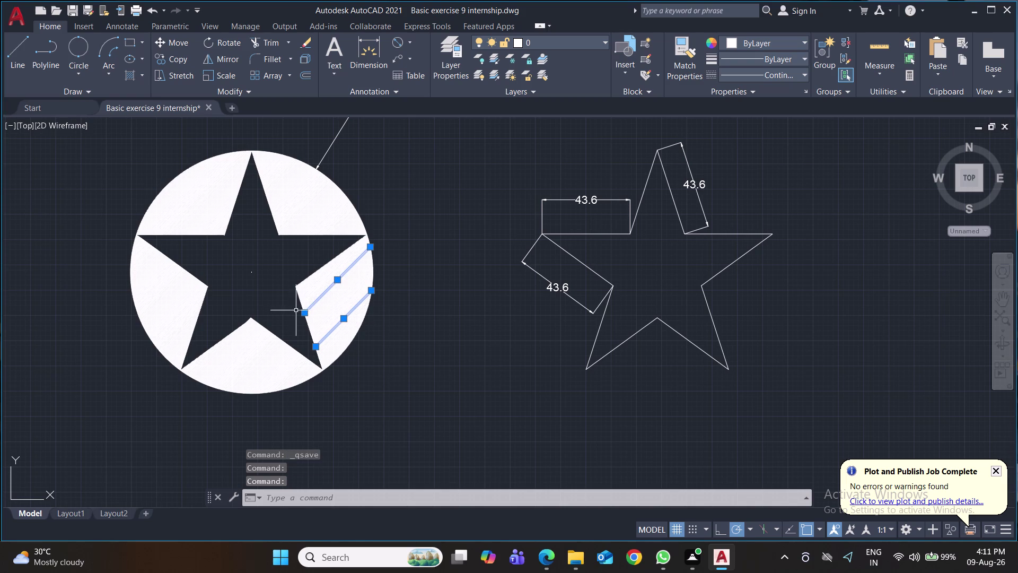
Select the circle and all its hatch lines in the five-pointed star drawing.
click(324, 282)
click(305, 289)
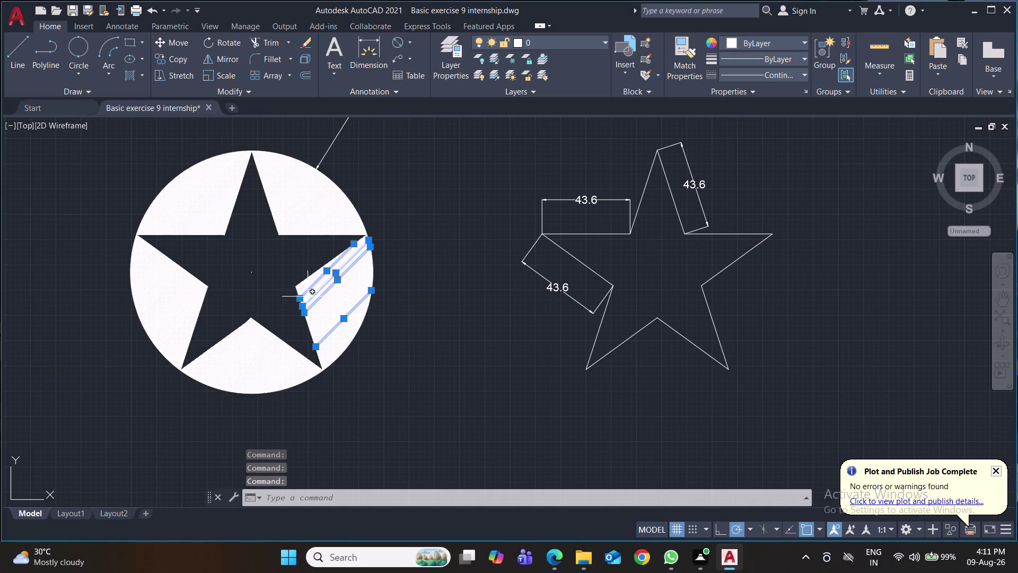
click(300, 288)
click(333, 307)
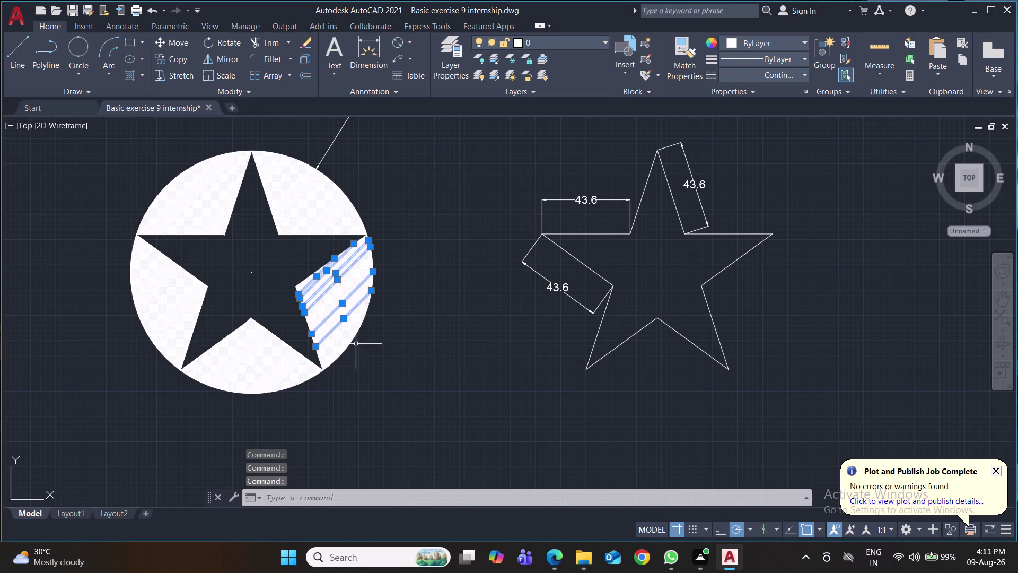
click(371, 356)
click(317, 280)
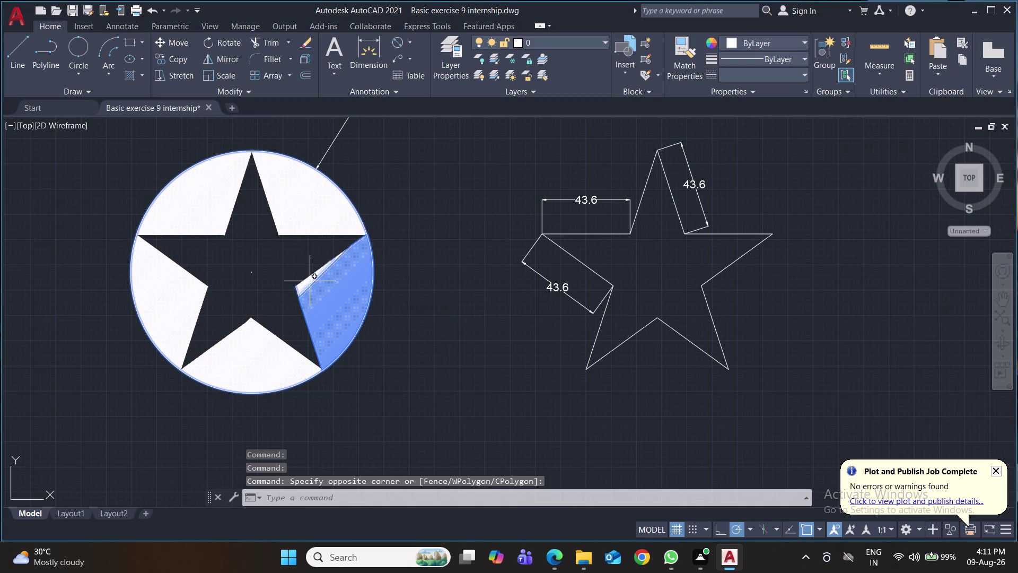
click(311, 282)
click(307, 279)
click(306, 287)
click(305, 281)
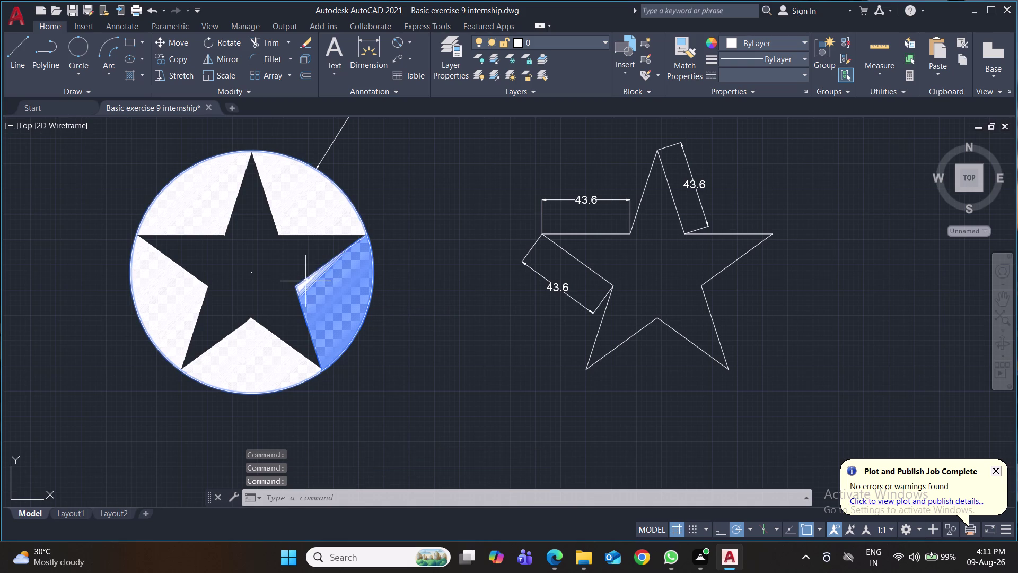
triple_click(306, 284)
click(307, 283)
click(304, 281)
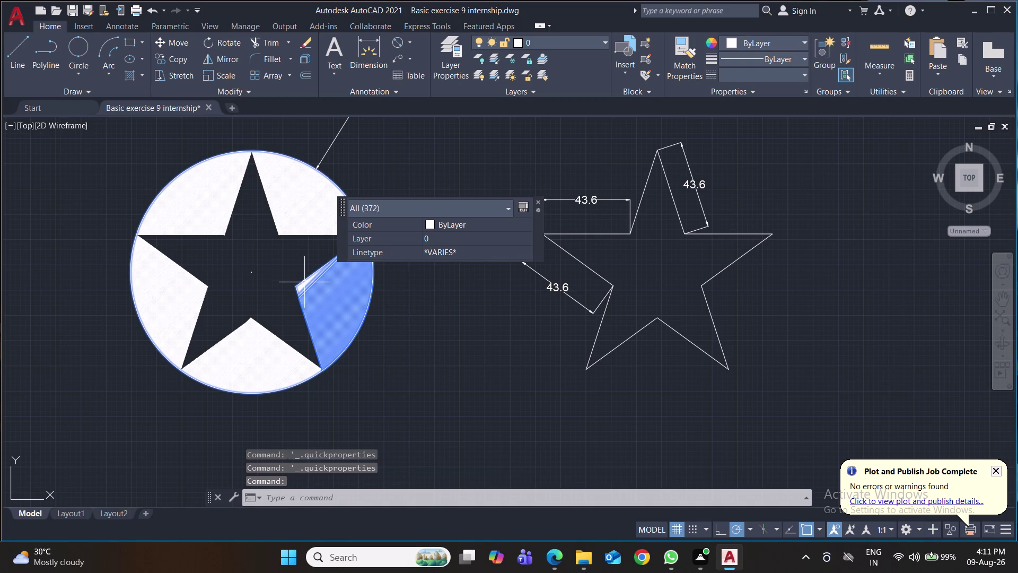
Check the selection's colour and object types in Quick Properties.
click(505, 226)
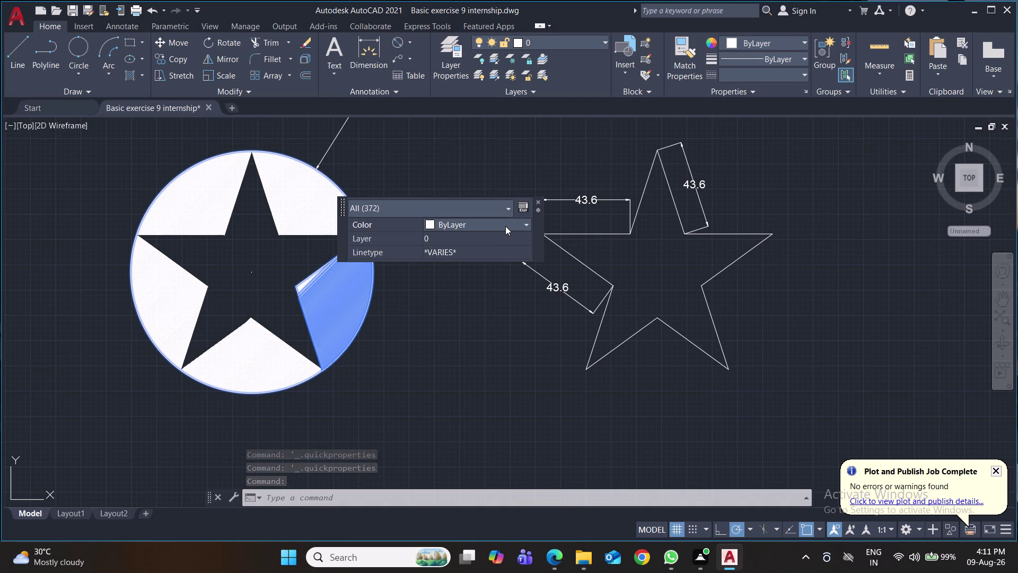
click(528, 226)
click(528, 227)
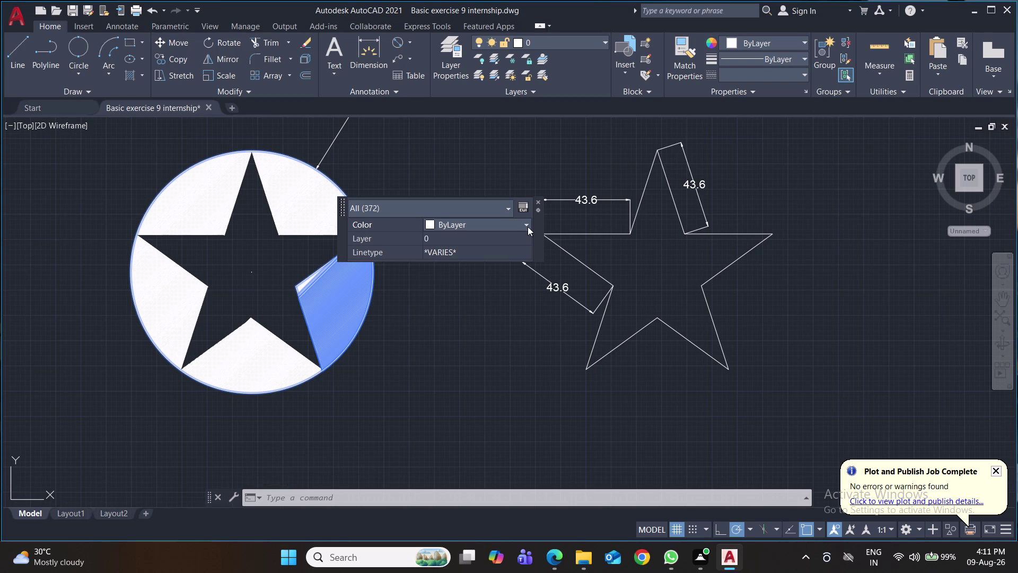
click(509, 209)
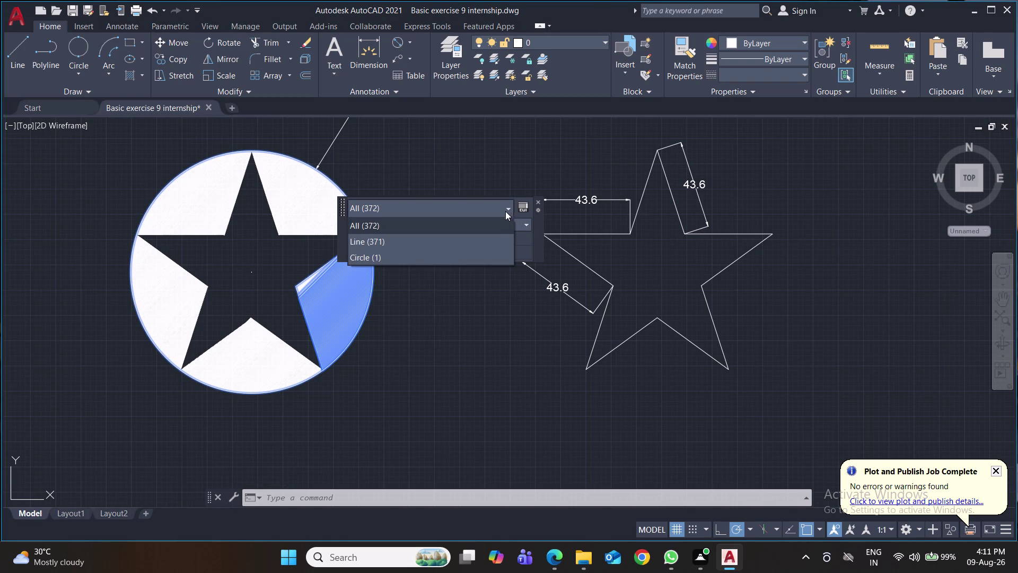
click(469, 319)
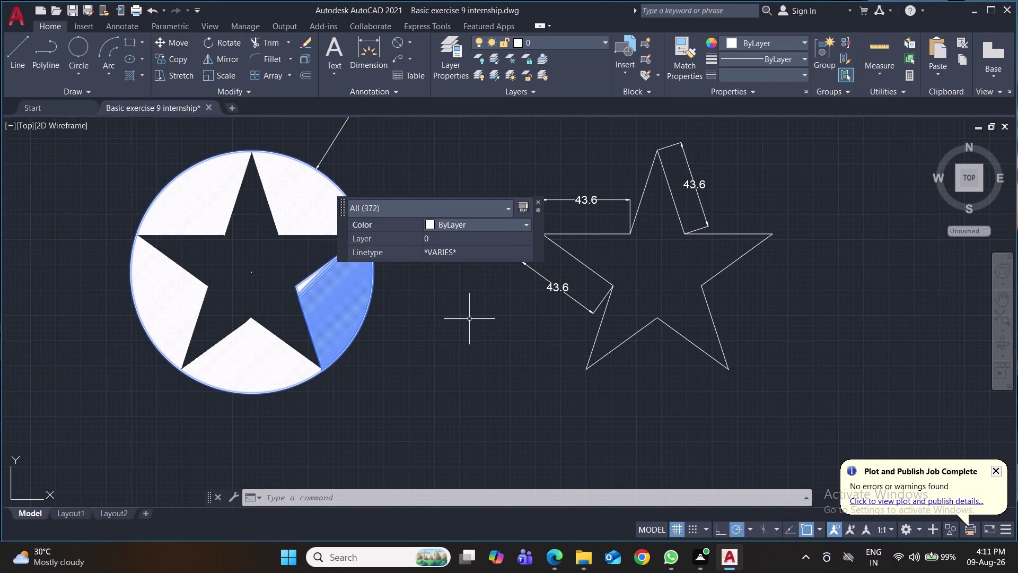
click(470, 319)
Clear the selection, save the drawing, and bring up the Plot dialog.
key(ctrl+s)
key(ctrl+s)
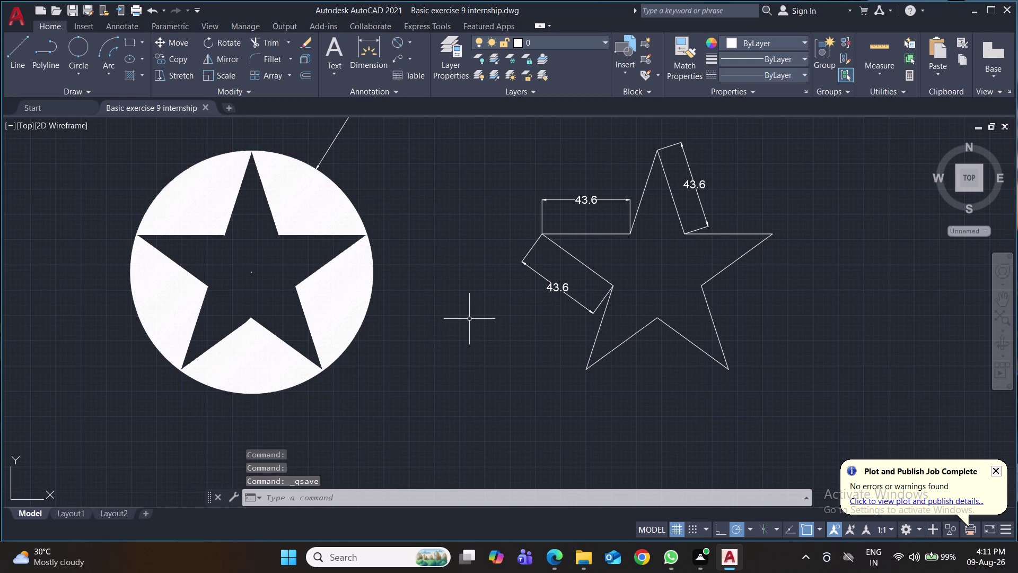
key(ctrl+s)
key(ctrl+p)
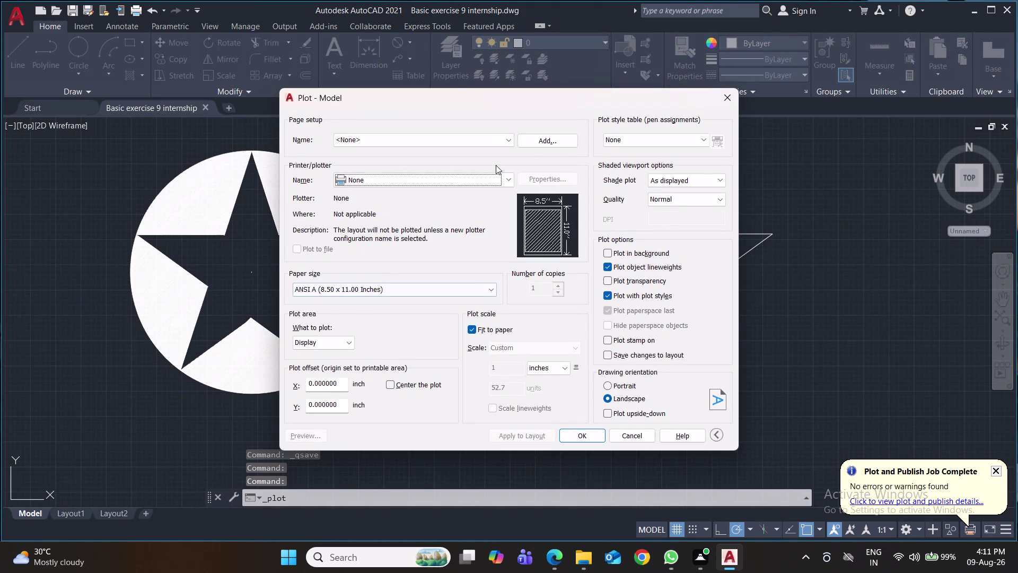
Set the plot paper to ISO full bleed A4 (210.00 x 297.00 MM), portrait orientation.
click(510, 181)
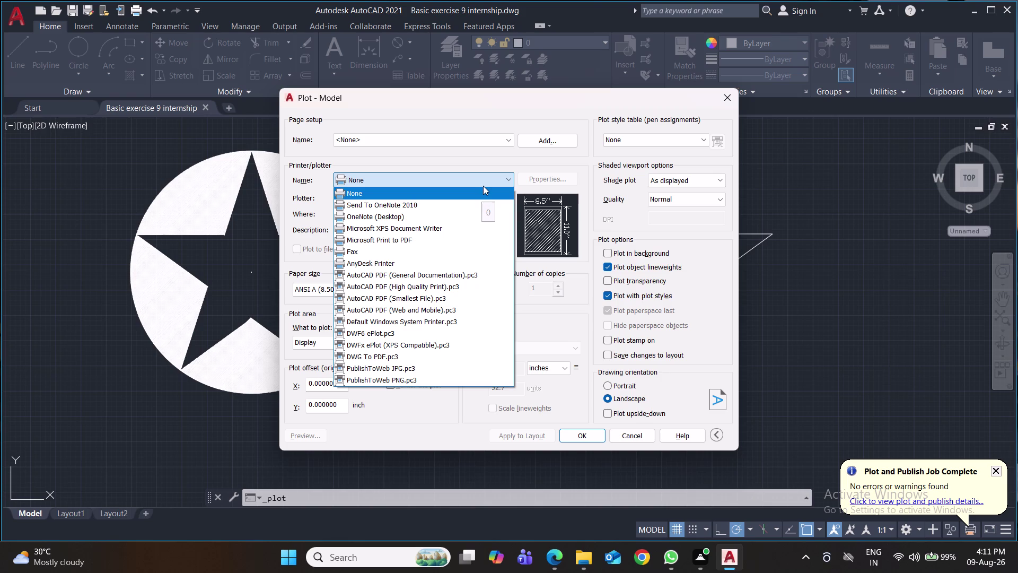
click(429, 361)
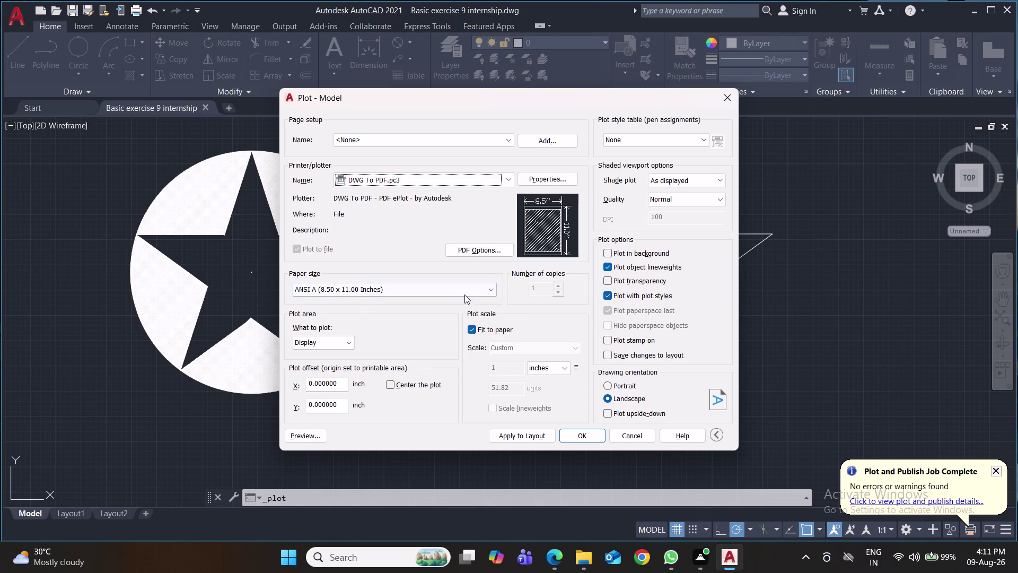
click(479, 289)
scroll(up, 3)
scroll(up, 3)
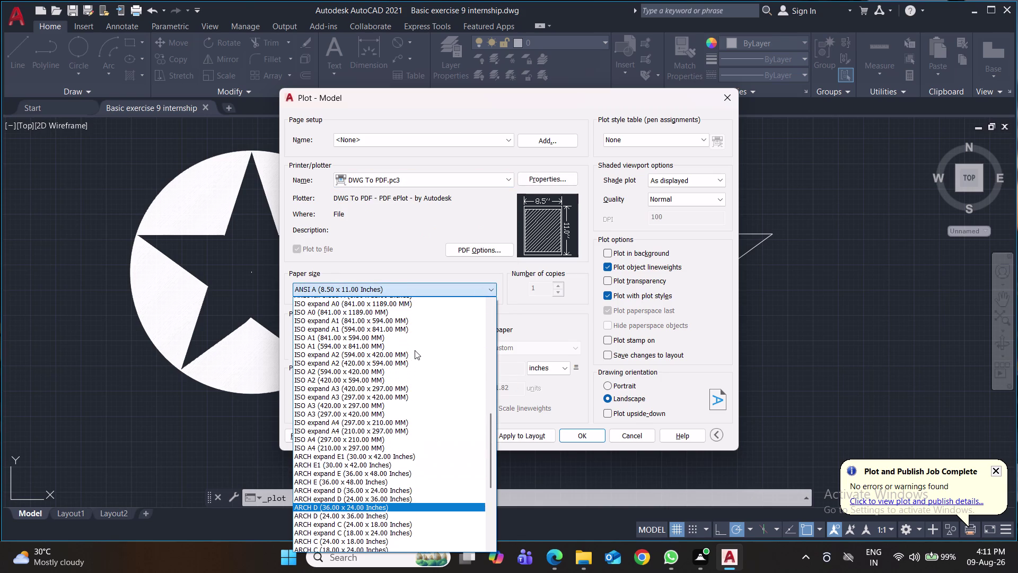
scroll(up, 3)
scroll(up, 3)
scroll(up, 3)
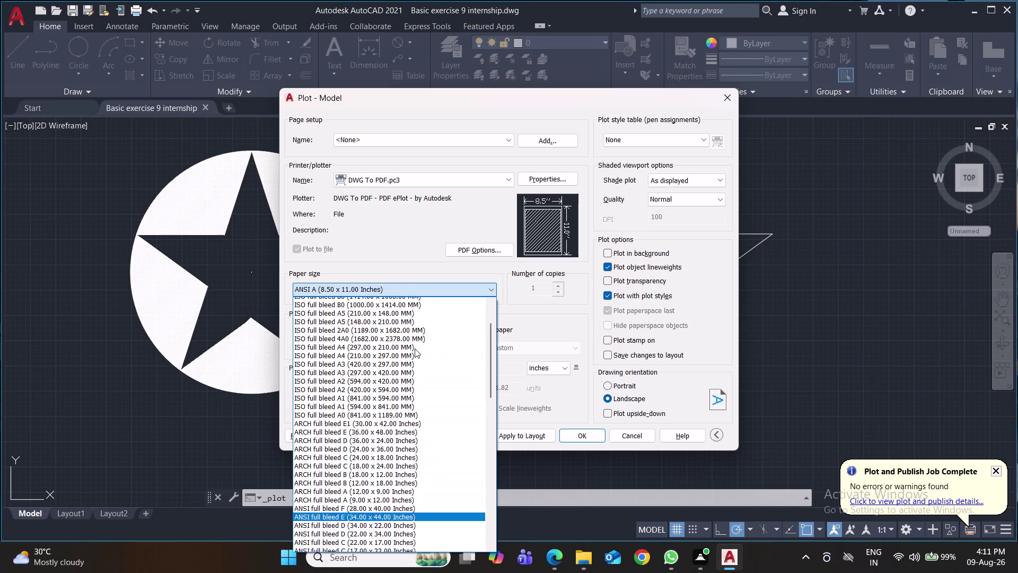
scroll(up, 3)
scroll(up, 3)
scroll(up, 3)
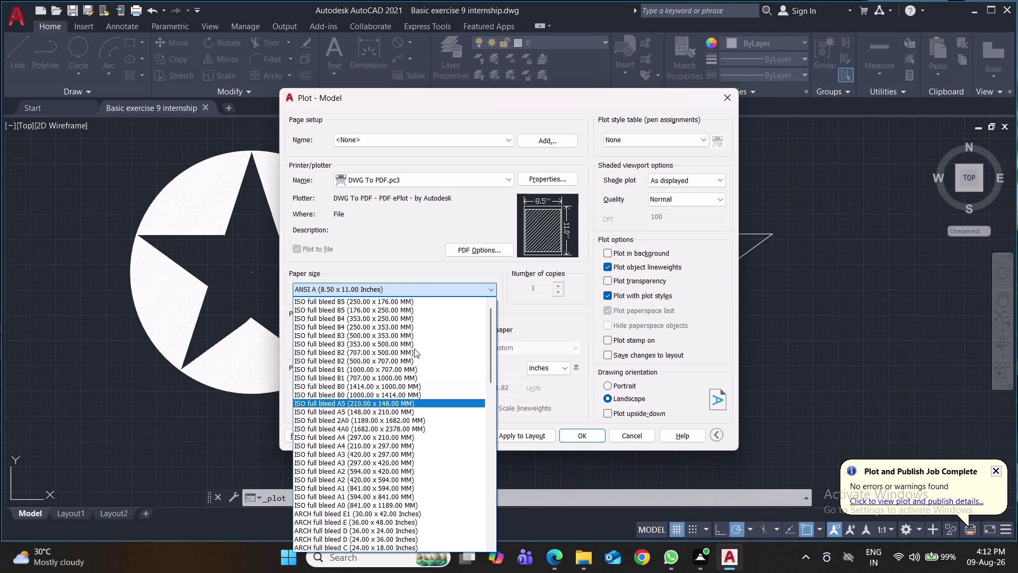
scroll(up, 3)
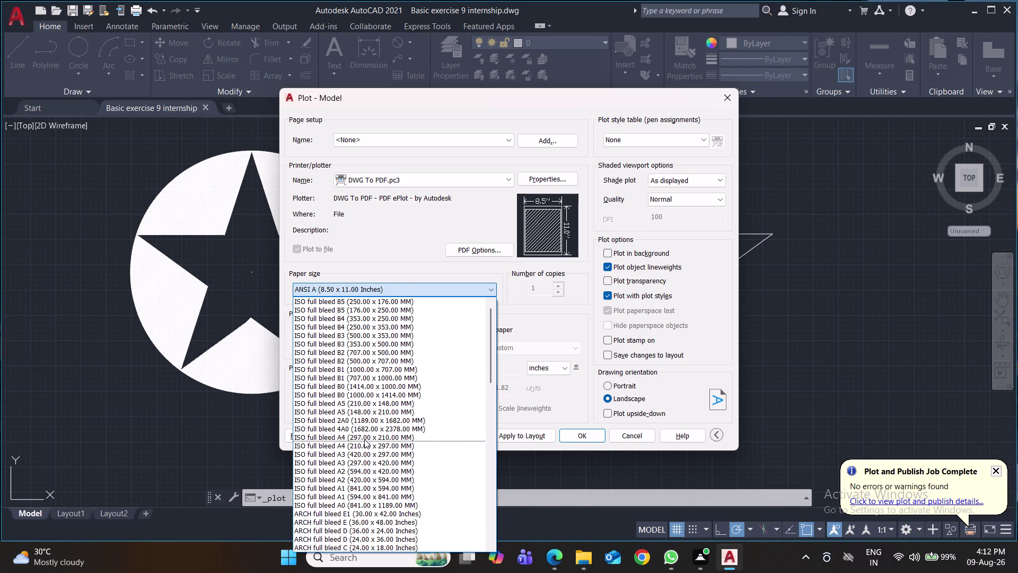
click(364, 445)
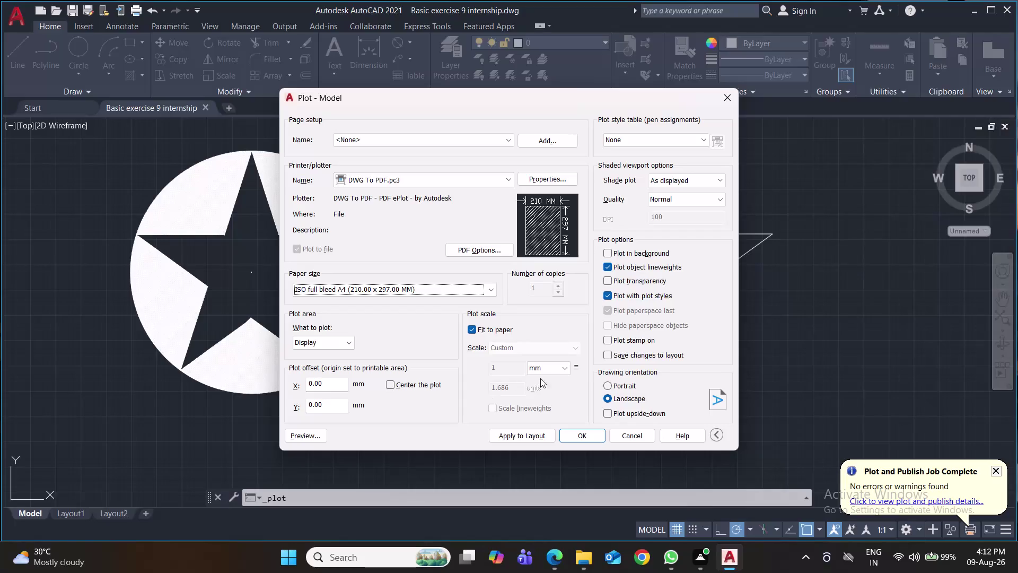
click(608, 387)
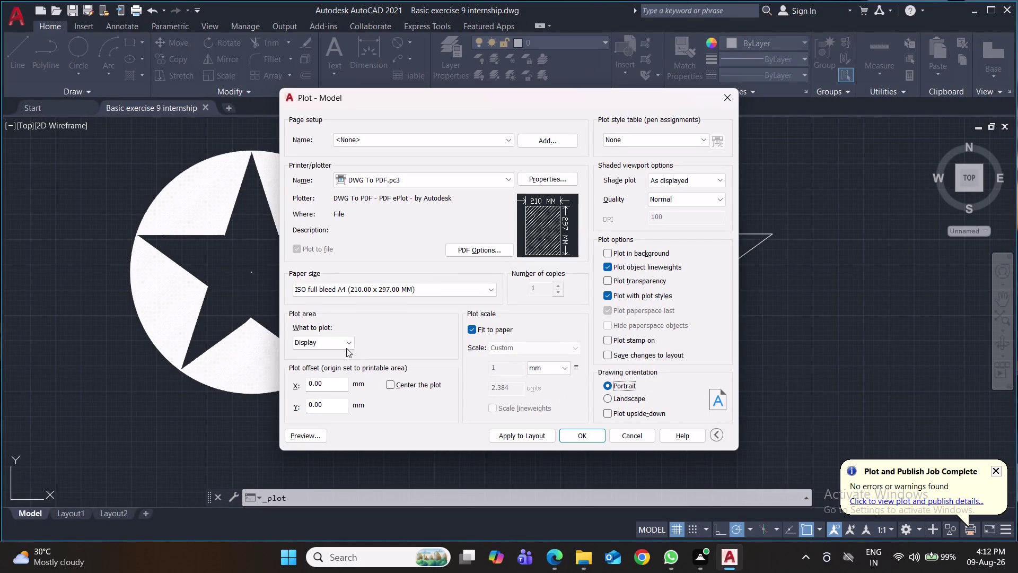
click(344, 345)
Plot a window picked around all six drawings and confirm to choose the PDF file.
click(342, 381)
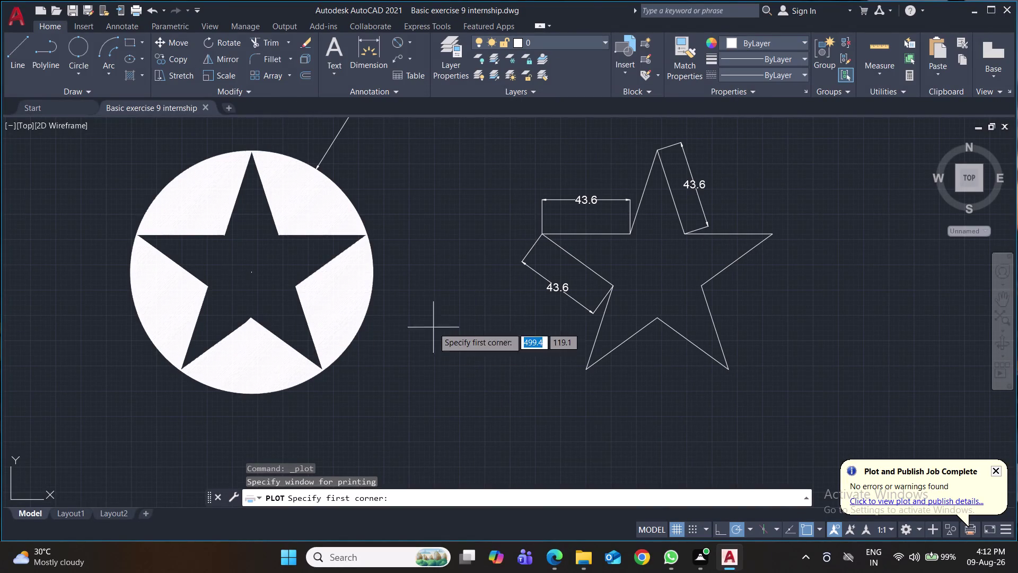
scroll(down, 3)
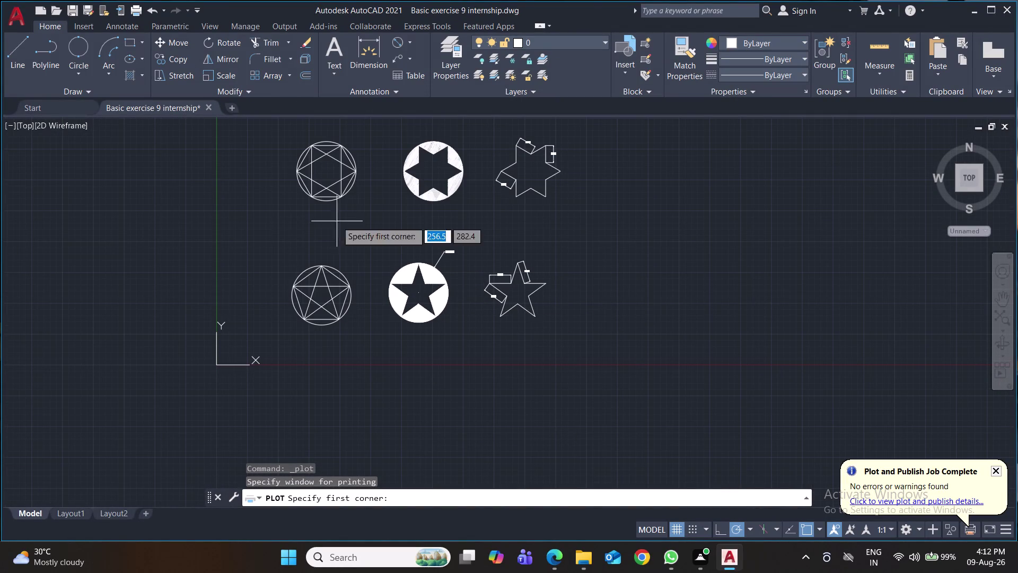
click(262, 117)
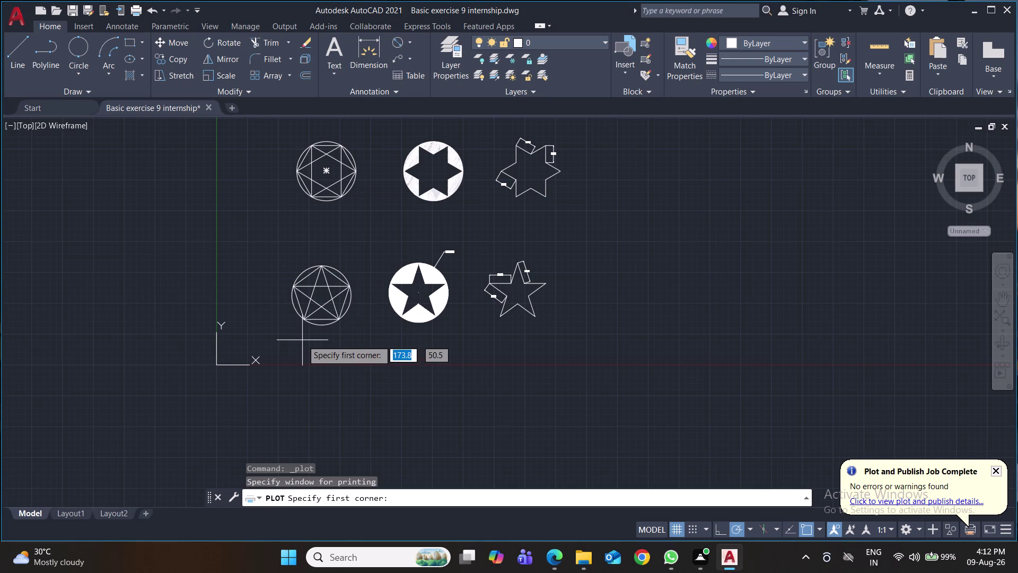
click(259, 126)
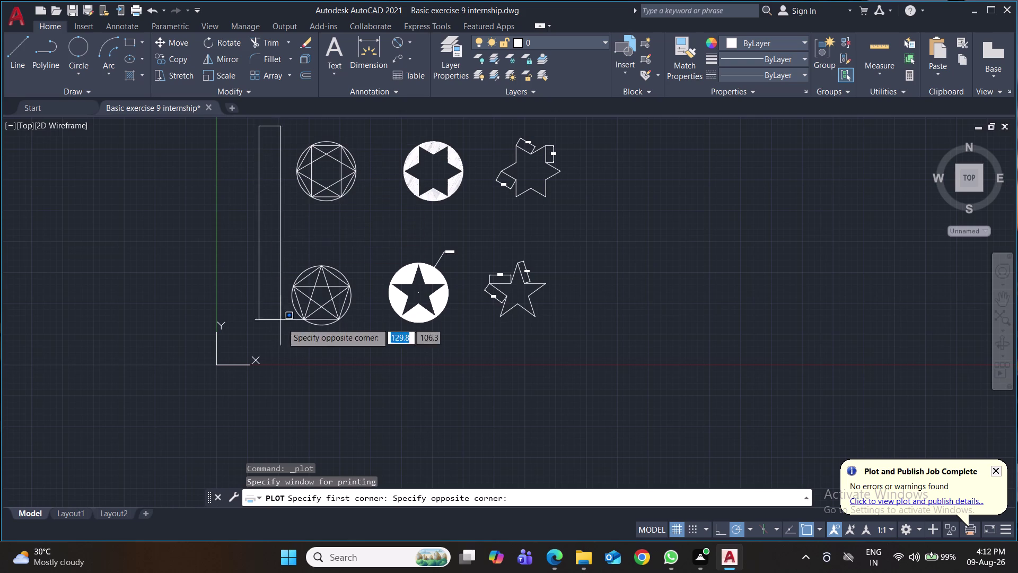
click(607, 353)
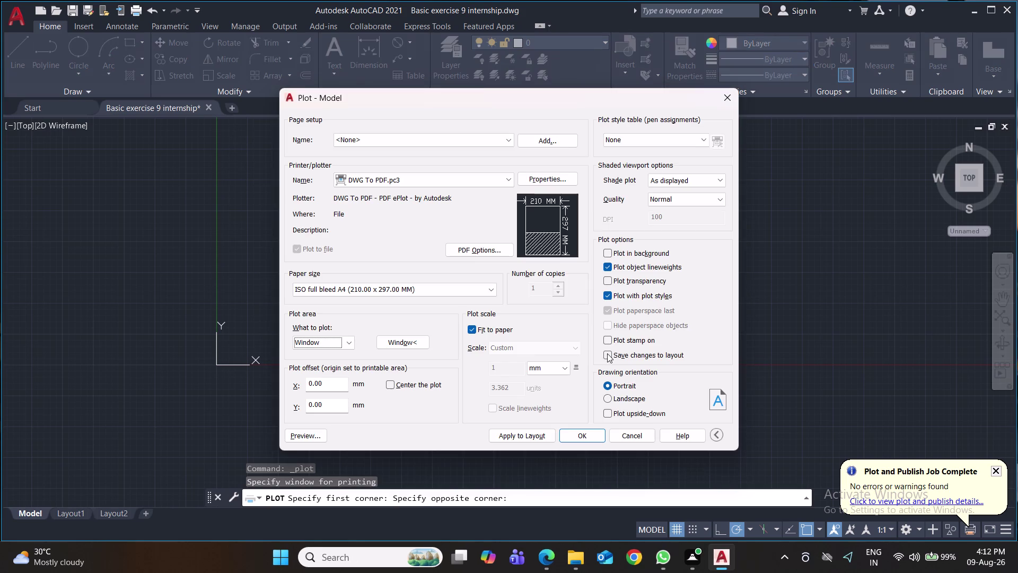
click(576, 440)
click(696, 395)
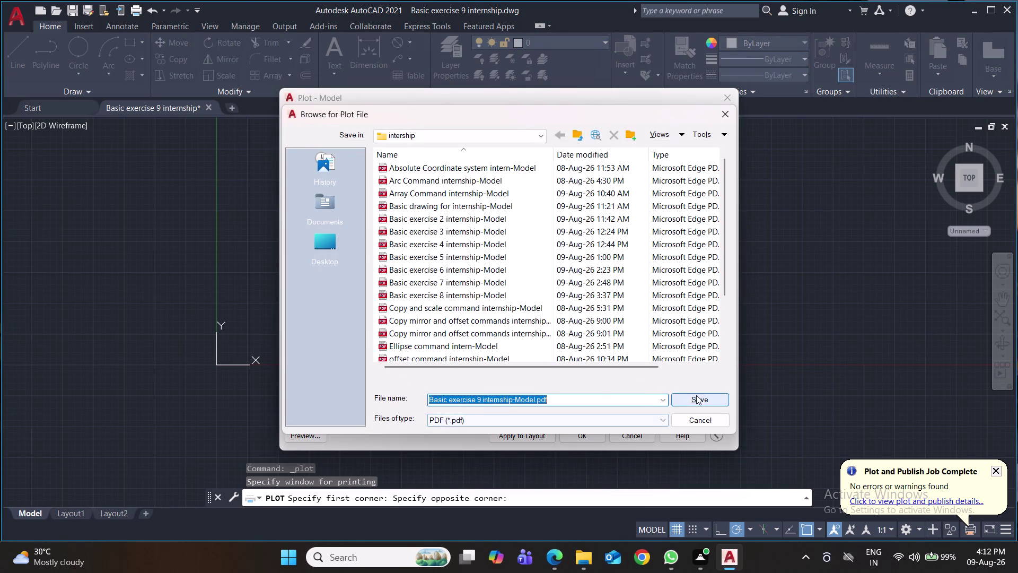